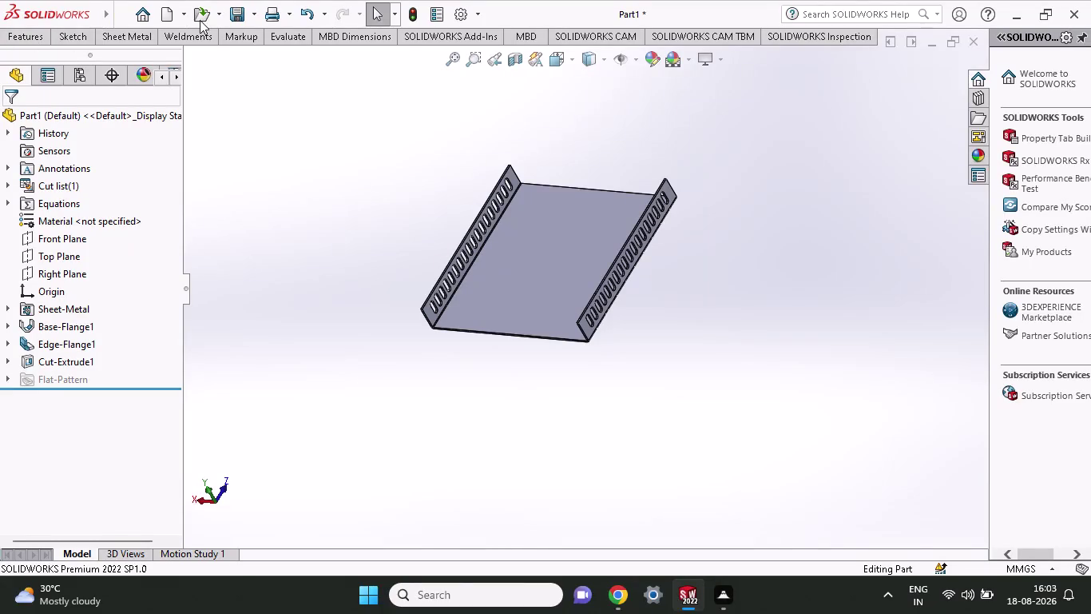
Cancel a new document and bring up the Sheet Metal tools for the tray.
click(116, 34)
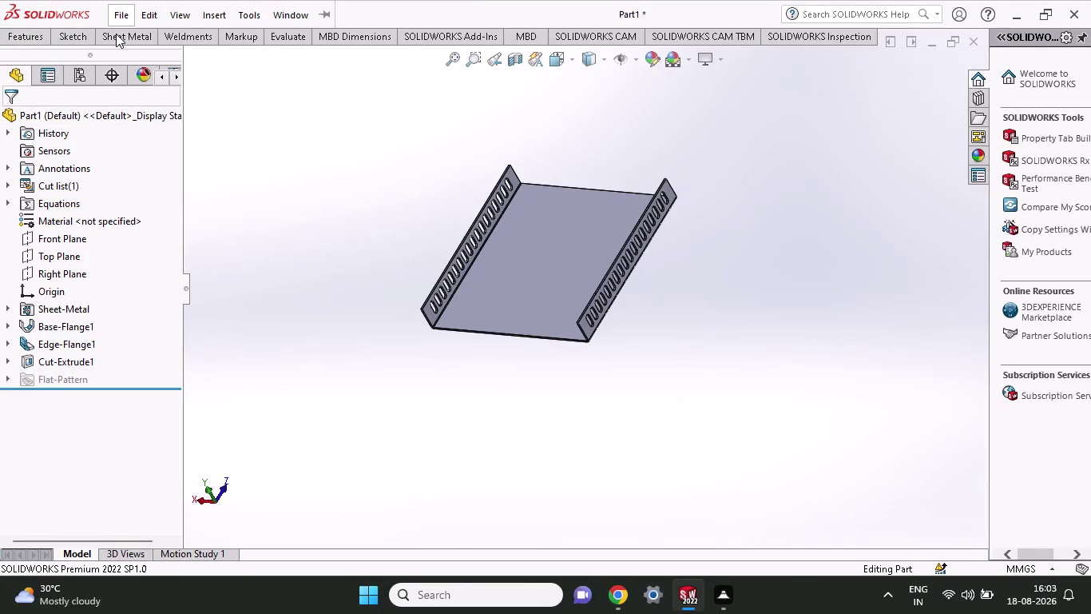
click(116, 33)
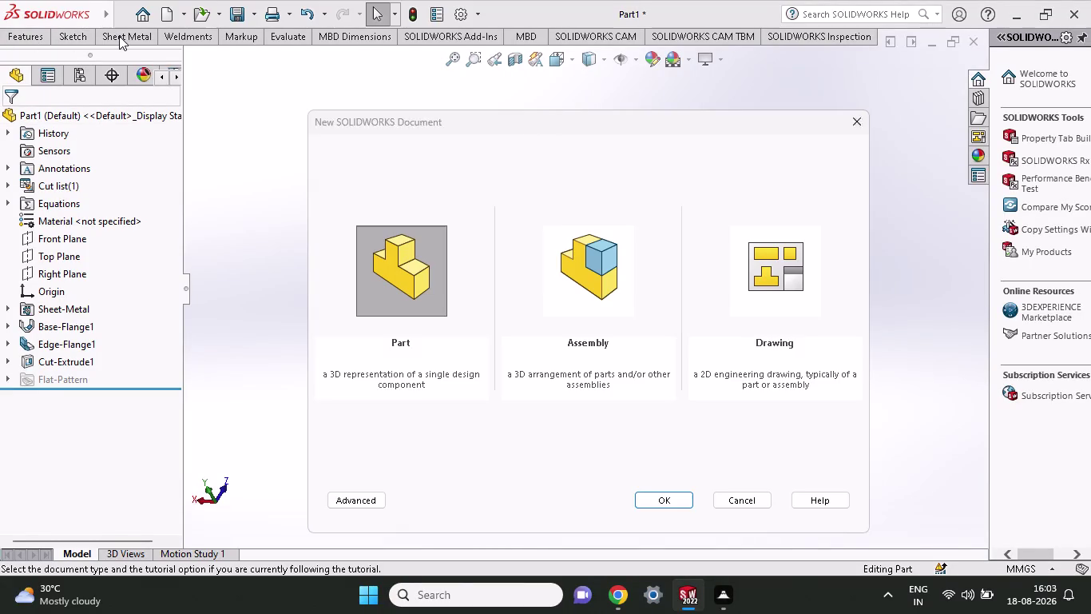
click(119, 36)
click(858, 125)
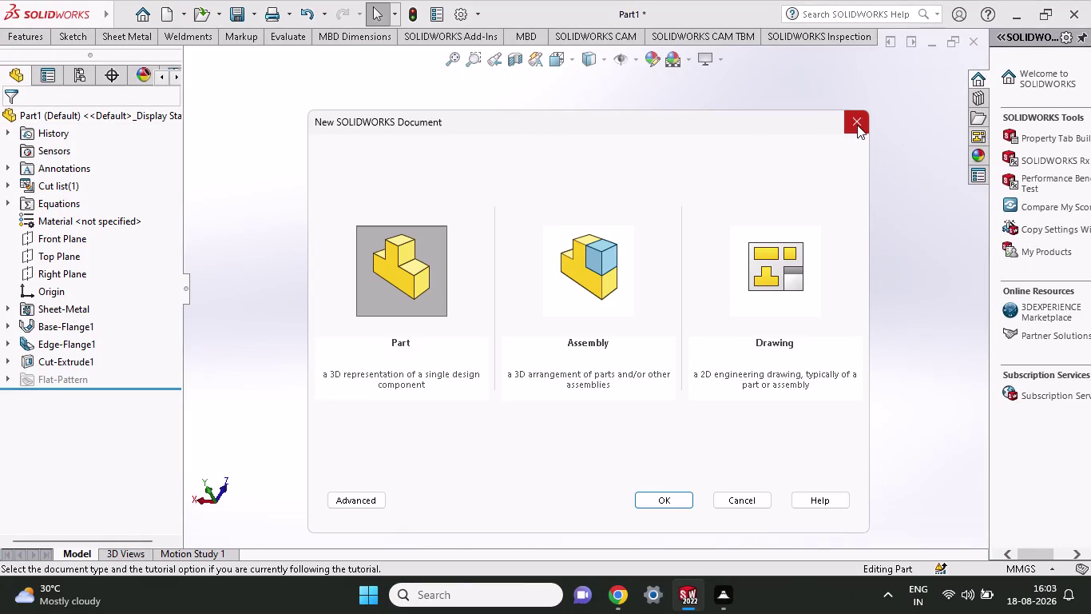
click(111, 44)
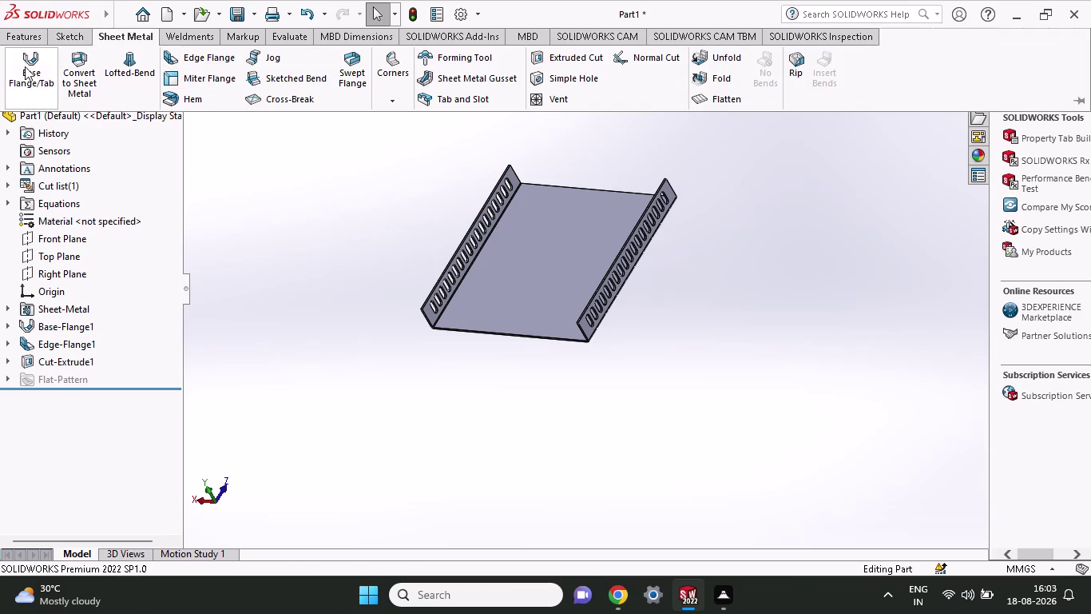
click(184, 55)
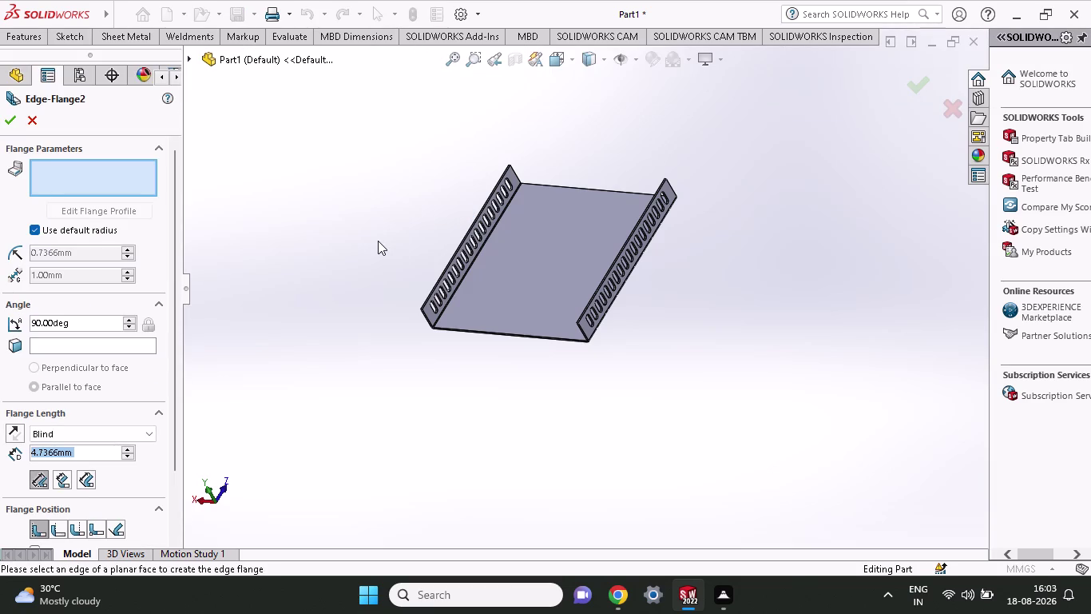
Select both slotted flanges' top edges for a 63 mm Blind edge flange.
click(465, 234)
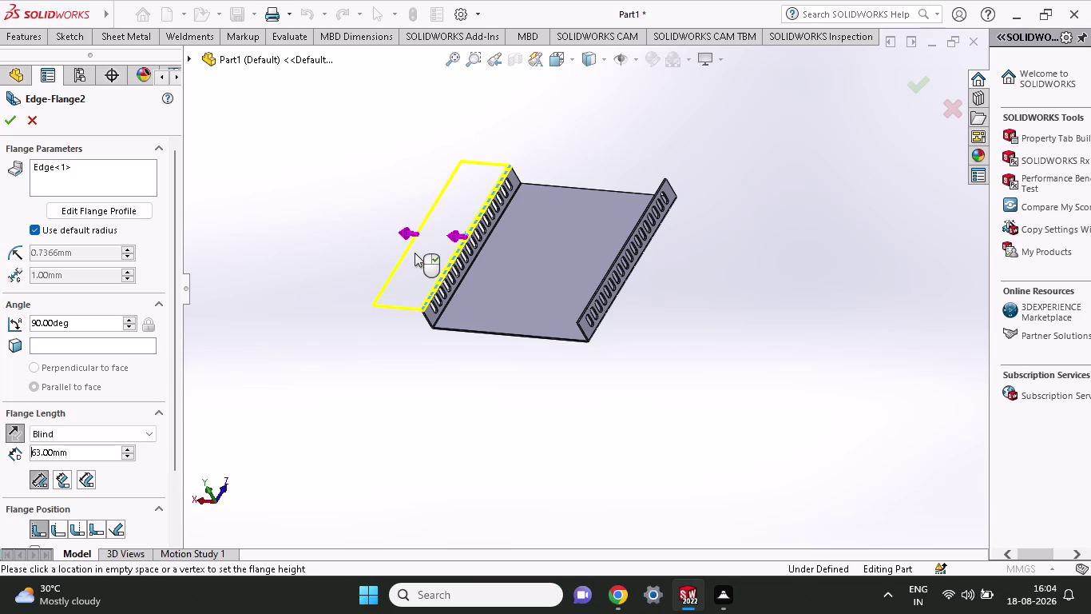
click(415, 253)
click(610, 266)
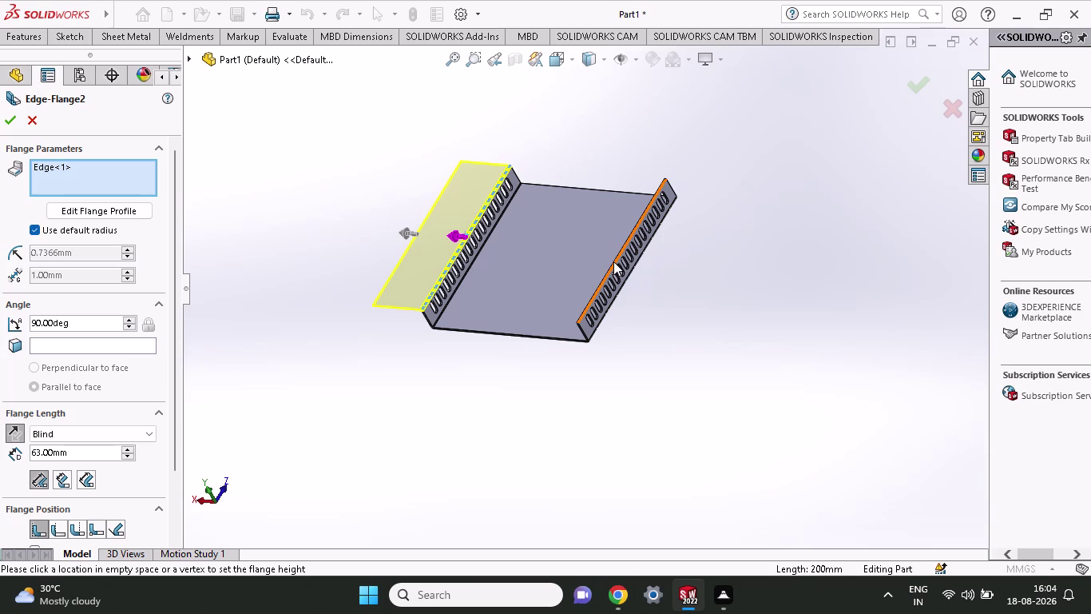
click(614, 262)
middle_drag(631, 256, 636, 259)
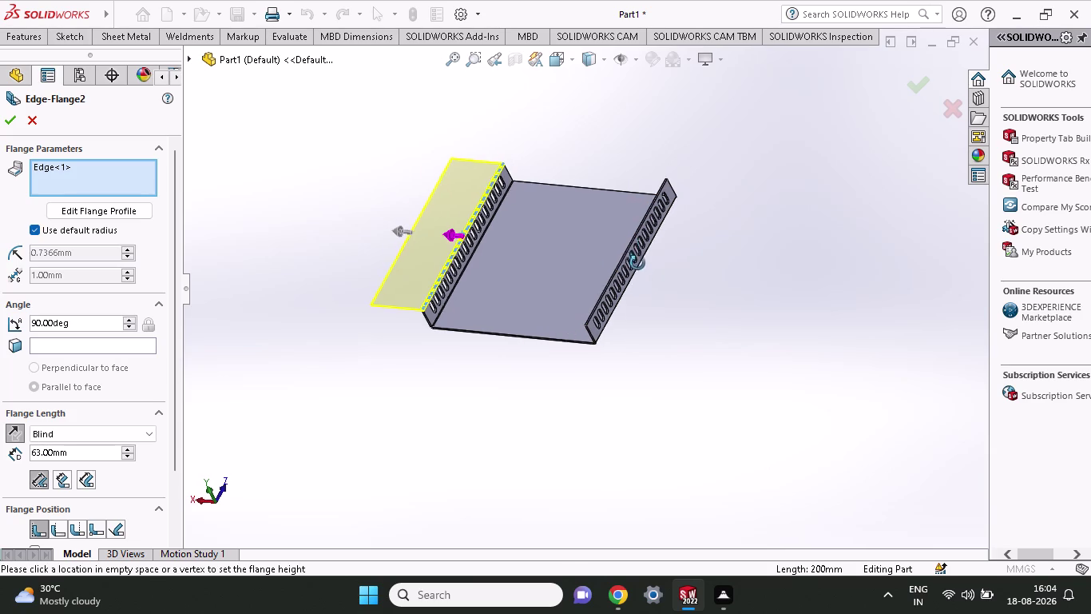
middle_drag(635, 260, 650, 321)
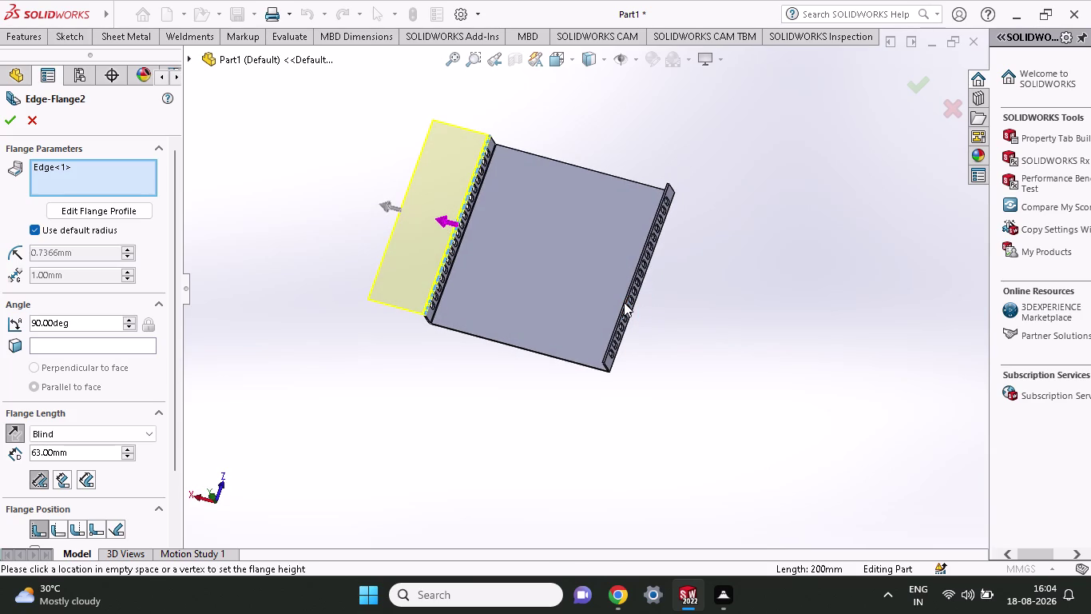
click(629, 303)
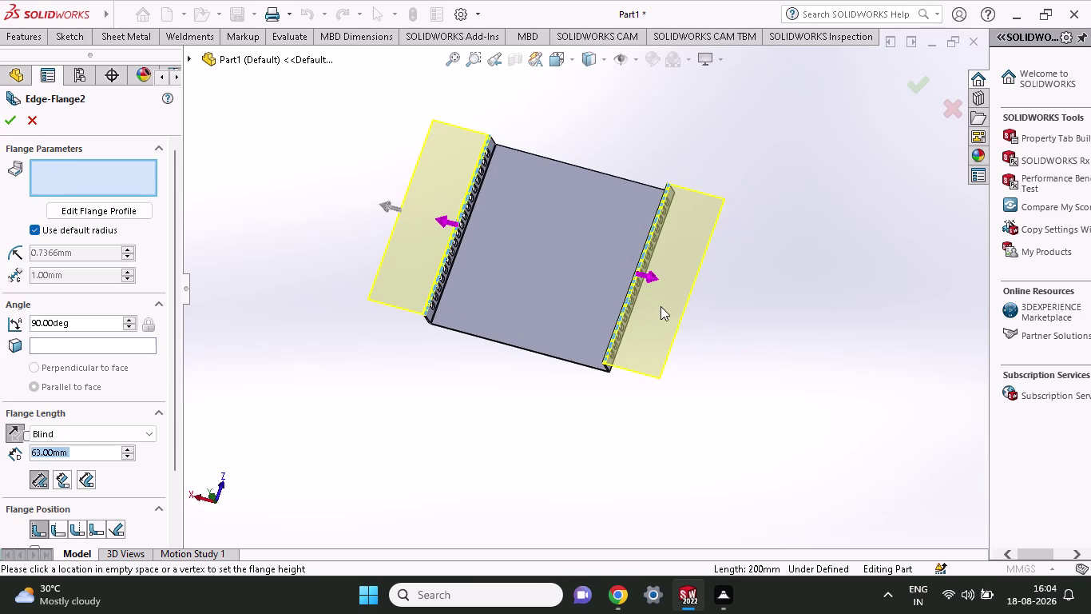
click(674, 309)
middle_drag(702, 377, 675, 193)
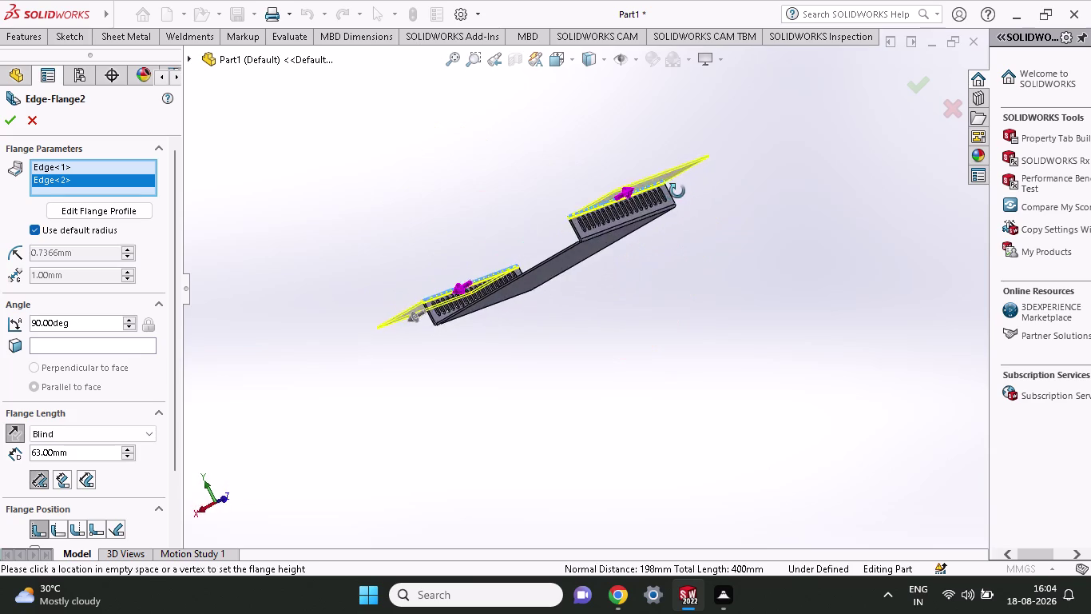
middle_drag(676, 194, 712, 325)
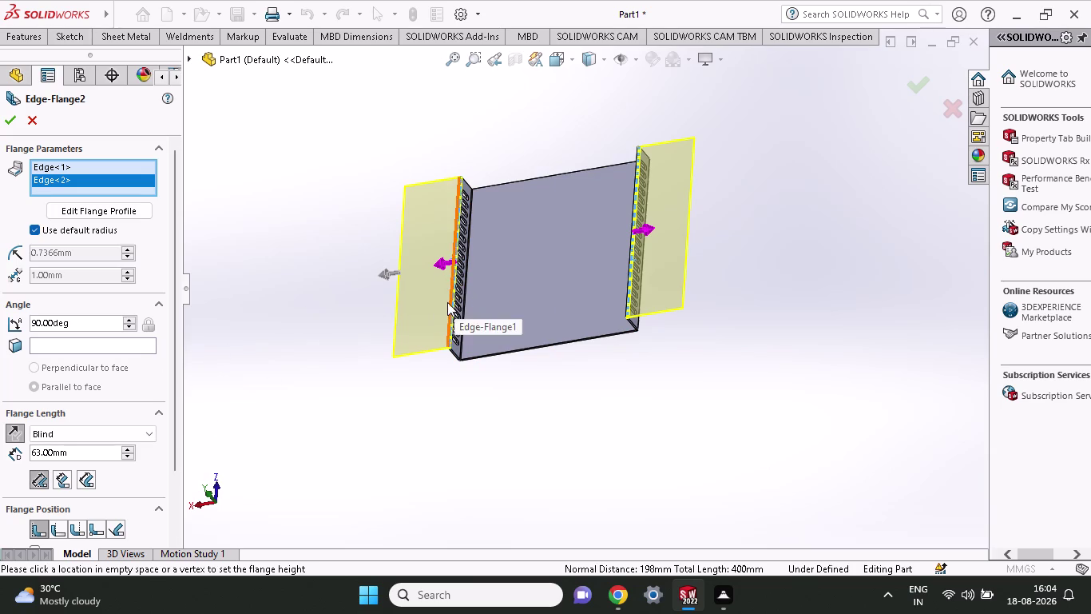
right_click(68, 176)
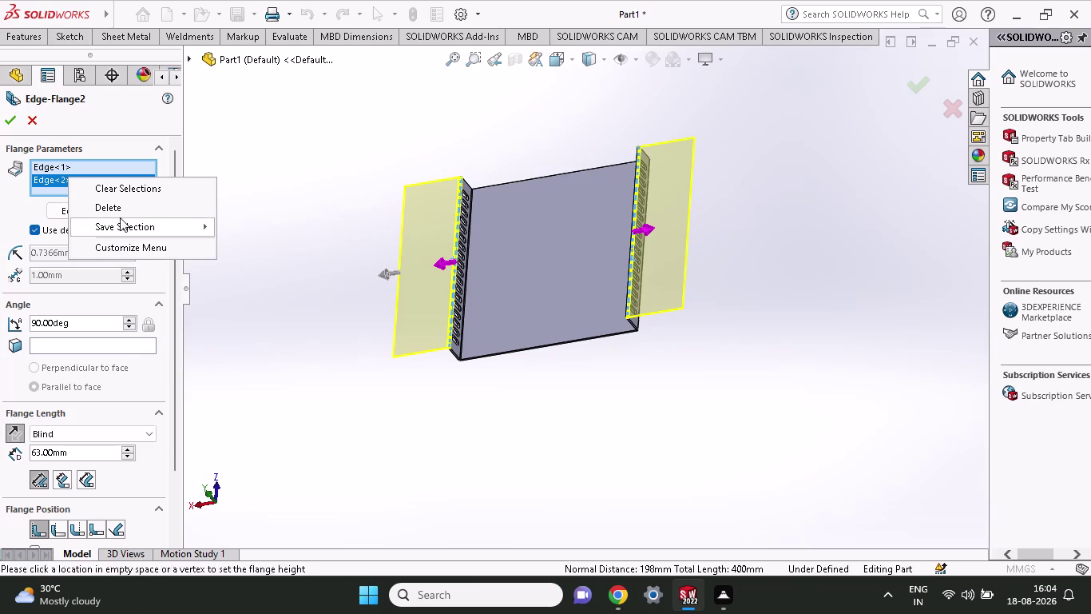
Remove Edge<2> so the edge flange applies only to the left slotted edge.
click(121, 209)
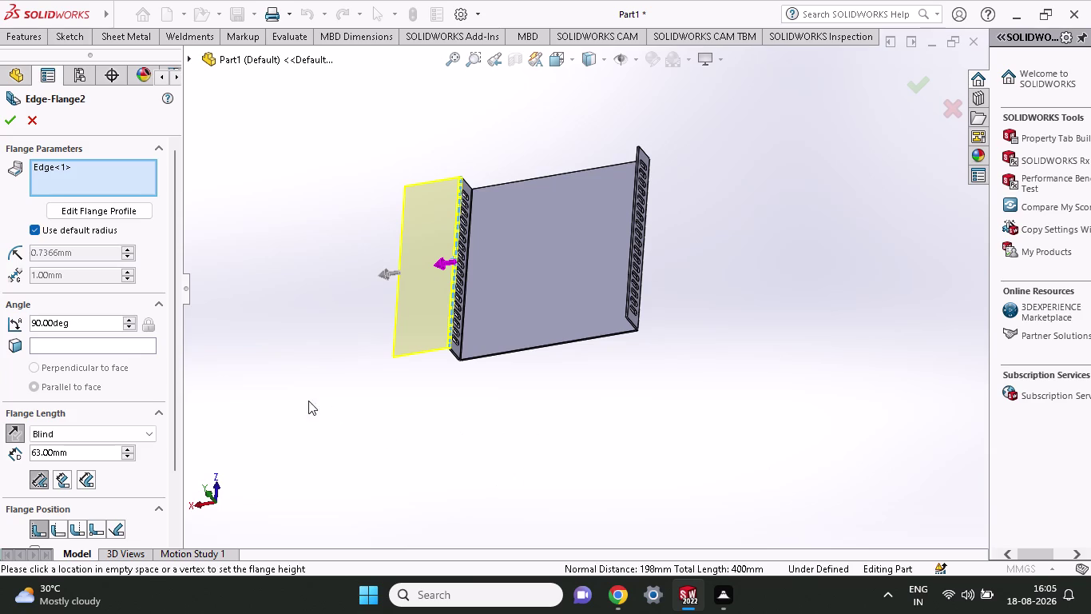
middle_drag(298, 400, 366, 333)
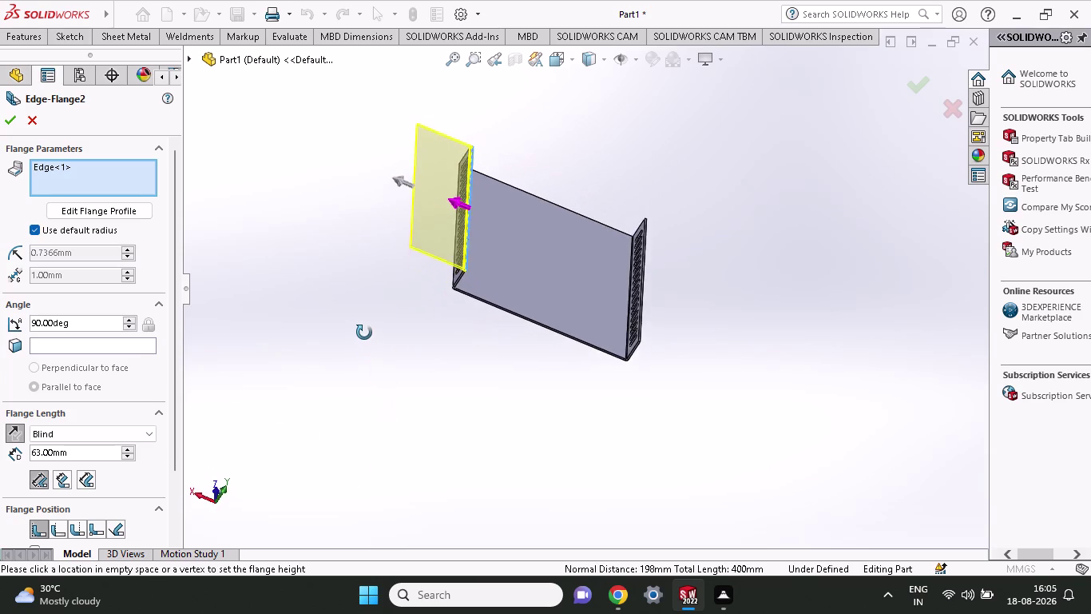
middle_drag(366, 333, 331, 330)
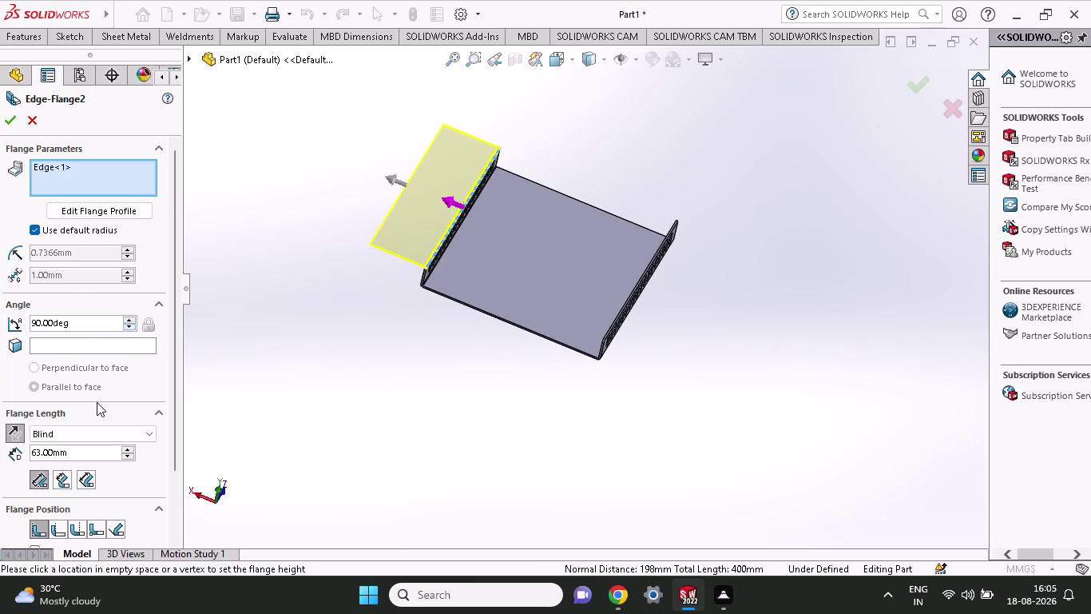
scroll(down, 3)
scroll(up, 3)
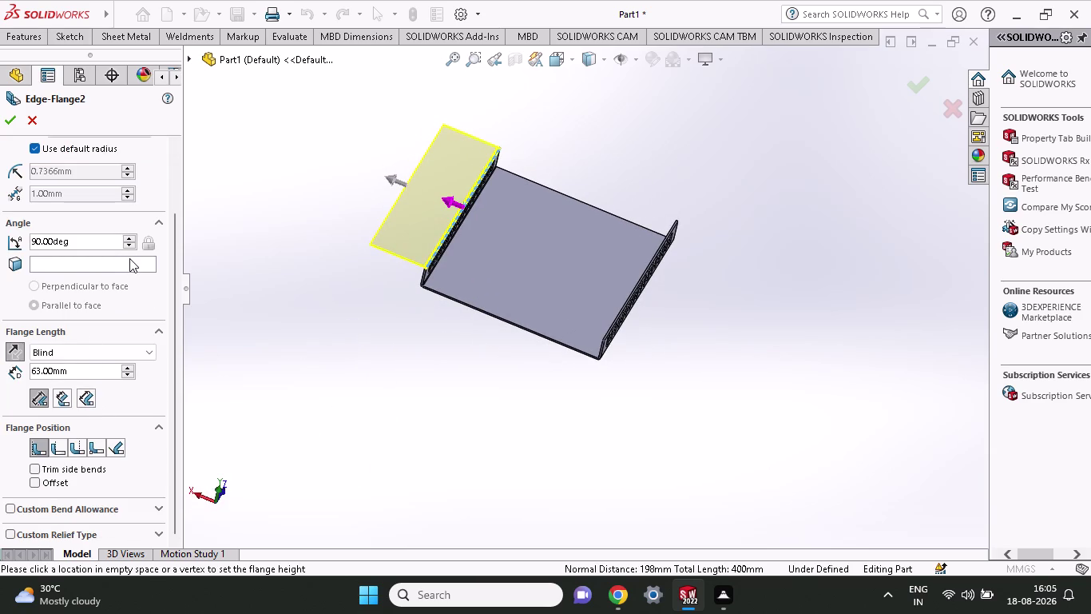
scroll(up, 3)
scroll(up, 3)
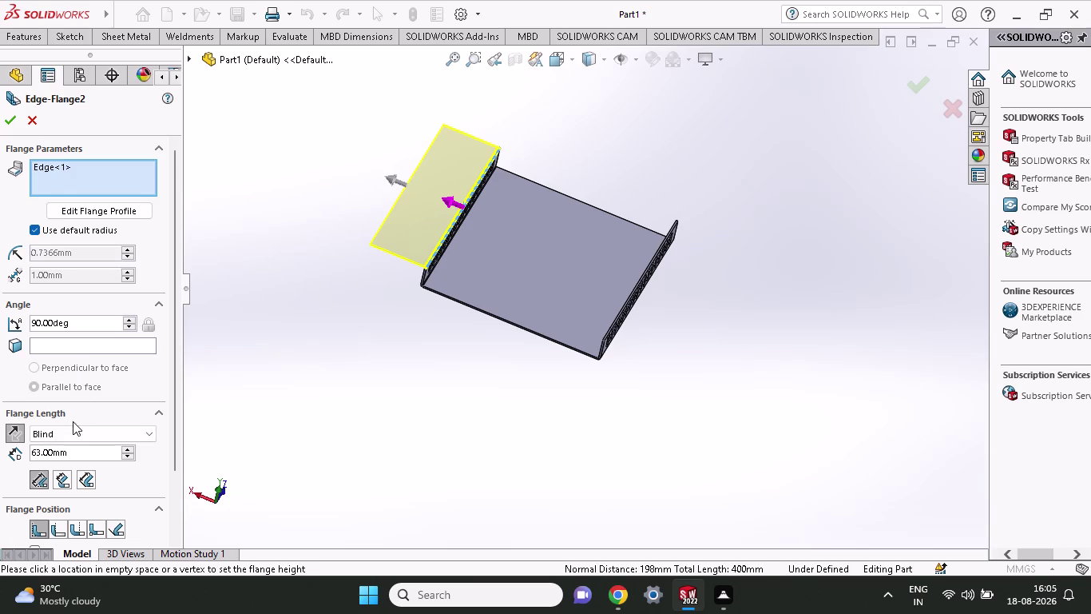
Set the flange length to 43.93+9.42, giving 53.35 mm.
drag(83, 457, 0, 467)
text(4)
text(3.)
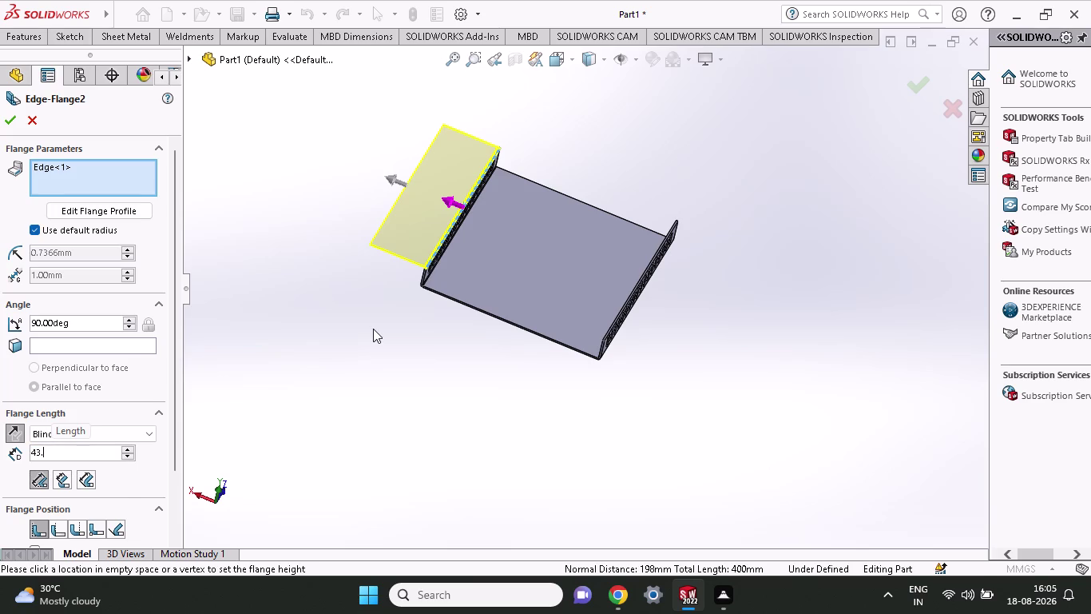
key(9)
key(3)
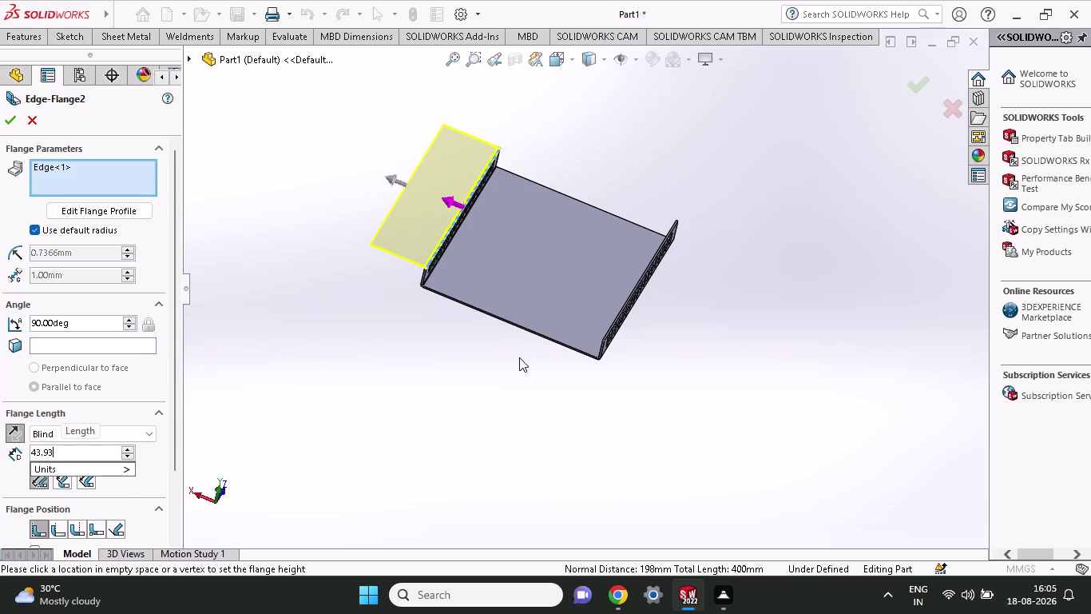
key(plus)
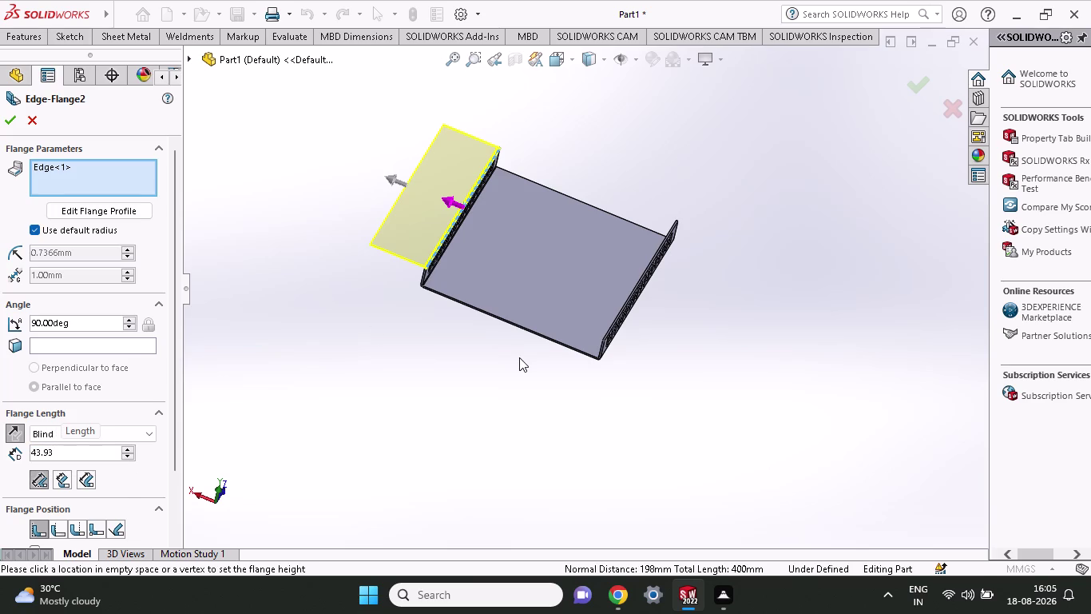
key(6)
key(BackSpace)
text(9.4)
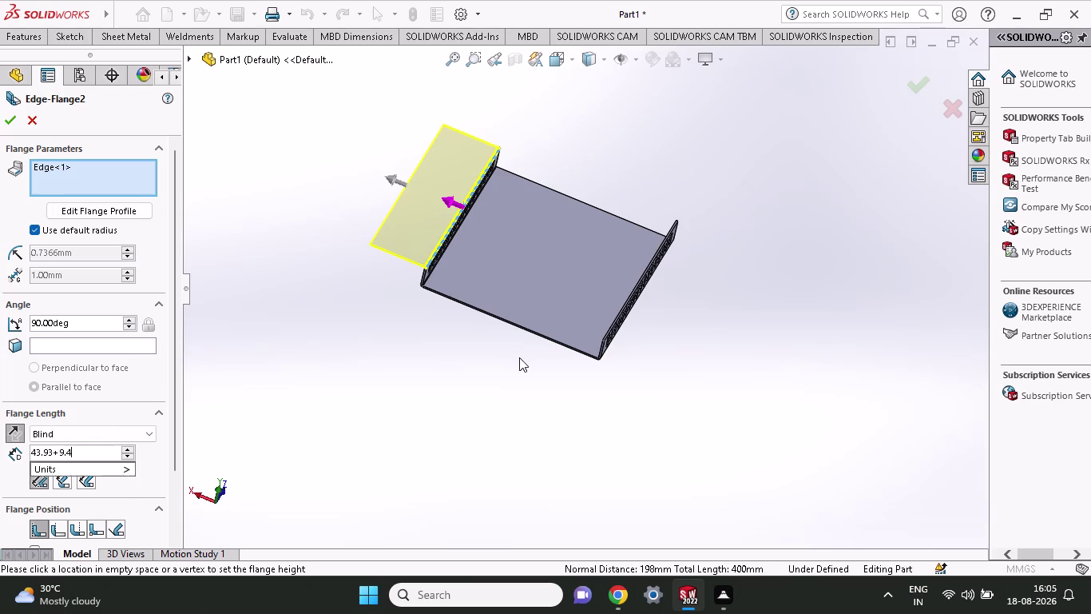
text(2)
key(Return)
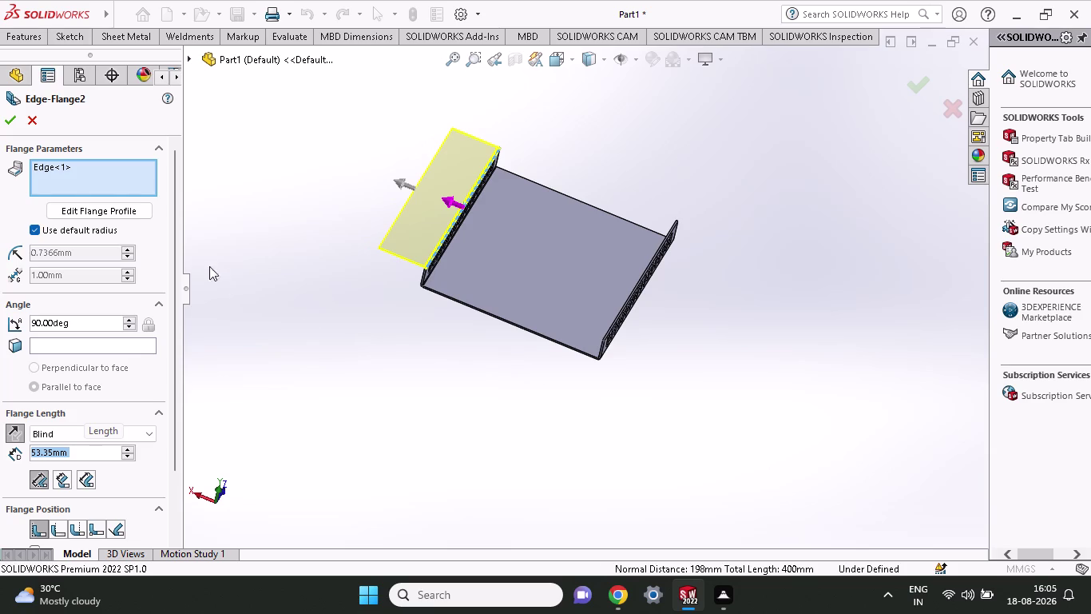
click(8, 121)
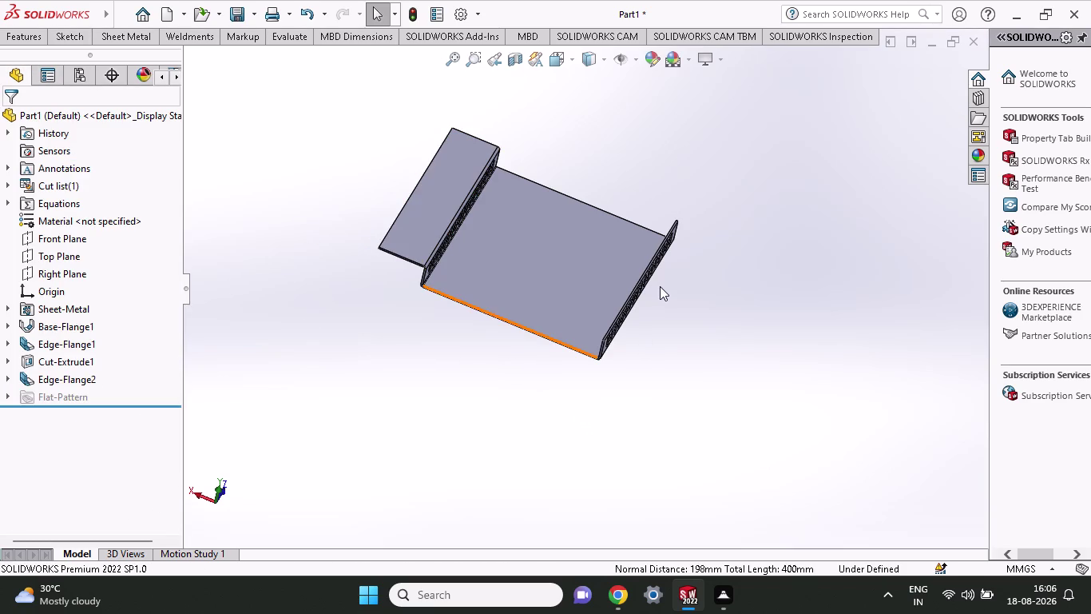
Finish Edge-Flange2 and start Sketch18 on its face, viewed Normal To.
click(426, 225)
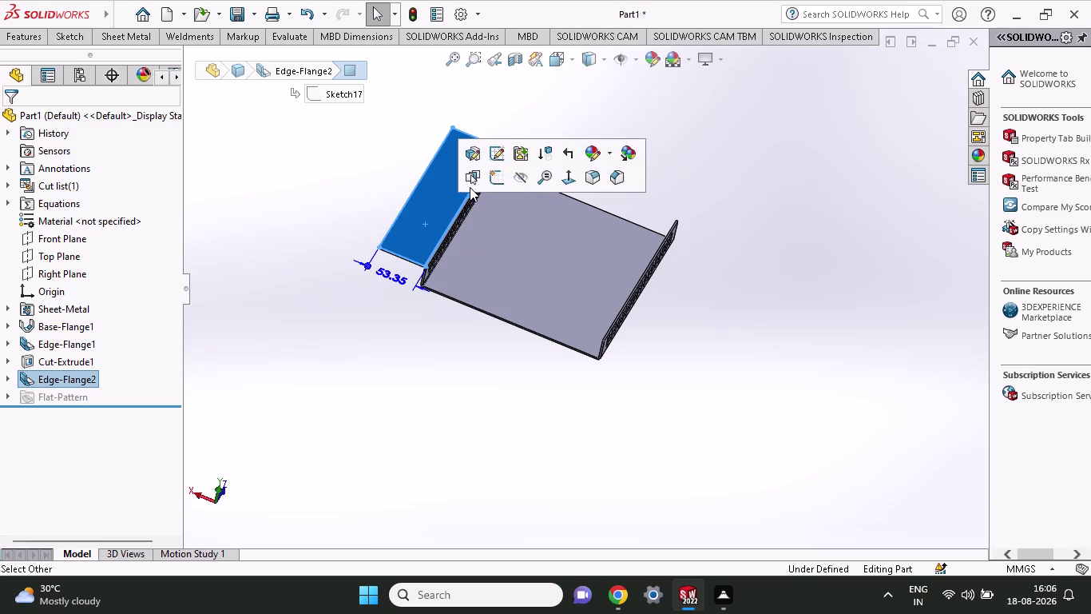
click(494, 183)
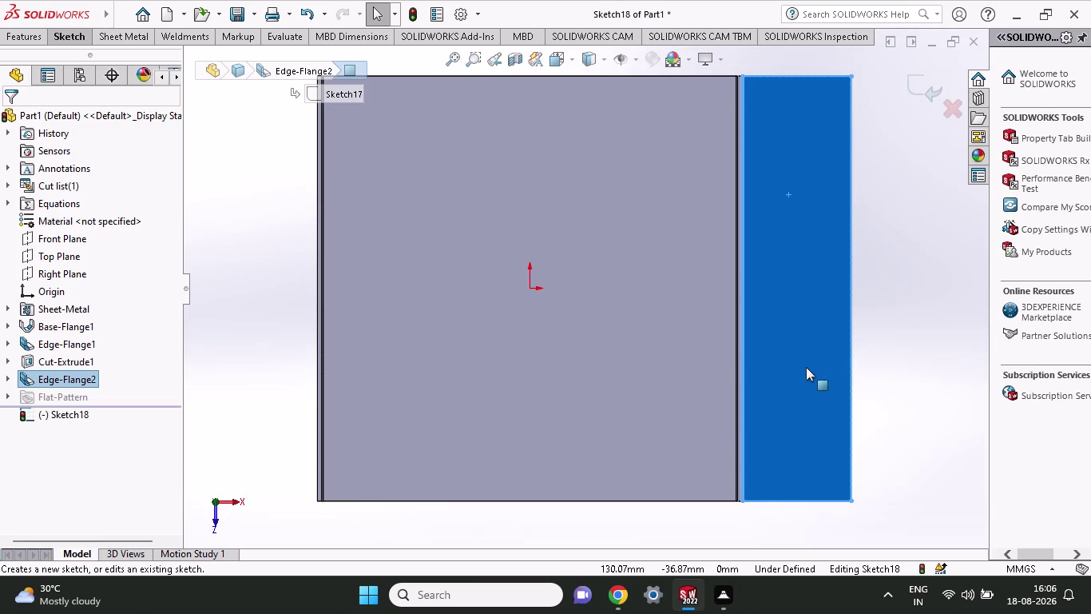
scroll(up, 3)
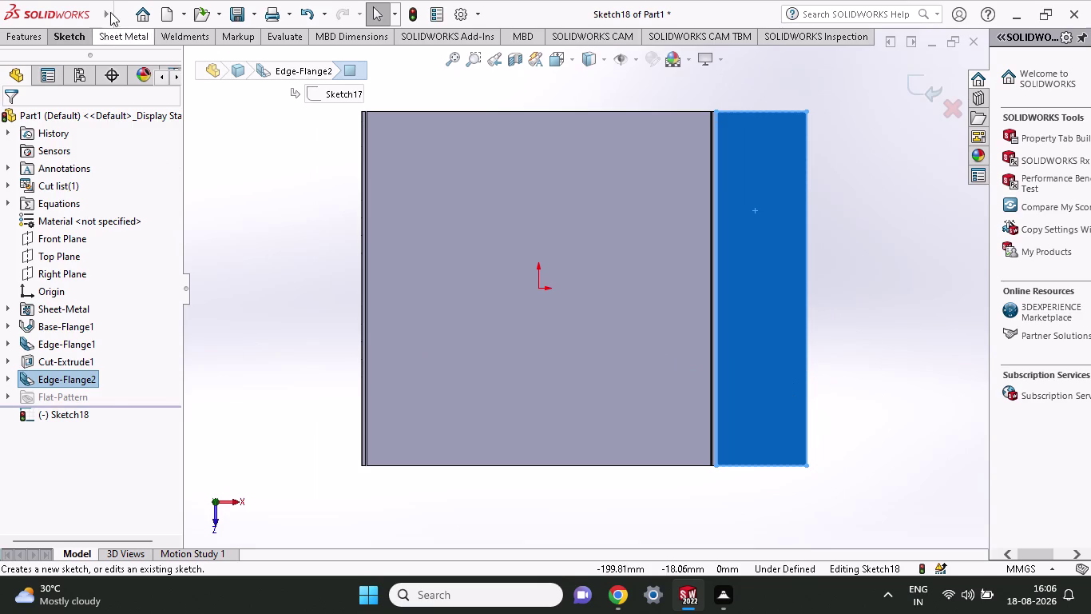
click(62, 38)
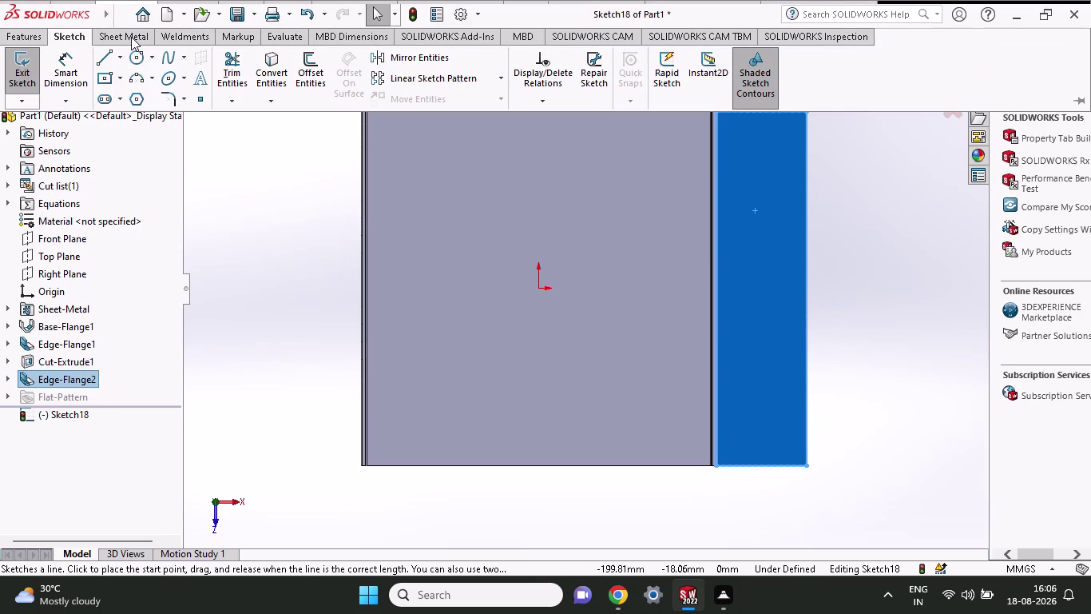
click(115, 76)
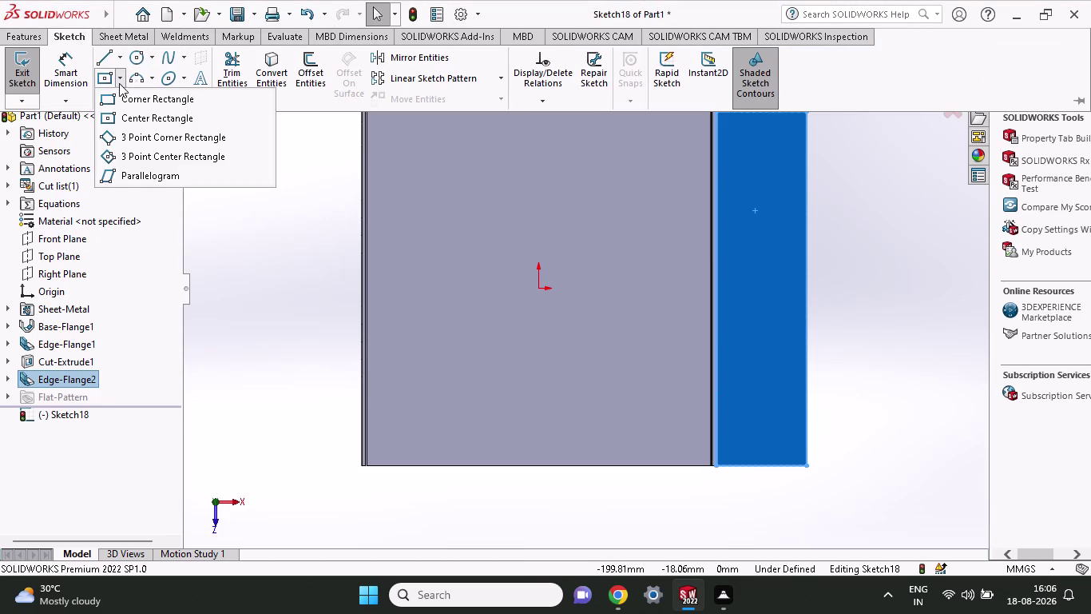
Draw a corner rectangle from the end flange's bottom-left corner to its opposite corner.
click(119, 94)
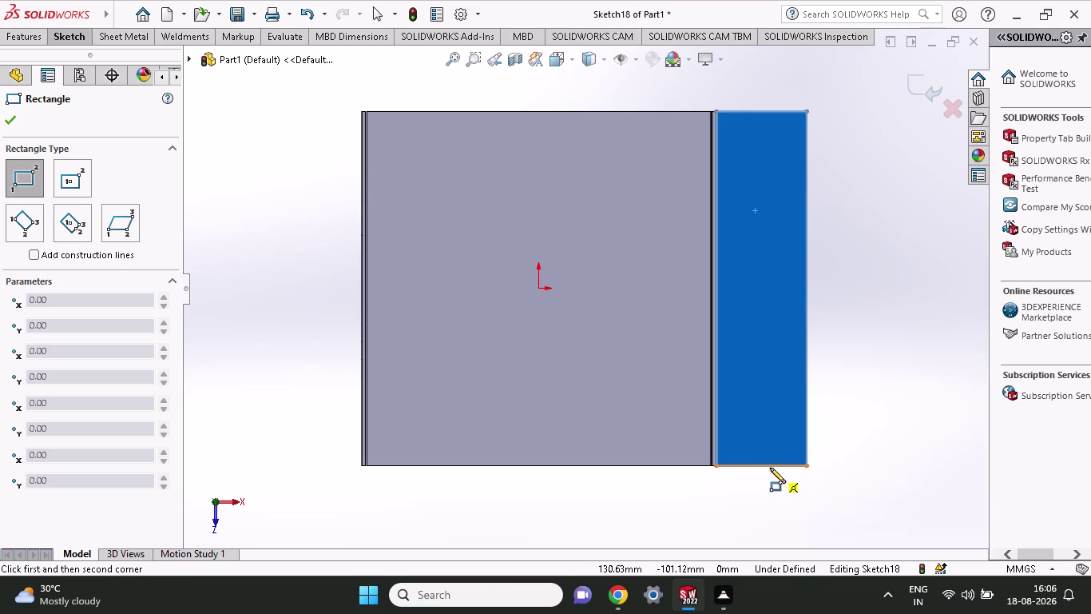
click(718, 373)
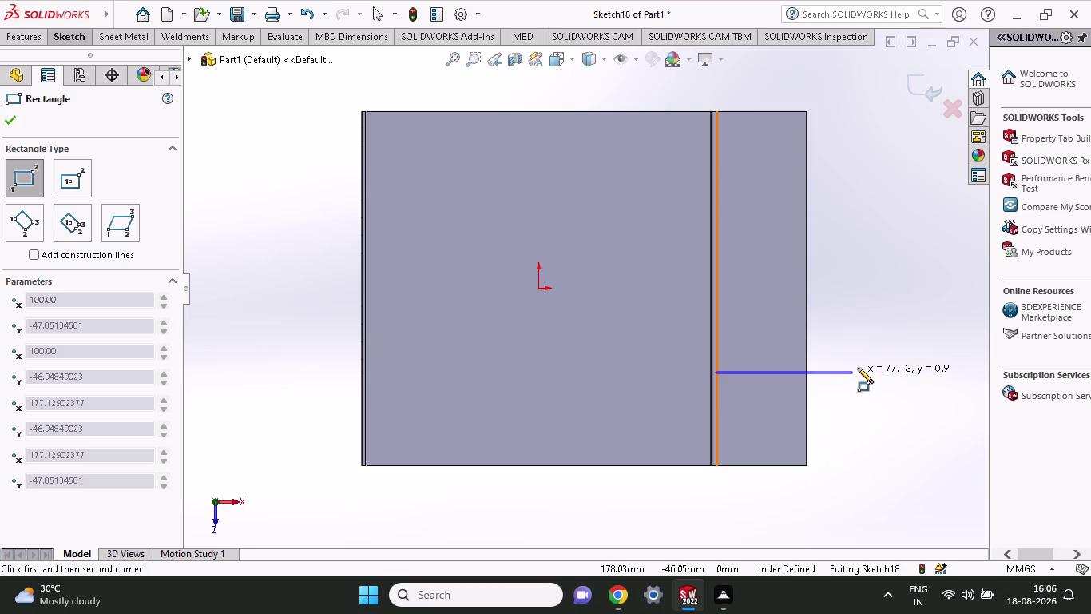
key(Escape)
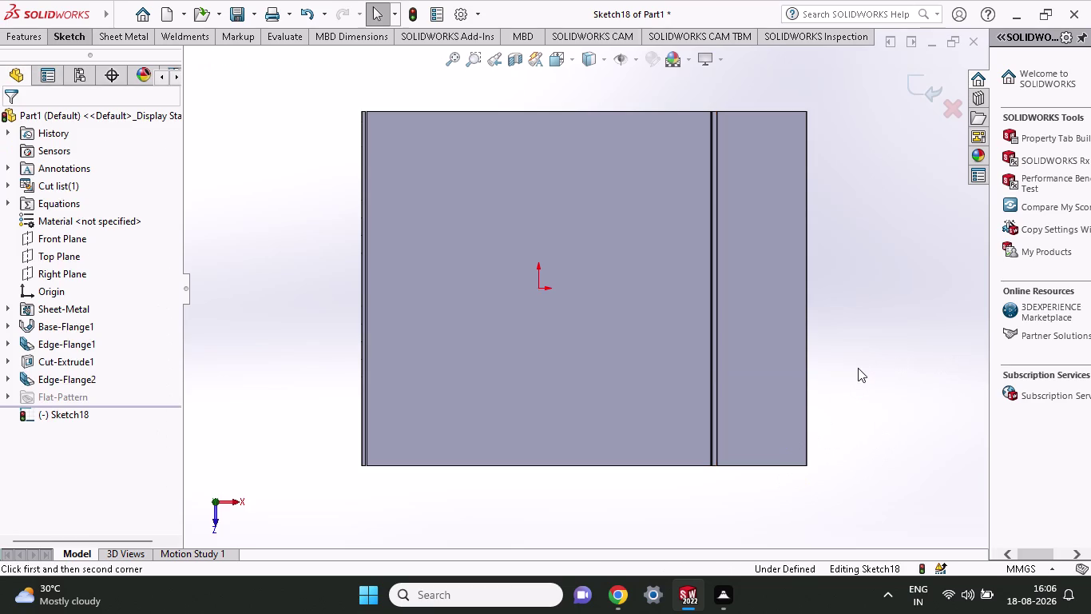
click(79, 38)
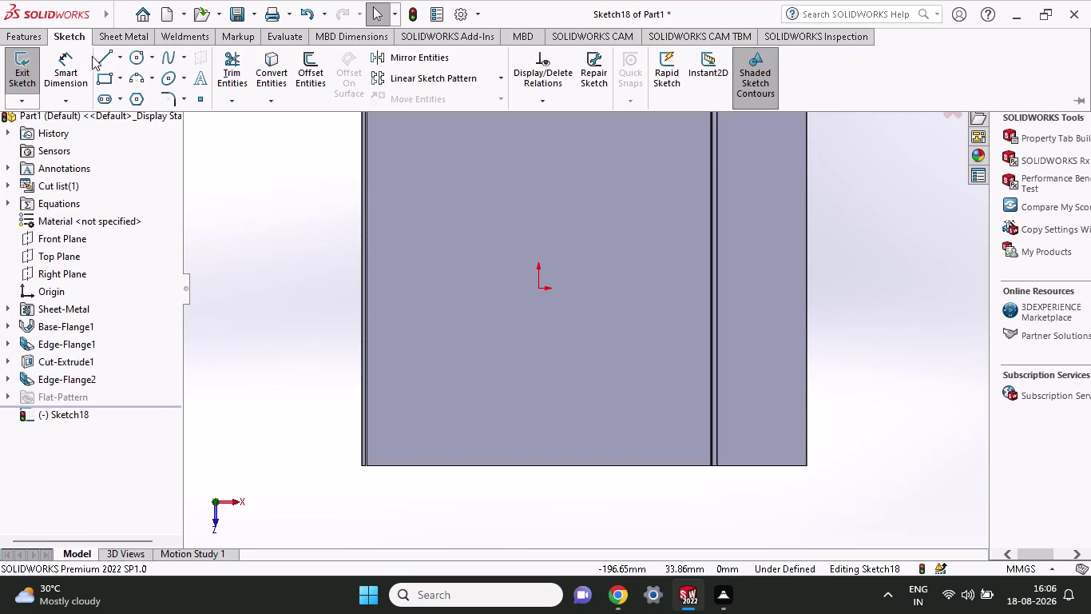
click(105, 80)
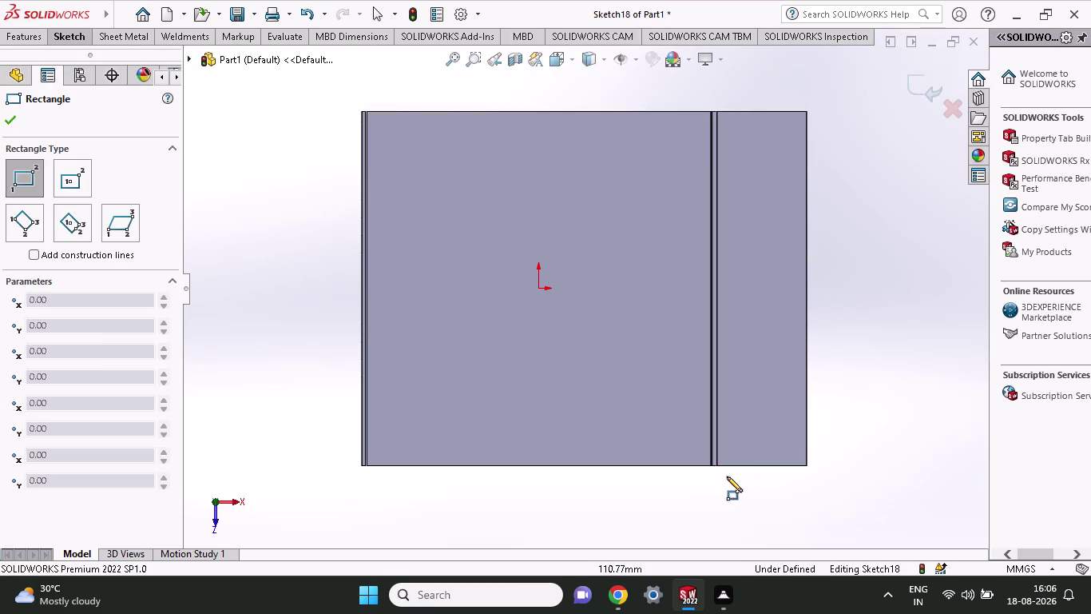
click(717, 467)
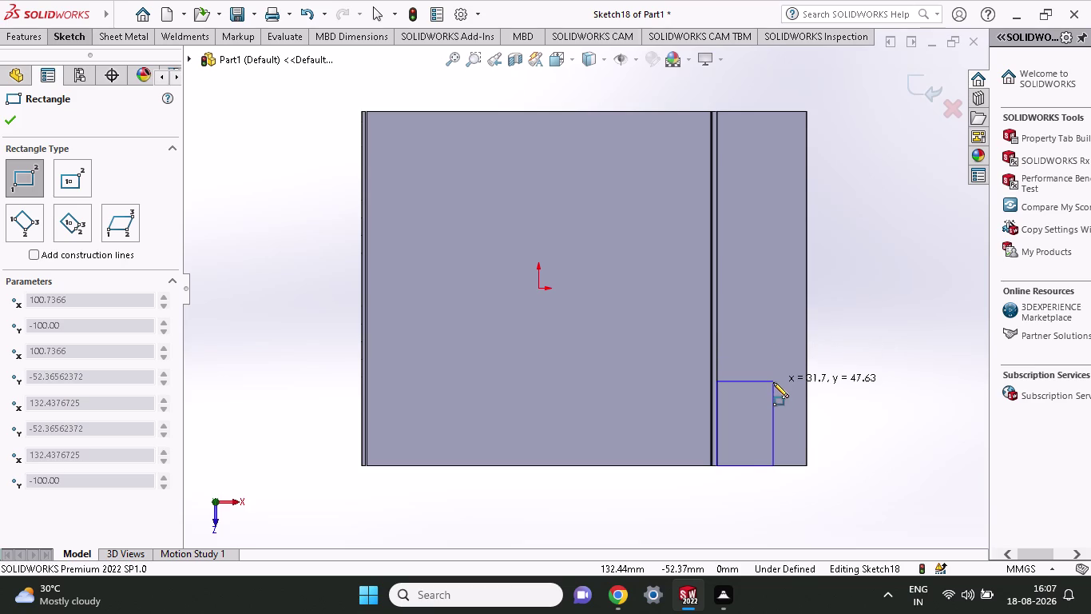
click(773, 382)
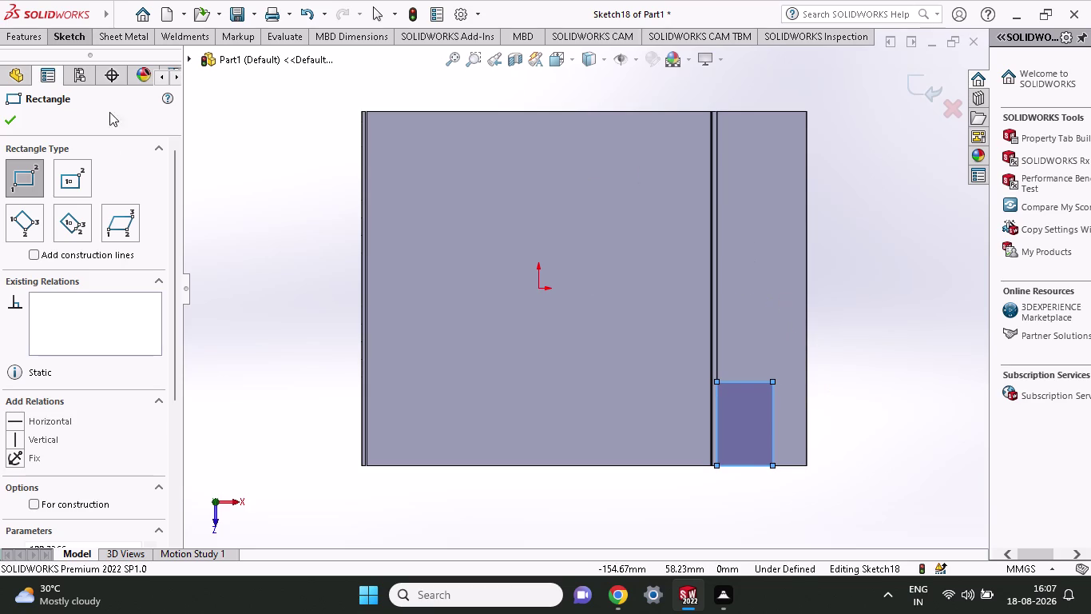
scroll(up, 3)
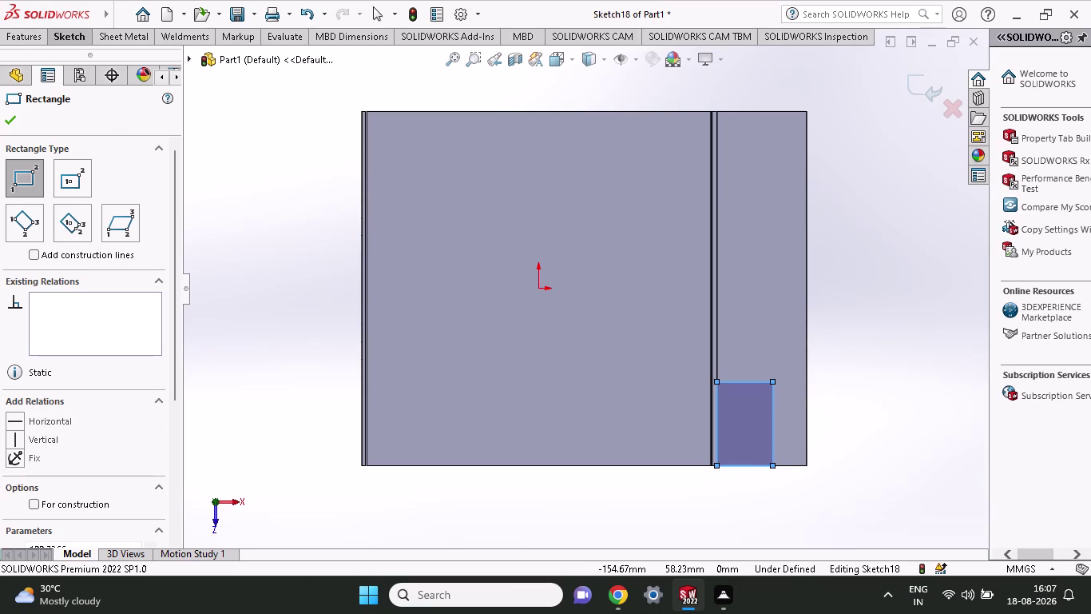
click(72, 40)
click(62, 78)
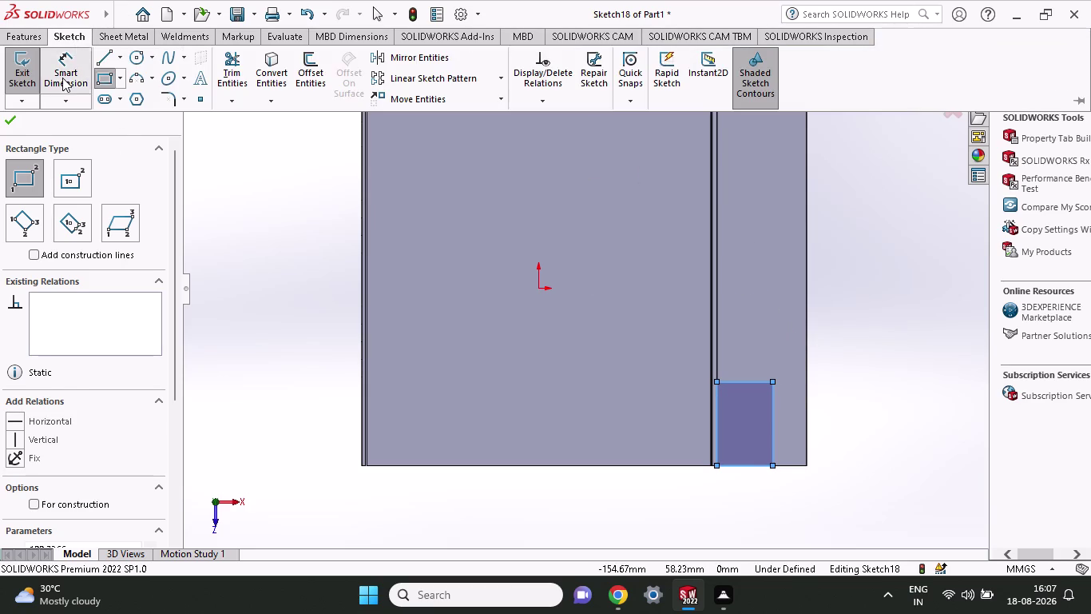
click(747, 465)
Dimension the rectangle's bottom edge at 43.93 mm.
click(744, 493)
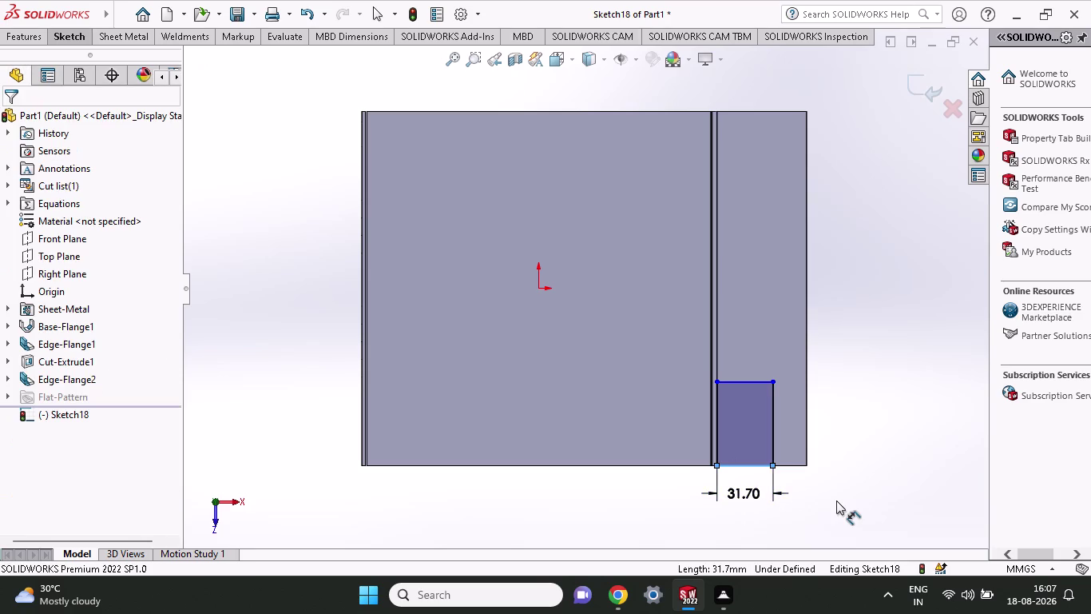
text(43.)
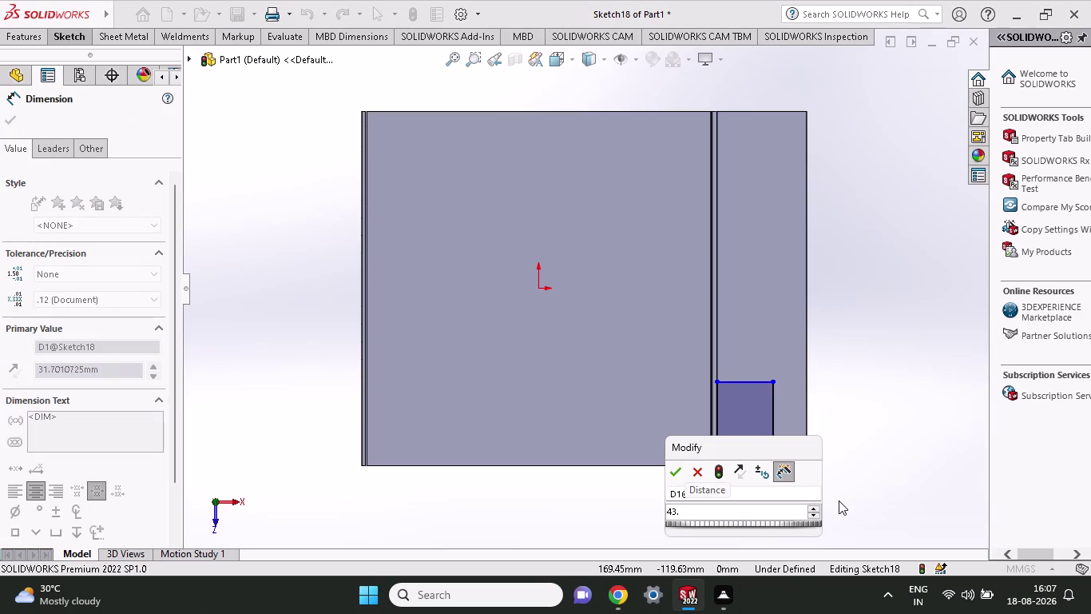
text(9)
text(3)
key(Return)
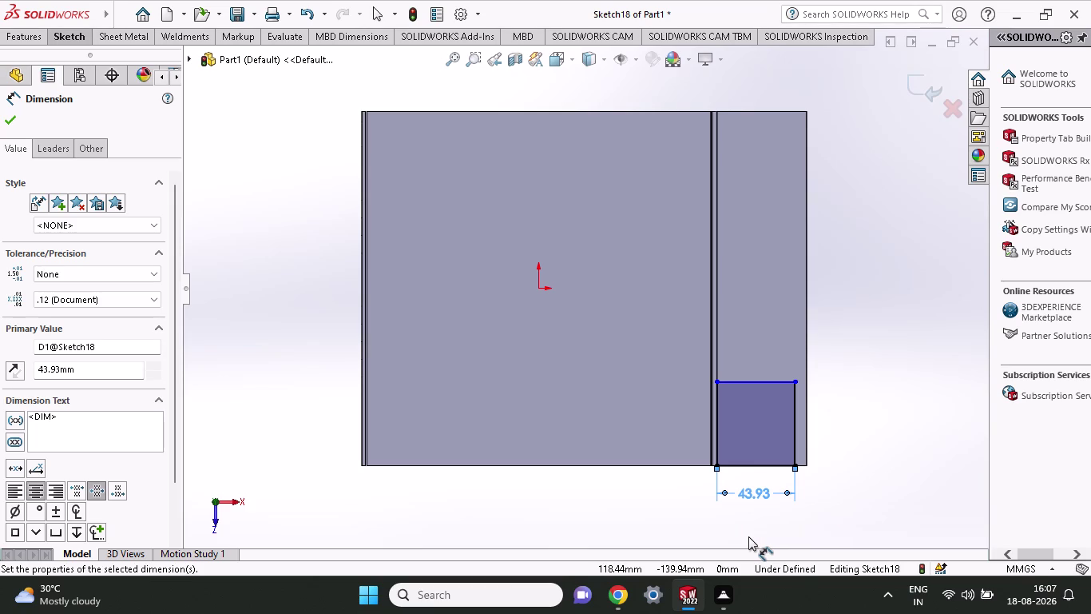
Dimension the rectangle's right edge at 39.23 mm.
click(797, 426)
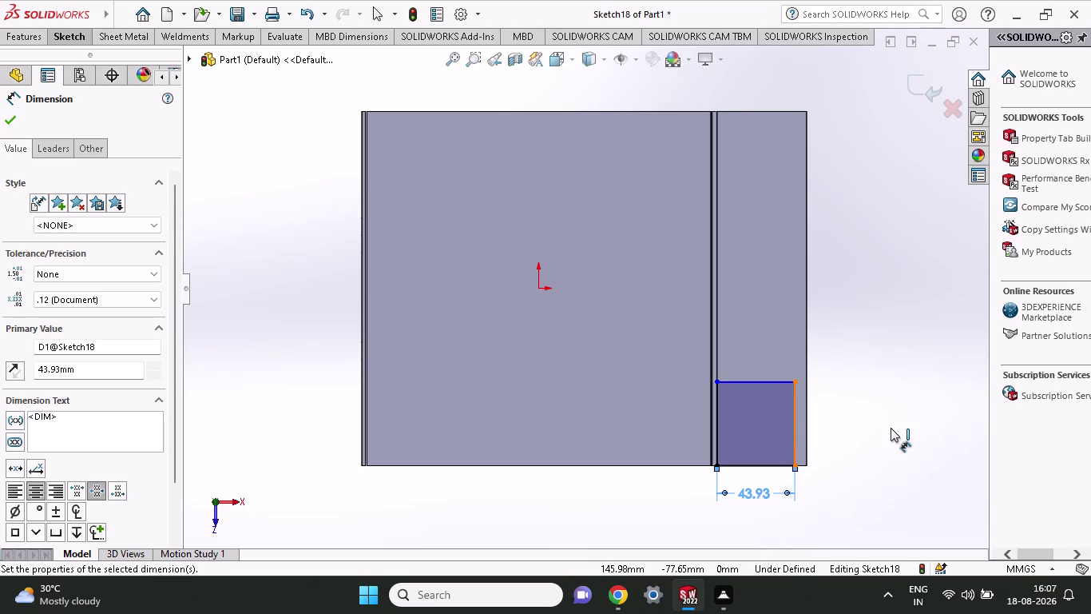
click(878, 420)
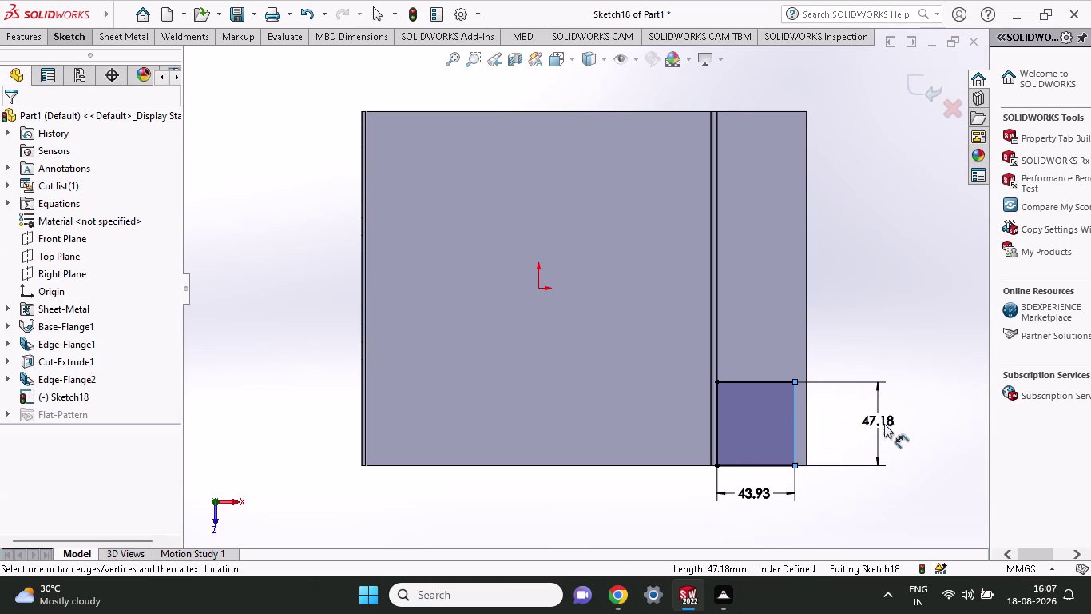
key(3)
key(9)
text(.)
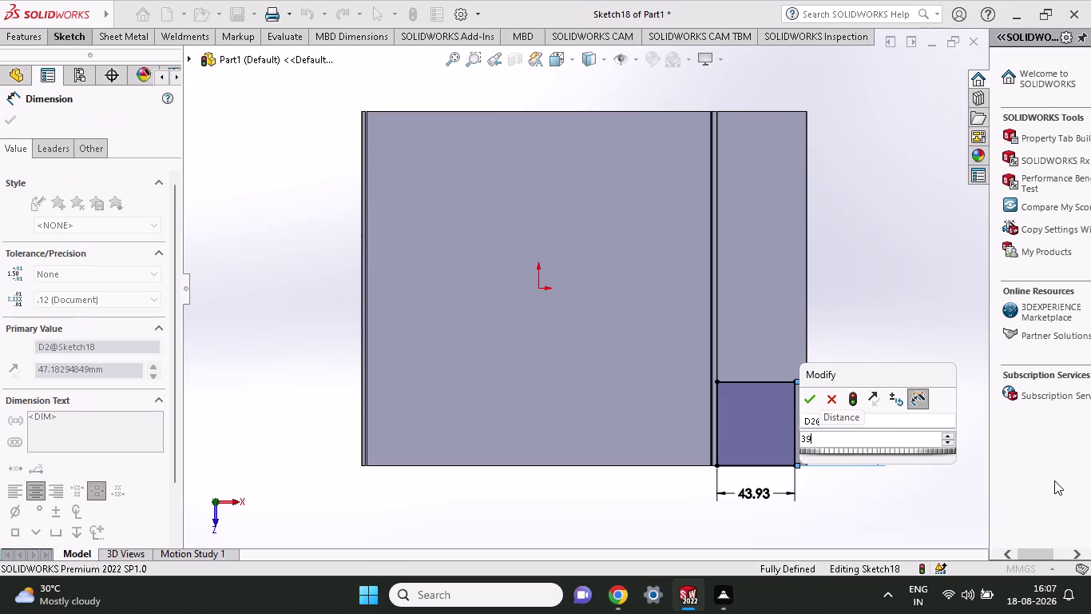
text(23)
key(Return)
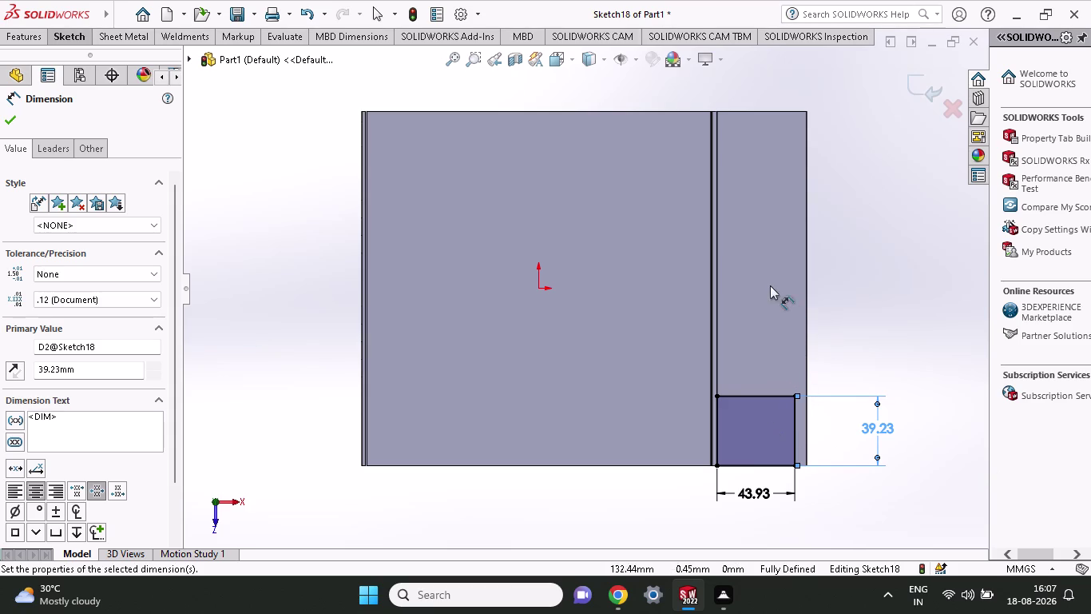
click(53, 45)
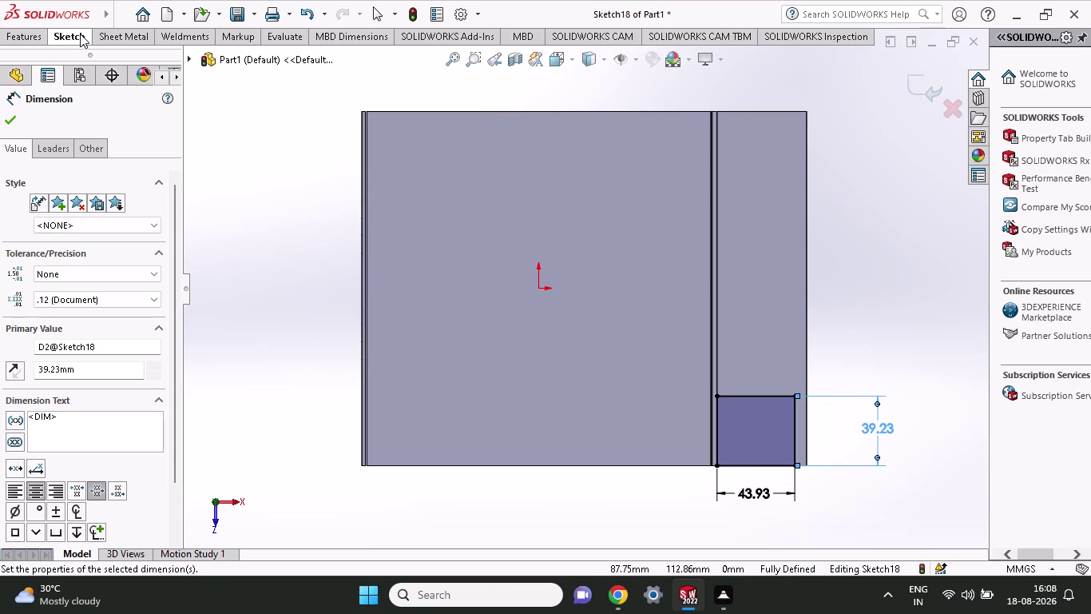
click(80, 34)
Draw a taller corner rectangle stacked above the first, along the flange's right edge.
click(114, 78)
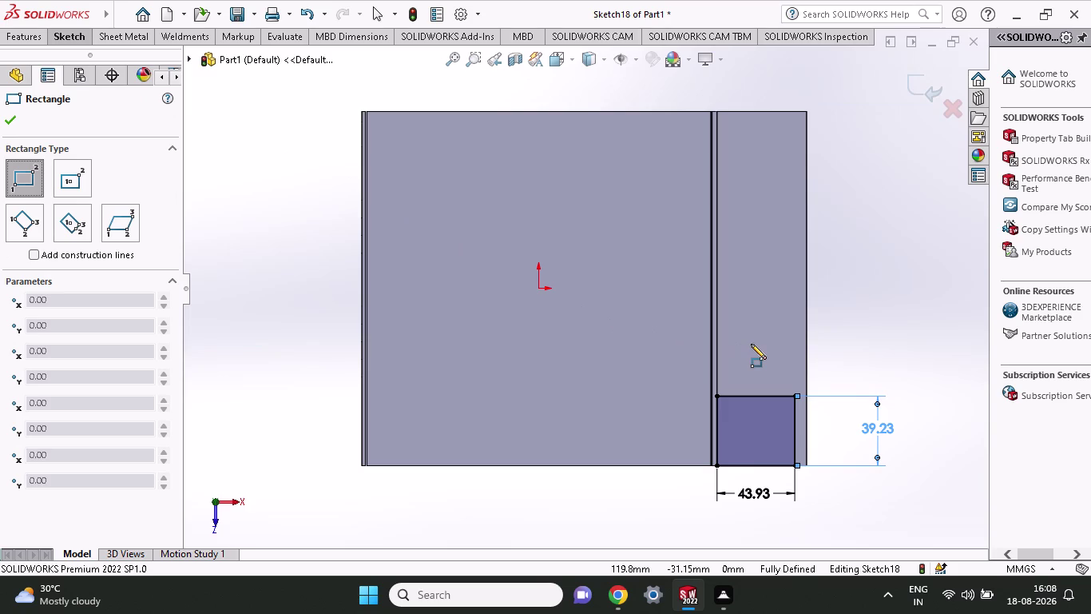
click(807, 393)
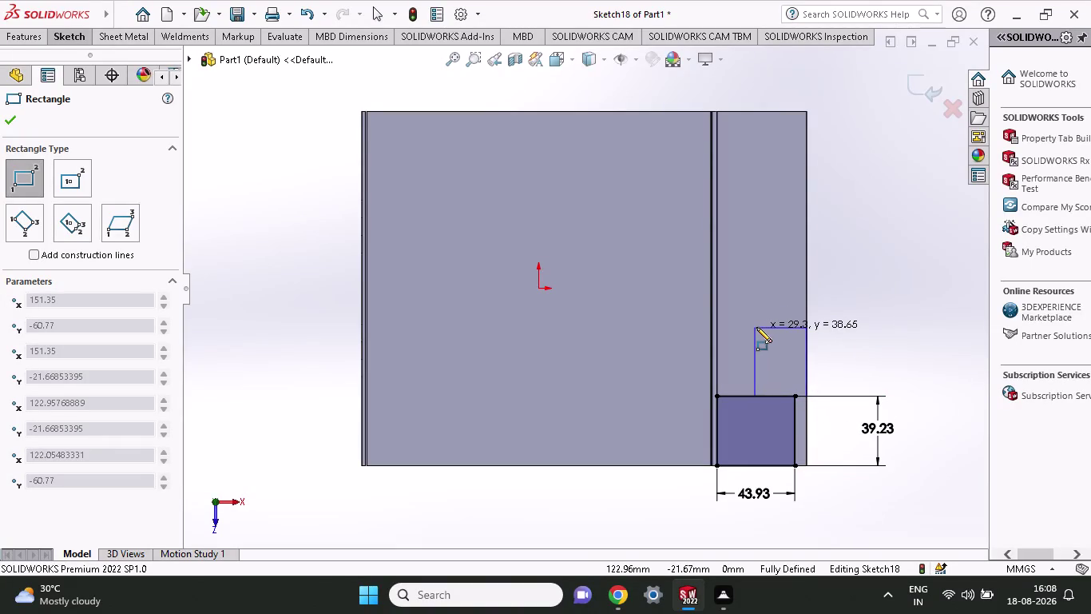
click(749, 283)
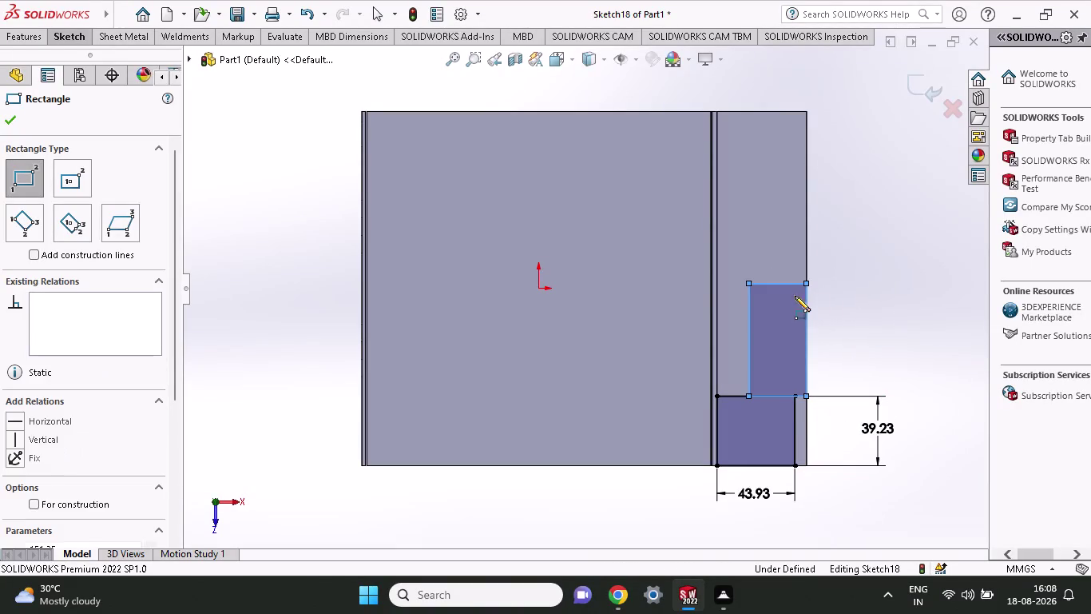
click(56, 38)
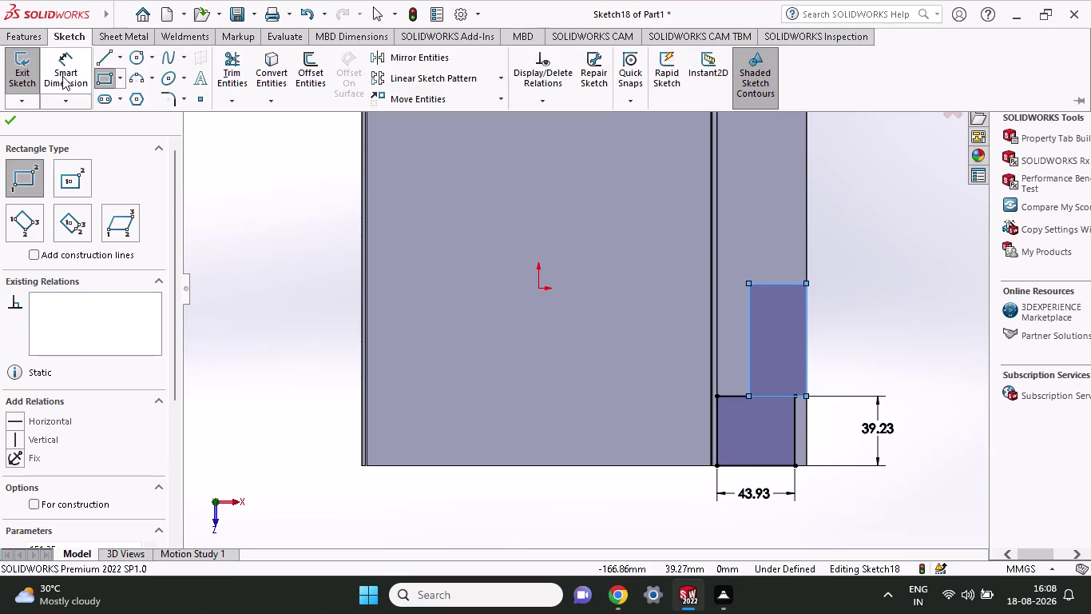
click(63, 76)
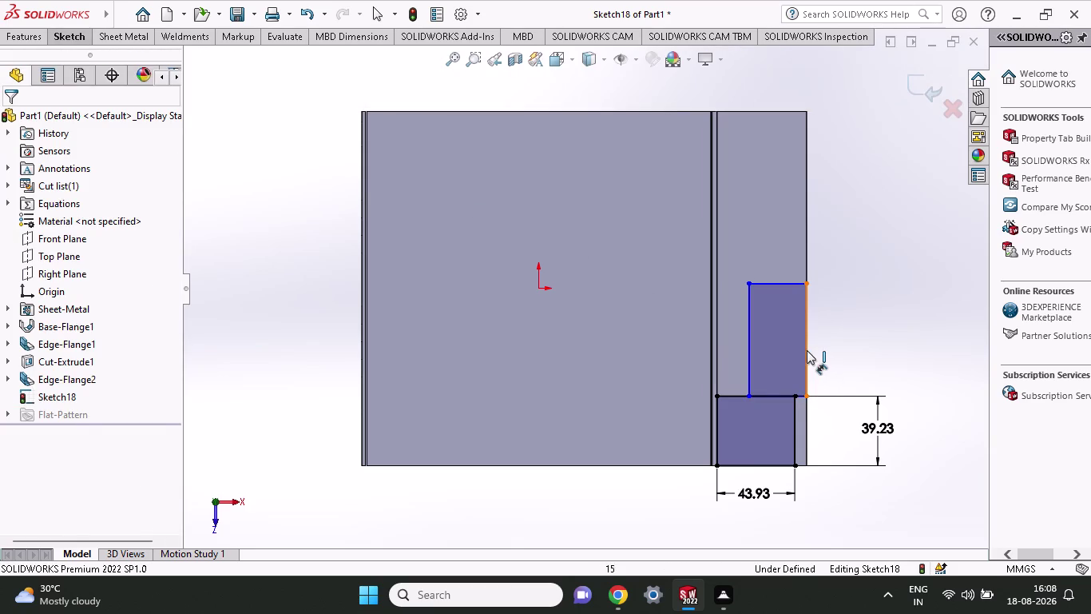
Dimension the upper rectangle's right edge at 45.37 mm.
click(807, 350)
click(851, 356)
text(45)
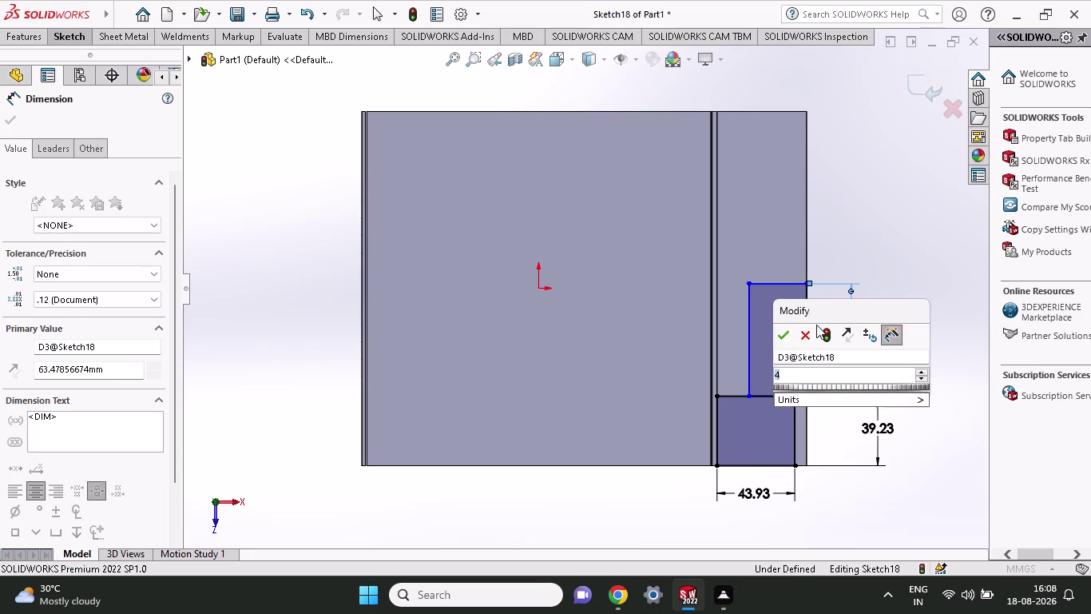
text(.37)
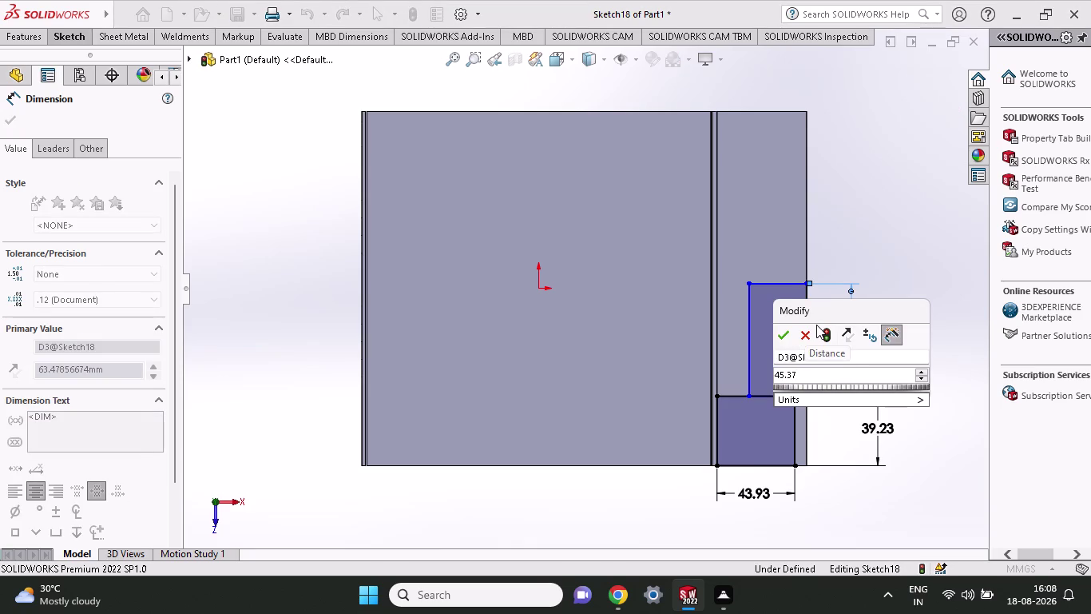
key(Return)
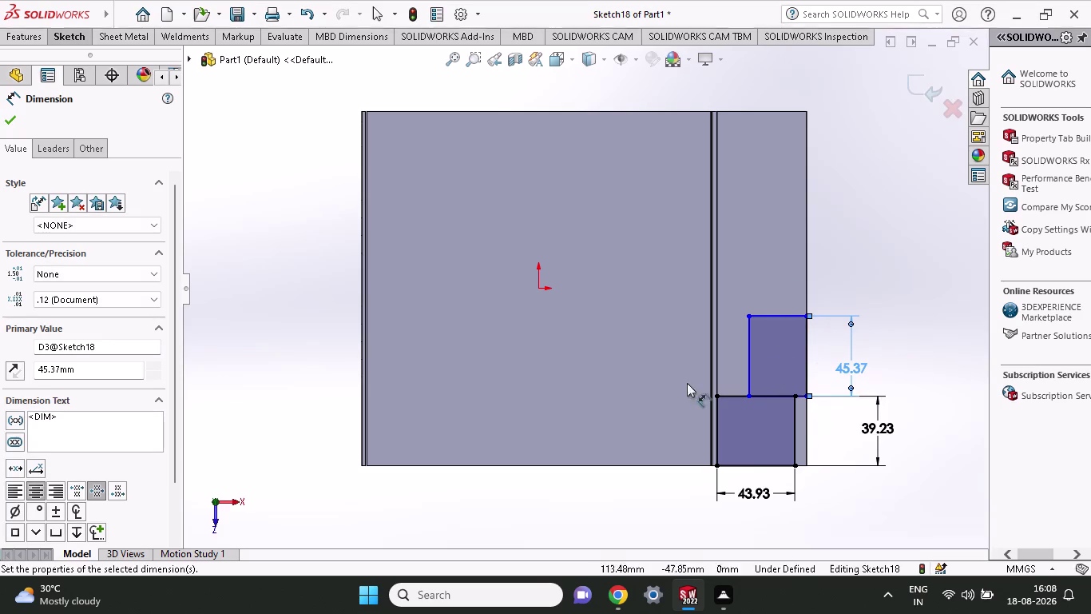
click(82, 41)
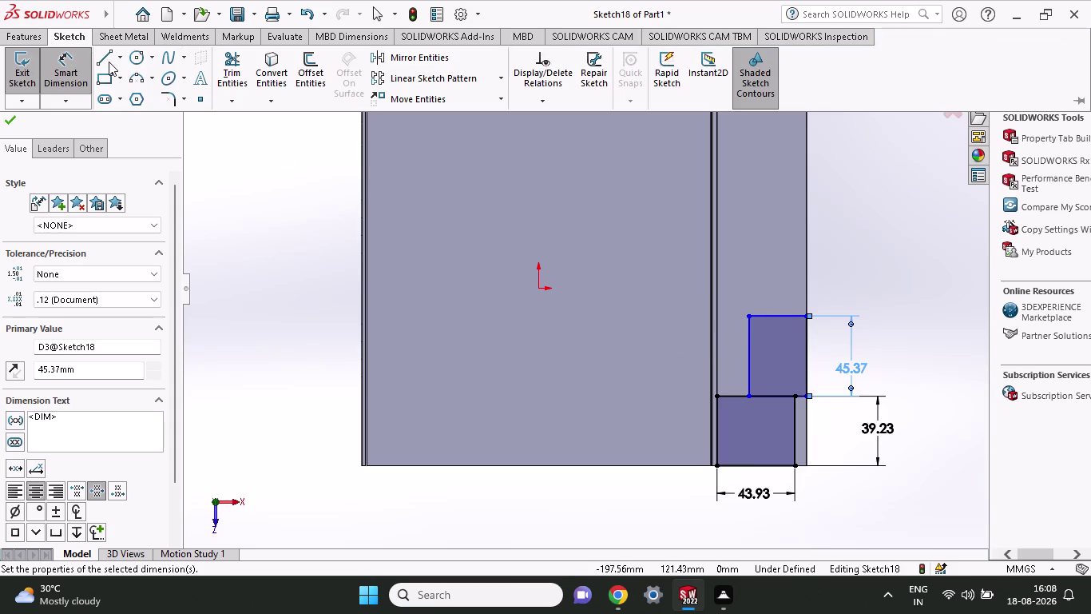
click(121, 57)
click(111, 92)
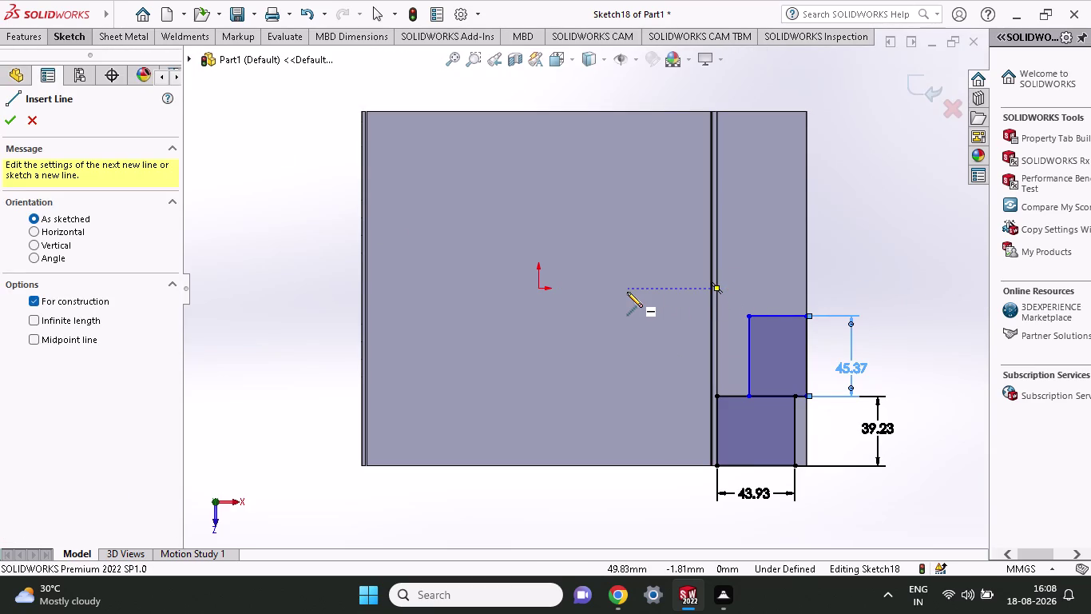
Draw a short horizontal centerline from the fold line at origin height.
click(717, 286)
click(765, 286)
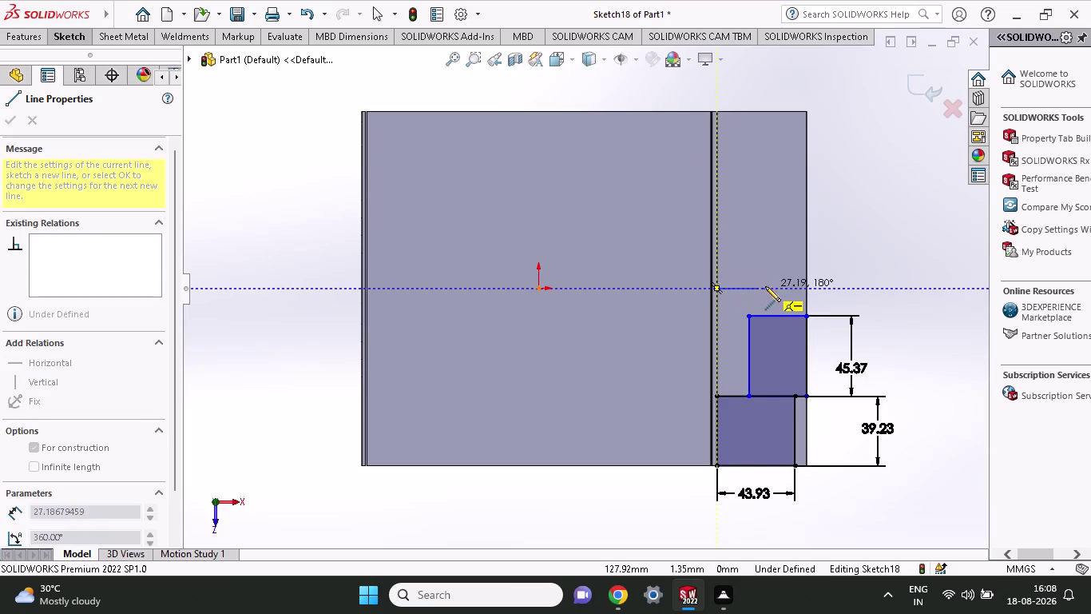
right_click(857, 256)
click(867, 267)
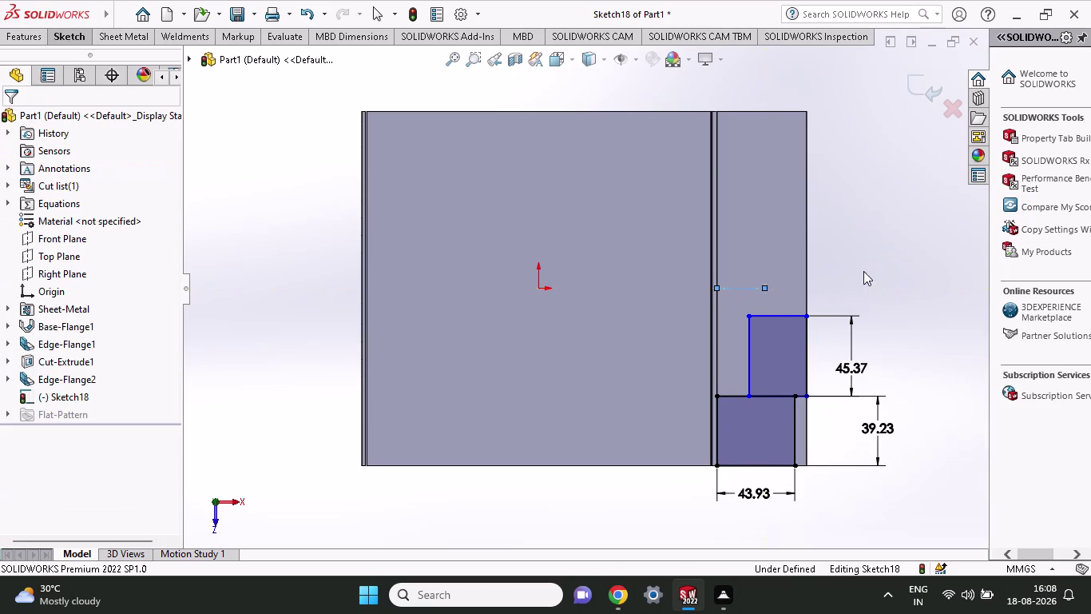
click(69, 40)
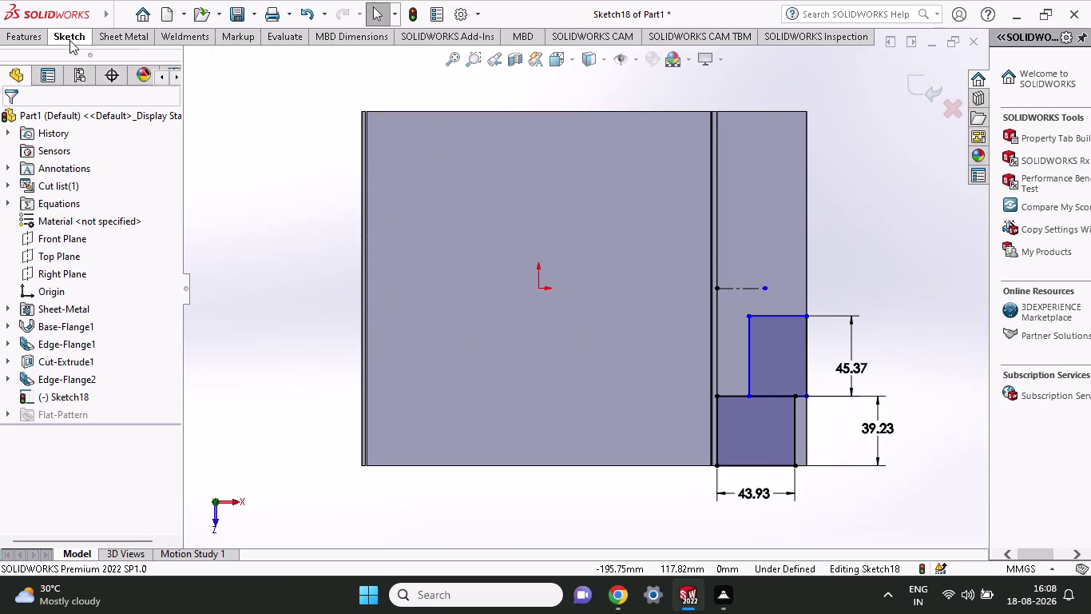
click(226, 60)
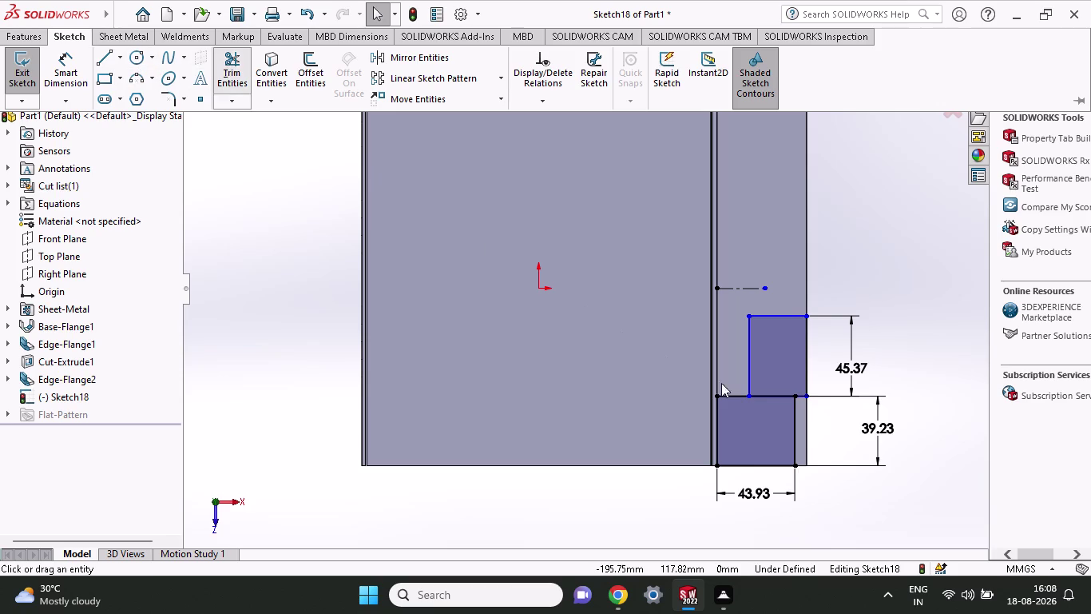
Trim the overlapping rectangle segments into one stepped slot outline with Trim to closest.
click(771, 398)
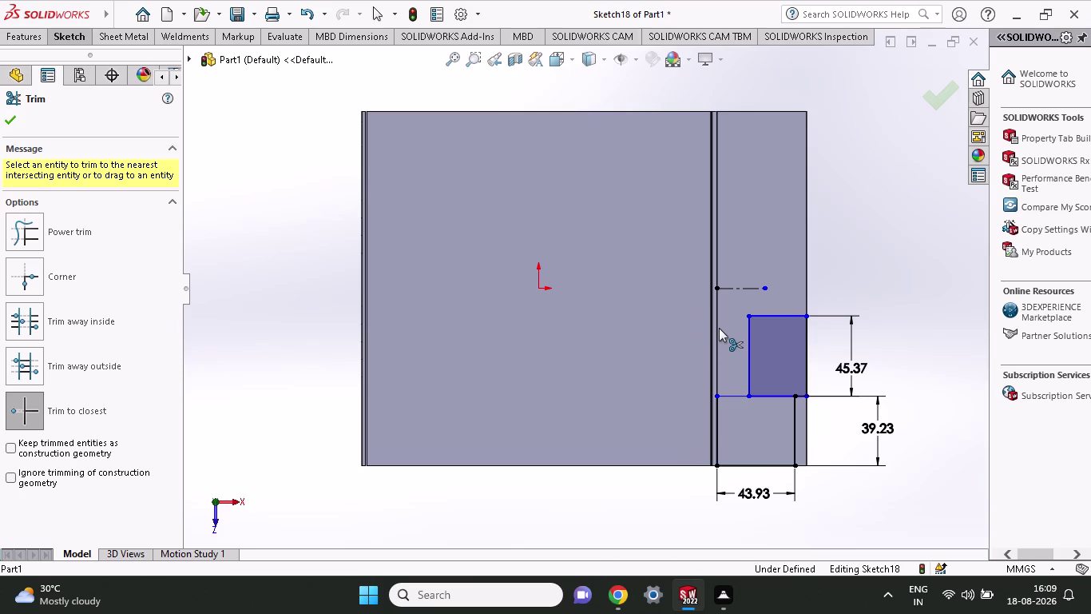
key(ctrl+z)
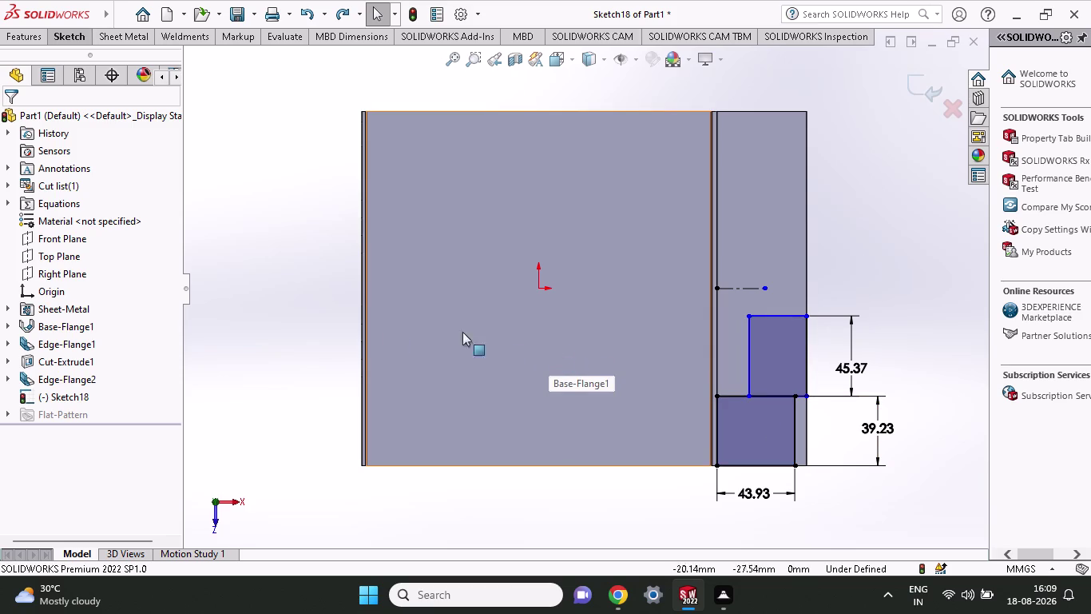
click(70, 42)
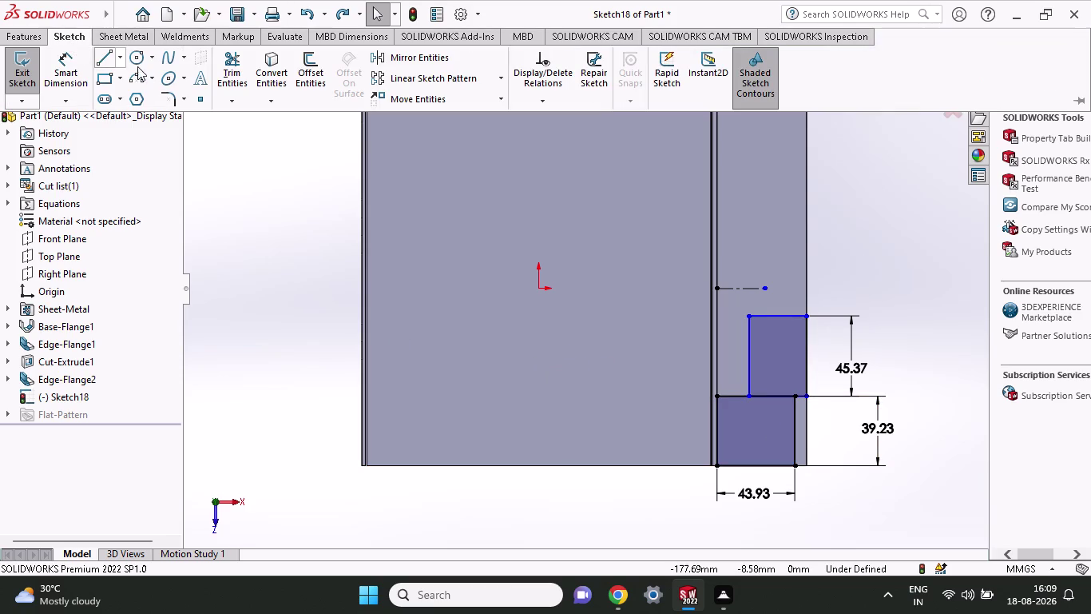
click(233, 65)
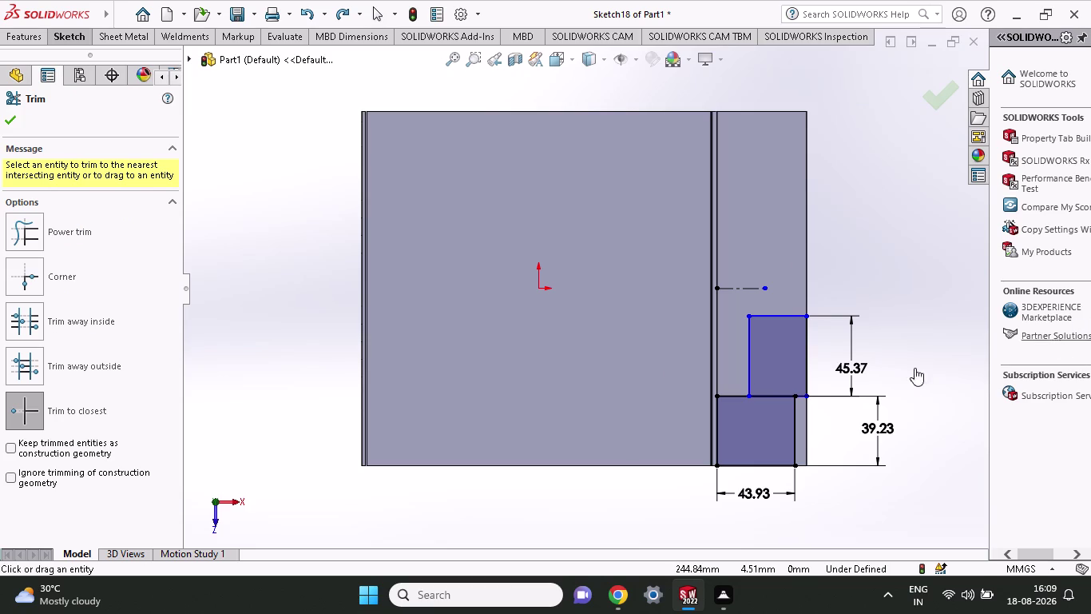
click(762, 392)
click(764, 396)
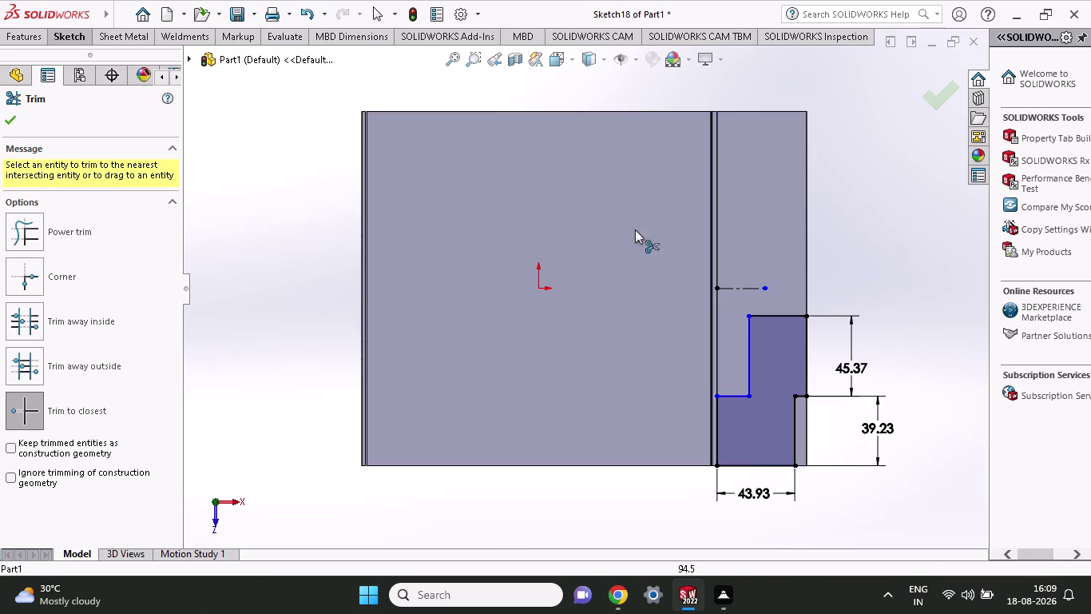
click(36, 35)
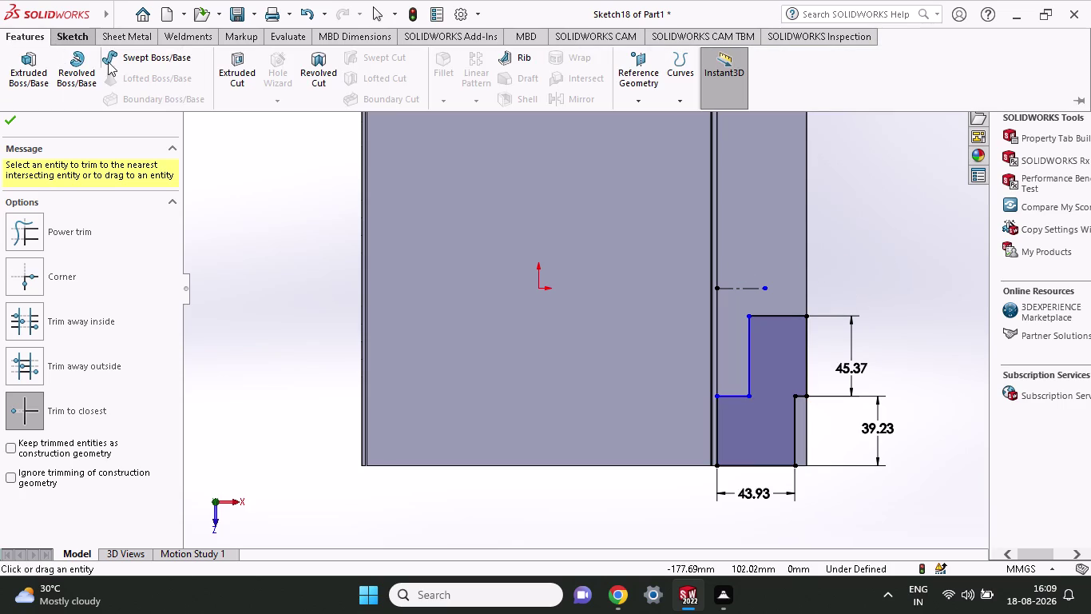
click(90, 27)
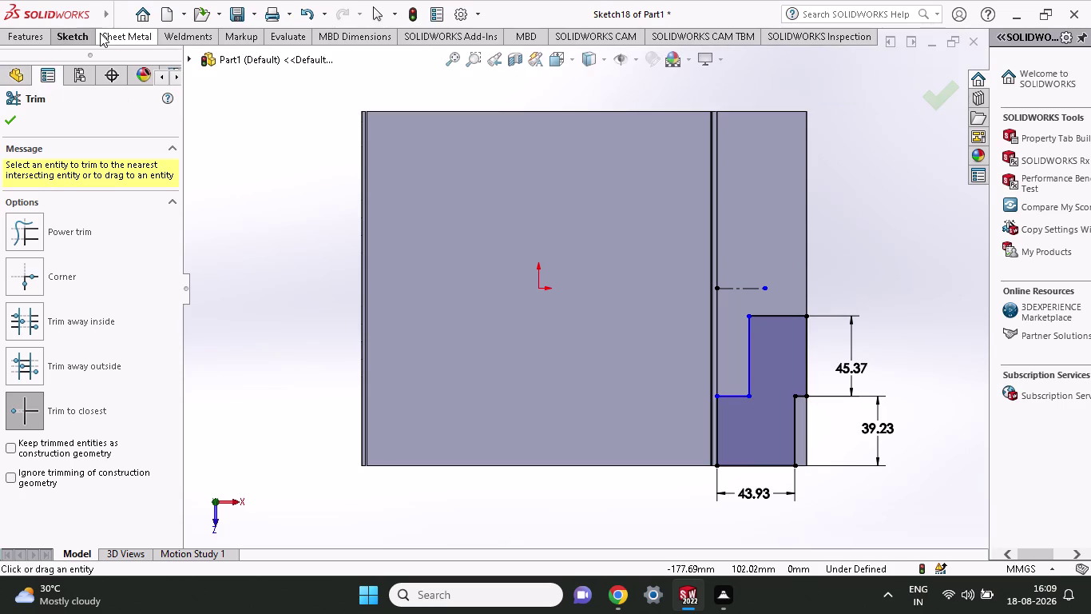
click(81, 33)
Mirror the stepped slot lines of Sketch18 about the construction centerline.
click(440, 54)
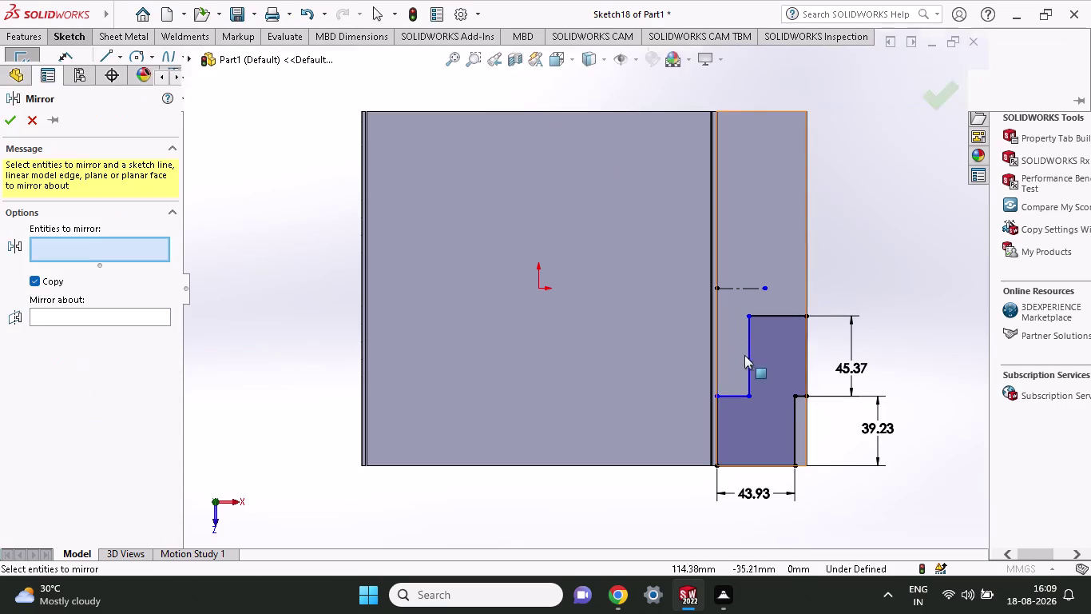
click(777, 352)
click(733, 289)
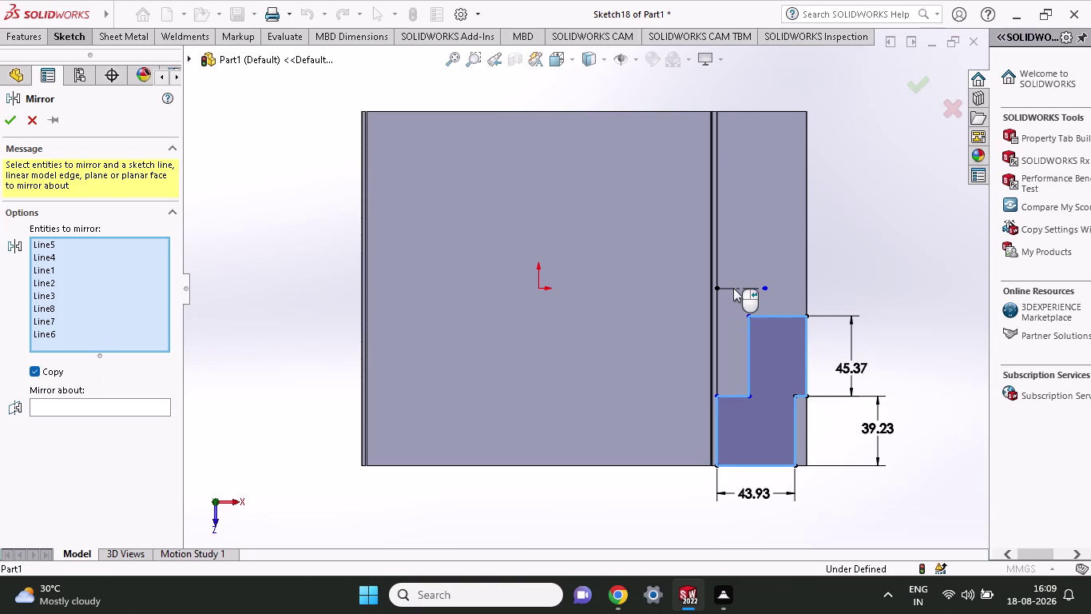
click(59, 420)
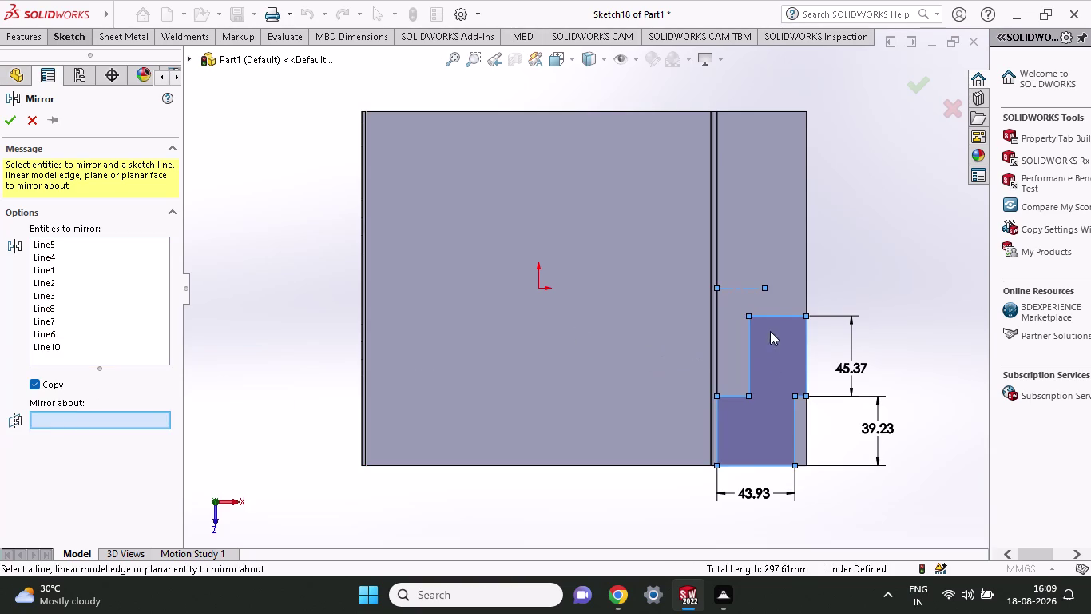
click(749, 284)
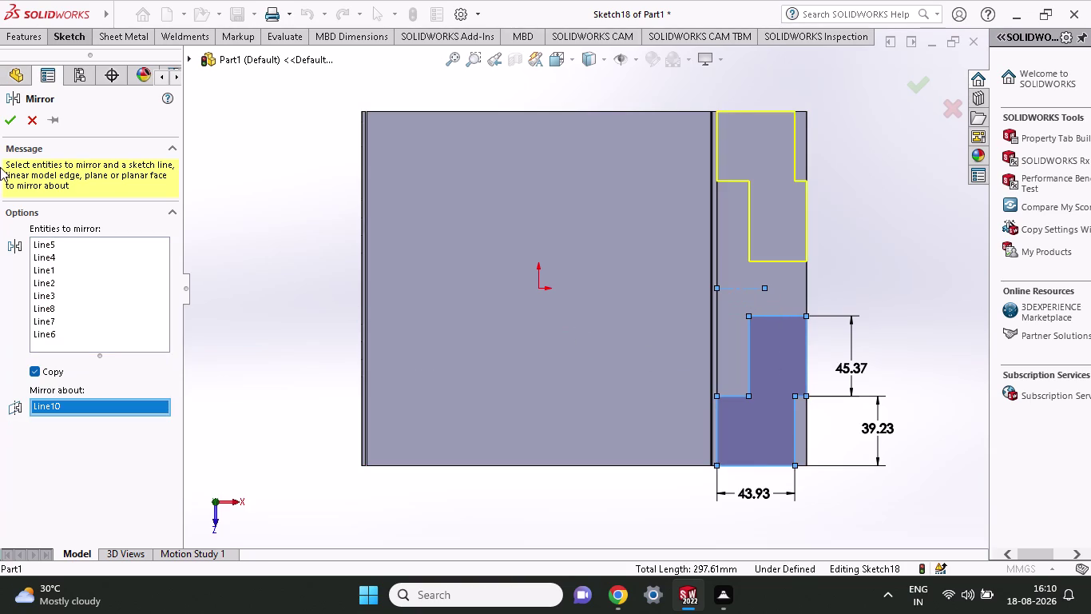
click(7, 126)
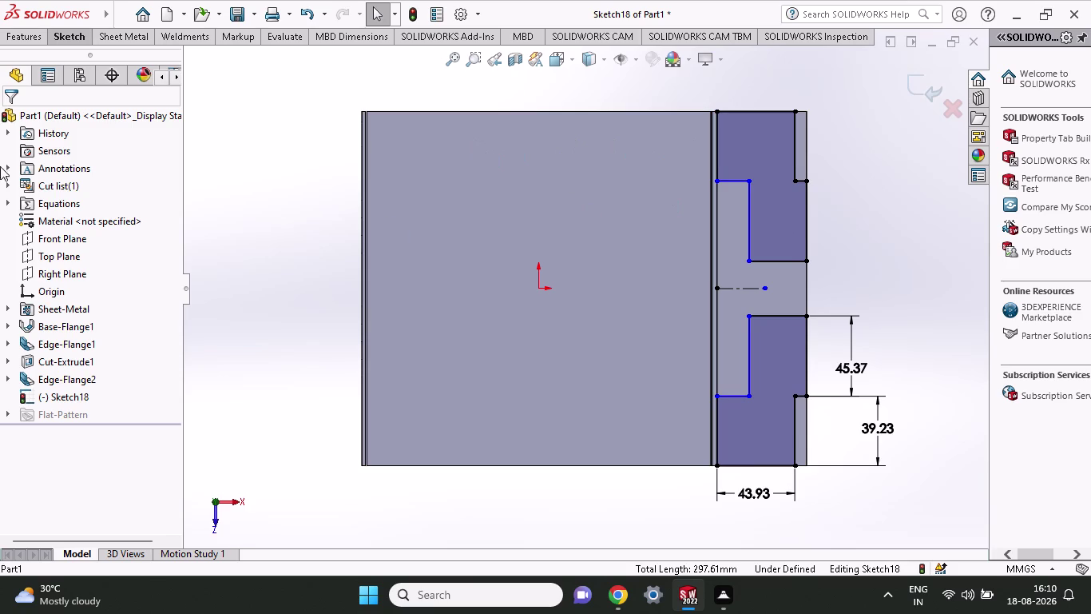
click(52, 42)
click(104, 82)
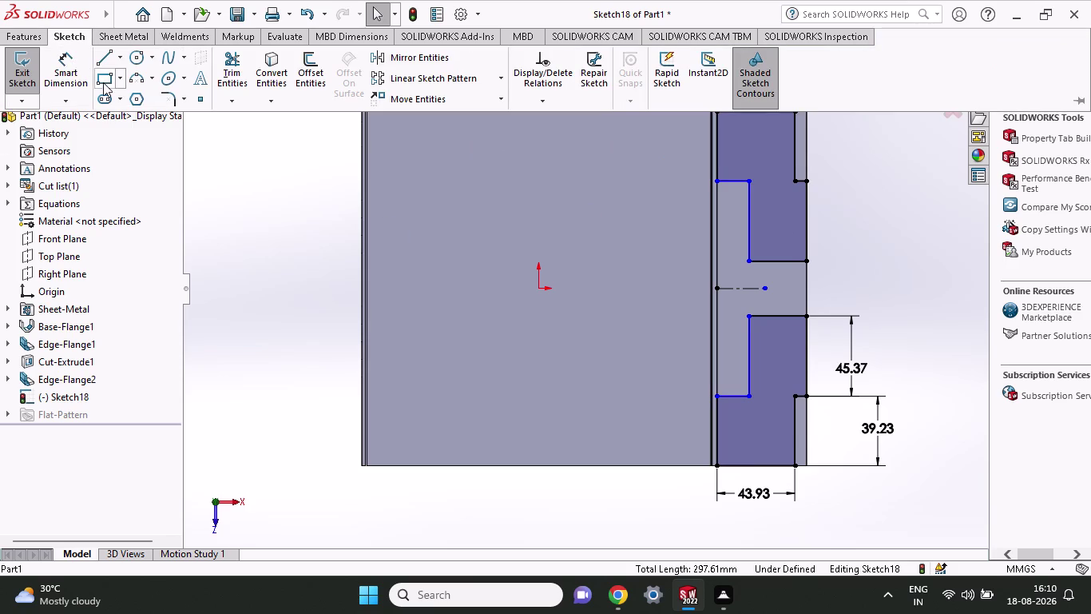
Draw a tall corner rectangle strip along the inner edge of the outline.
click(719, 182)
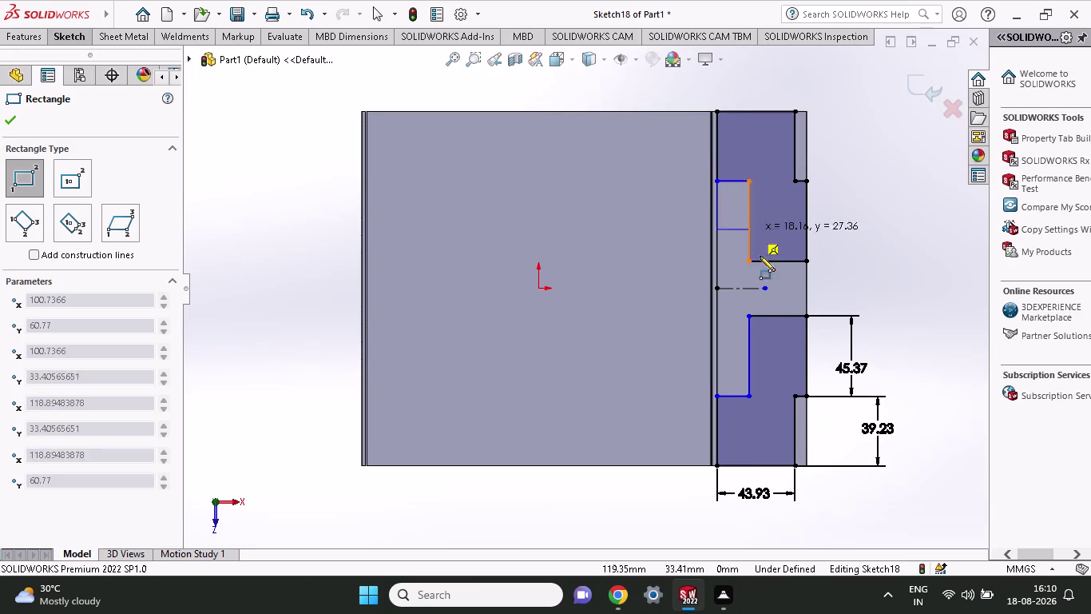
click(747, 398)
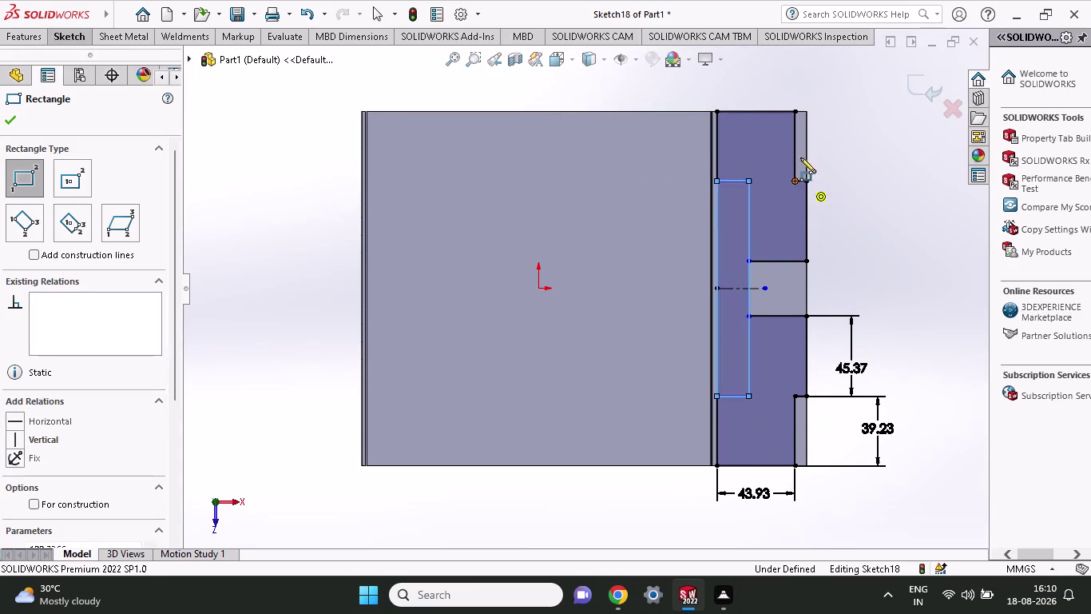
click(72, 37)
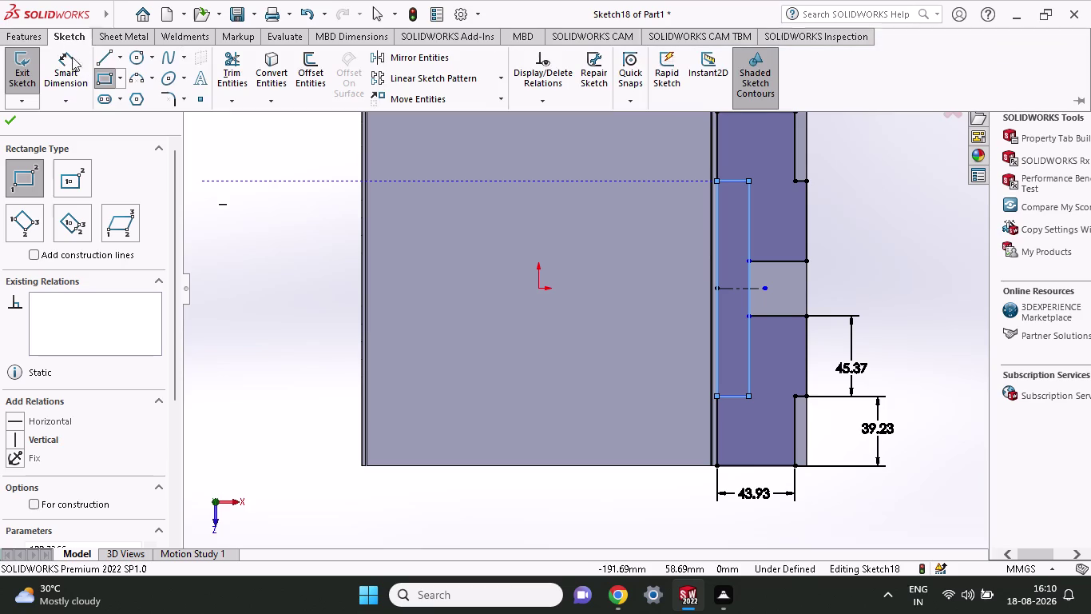
click(105, 84)
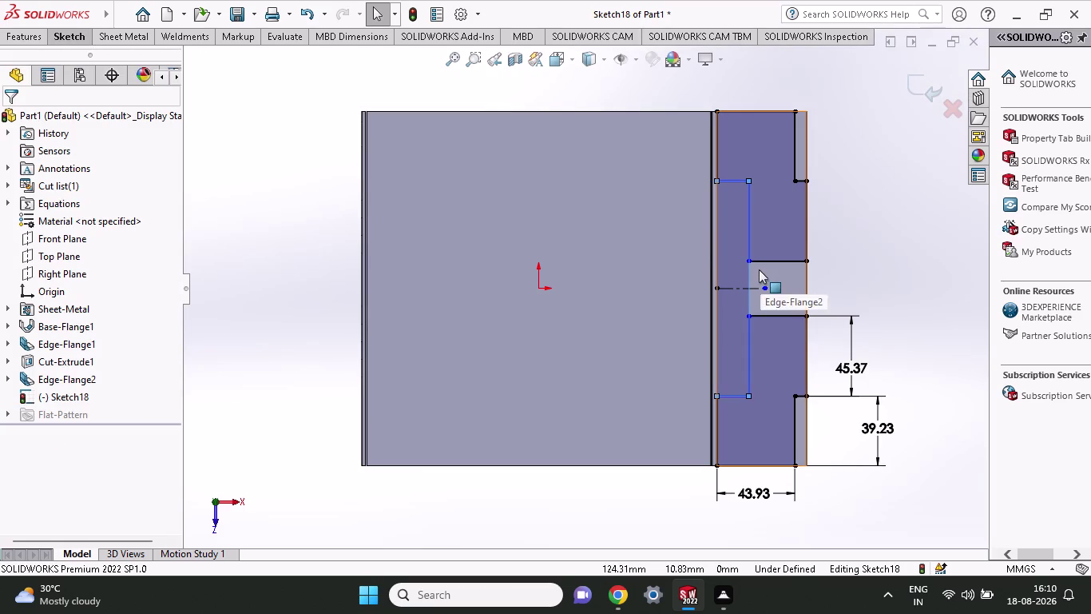
Add rectangles across the central gap and thin strips at the top and bottom right corners.
click(62, 44)
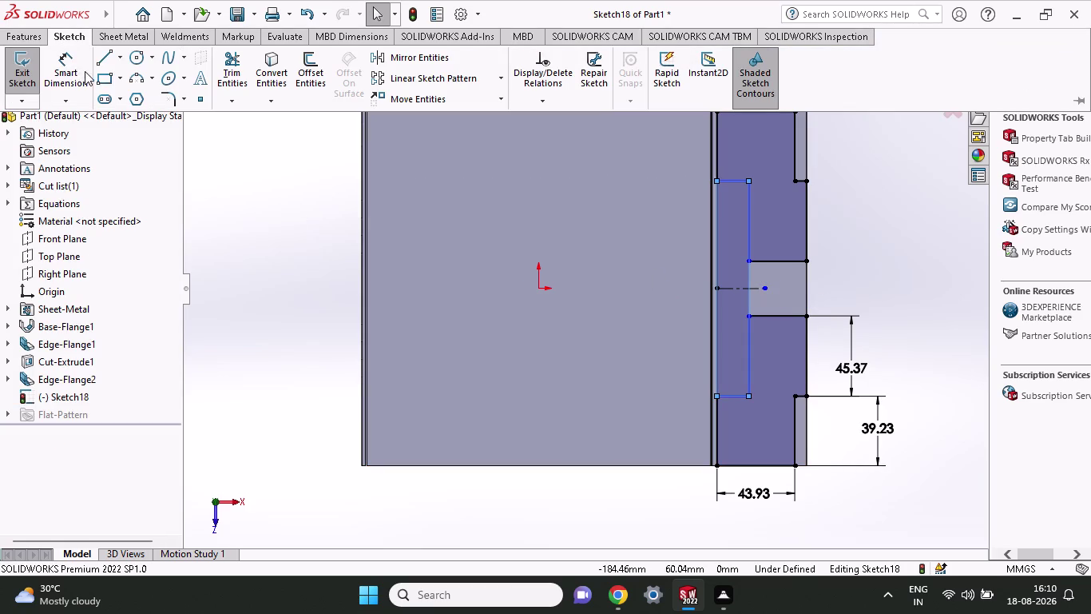
click(100, 75)
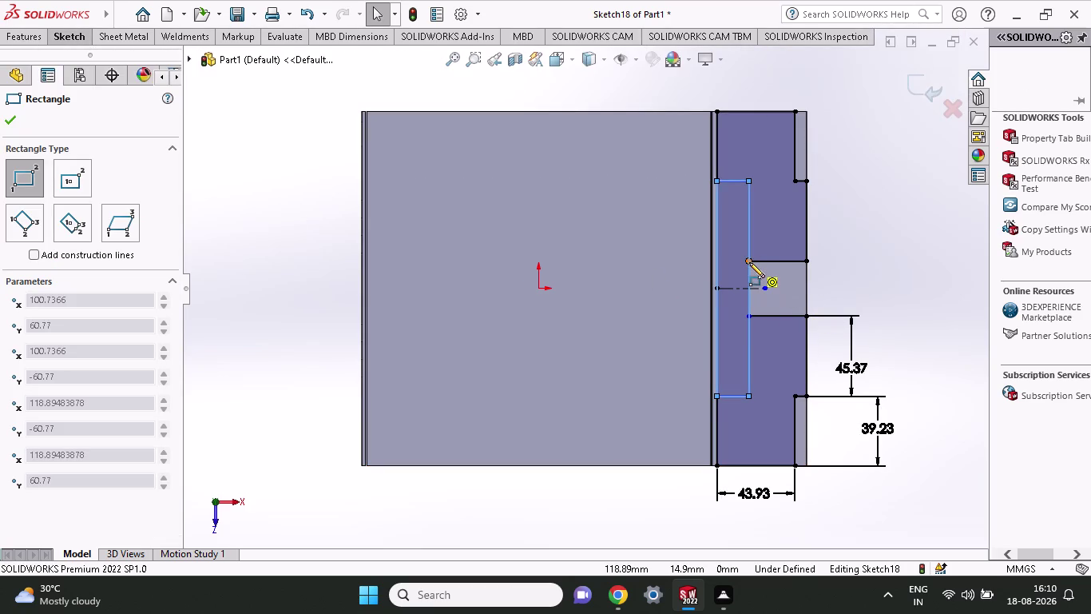
click(749, 262)
click(809, 317)
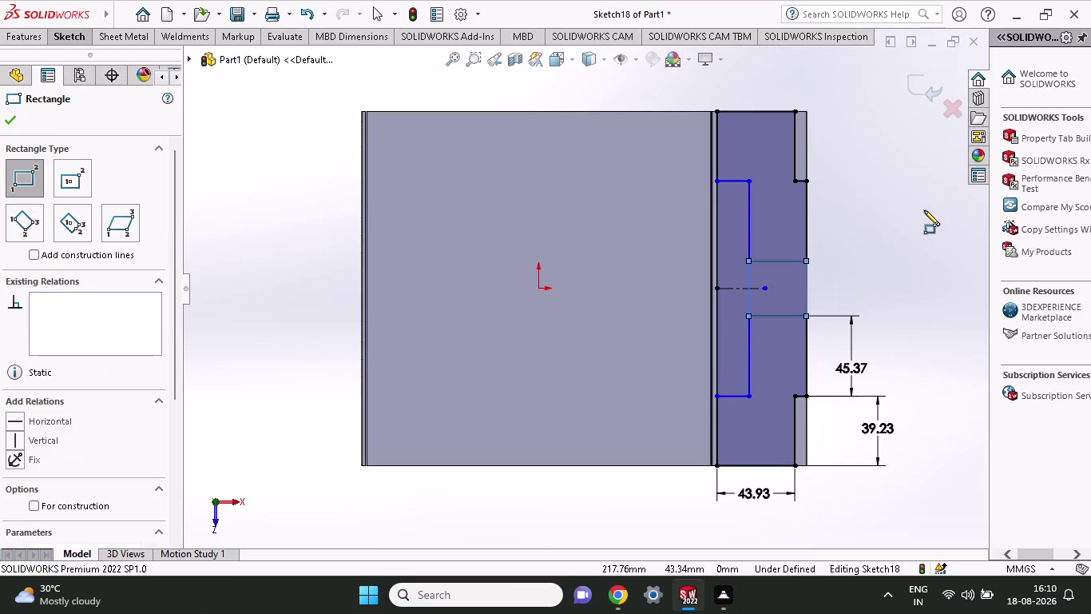
click(809, 180)
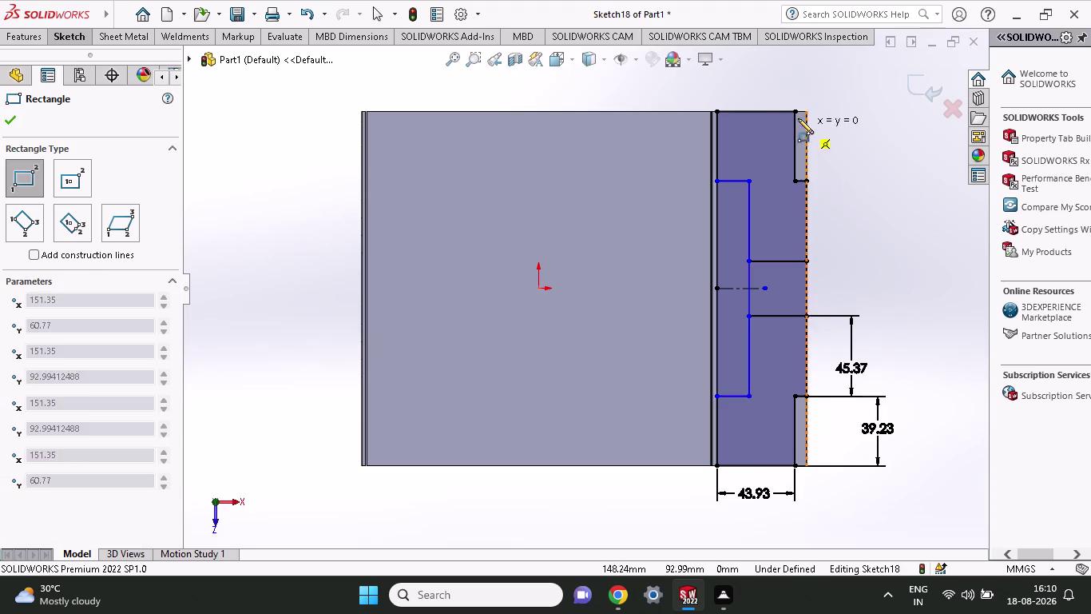
click(795, 113)
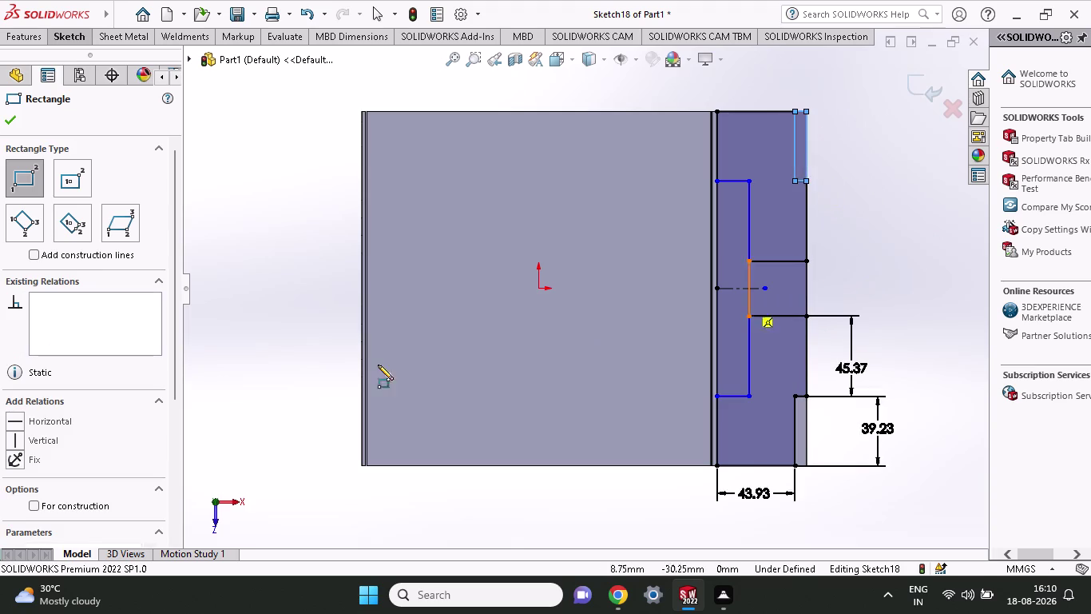
click(792, 395)
click(809, 468)
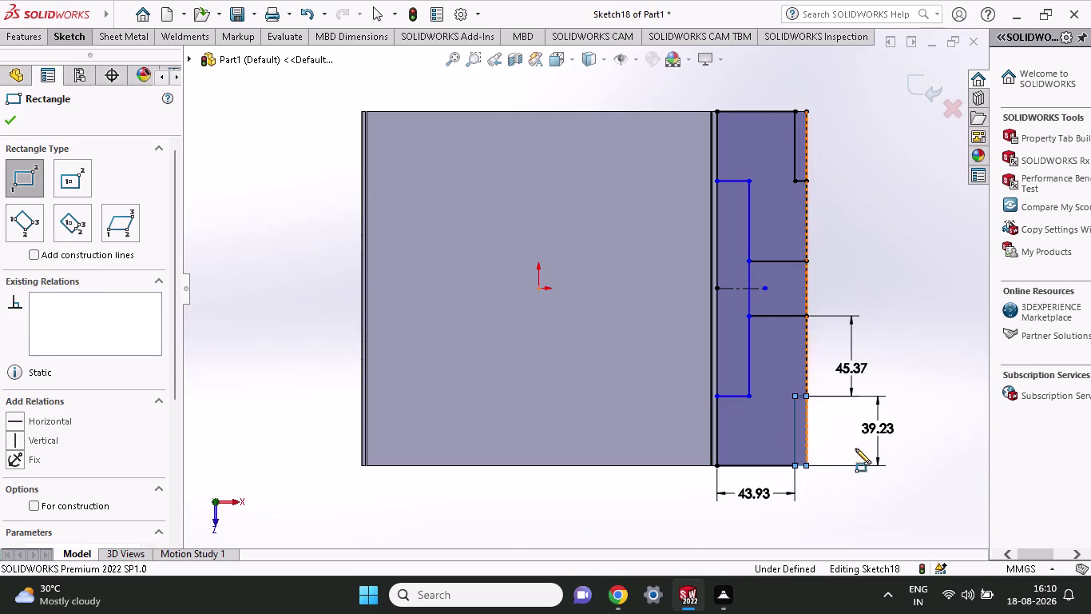
click(4, 114)
click(25, 39)
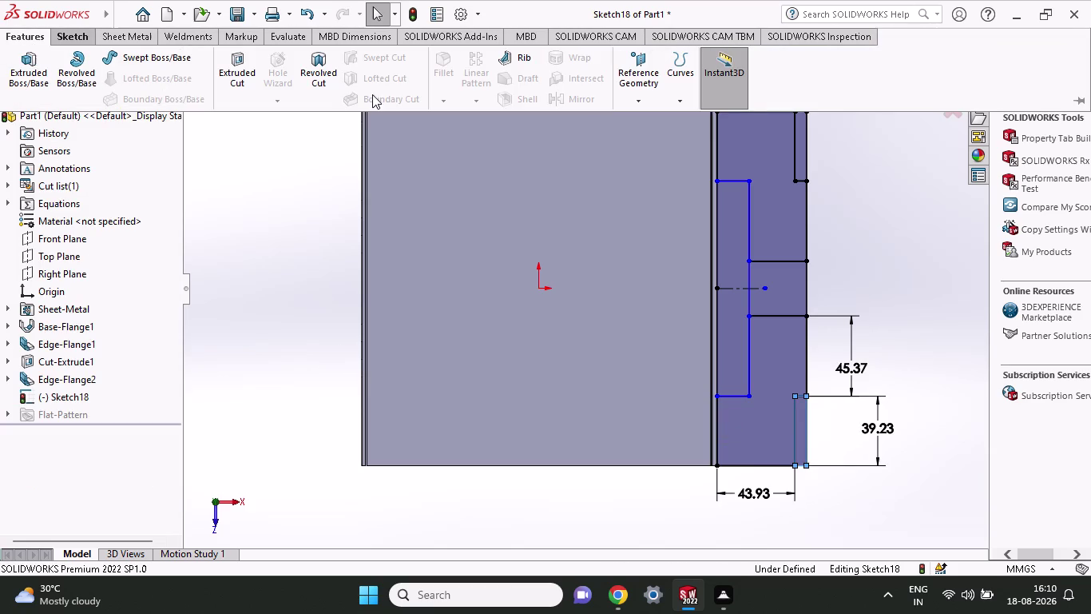
Start a Through All cut-extrude from Sketch18 with the first slot and corner regions.
click(229, 97)
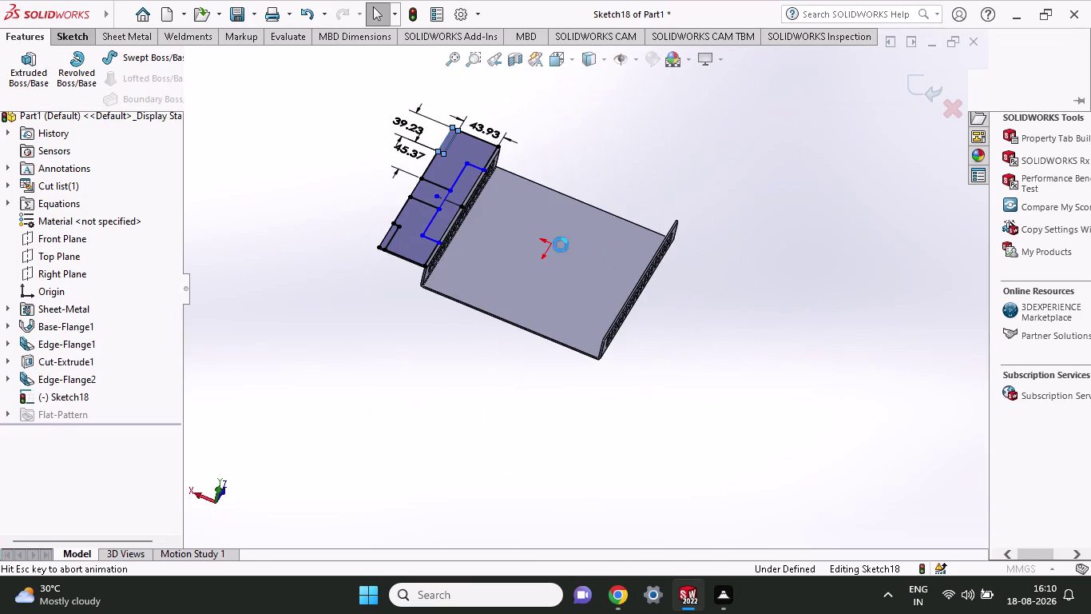
click(442, 214)
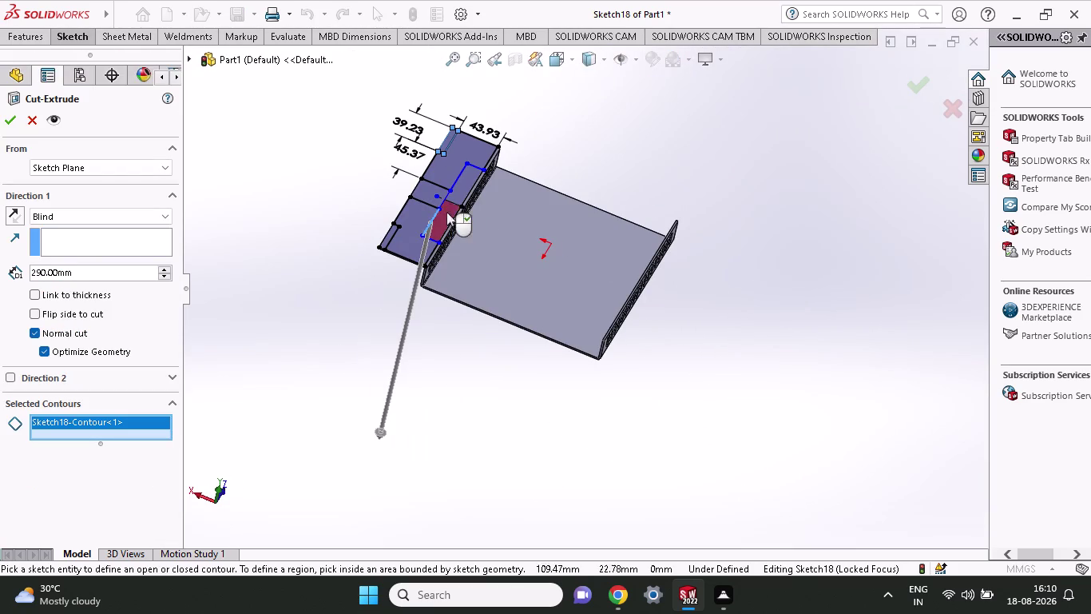
click(462, 190)
click(445, 221)
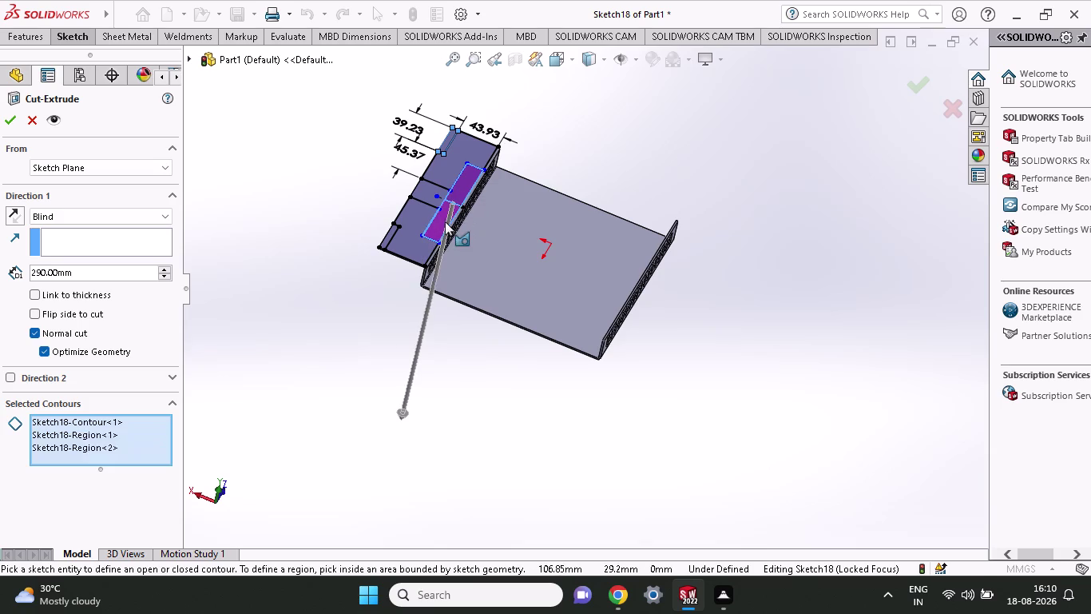
scroll(up, 3)
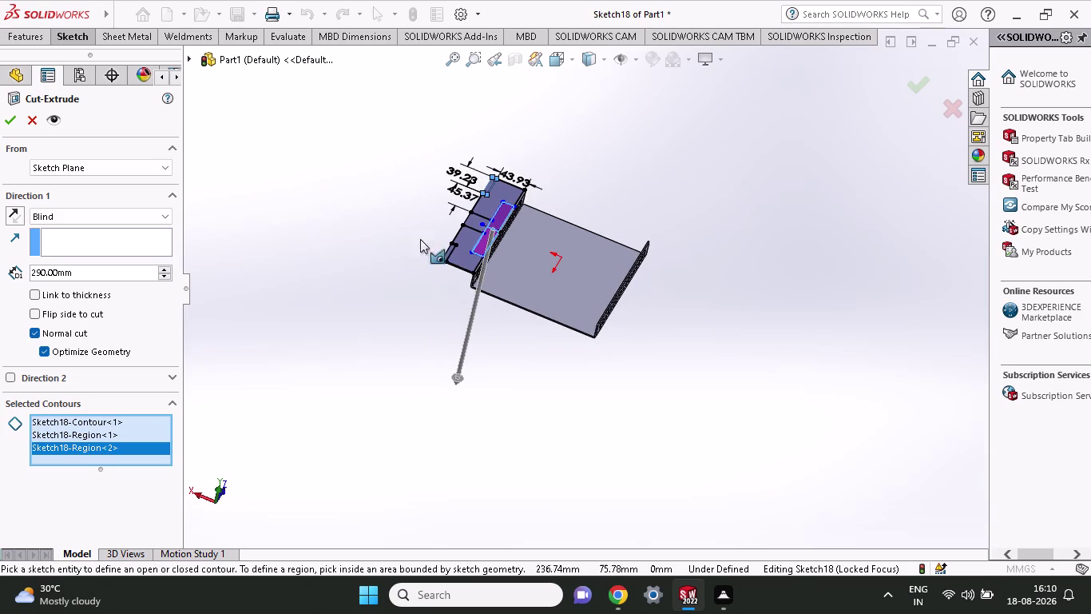
scroll(down, 3)
click(380, 355)
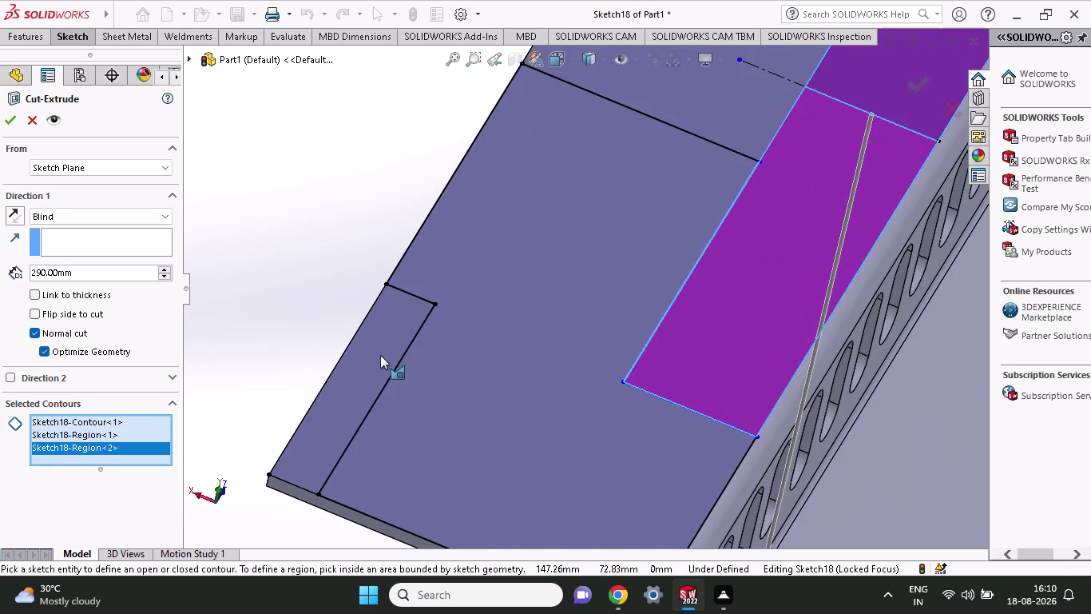
scroll(up, 3)
scroll(up, 3)
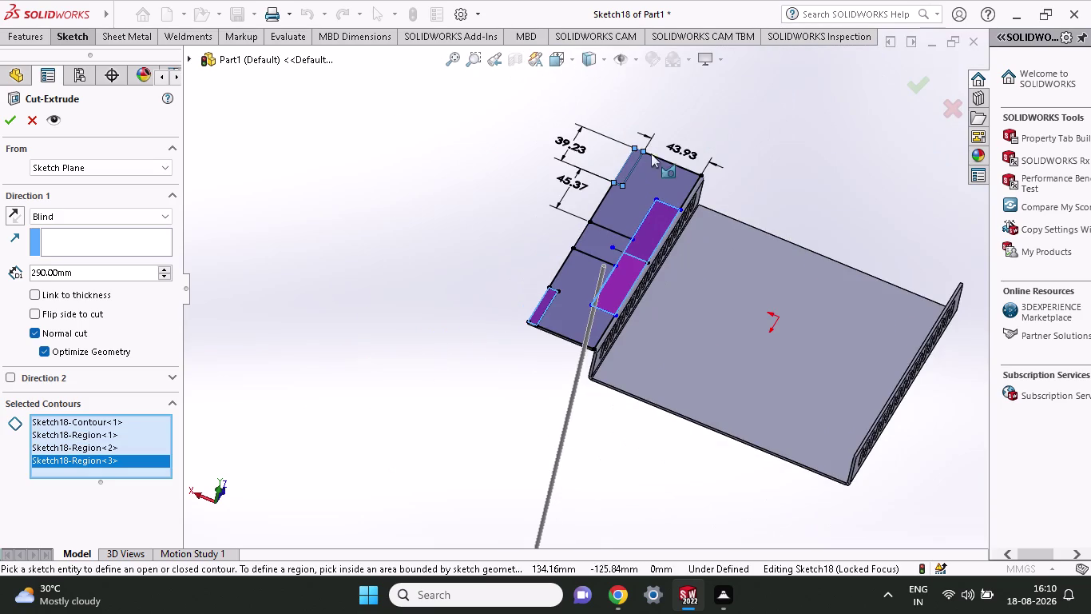
scroll(down, 3)
click(627, 184)
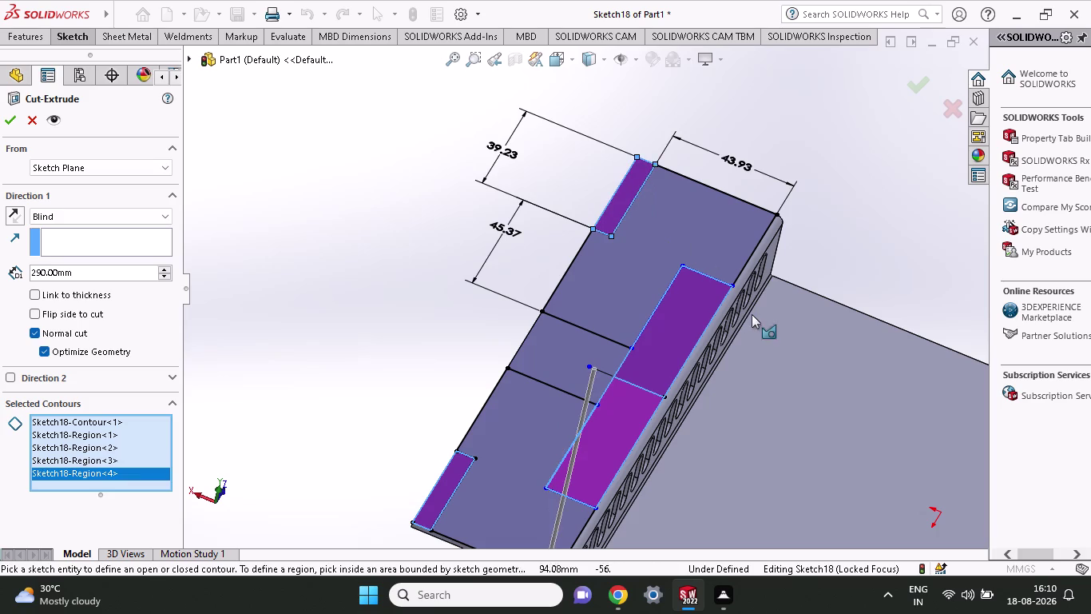
scroll(up, 3)
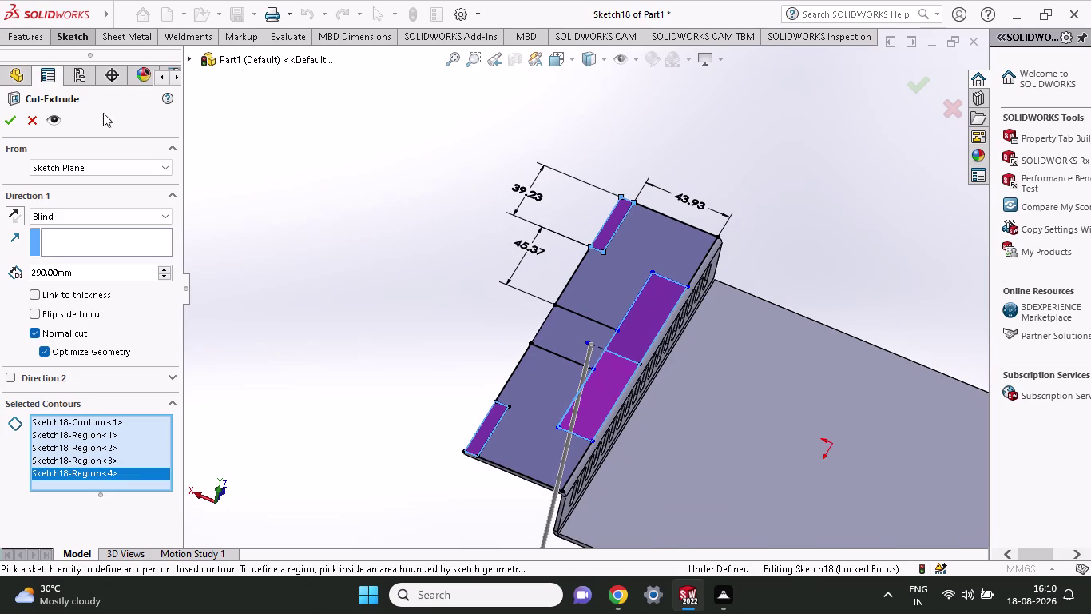
click(16, 117)
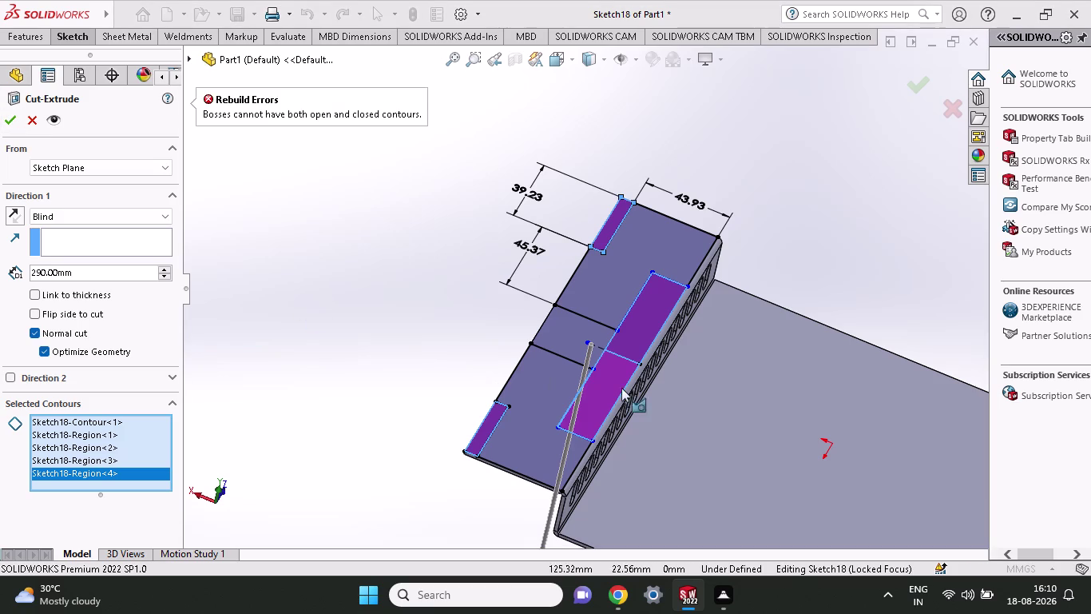
Add the left, central and top slot outlines and further regions to Selected Contours.
scroll(up, 3)
middle_drag(415, 382, 543, 316)
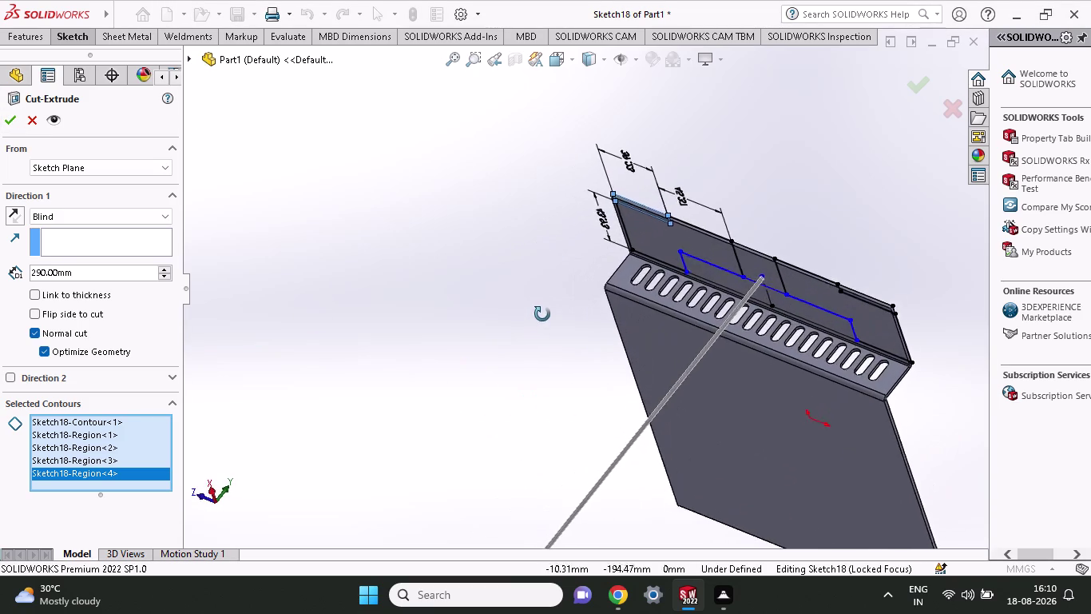
middle_drag(542, 316, 399, 391)
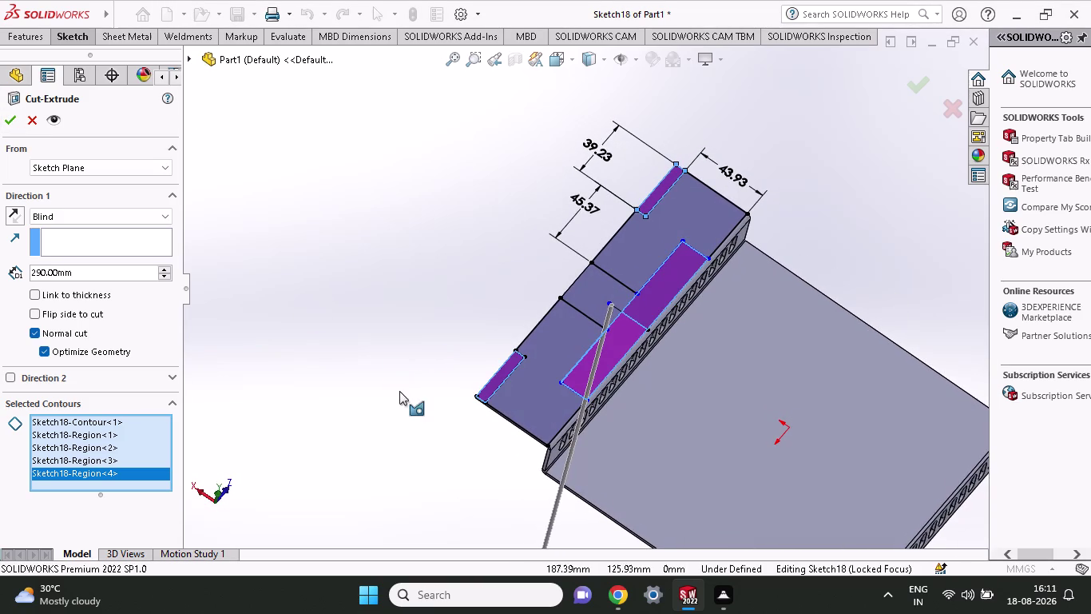
click(71, 216)
click(69, 237)
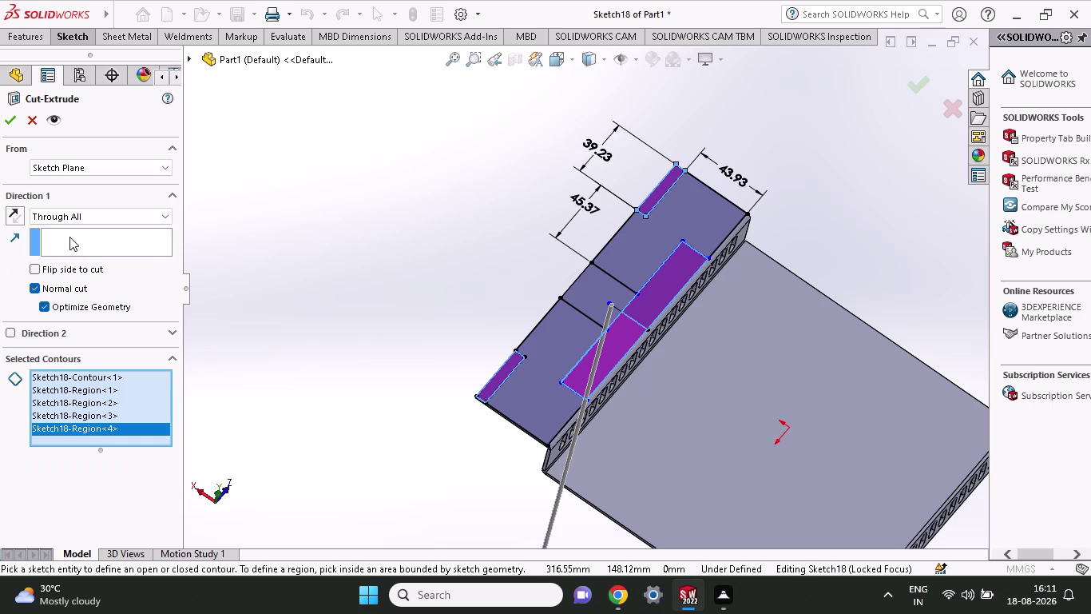
click(506, 363)
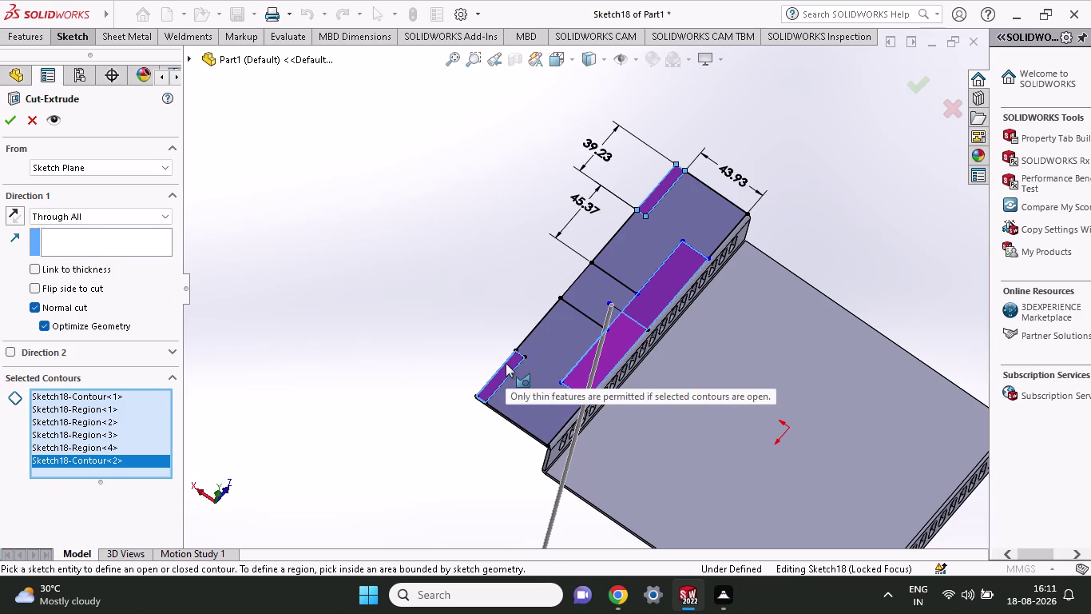
click(606, 368)
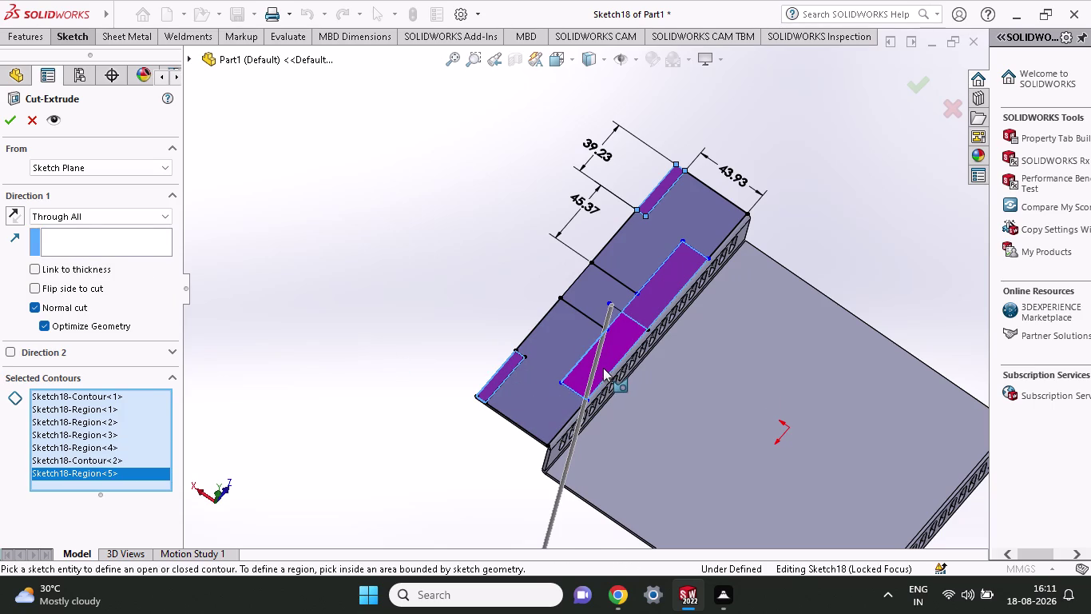
click(604, 368)
click(679, 294)
click(657, 277)
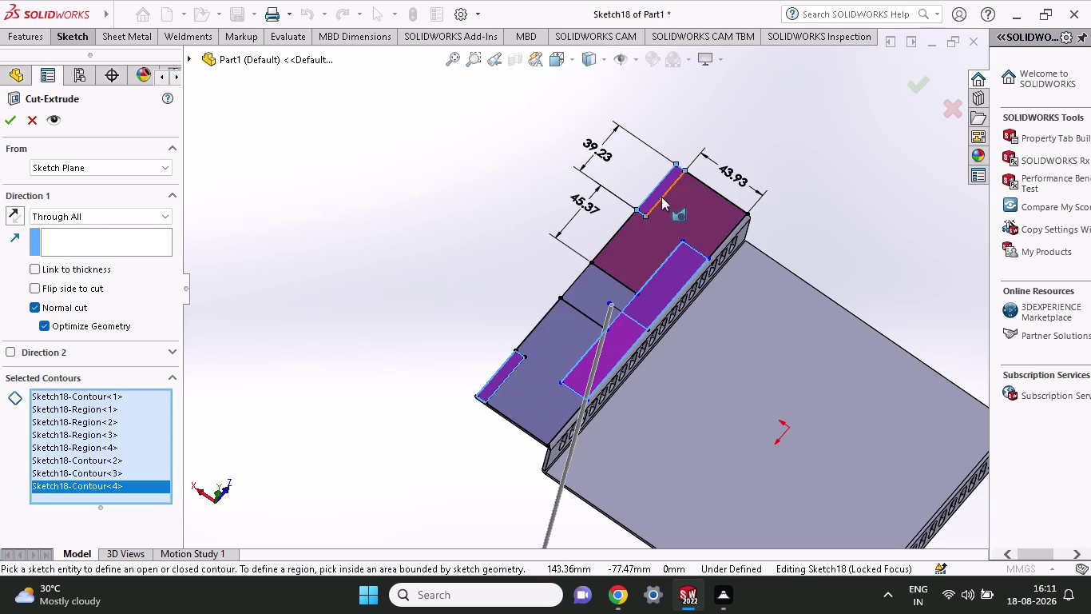
click(657, 193)
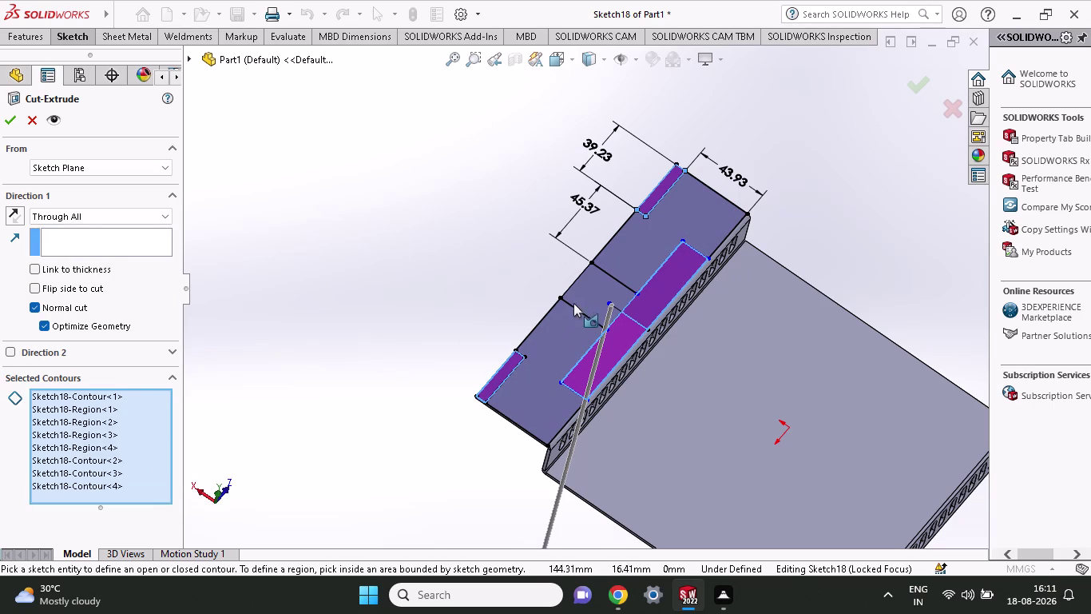
click(583, 297)
Inspect the cut preview and confirm it, producing the open-and-closed contour rebuild error.
middle_drag(427, 271, 508, 207)
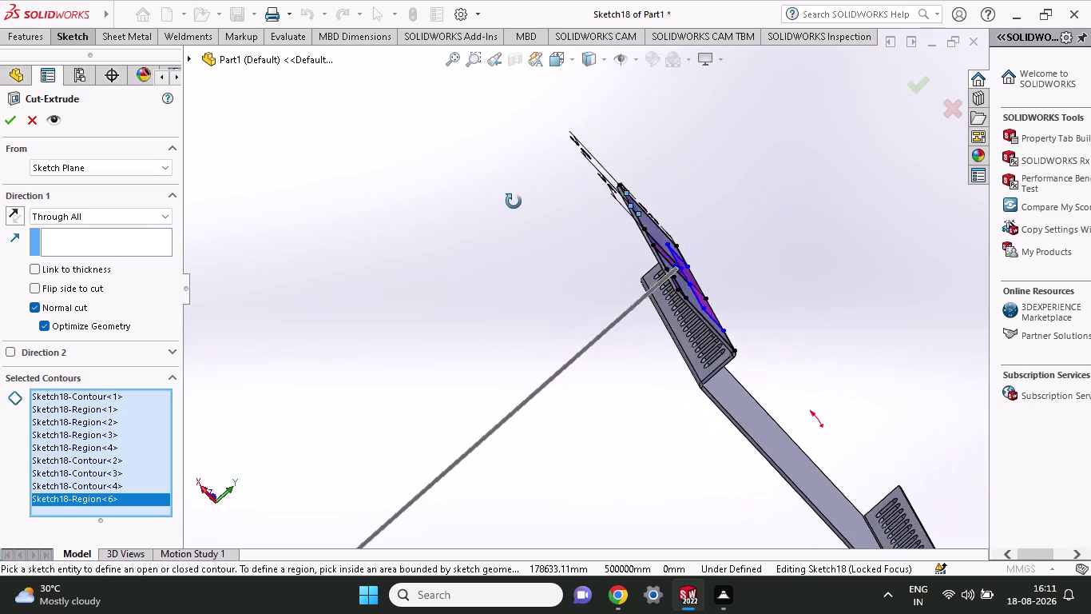
middle_drag(509, 207, 530, 188)
scroll(down, 3)
scroll(down, 3)
scroll(up, 3)
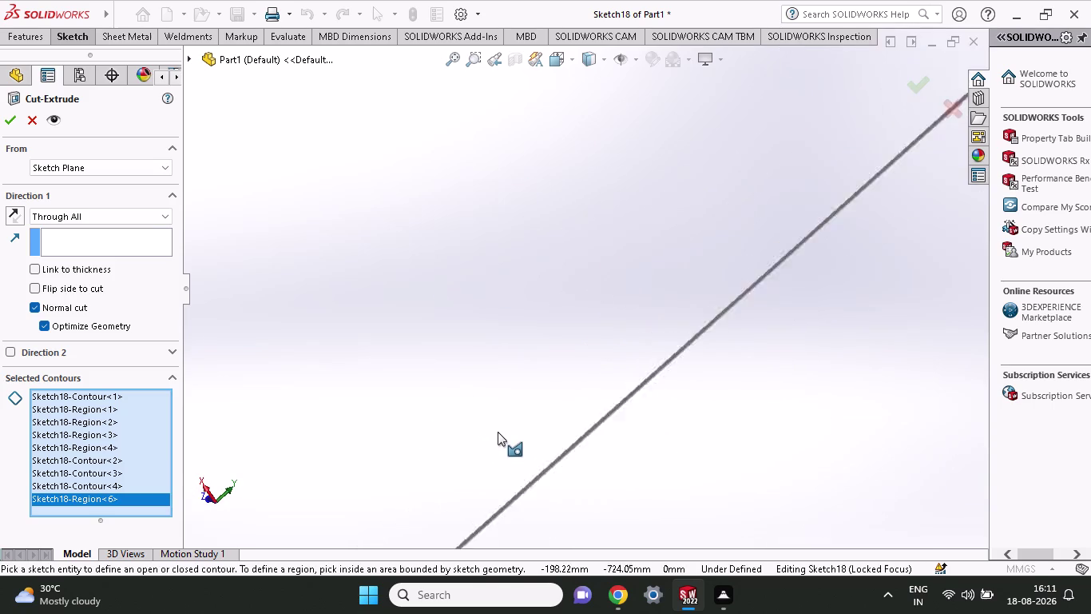
scroll(up, 3)
drag(486, 404, 615, 311)
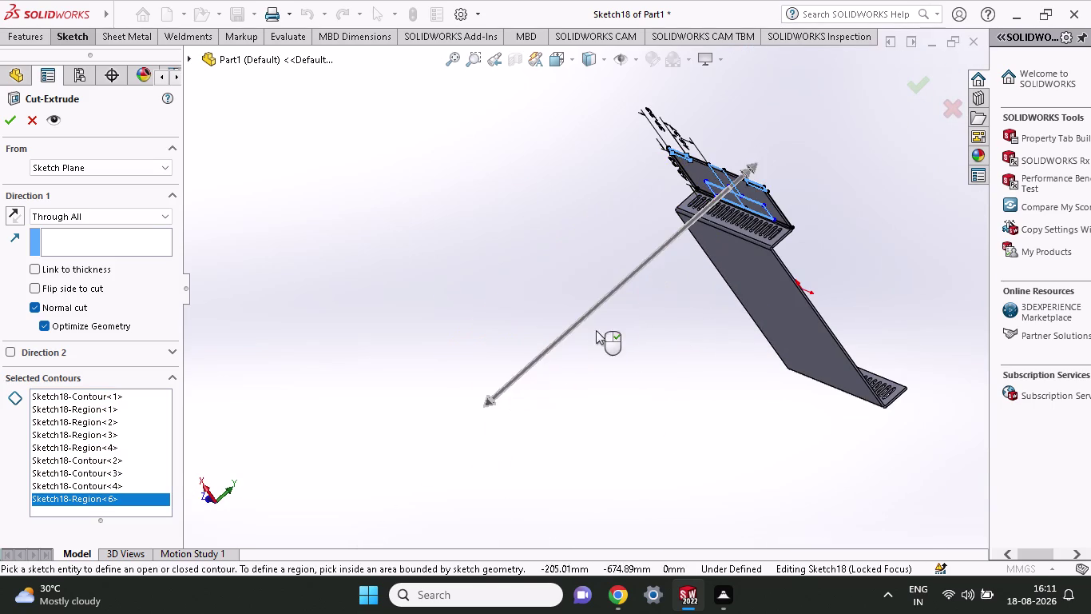
drag(494, 400, 656, 286)
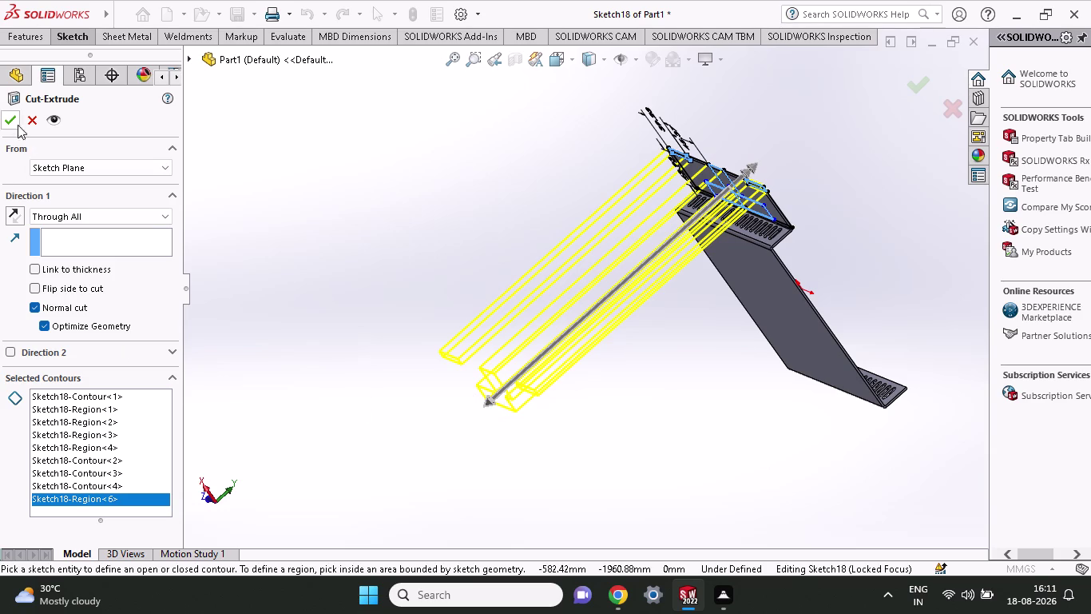
click(11, 120)
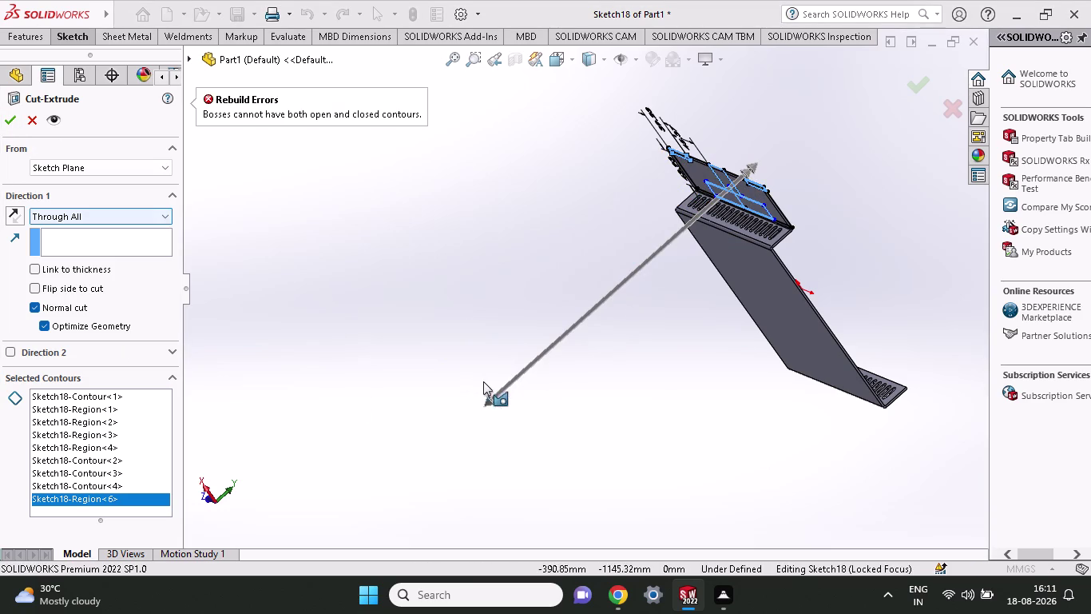
Enable Direction 2 on the cut as Blind with a 353 mm depth.
drag(494, 397, 543, 352)
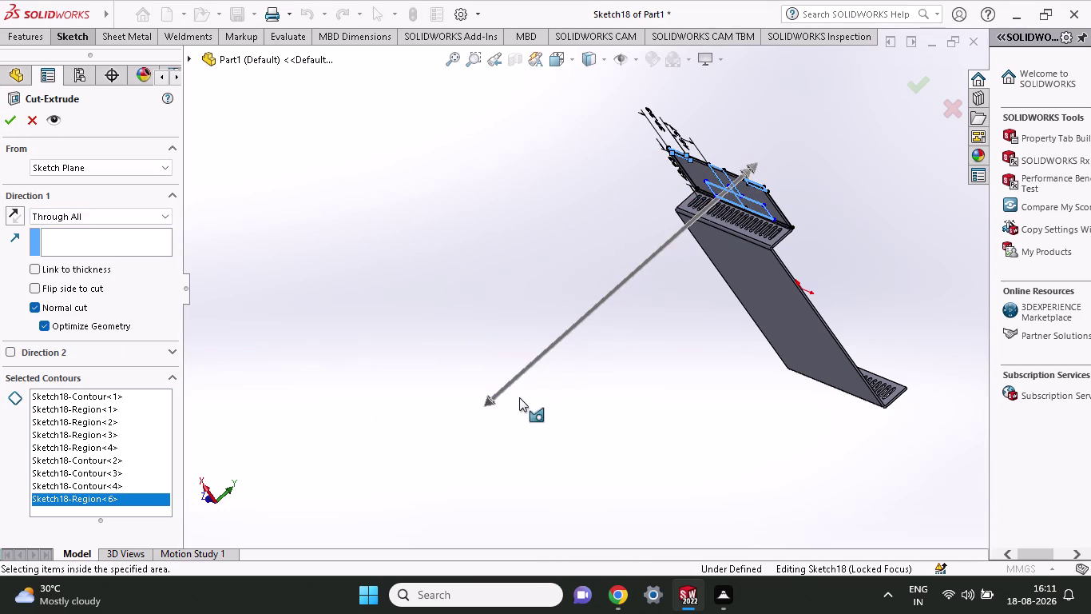
drag(486, 403, 578, 321)
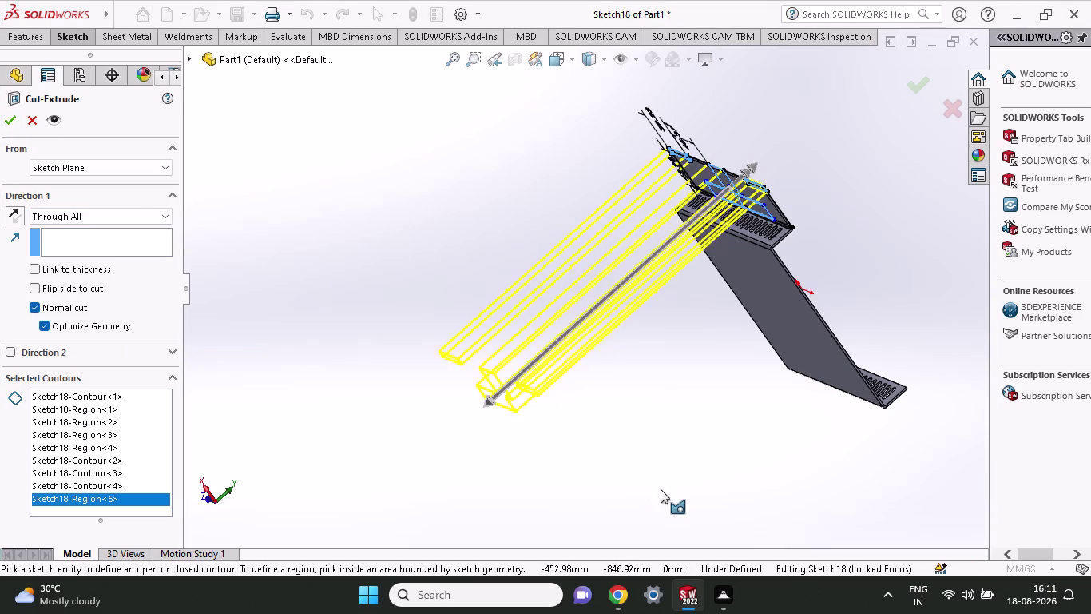
middle_drag(661, 489, 696, 382)
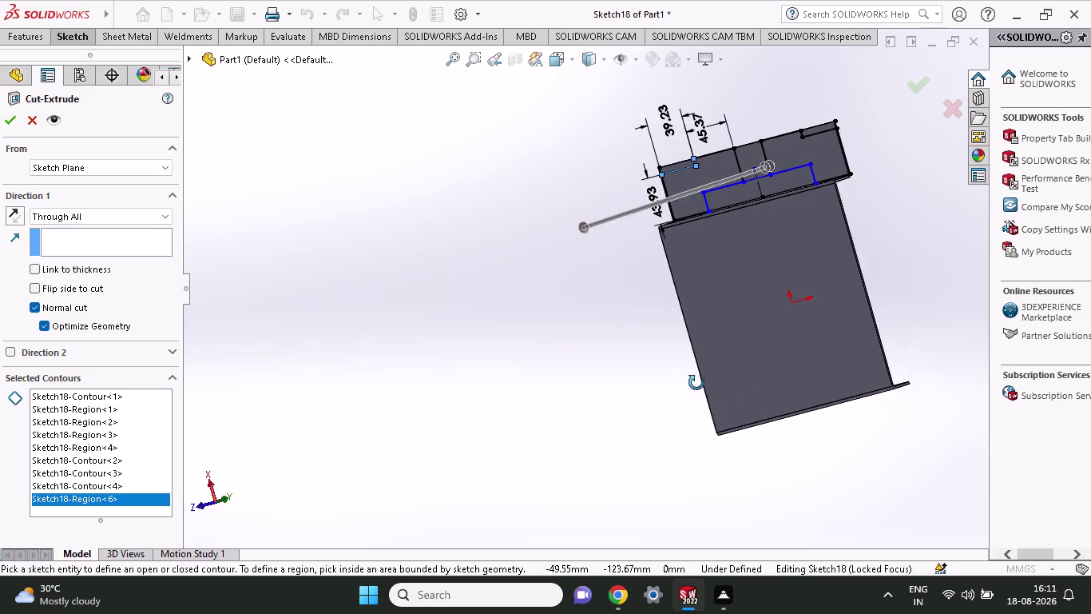
middle_drag(697, 382, 714, 379)
click(747, 193)
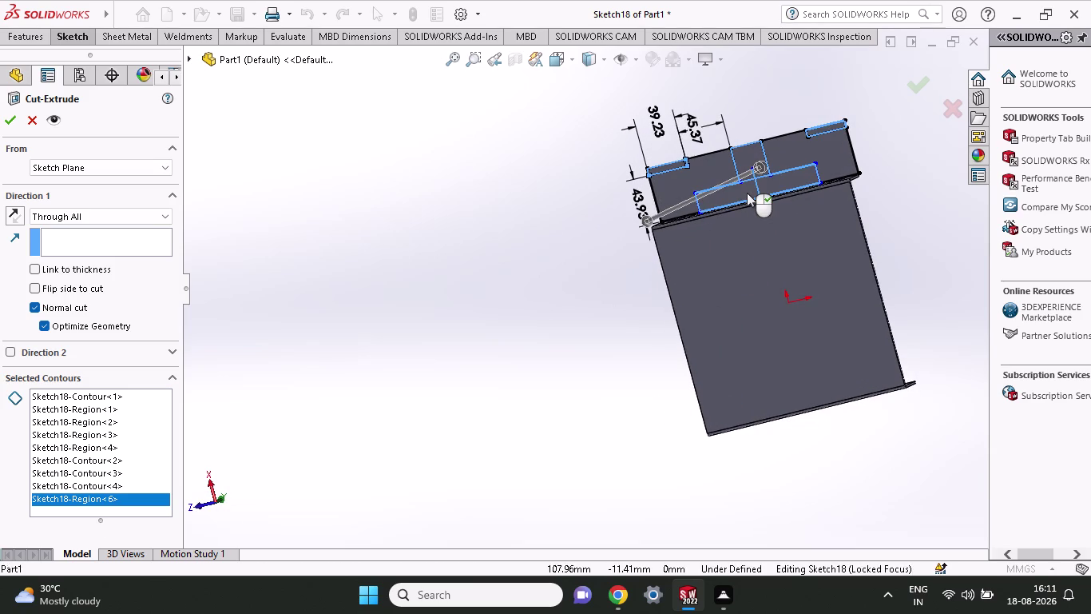
click(771, 189)
click(755, 171)
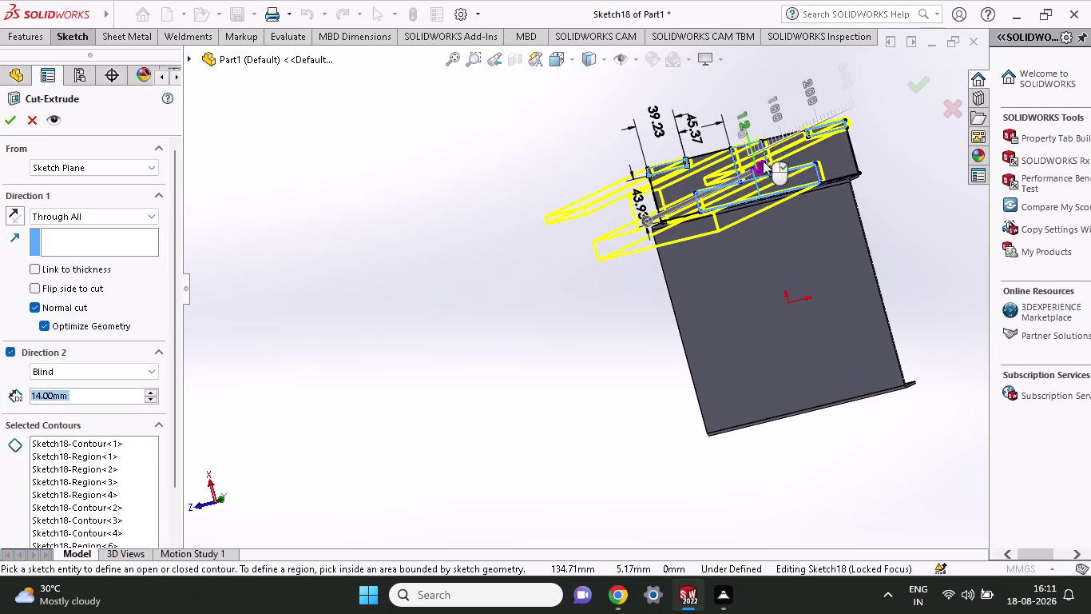
click(886, 147)
Orbit the tray to check the two-direction cut preview on the end flange.
middle_drag(916, 199, 807, 265)
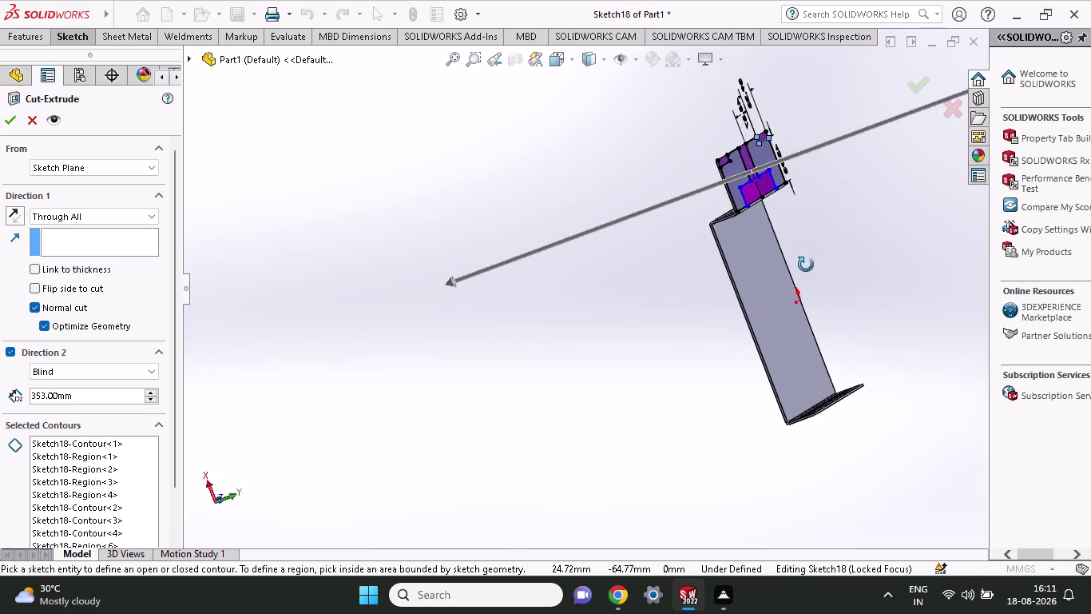
middle_drag(806, 265, 695, 290)
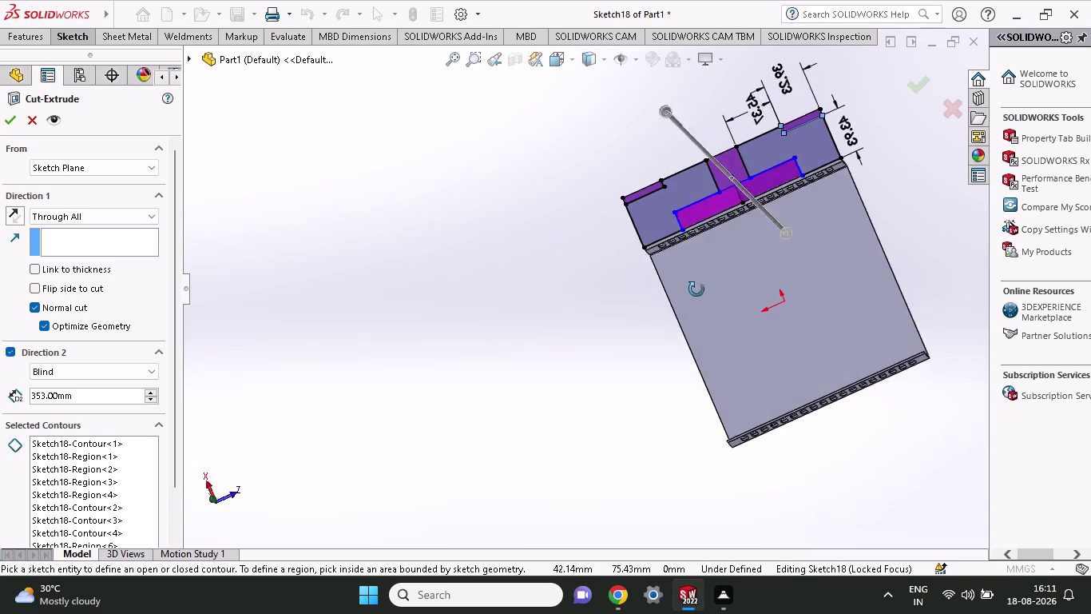
middle_drag(696, 290, 664, 280)
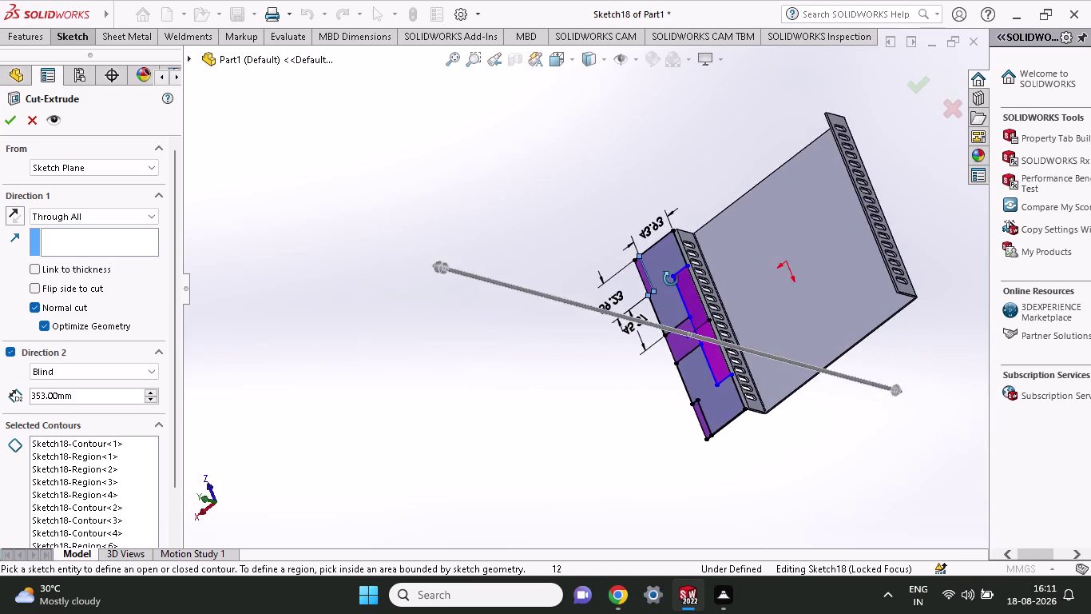
middle_drag(664, 280, 709, 315)
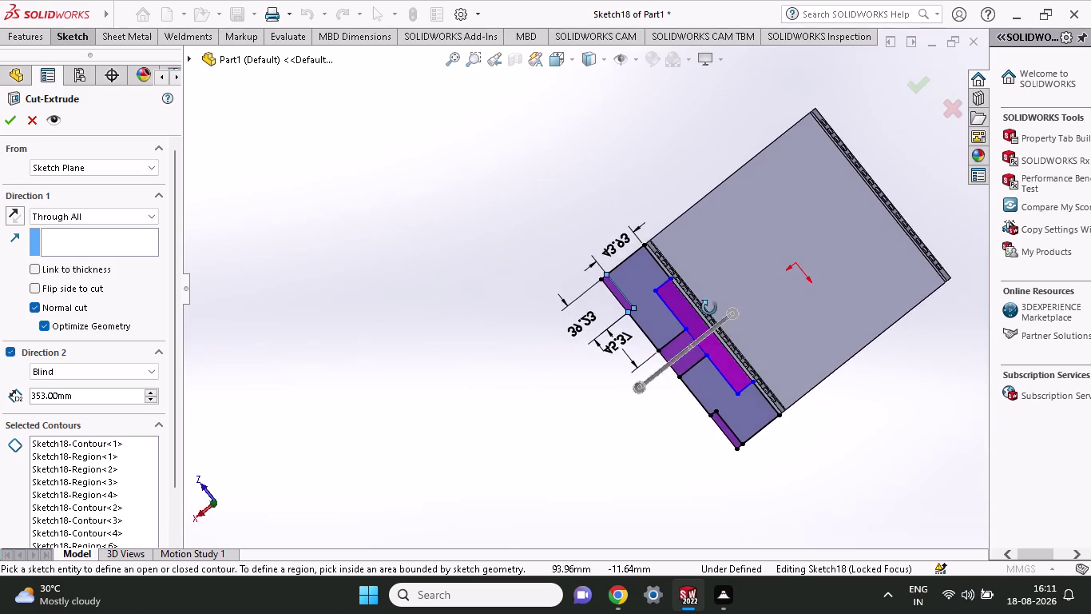
middle_drag(710, 316, 715, 255)
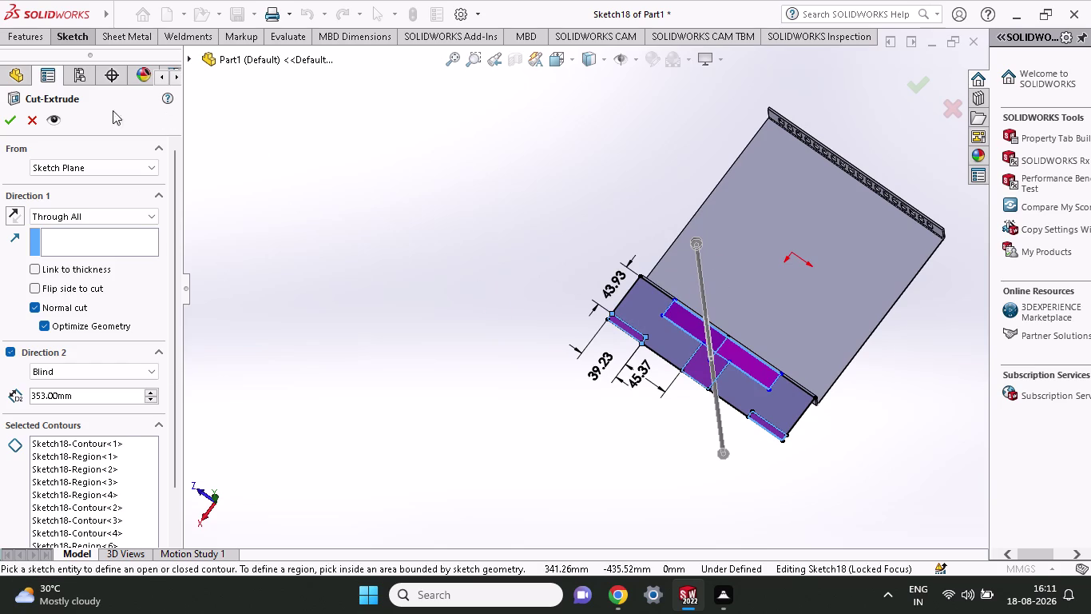
click(86, 33)
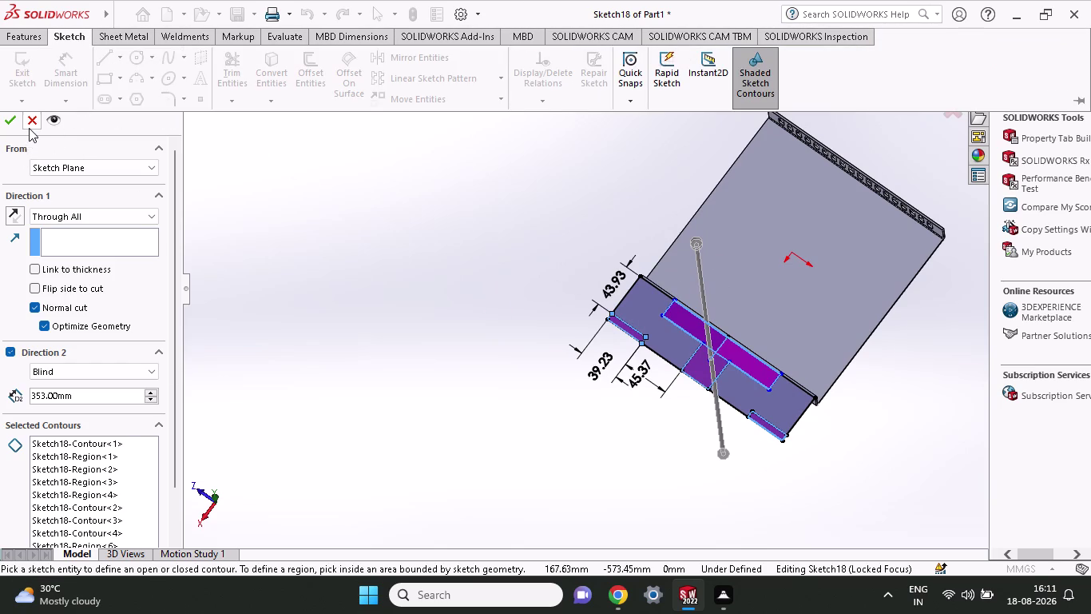
Cancel the failing cut and trim the stray rectangle lines from Sketch18's slot outline.
click(30, 128)
click(77, 34)
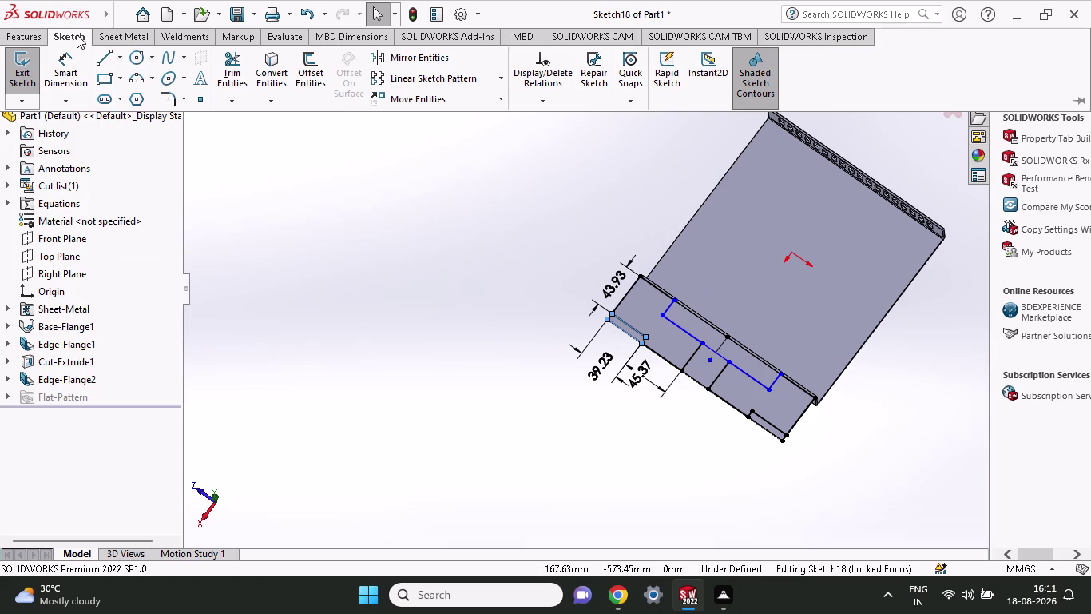
click(236, 68)
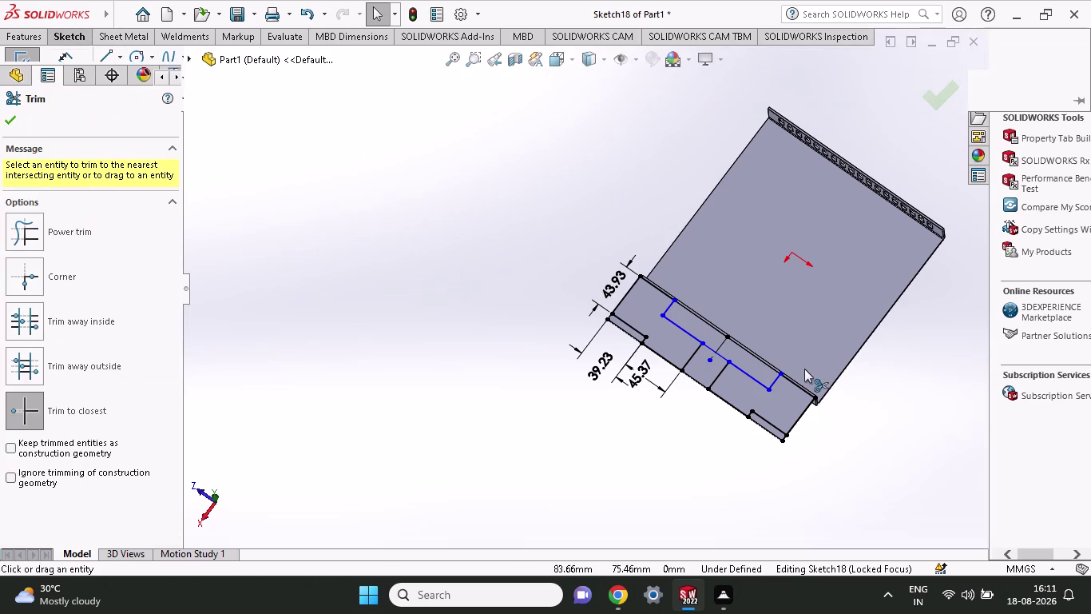
scroll(down, 3)
scroll(down, 3)
click(440, 266)
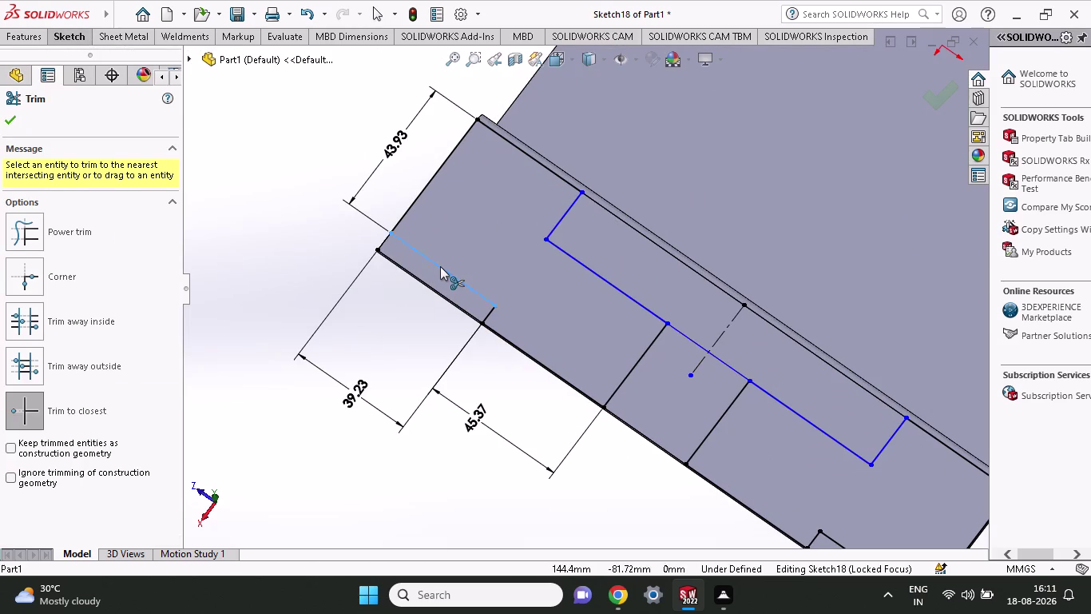
scroll(up, 3)
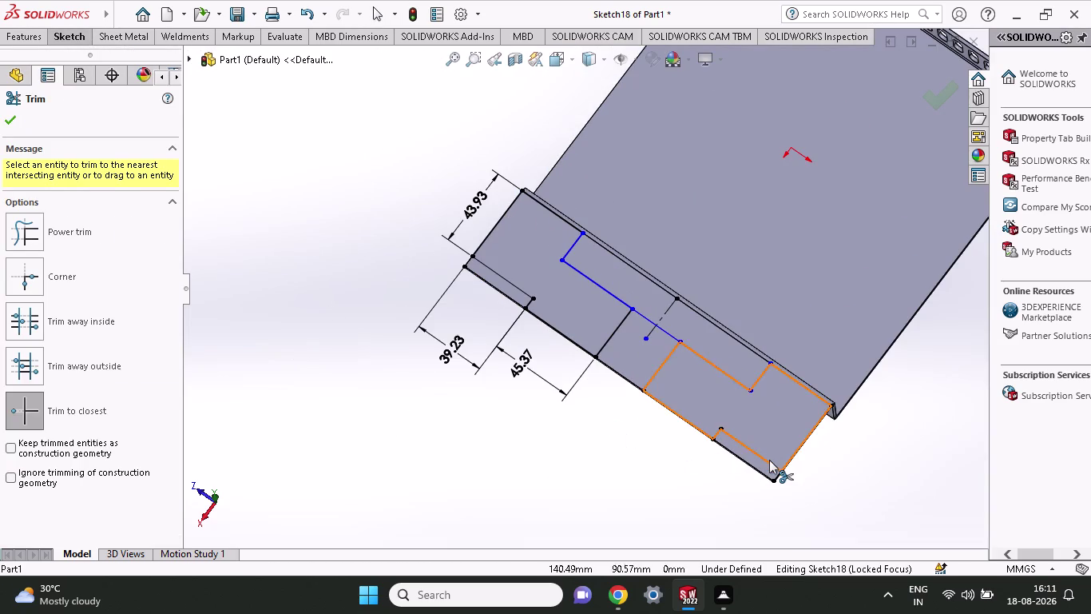
click(767, 461)
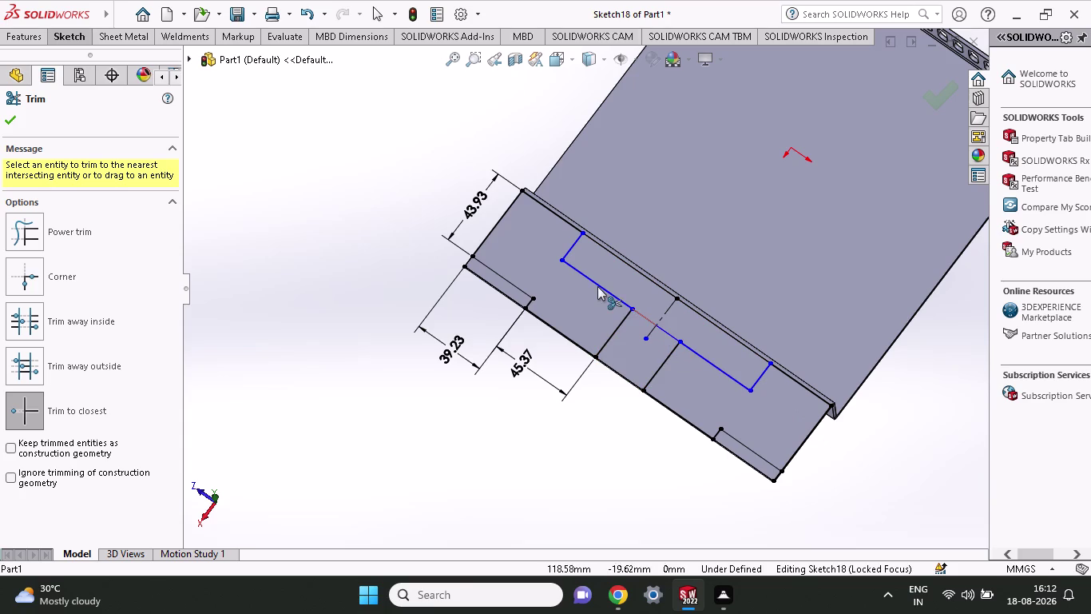
click(597, 282)
click(702, 356)
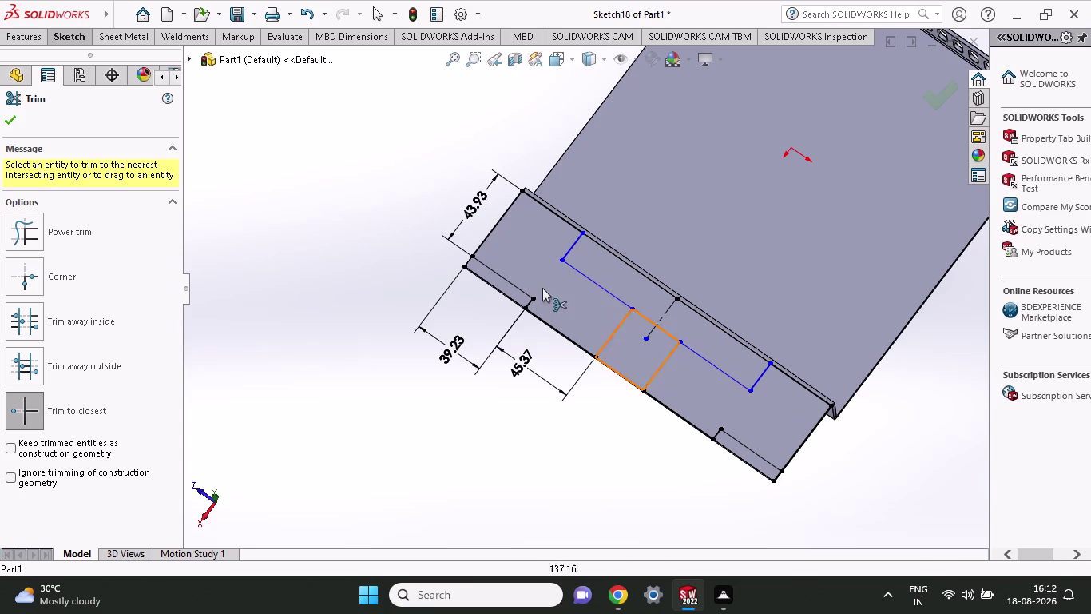
click(16, 112)
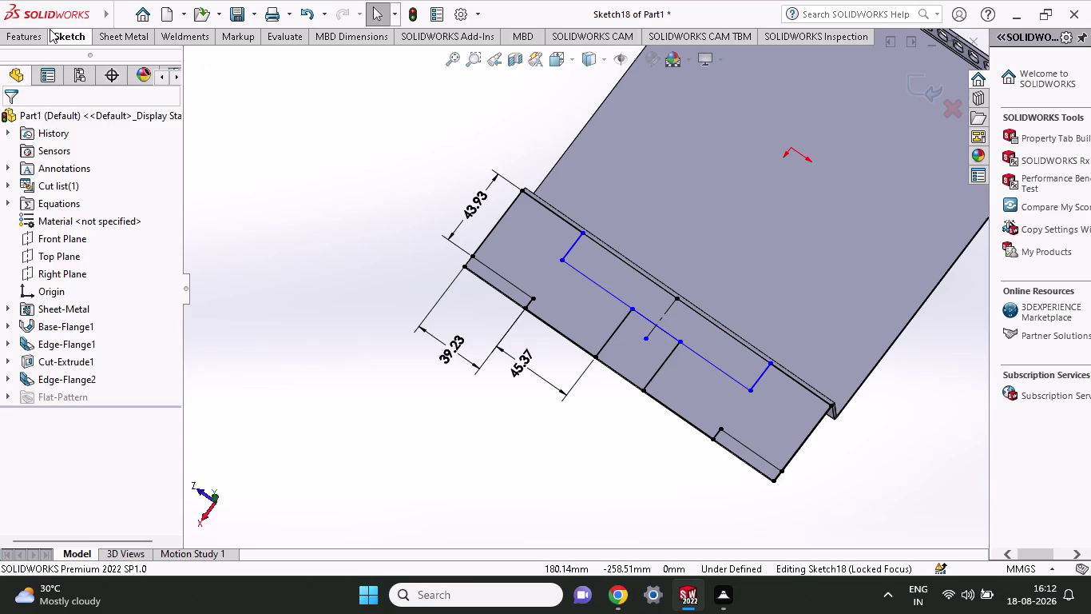
click(41, 32)
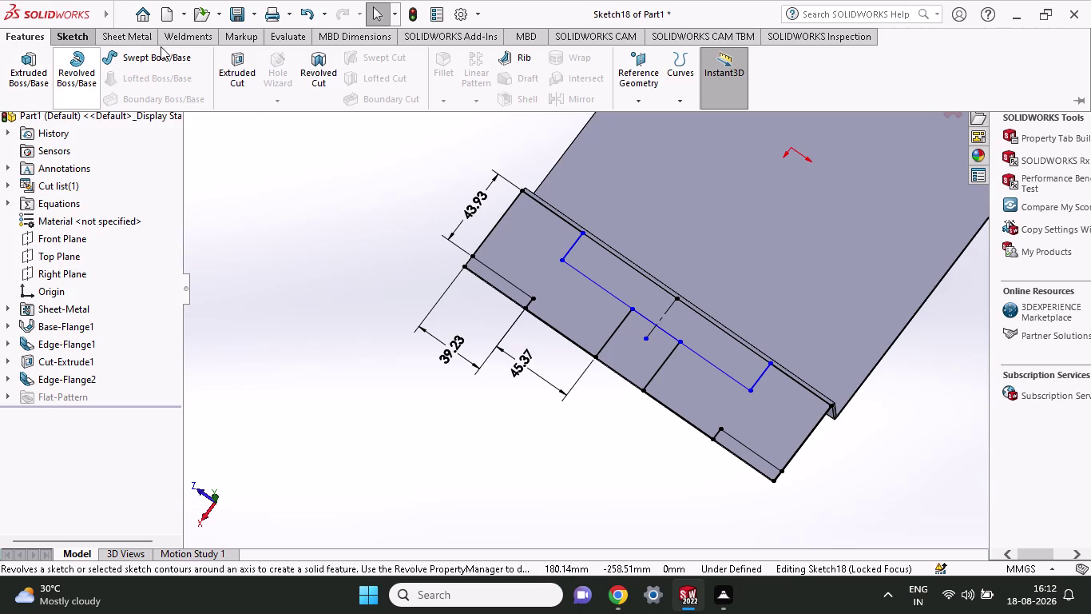
Cut the left and right slot regions and left end strip of Sketch18 as Cut-Extrude4.
click(247, 83)
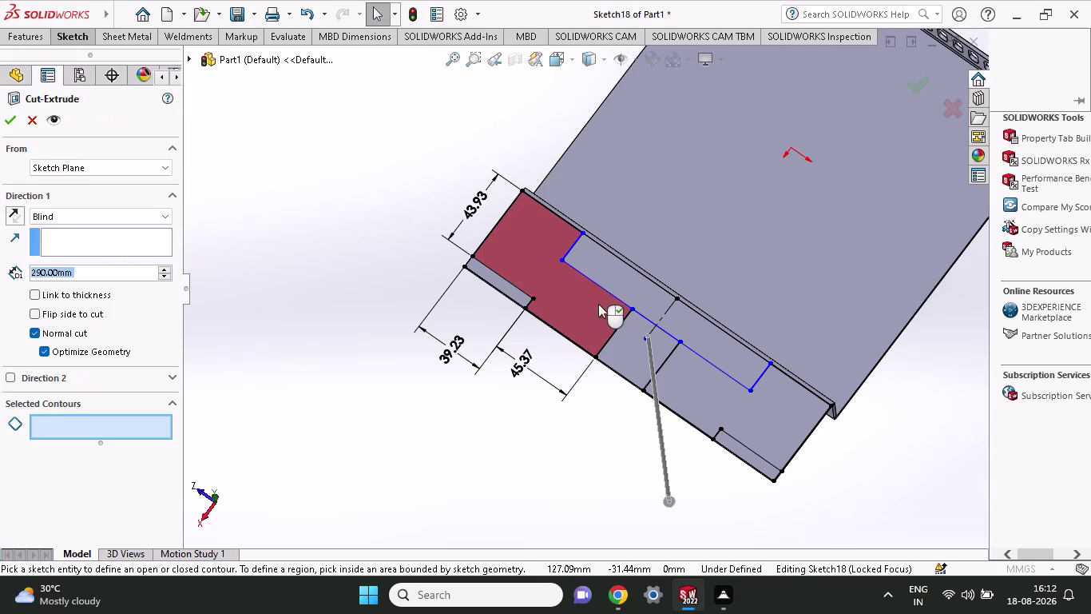
click(620, 282)
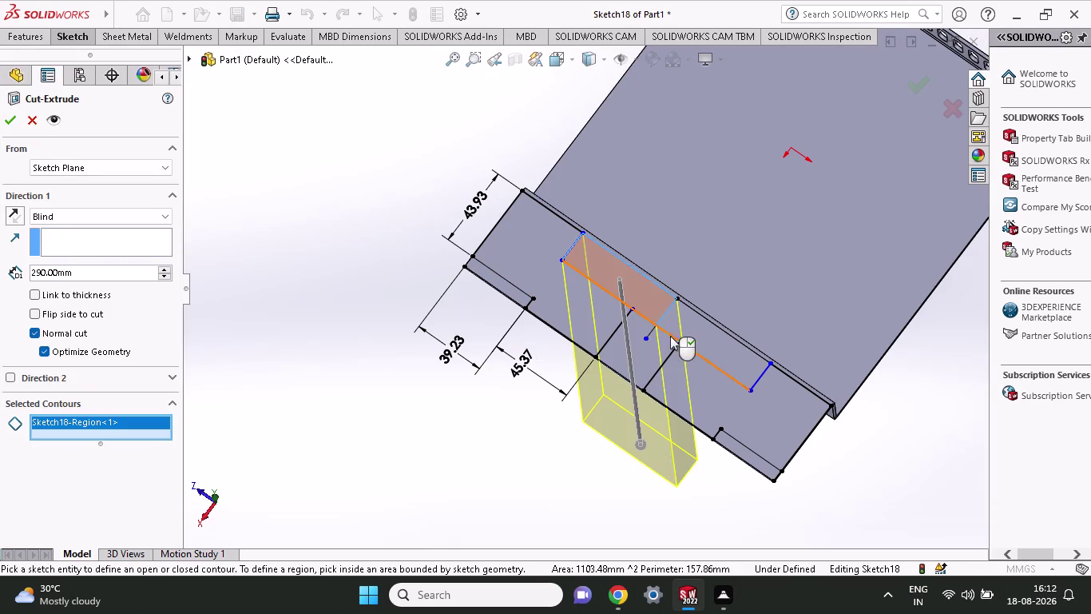
click(698, 324)
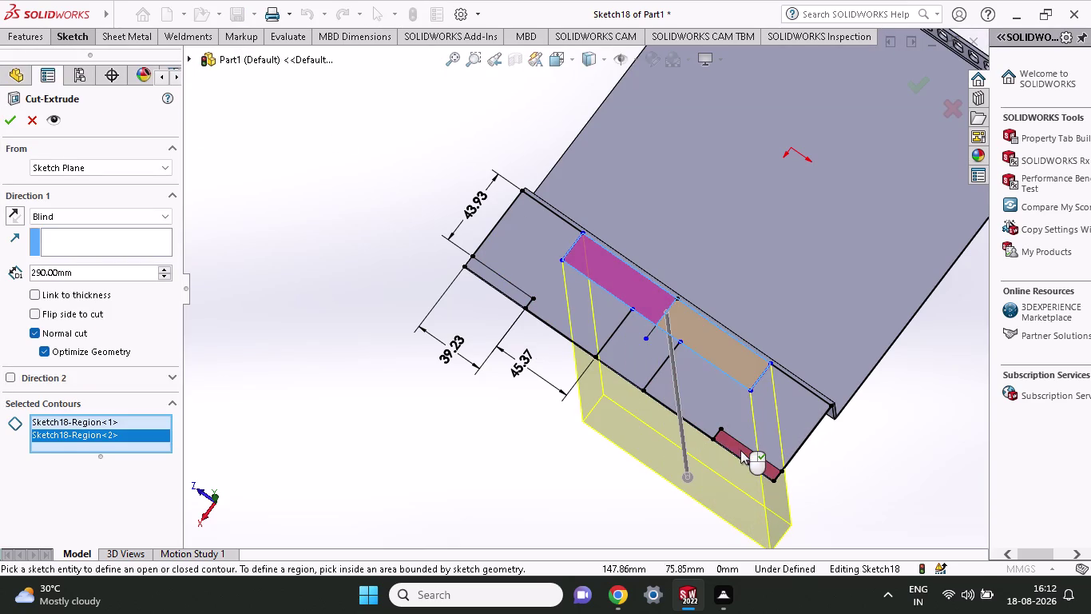
click(740, 450)
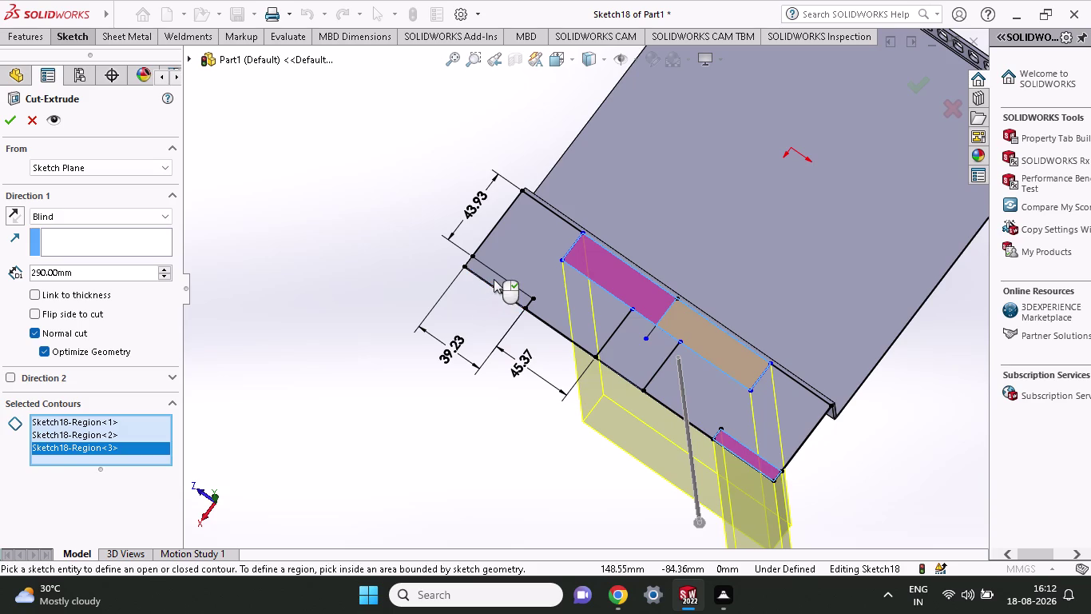
click(494, 278)
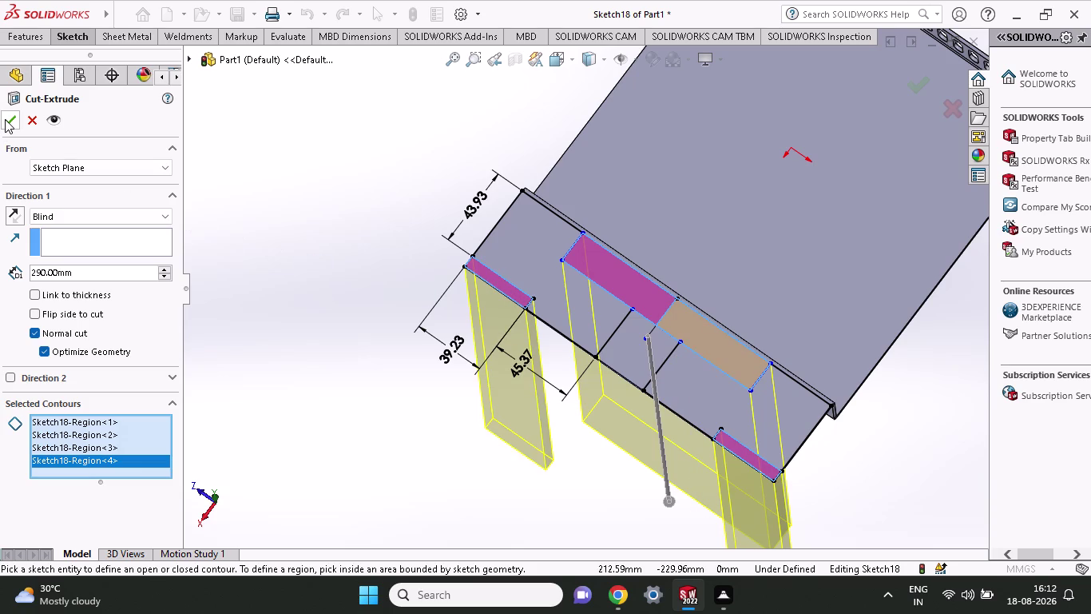
click(5, 119)
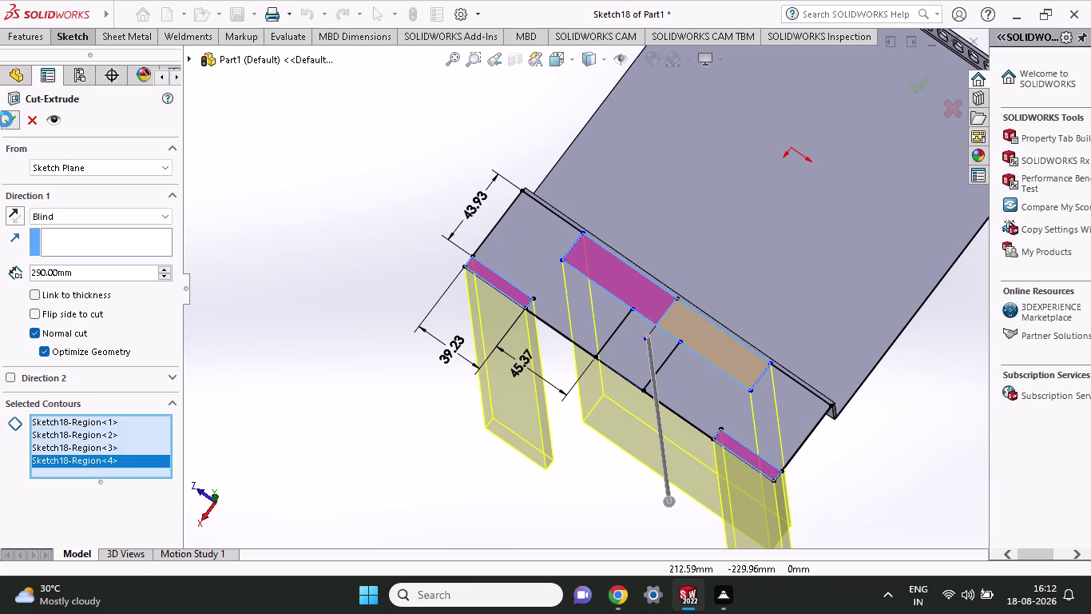
middle_drag(455, 354, 450, 351)
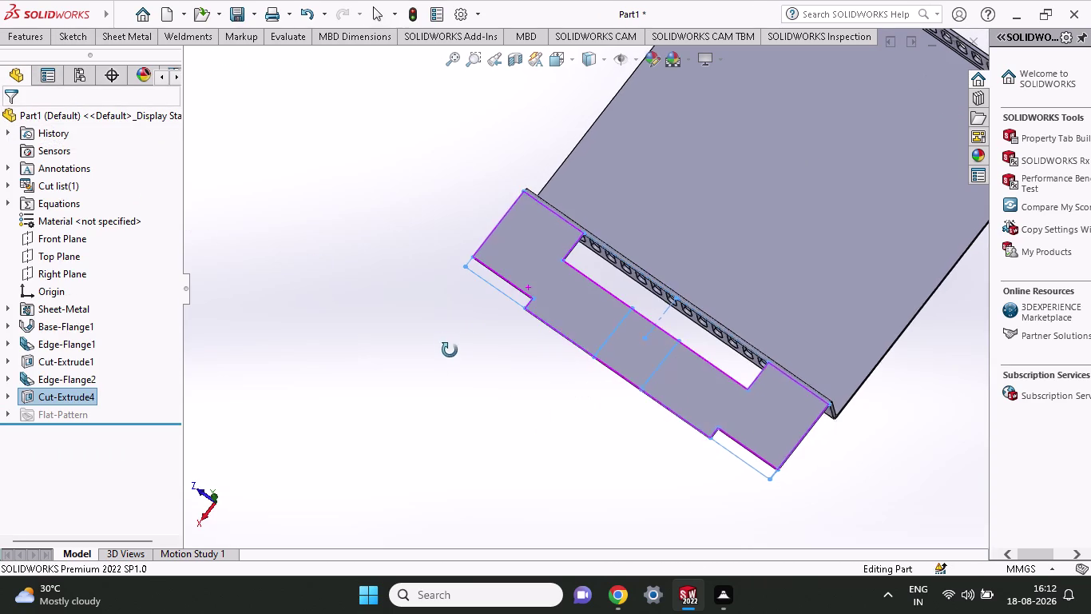
Undo Cut-Extrude4 with Ctrl+Z to restore the solid flange and reopen Sketch18.
middle_drag(451, 351, 435, 312)
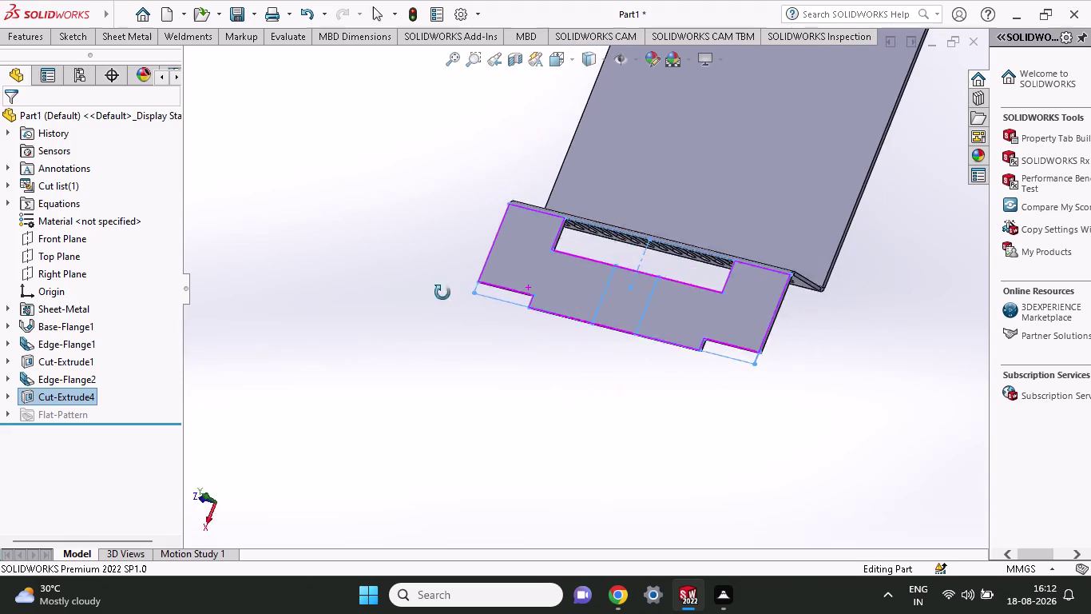
middle_drag(435, 312, 472, 229)
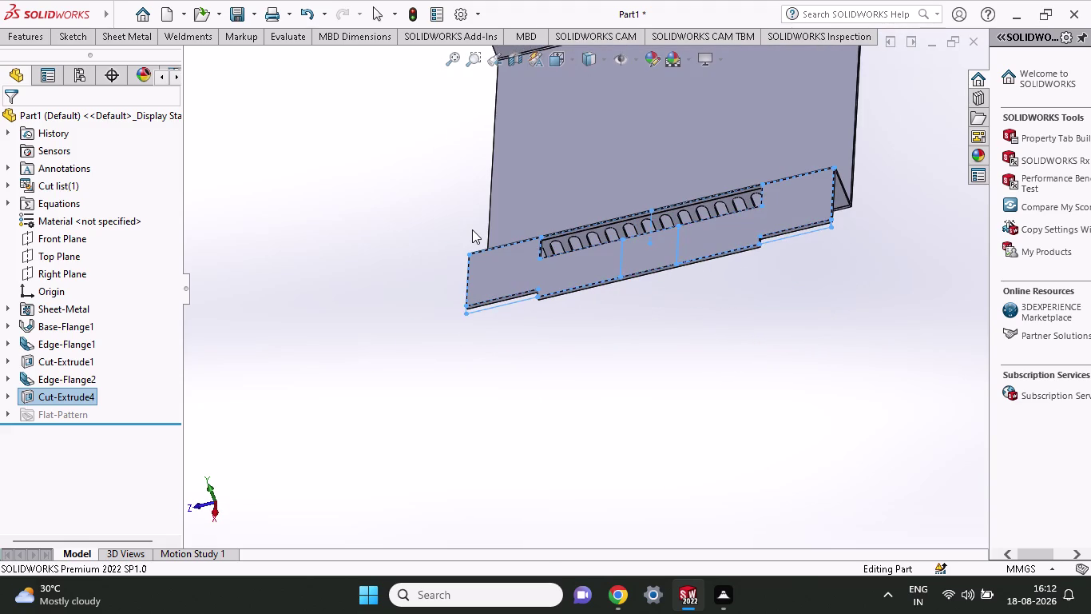
key(ctrl+z)
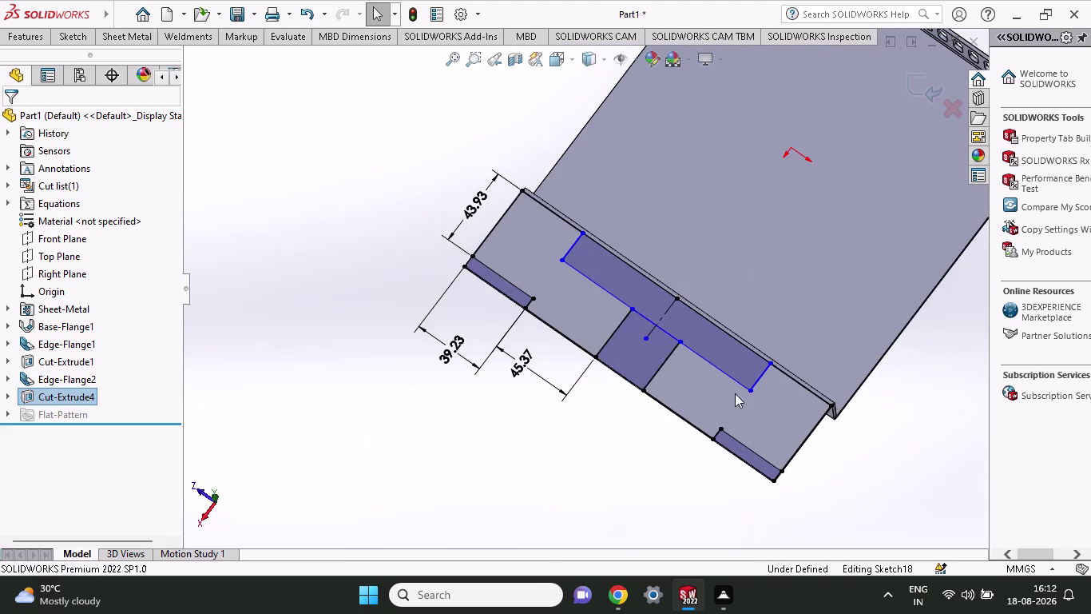
click(19, 42)
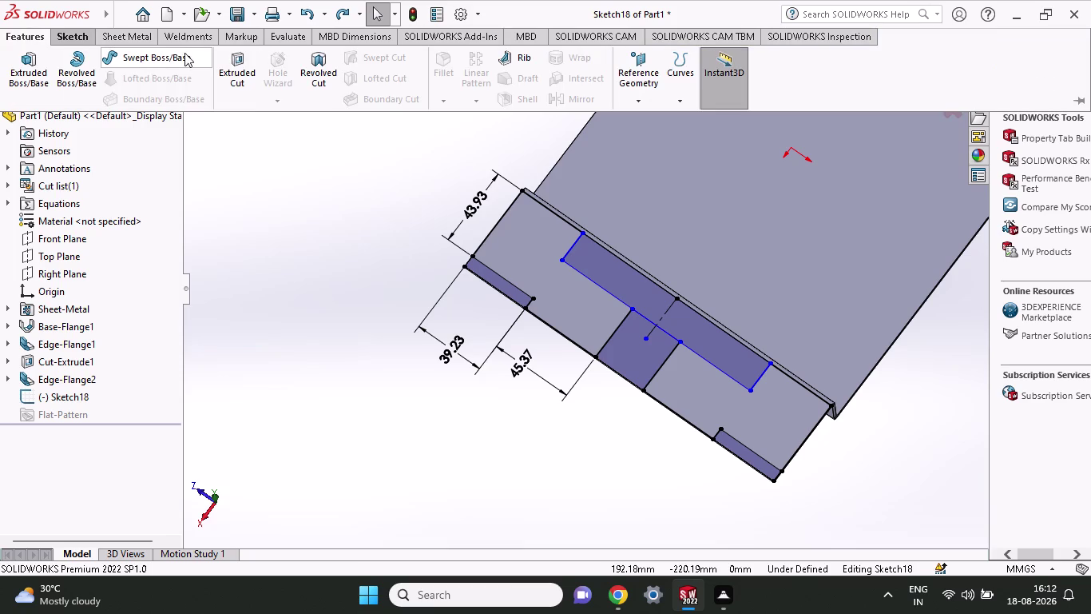
Start an extruded cut from Sketch18, selecting the middle square and several flange regions.
click(231, 65)
middle_drag(514, 430, 500, 391)
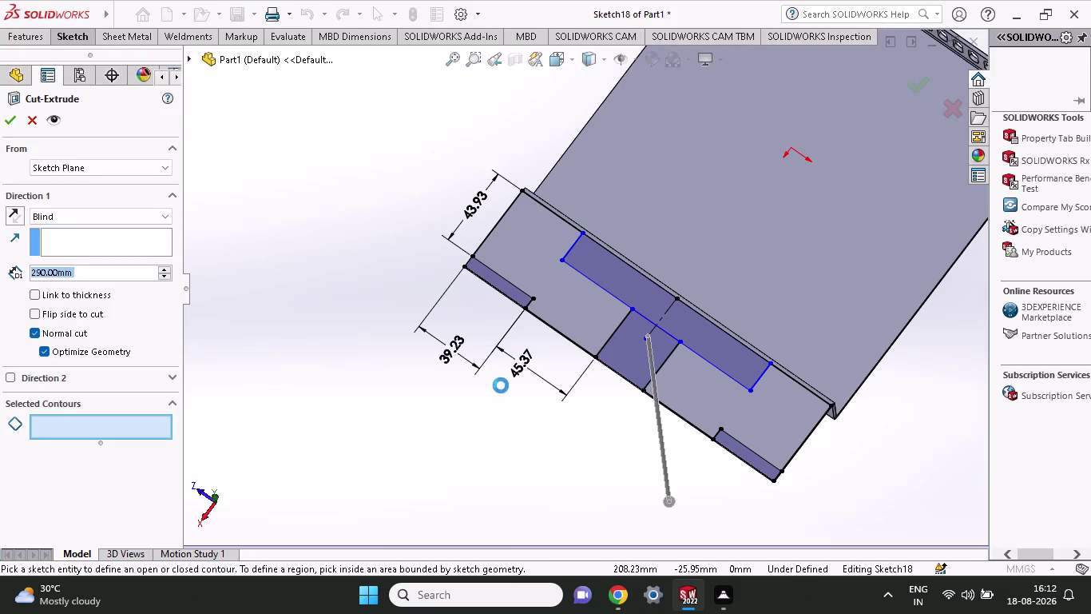
middle_drag(501, 391, 503, 358)
click(616, 304)
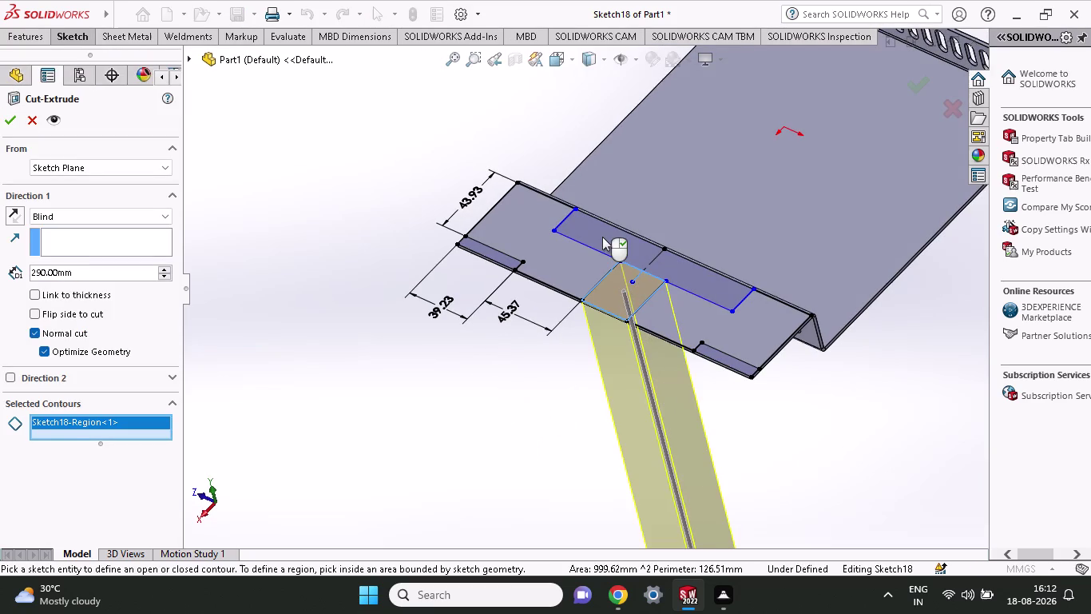
click(602, 237)
click(693, 274)
click(479, 245)
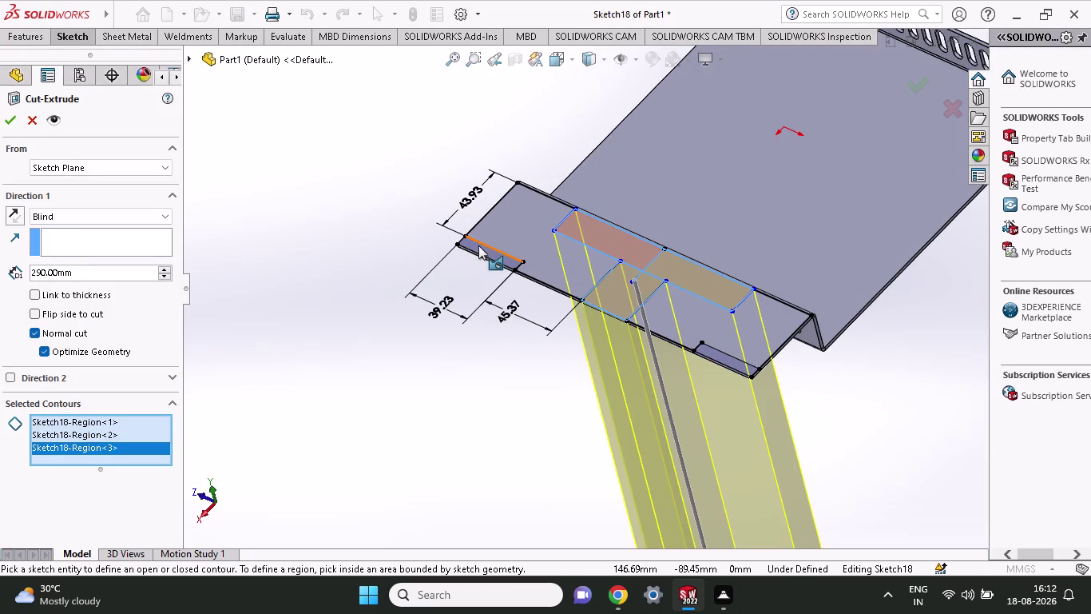
scroll(down, 3)
click(519, 260)
scroll(up, 3)
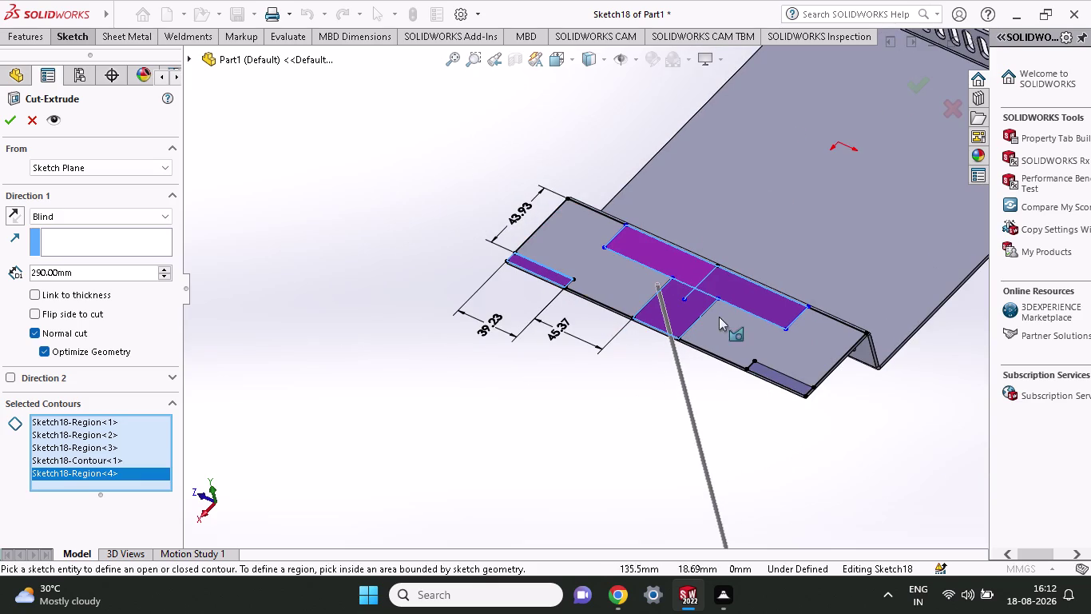
Add the right end strip, deselect the long slot and middle square, then abandon this attempt.
click(776, 374)
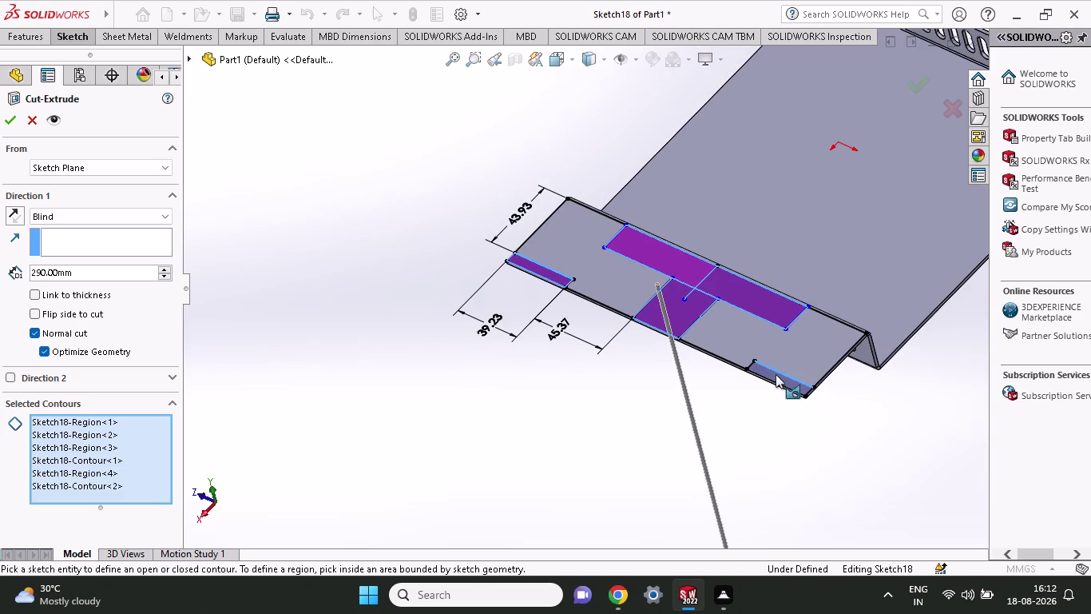
click(770, 376)
click(763, 374)
click(765, 371)
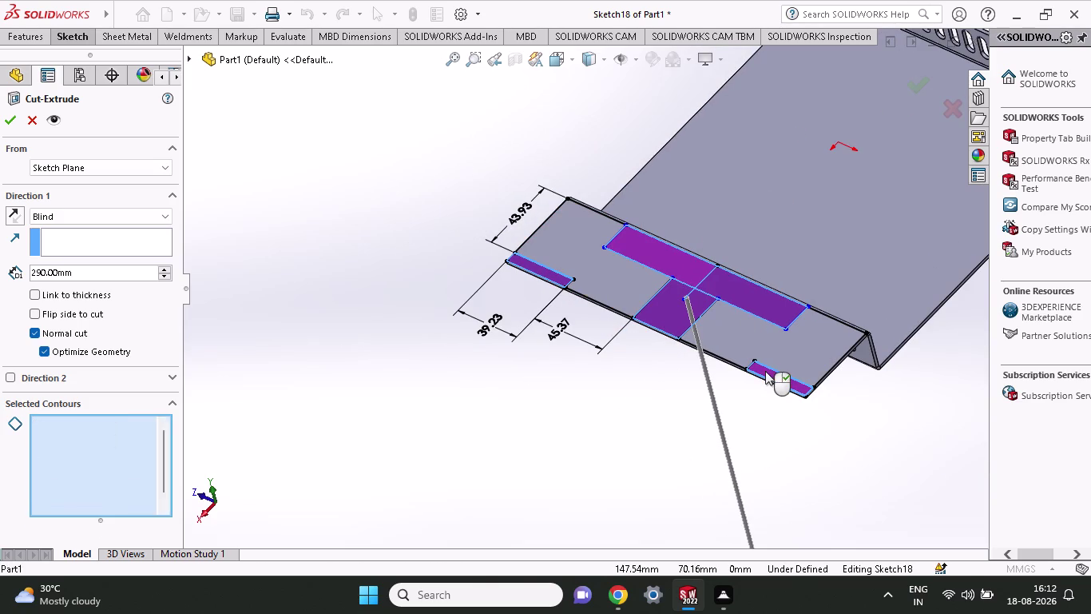
click(743, 286)
click(693, 271)
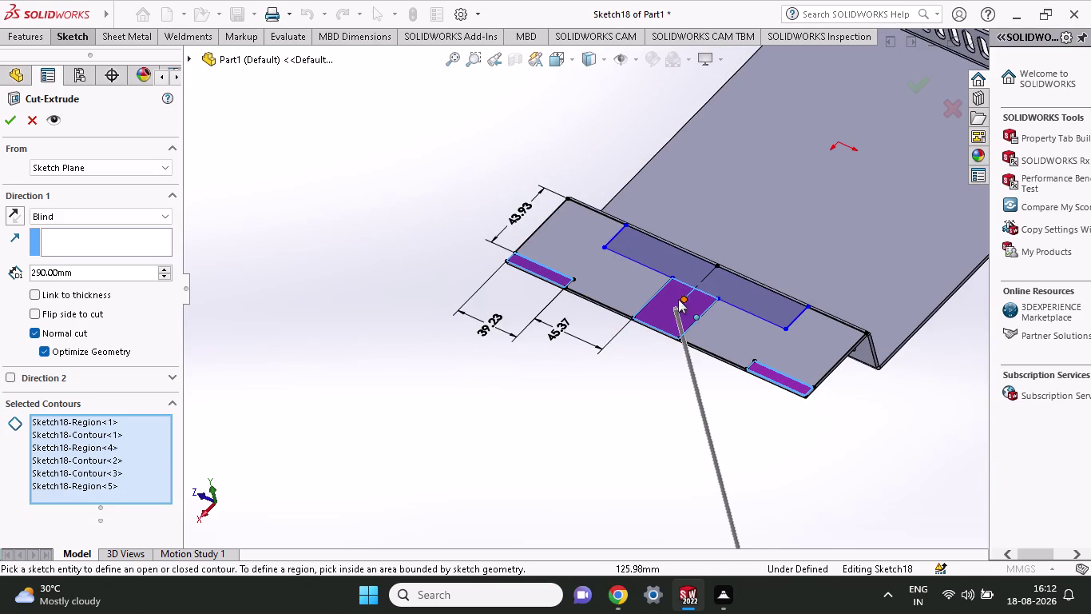
click(674, 312)
click(9, 128)
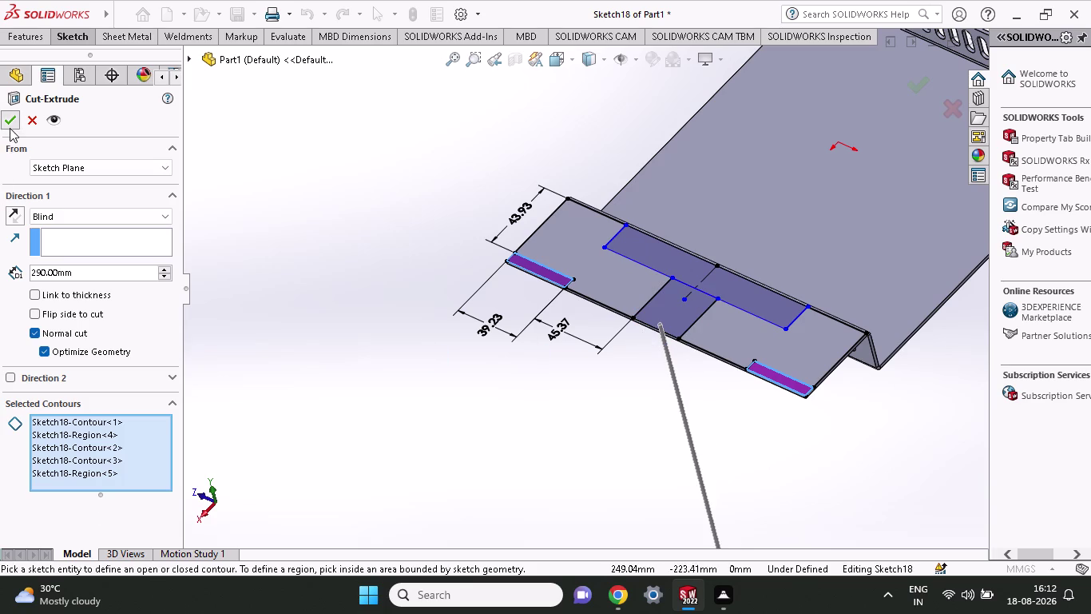
click(31, 119)
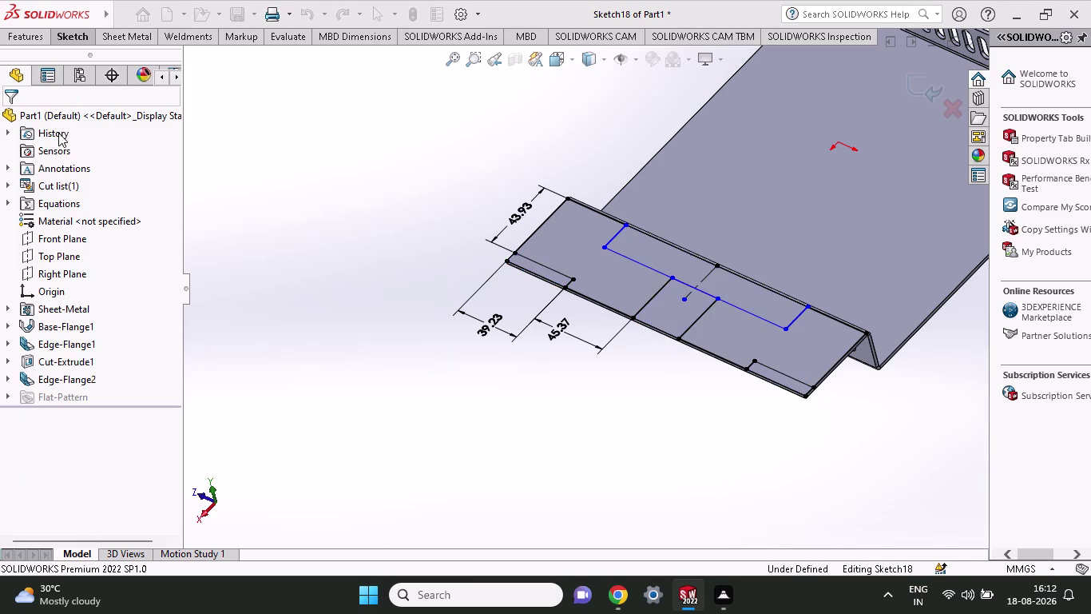
Create Cut-Extrude6 from both end strips and the middle regions, removing the stray contour.
click(78, 50)
click(80, 43)
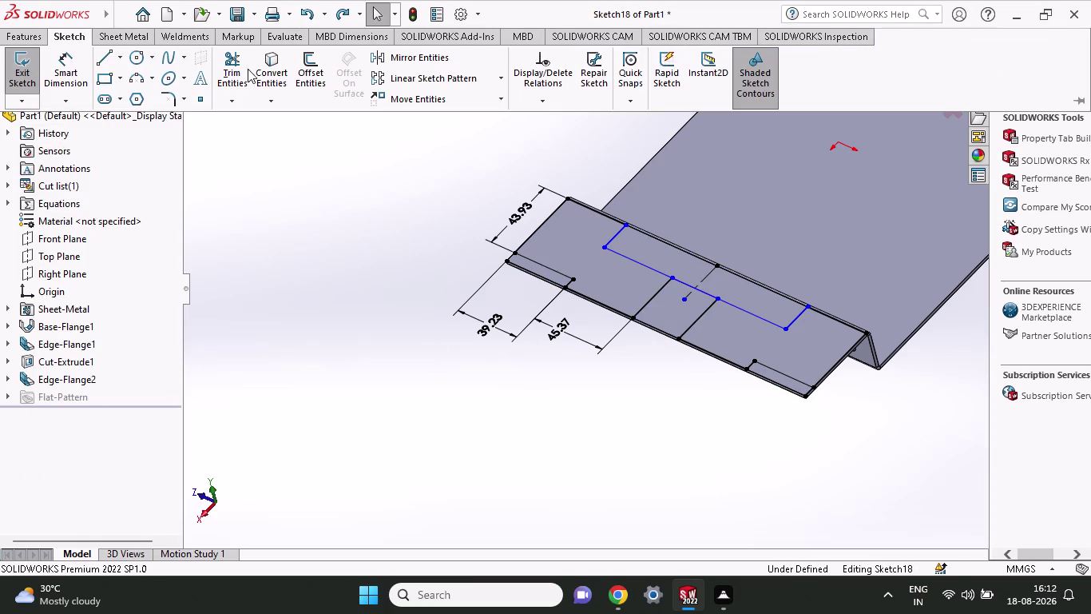
click(17, 35)
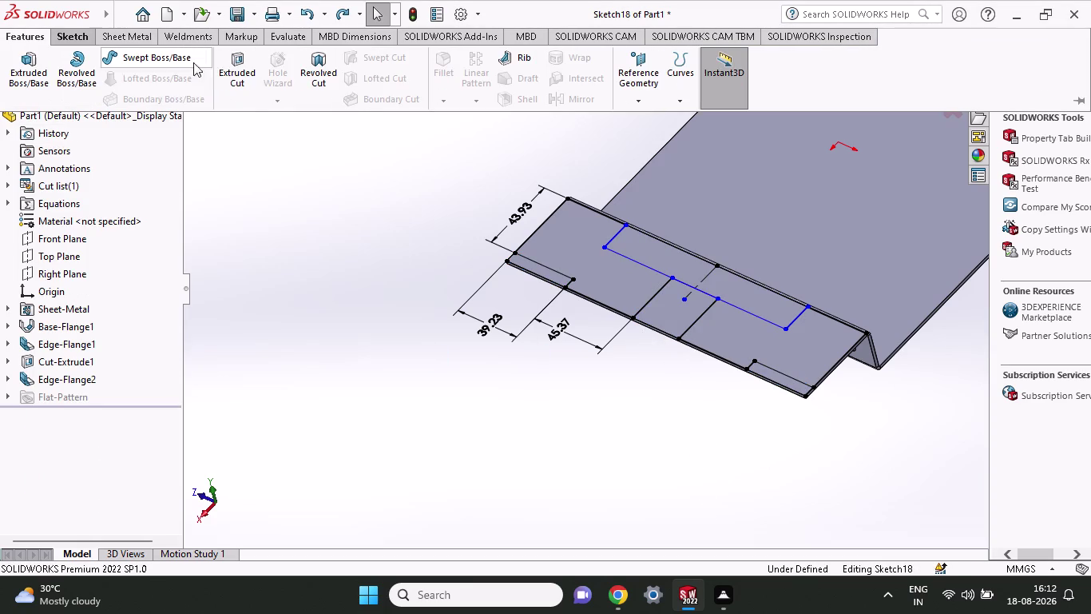
click(234, 65)
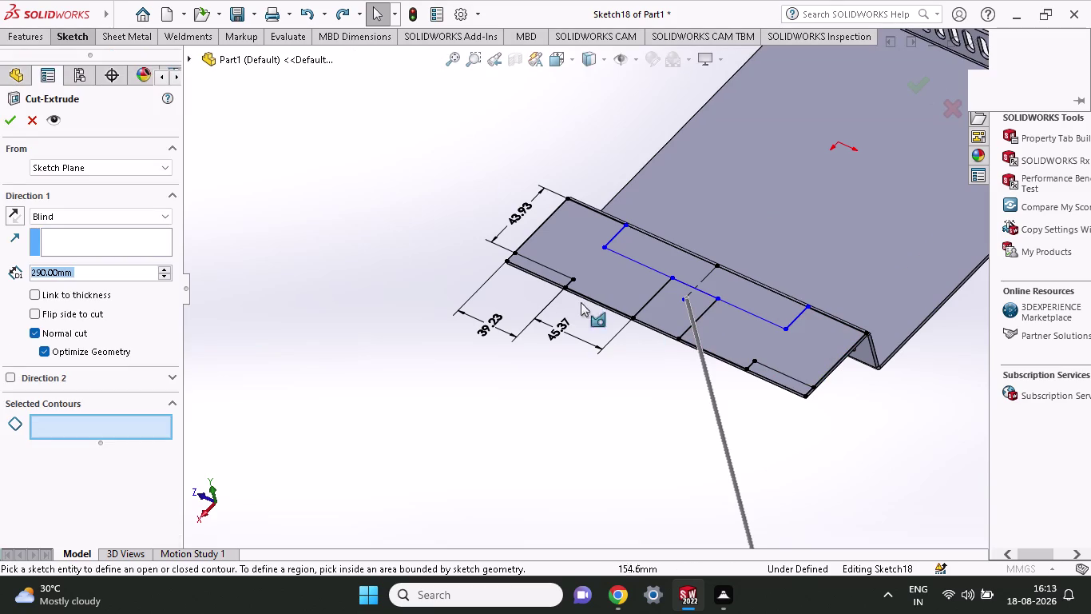
click(541, 271)
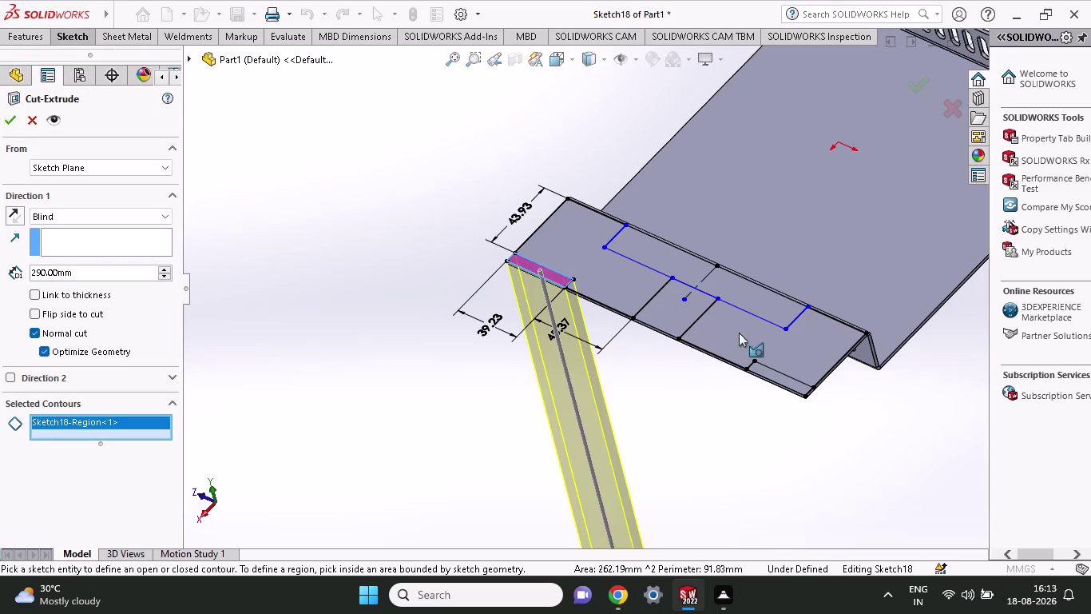
click(788, 379)
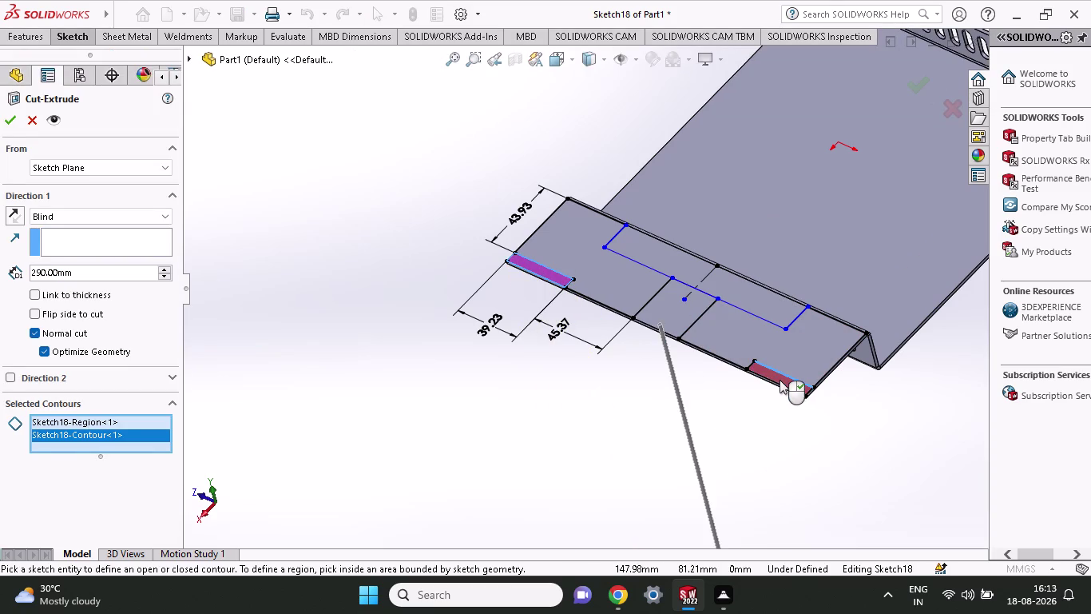
click(780, 379)
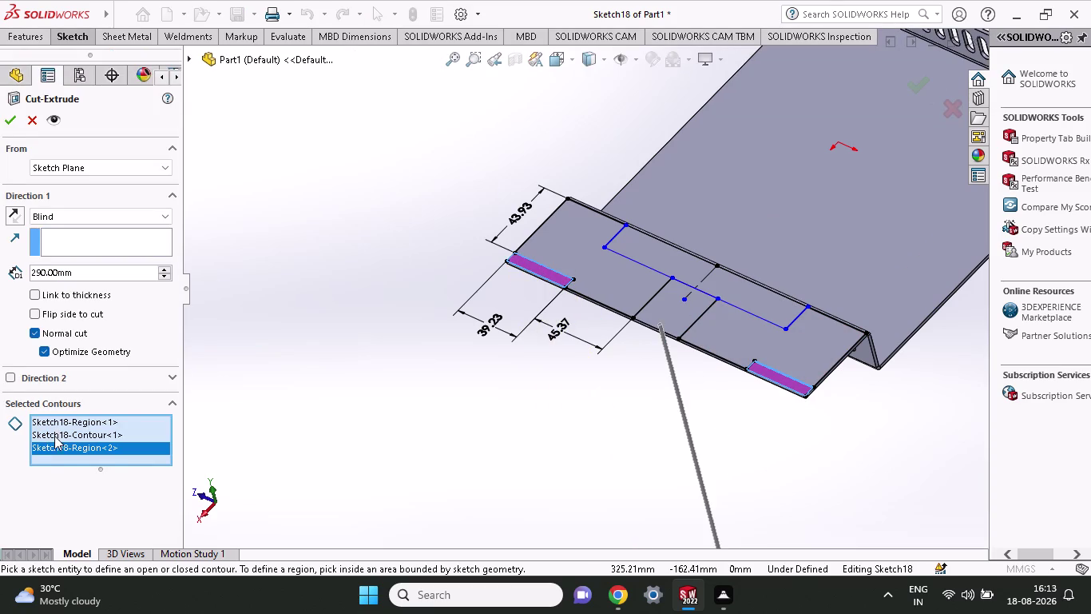
right_click(56, 433)
click(70, 465)
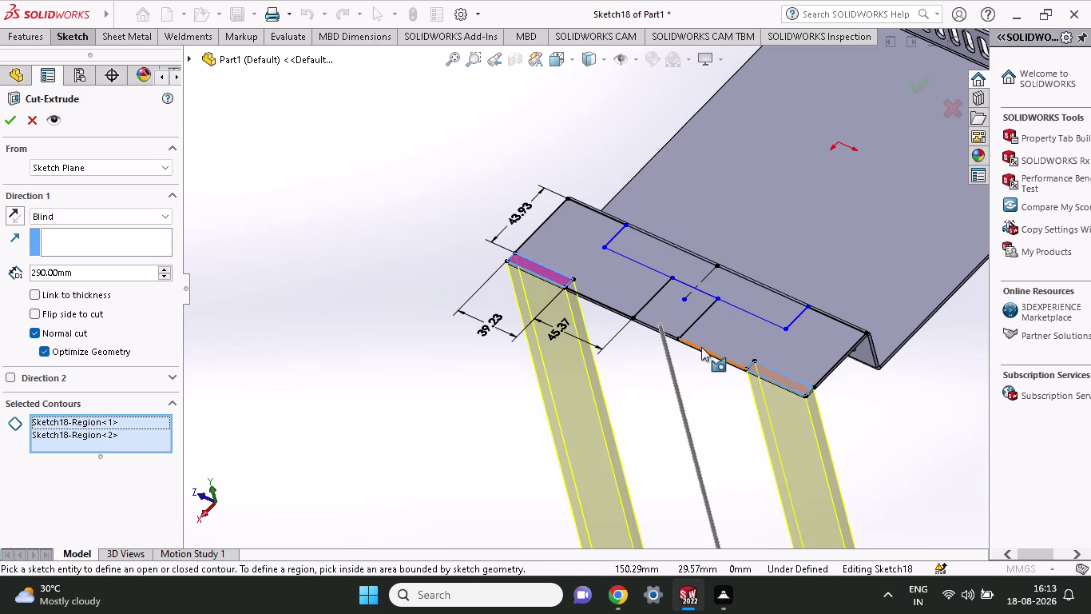
click(671, 309)
click(674, 259)
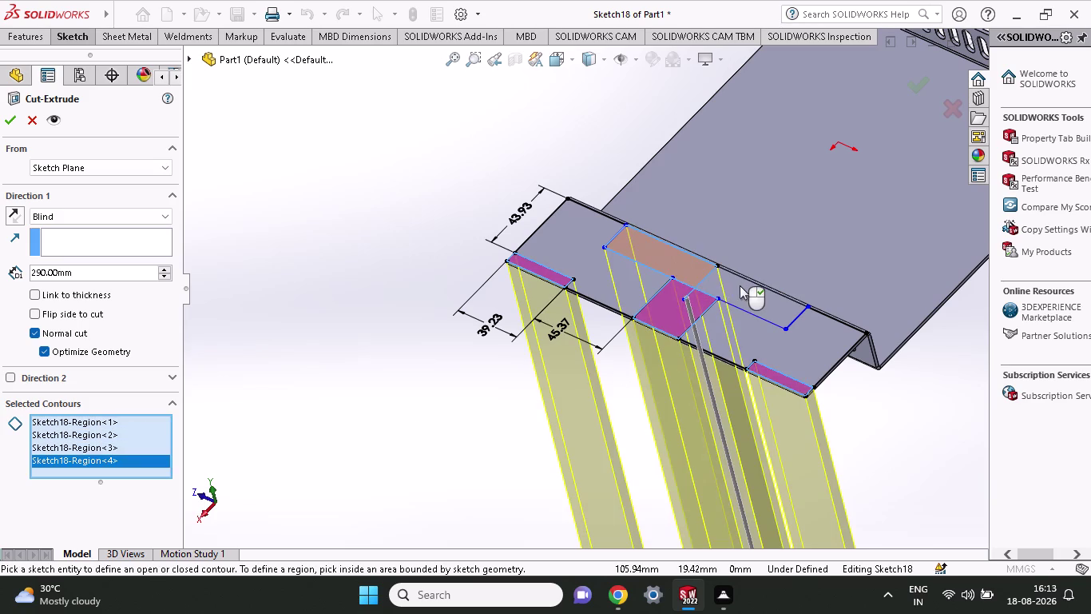
click(740, 285)
click(11, 115)
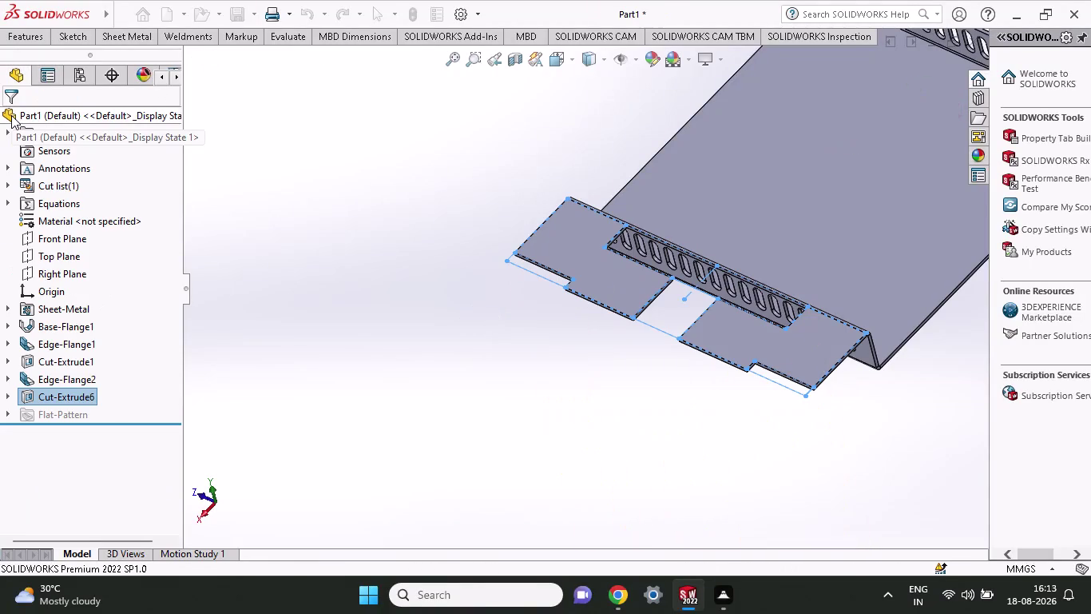
Fit and orbit the notched tray, then bring up the New Document dialog.
click(542, 457)
middle_click(542, 457)
scroll(up, 3)
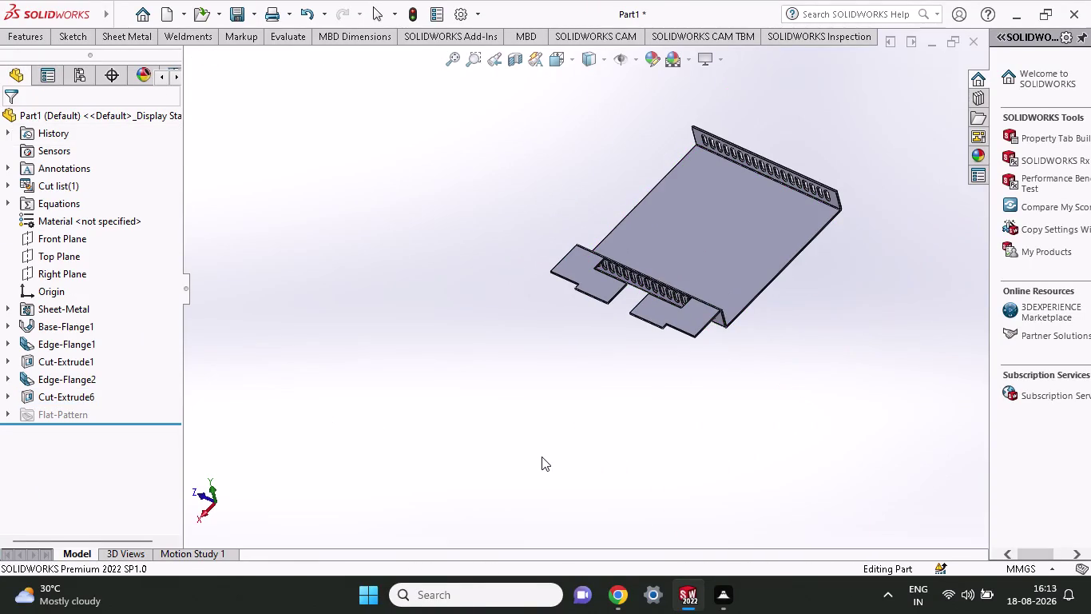
middle_drag(829, 336, 772, 383)
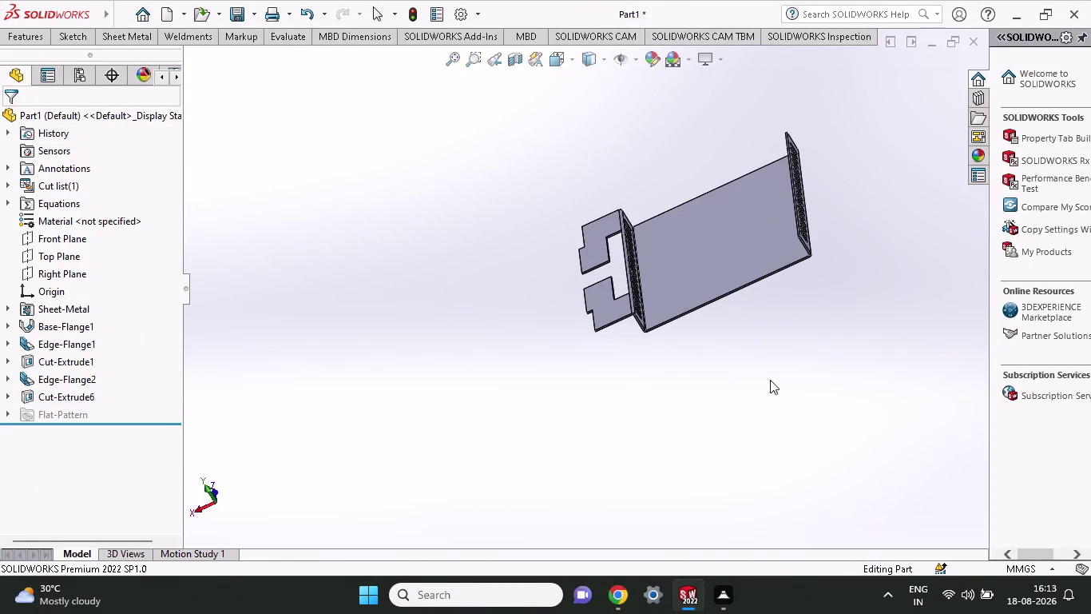
click(173, 20)
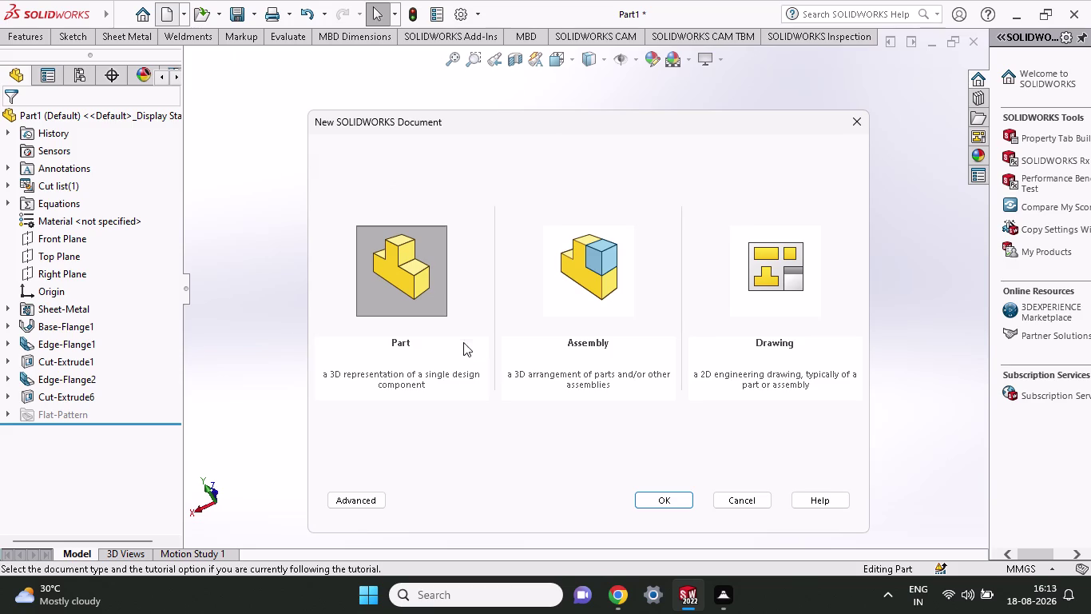
Choose the Part template and confirm to create the empty Part2 document.
click(427, 287)
click(677, 500)
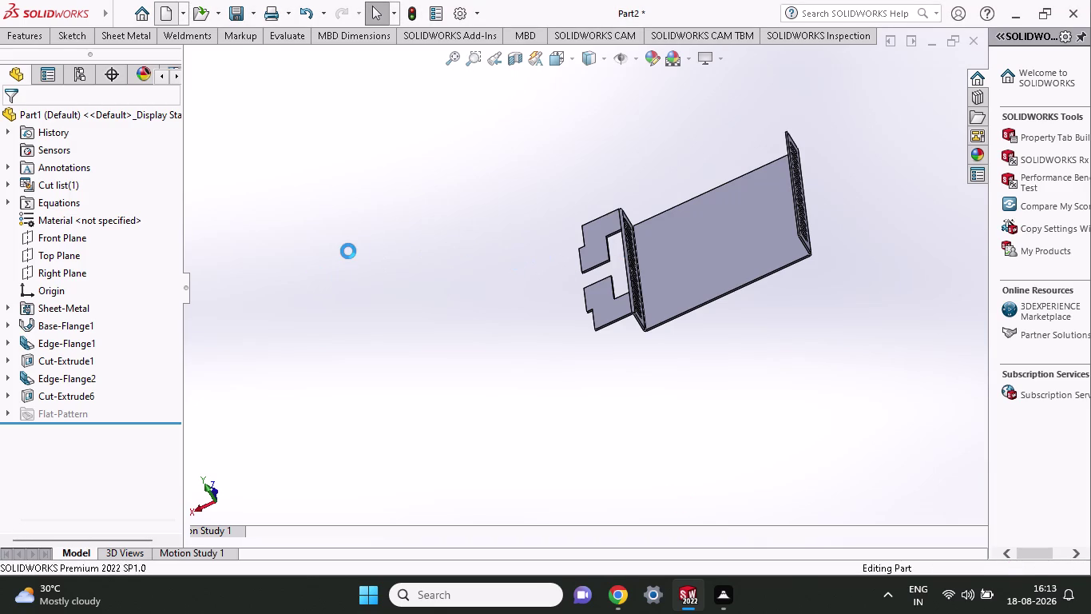
scroll(up, 3)
middle_drag(461, 259, 481, 346)
scroll(up, 3)
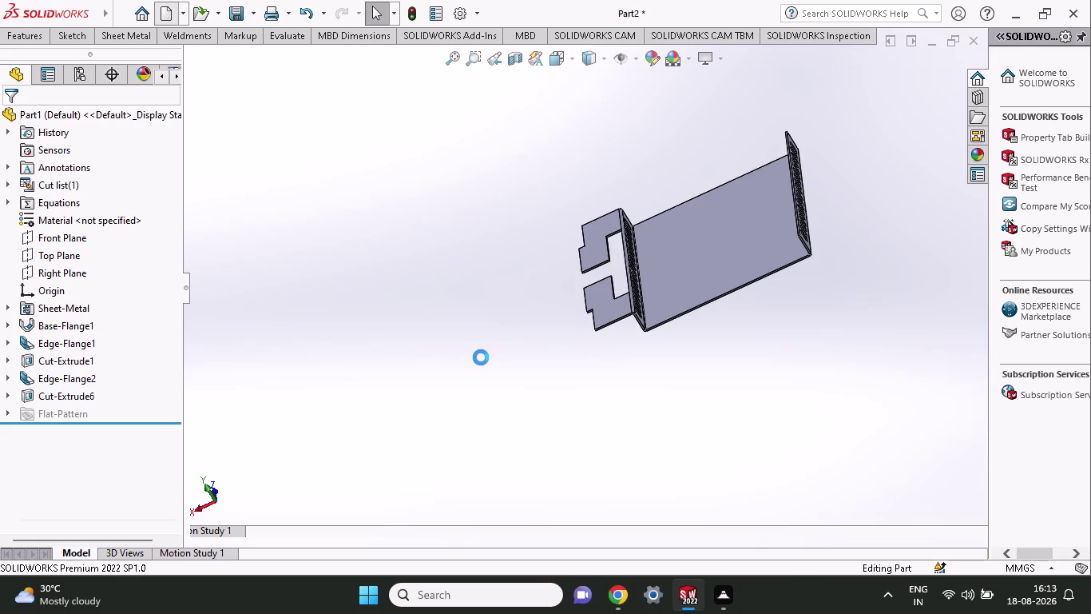
scroll(up, 3)
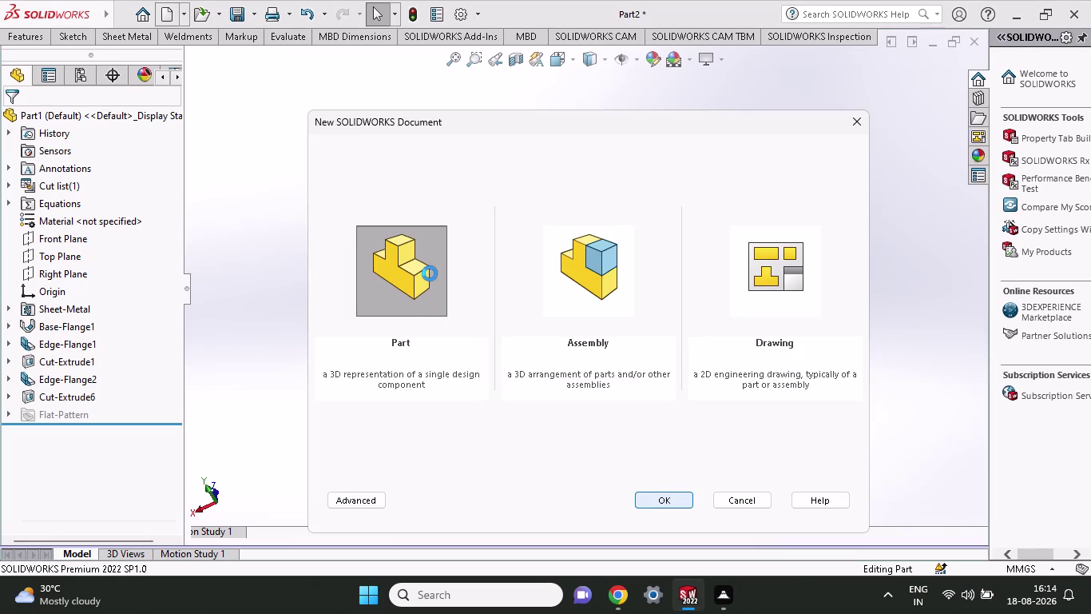
click(429, 273)
click(654, 507)
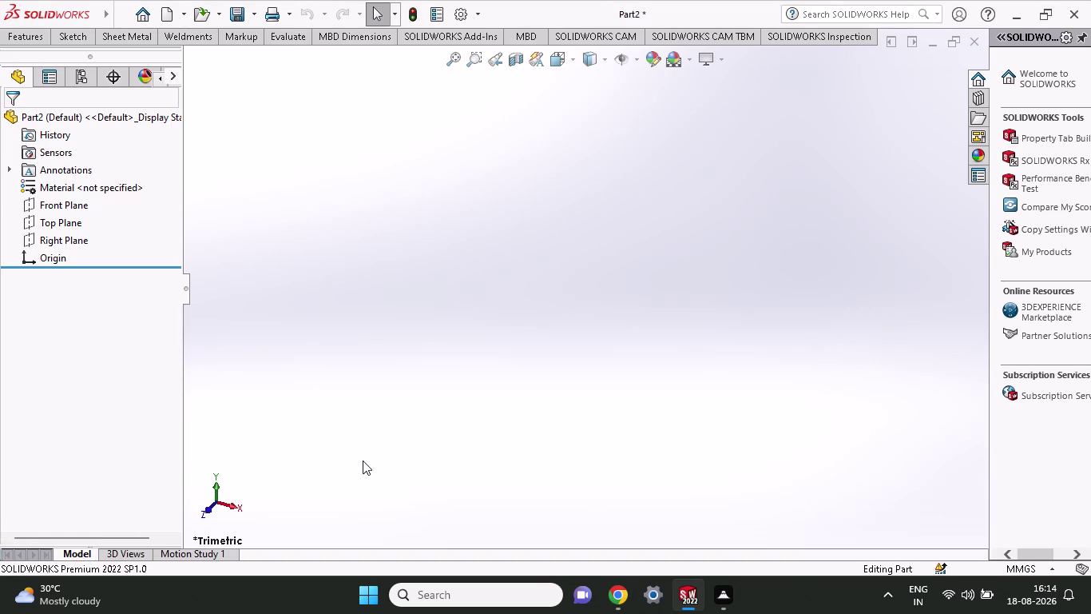
Start a sketch on the Top Plane and draw a center rectangle on the origin.
click(59, 225)
click(74, 198)
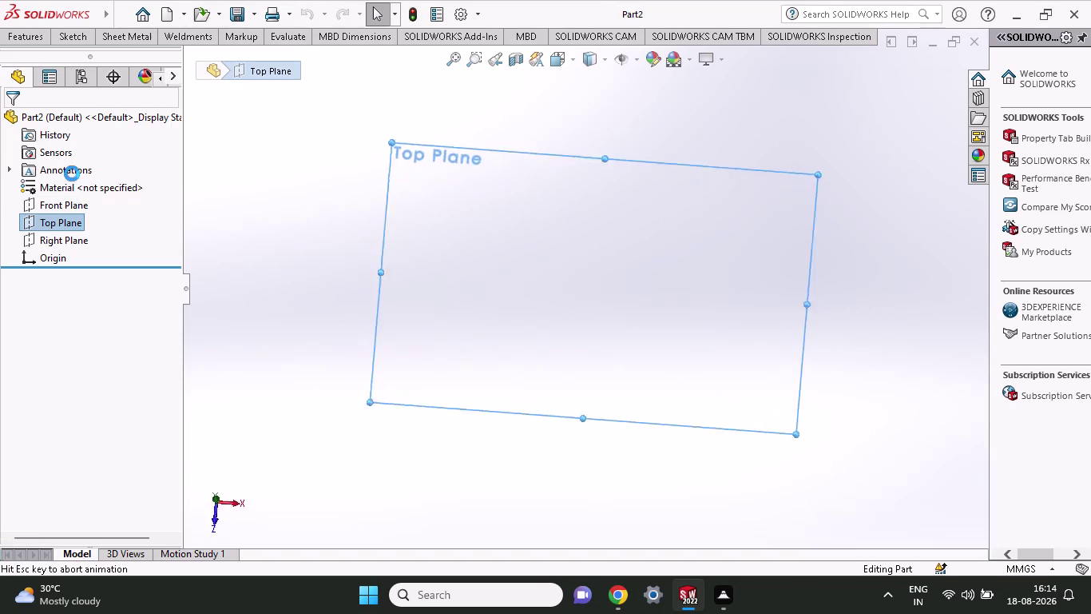
click(54, 36)
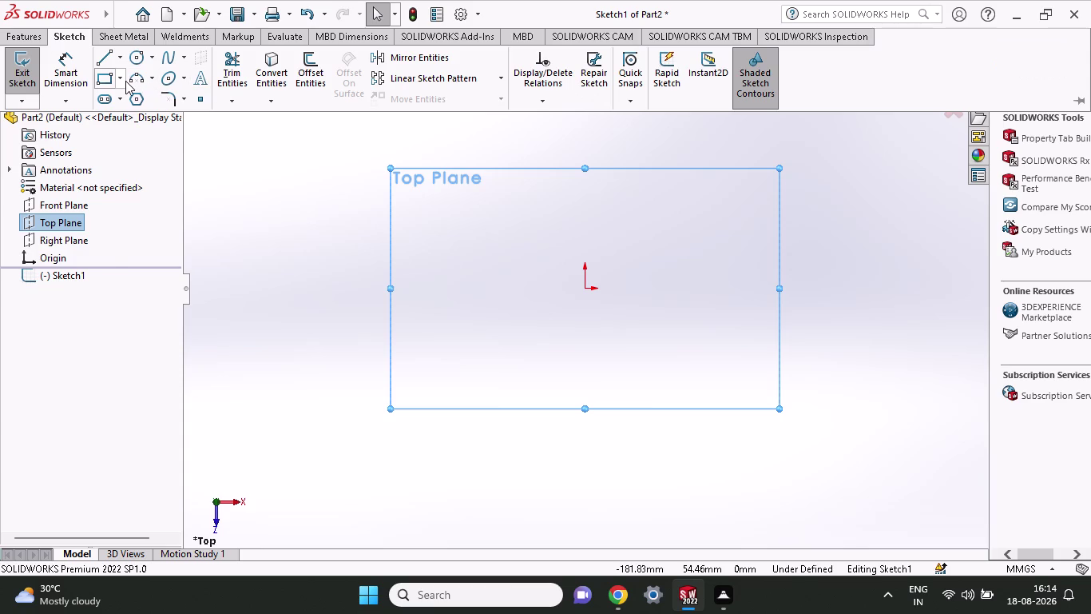
click(125, 81)
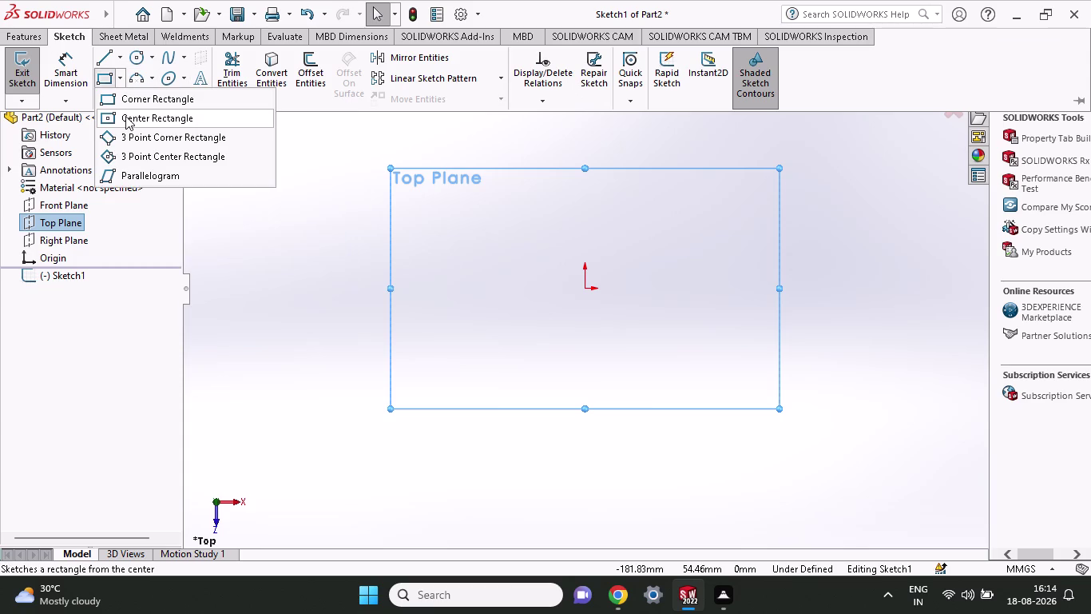
click(126, 116)
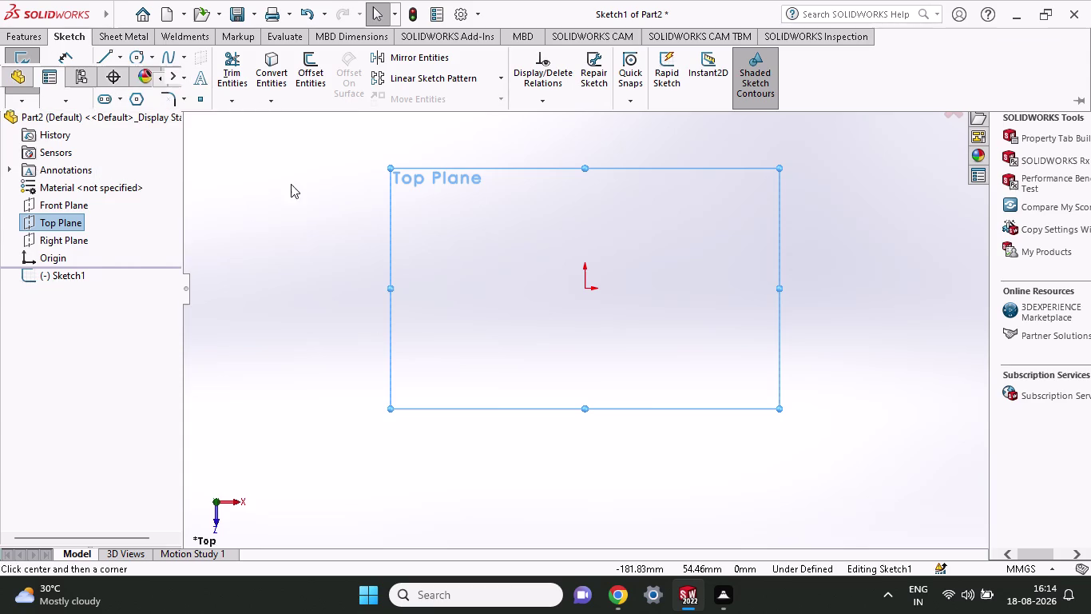
click(583, 292)
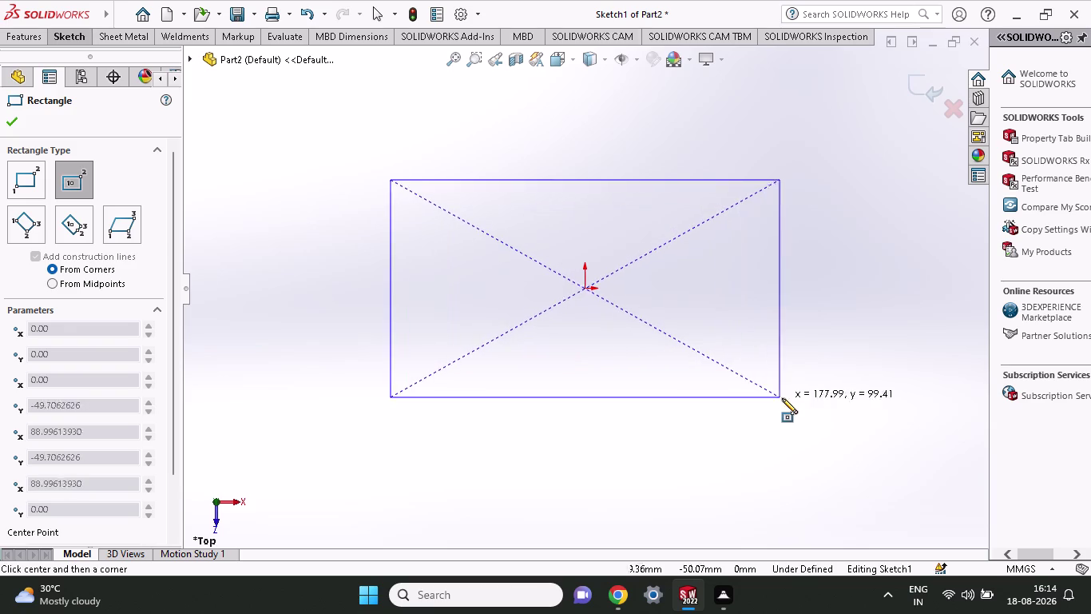
click(799, 396)
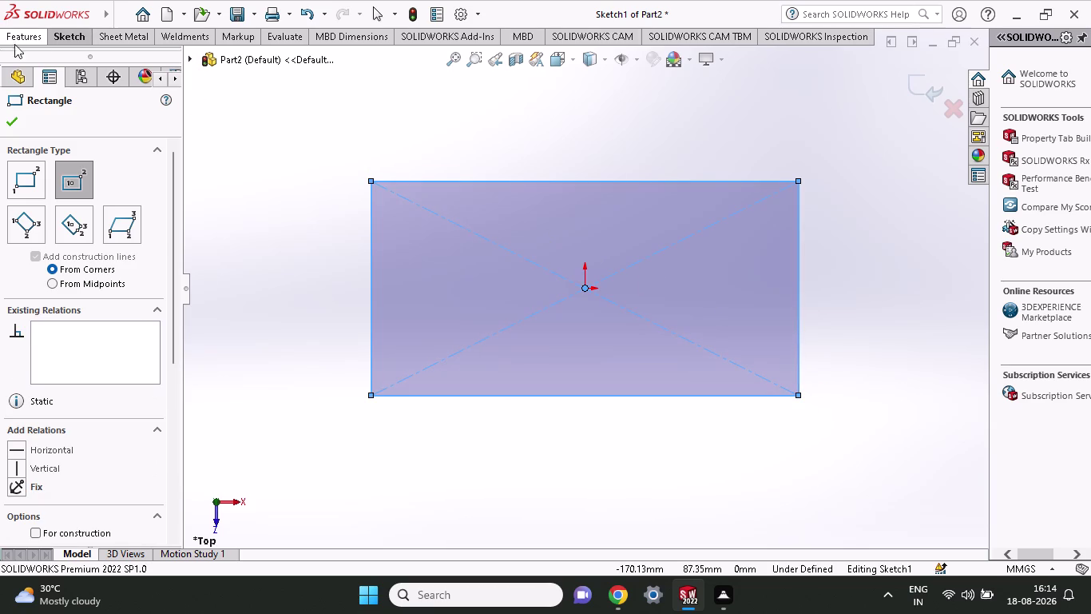
Begin a Smart Dimension on the rectangle's right edge.
click(38, 36)
click(71, 36)
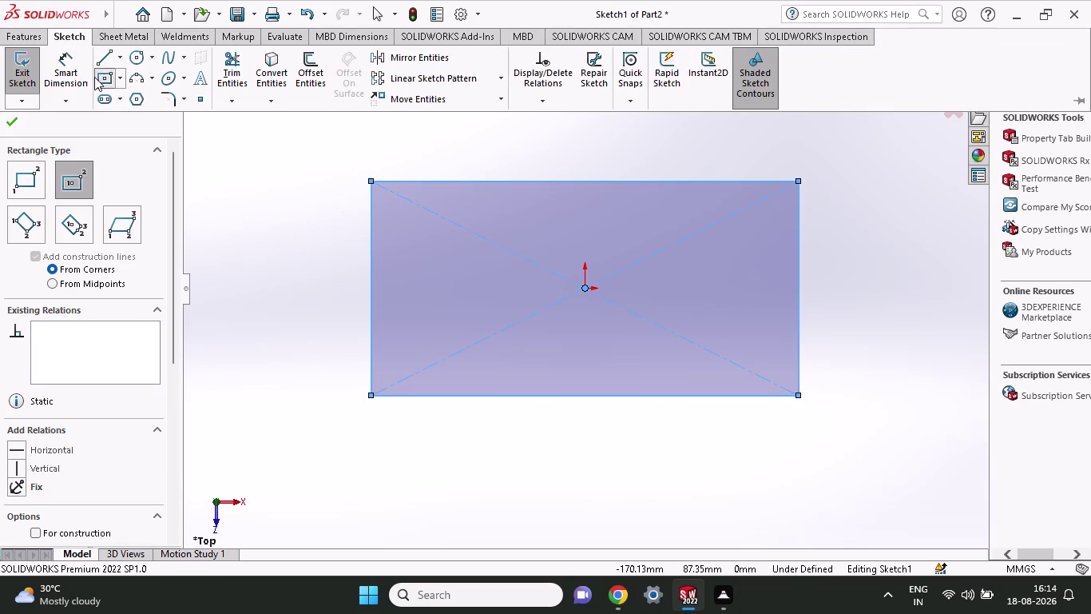
click(79, 71)
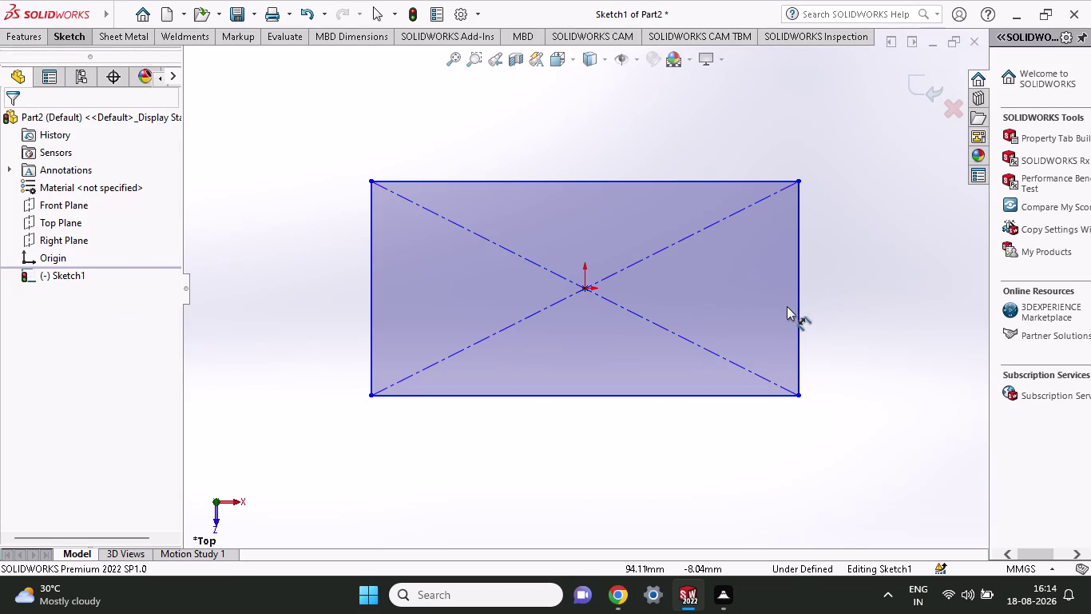
click(797, 305)
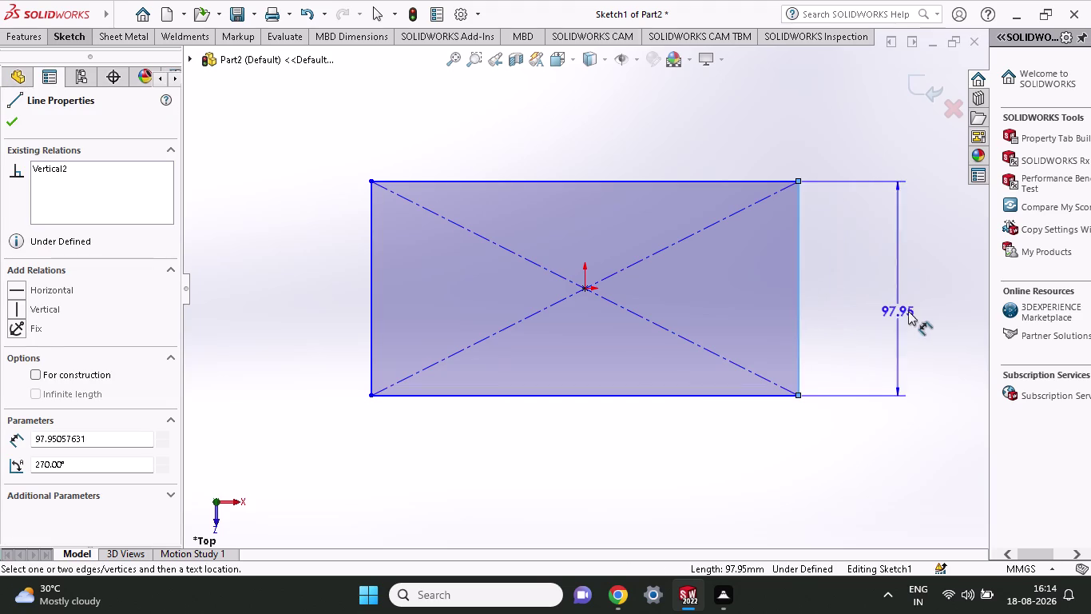
Dimension the center rectangle to 100 mm tall and 290 mm wide.
click(916, 311)
text(10)
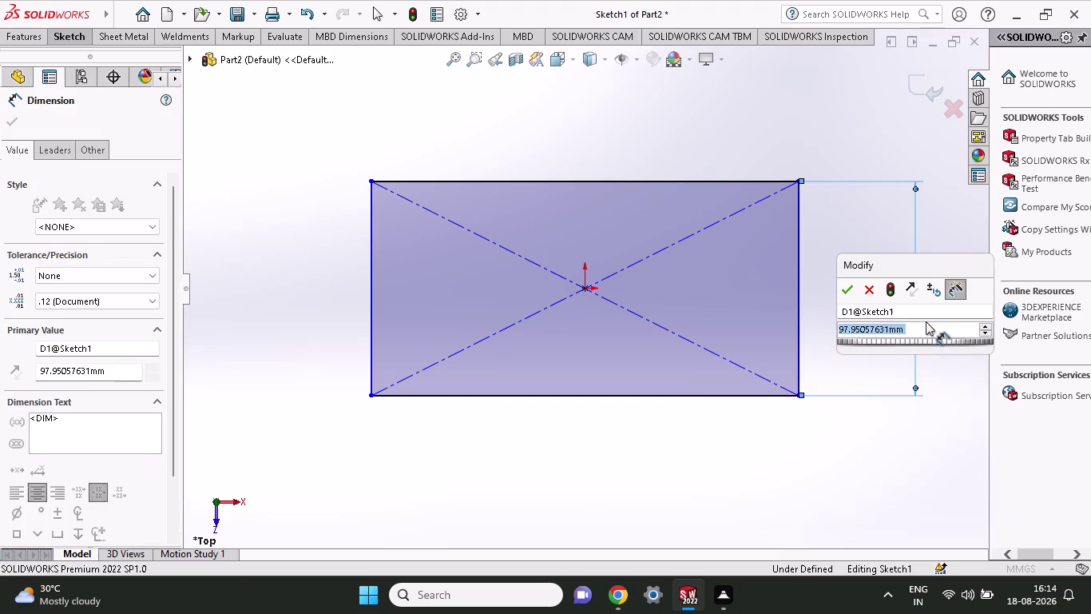
text(0)
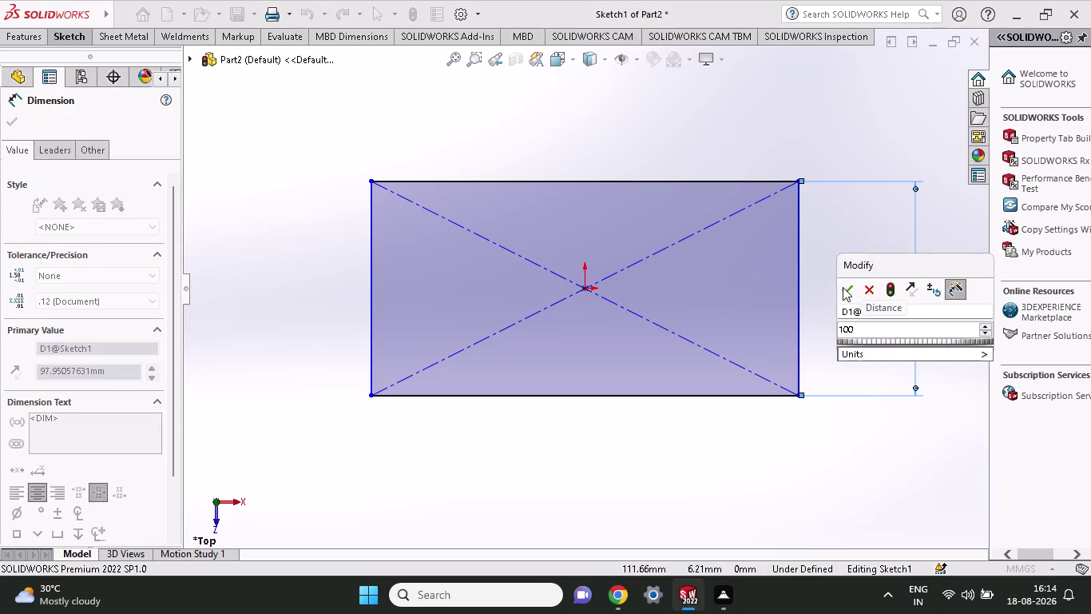
click(843, 287)
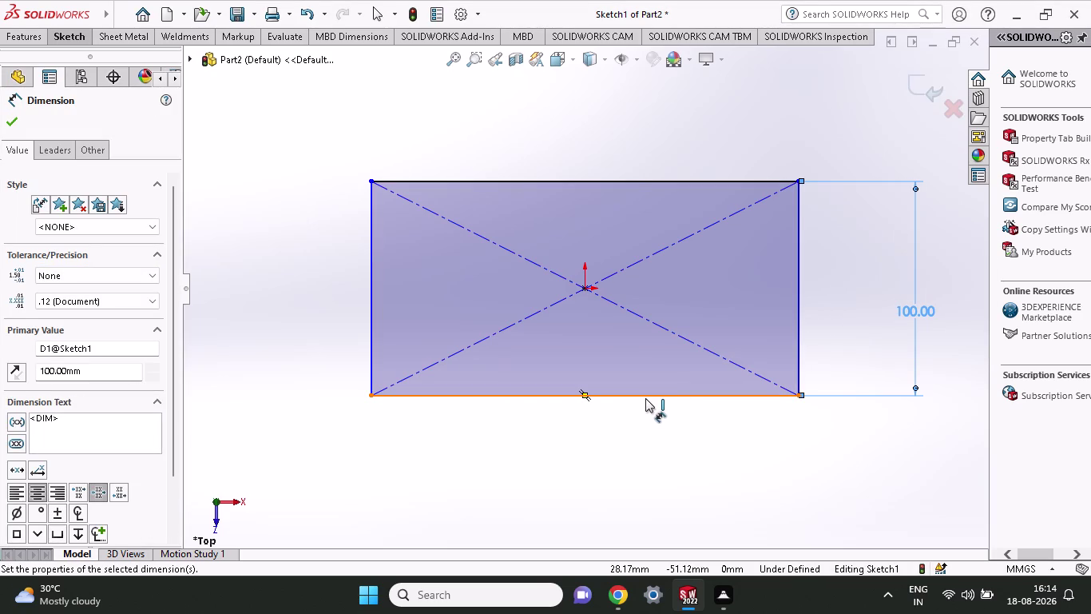
click(646, 397)
click(642, 455)
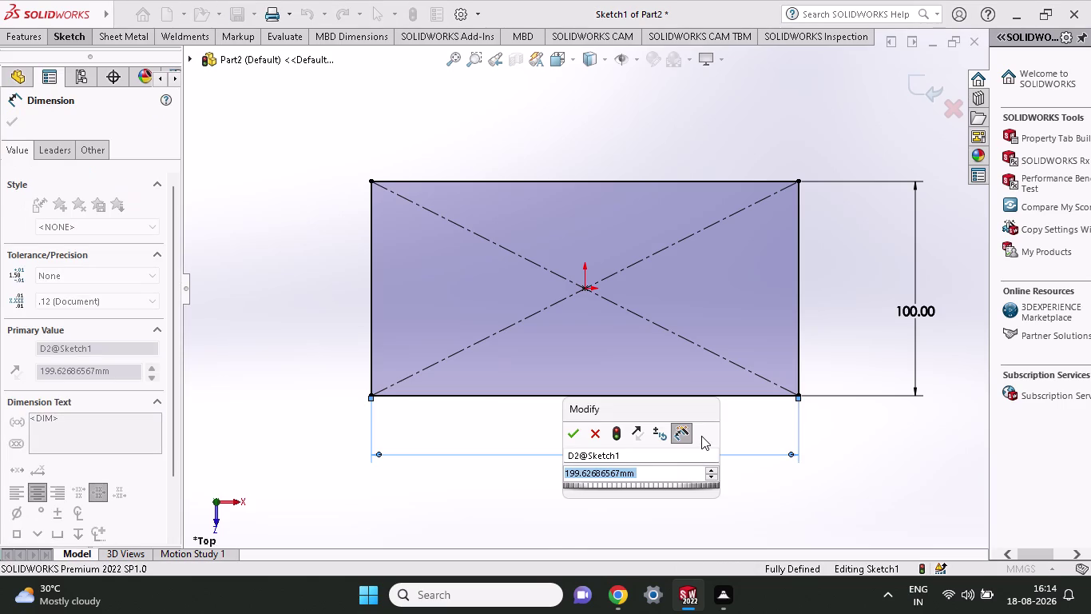
key(2)
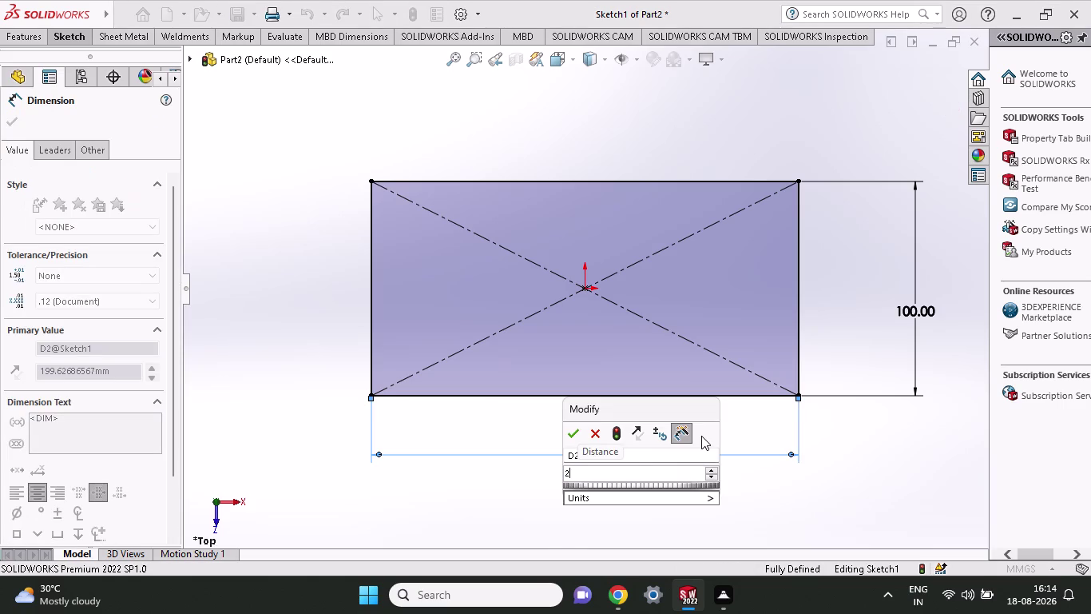
text(90)
key(Return)
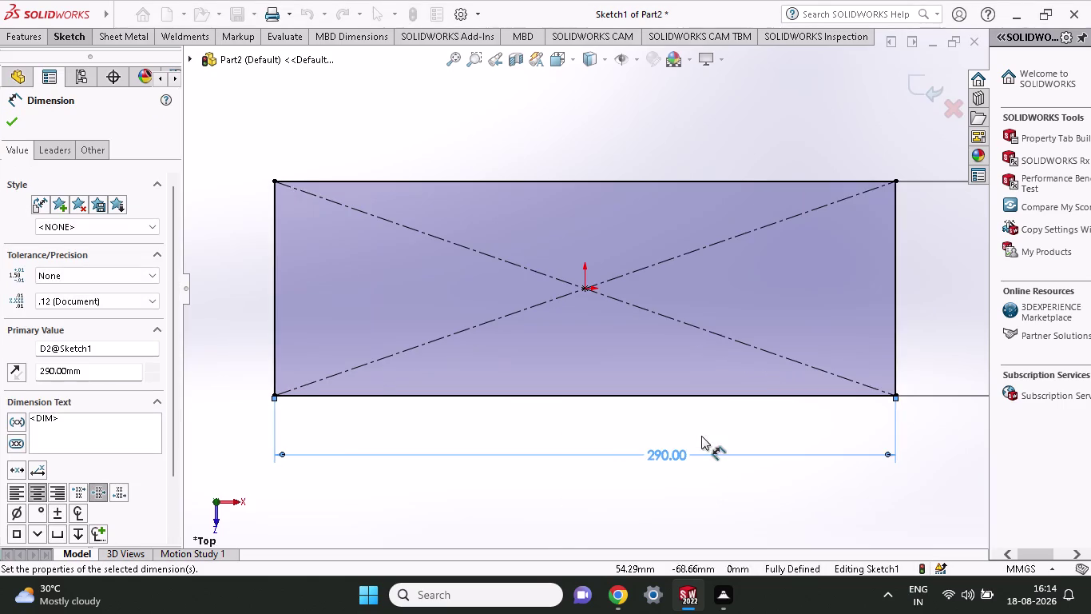
Recentre the view and start an Extruded Boss/Base from the rectangle.
scroll(up, 3)
middle_drag(638, 415, 637, 331)
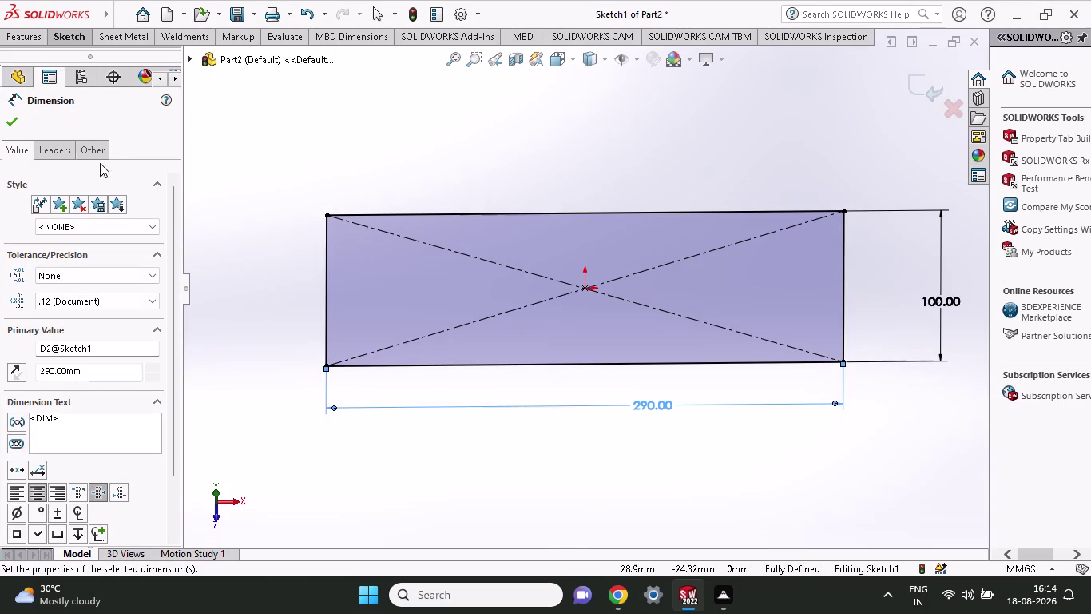
click(17, 34)
click(24, 77)
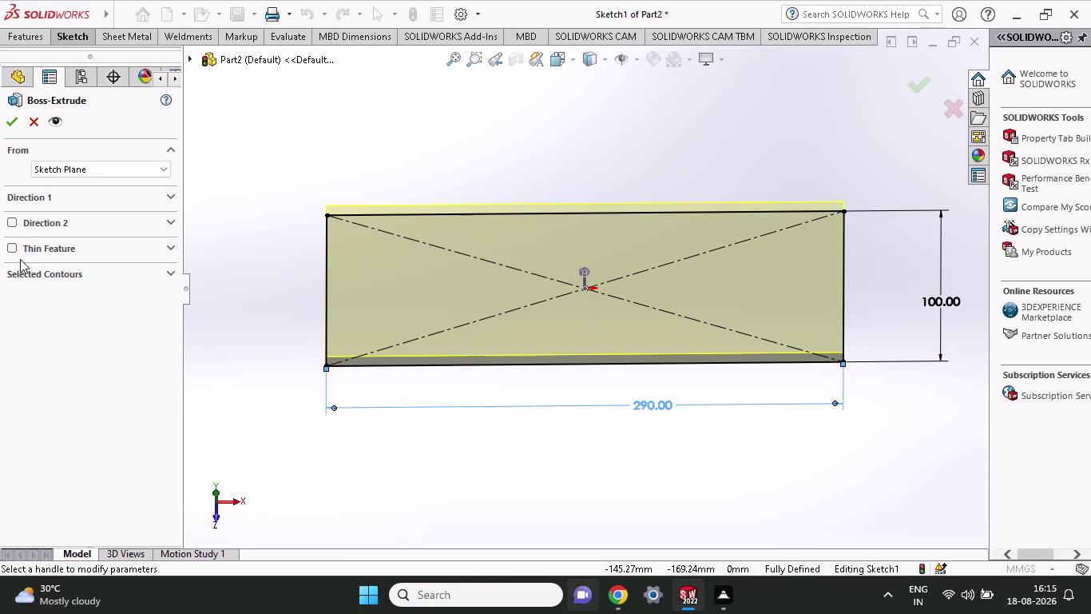
Extrude the rectangle 130 mm blind in Direction 1 and accept Boss-Extrude1.
click(65, 201)
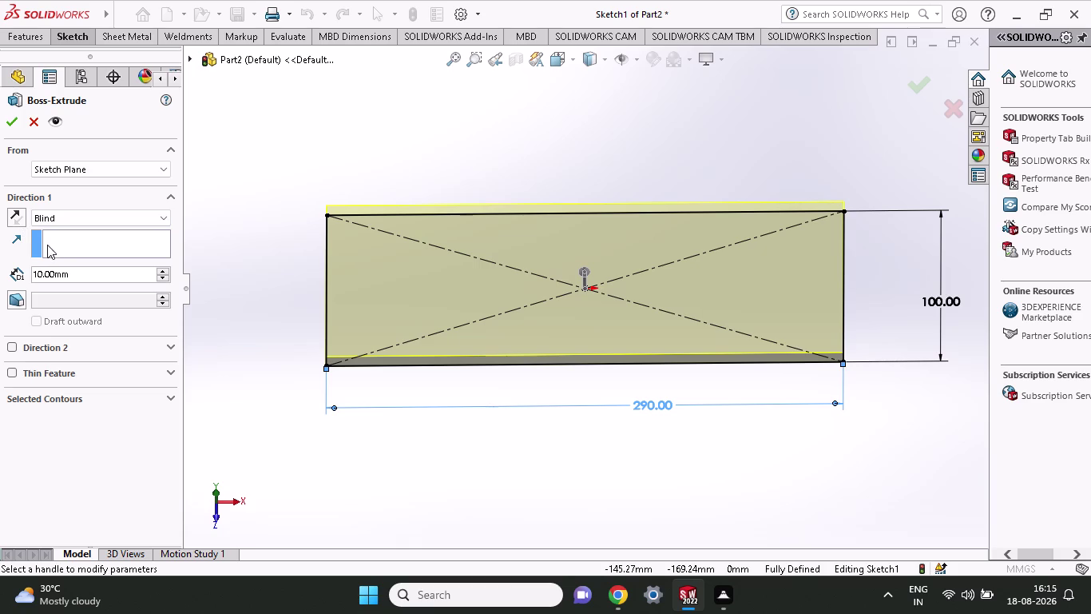
drag(74, 273, 0, 274)
text(13)
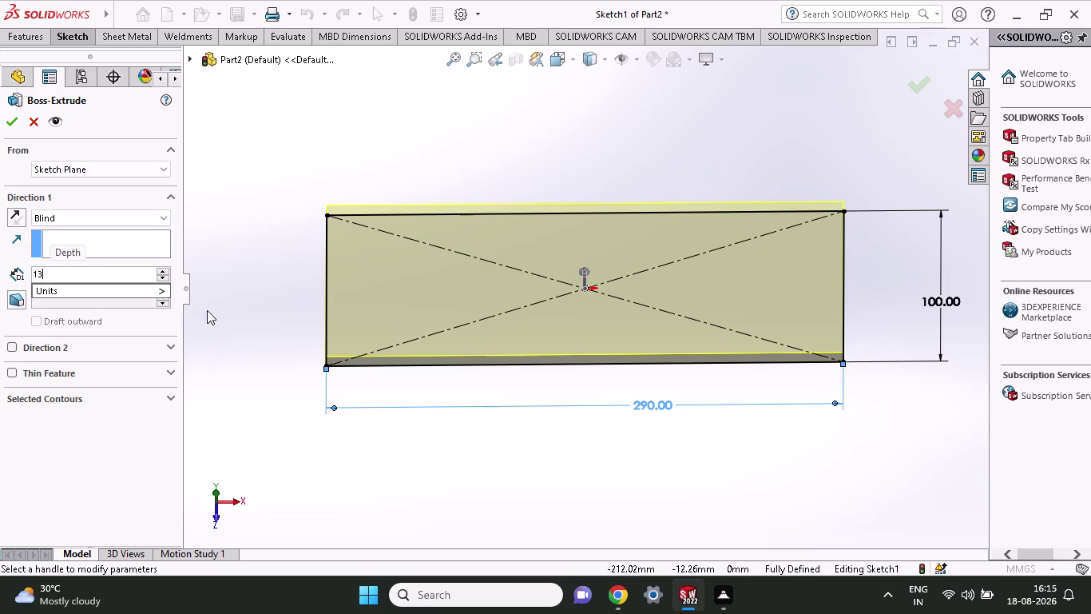
key(0)
click(8, 122)
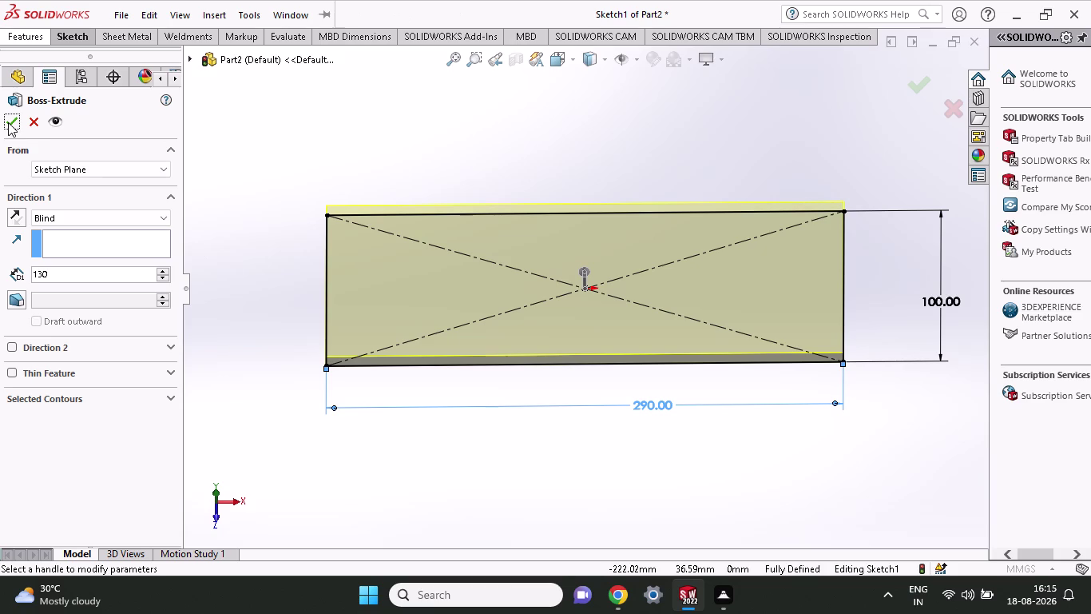
click(8, 122)
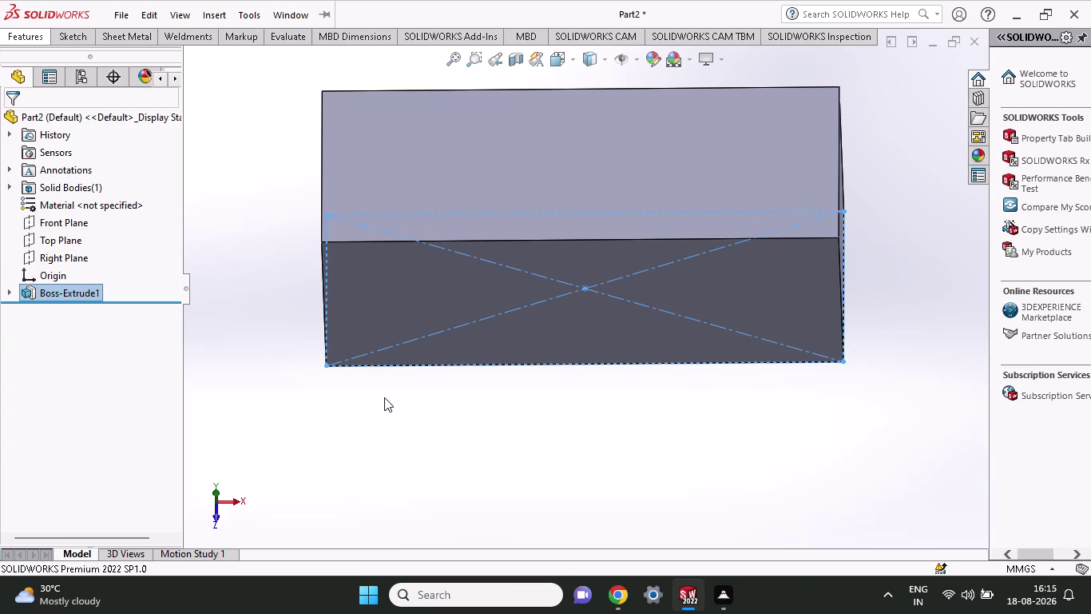
Orbit the block into view and open Sketch2 on its large front face.
click(477, 456)
middle_drag(475, 456, 541, 376)
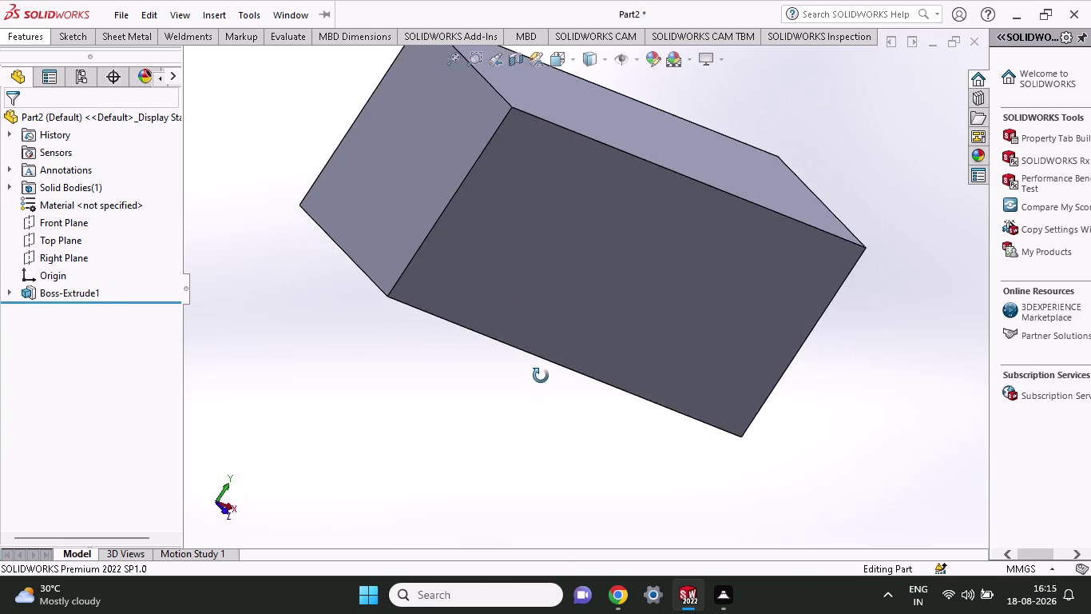
middle_drag(540, 376, 490, 340)
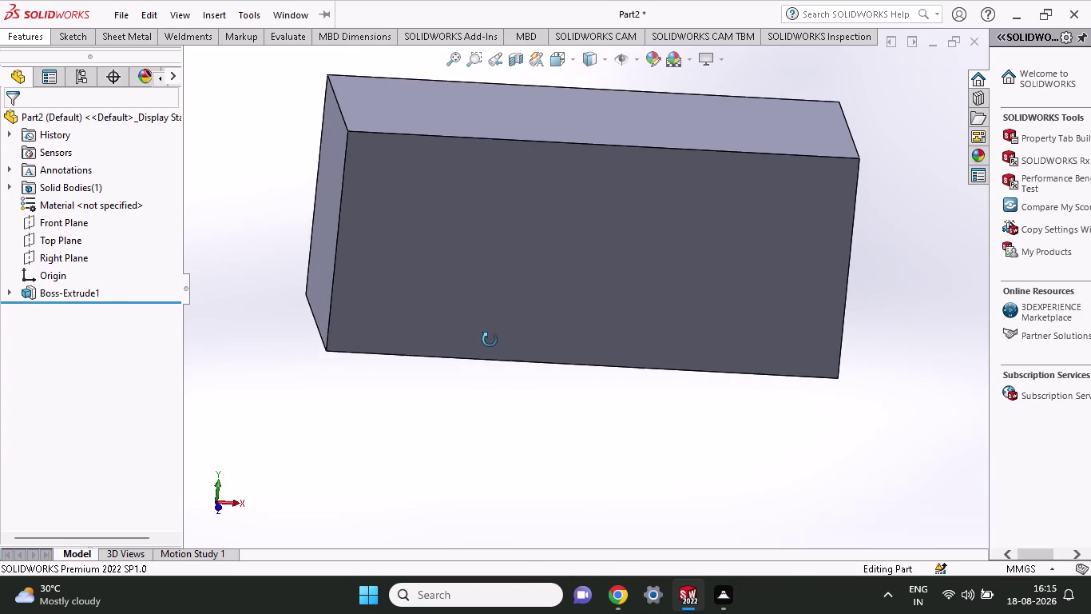
middle_drag(489, 340, 469, 369)
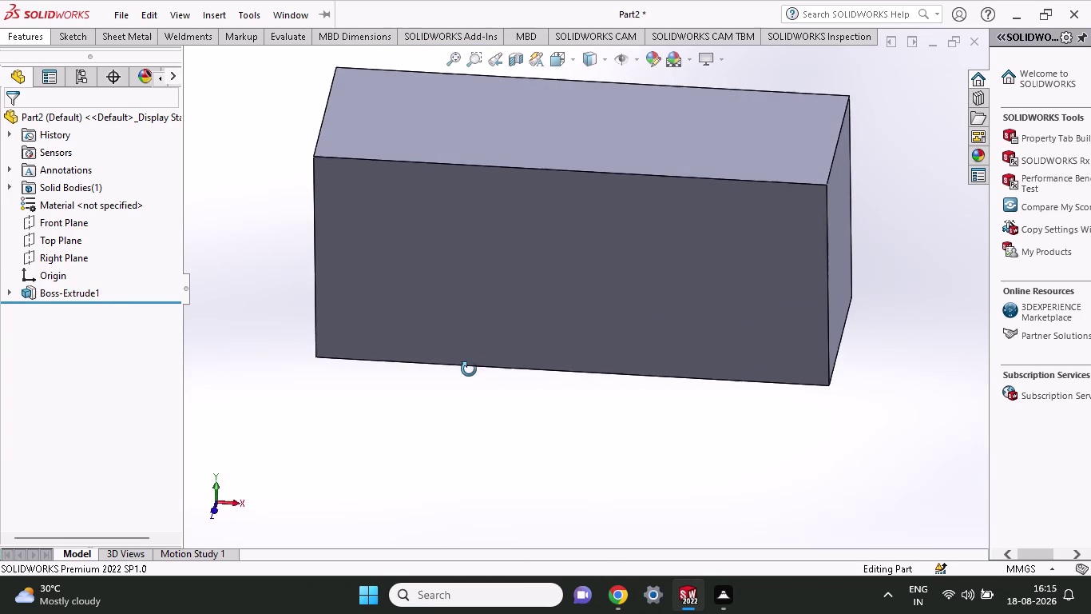
middle_drag(469, 369, 493, 351)
middle_drag(492, 323, 492, 316)
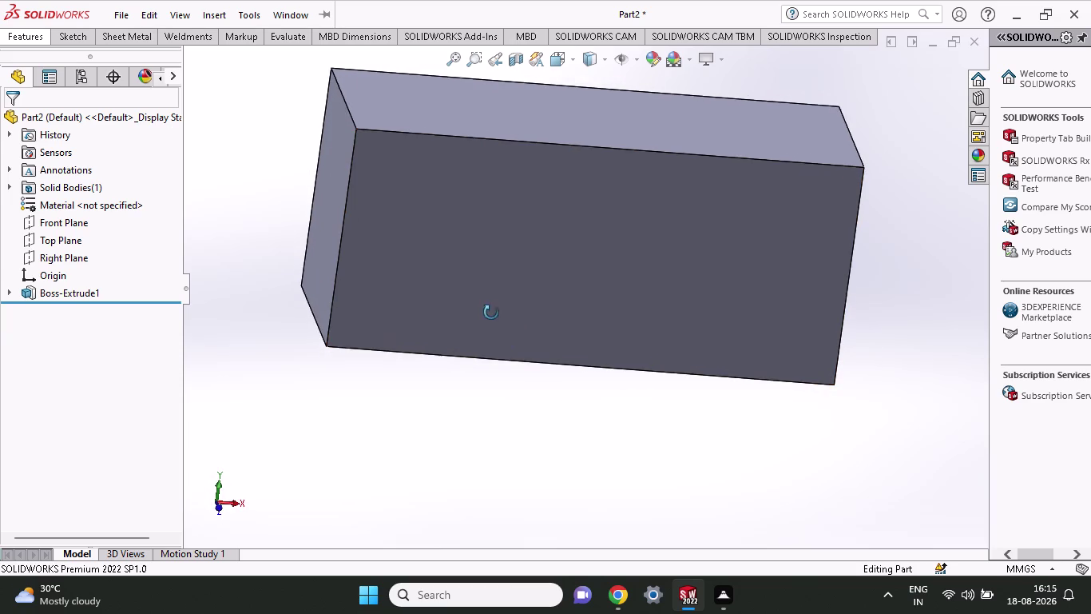
middle_drag(492, 316, 463, 322)
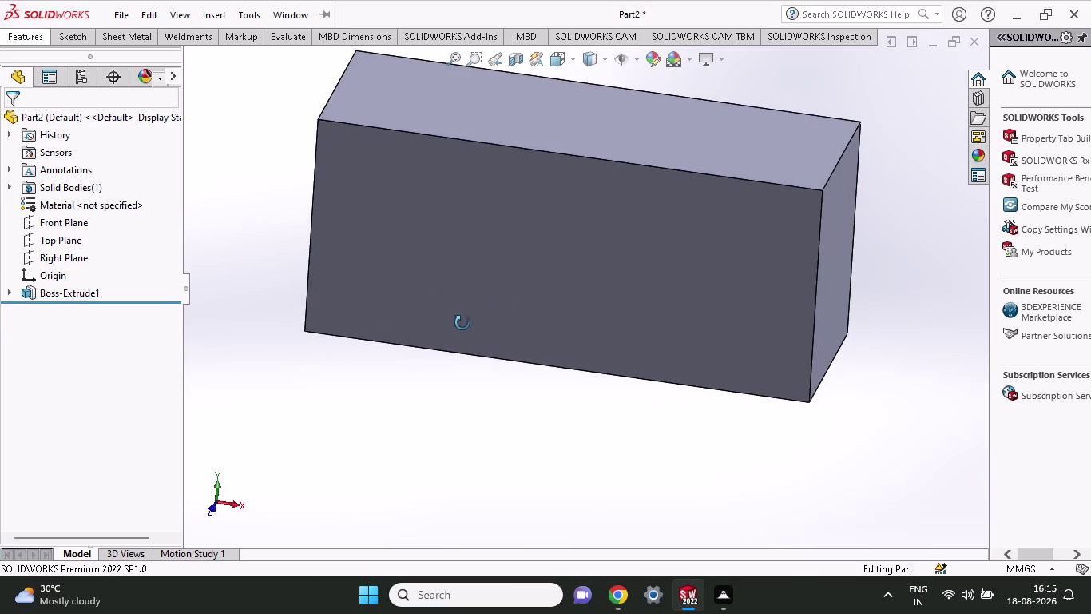
middle_drag(463, 323, 461, 287)
click(563, 262)
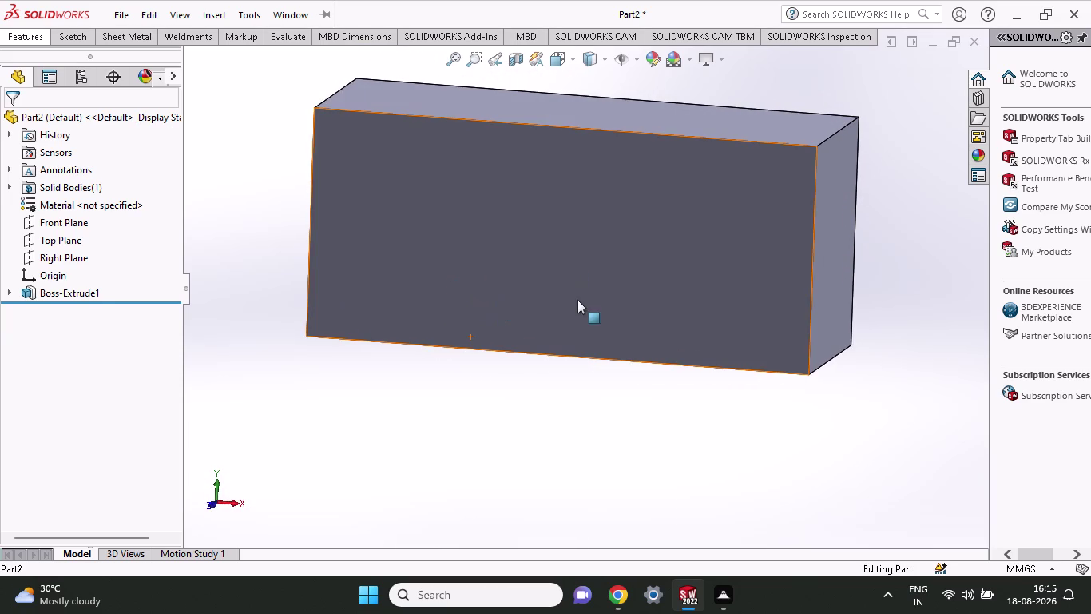
click(636, 214)
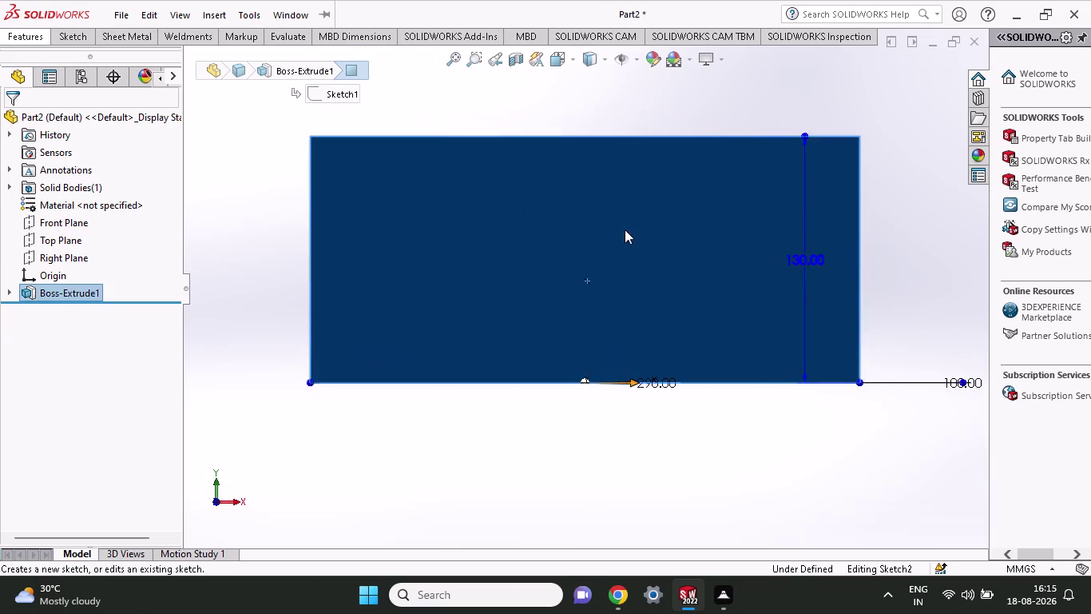
Draw a corner rectangle across the block's front face.
click(73, 41)
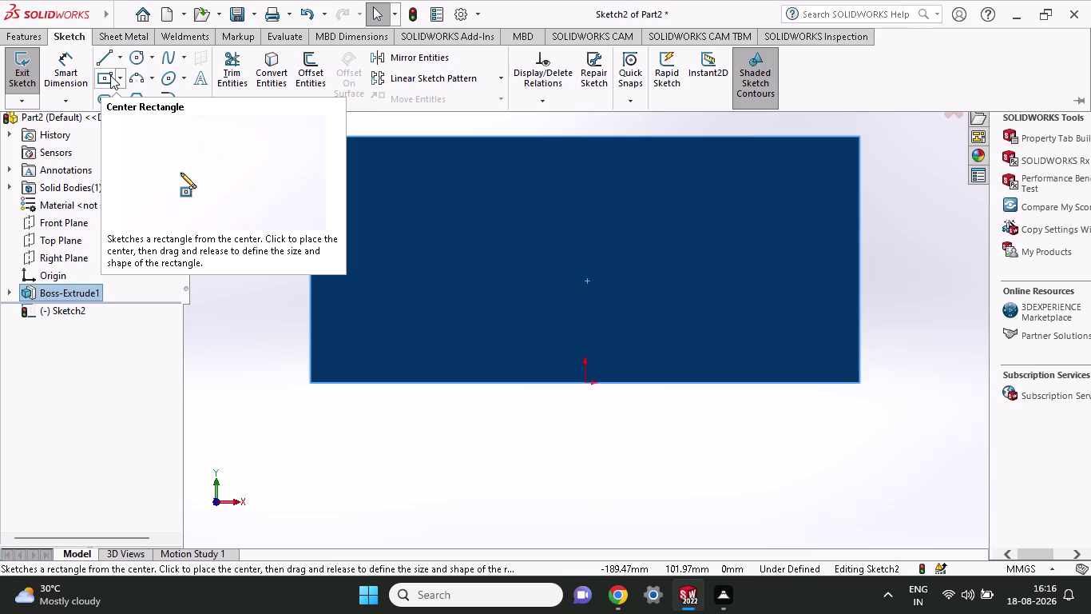
click(118, 76)
click(126, 110)
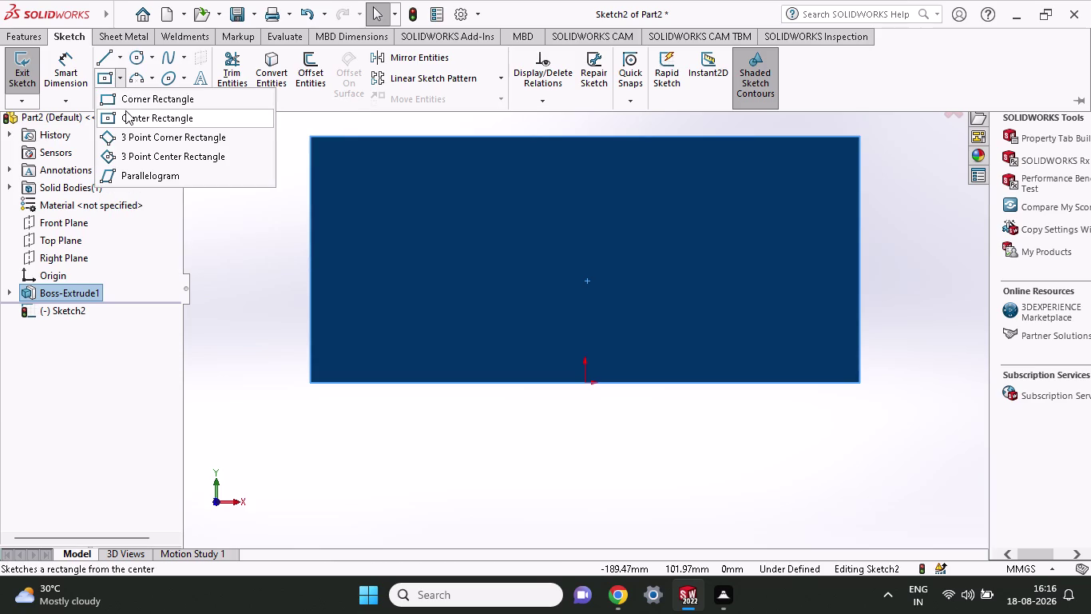
click(67, 31)
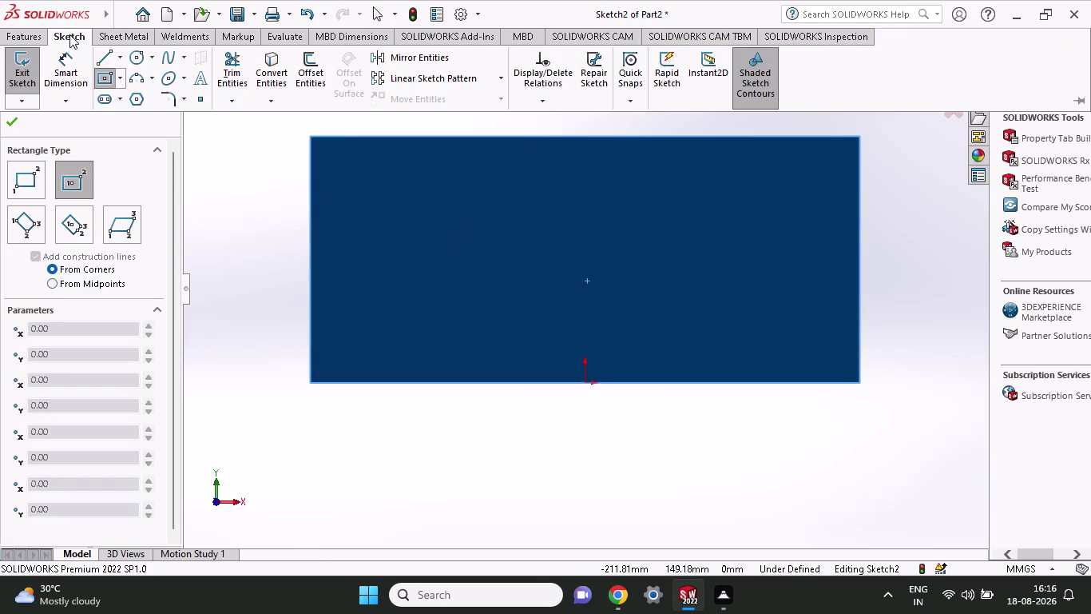
click(120, 75)
click(120, 106)
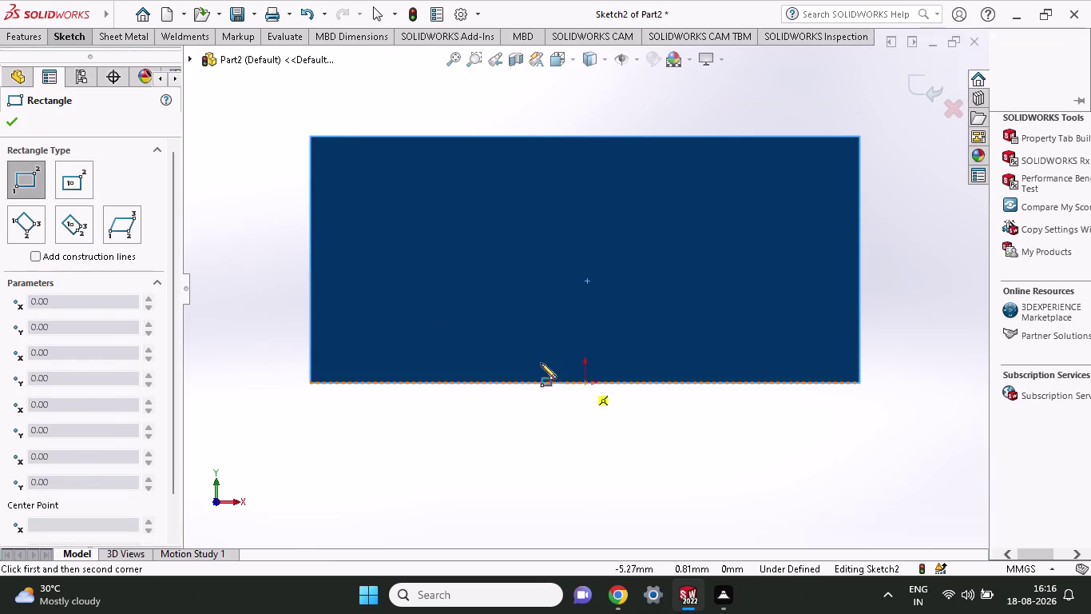
click(452, 309)
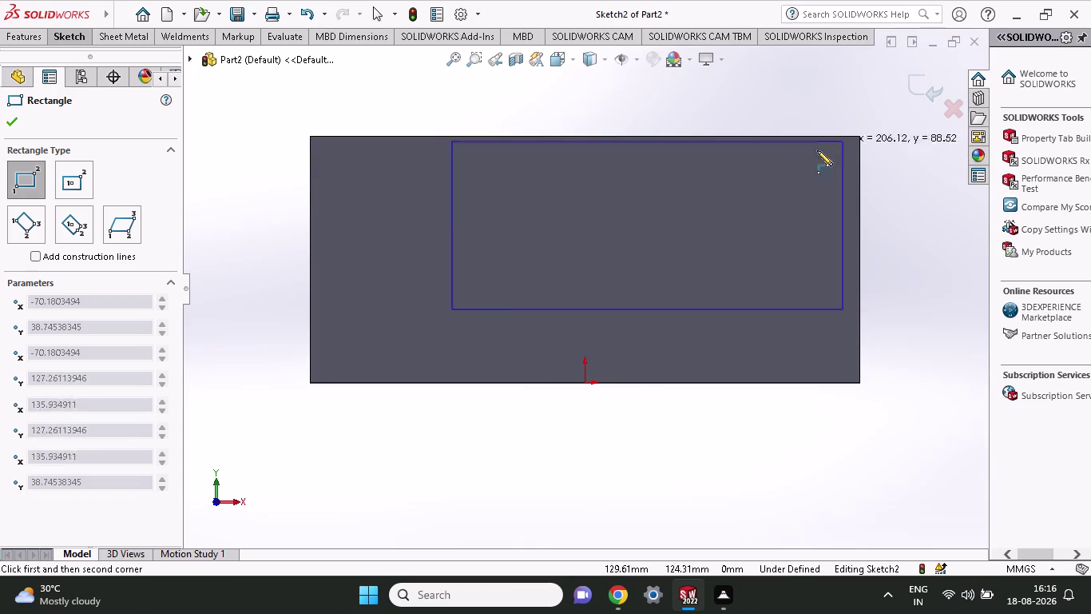
click(802, 135)
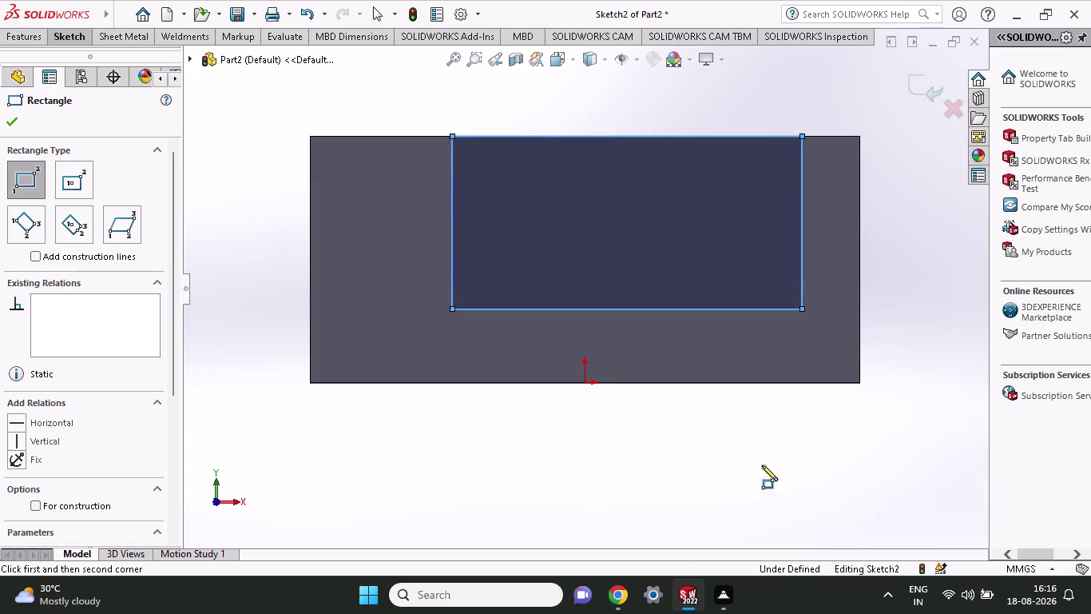
click(65, 41)
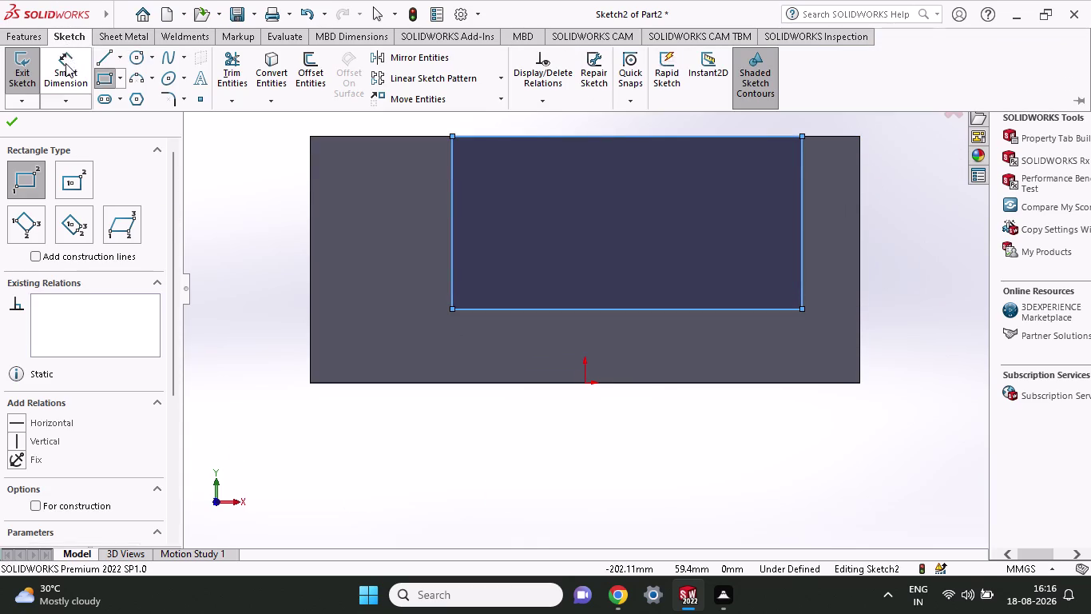
Set the rectangle's bottom corner 30 mm above the plate's bottom-left corner.
click(71, 69)
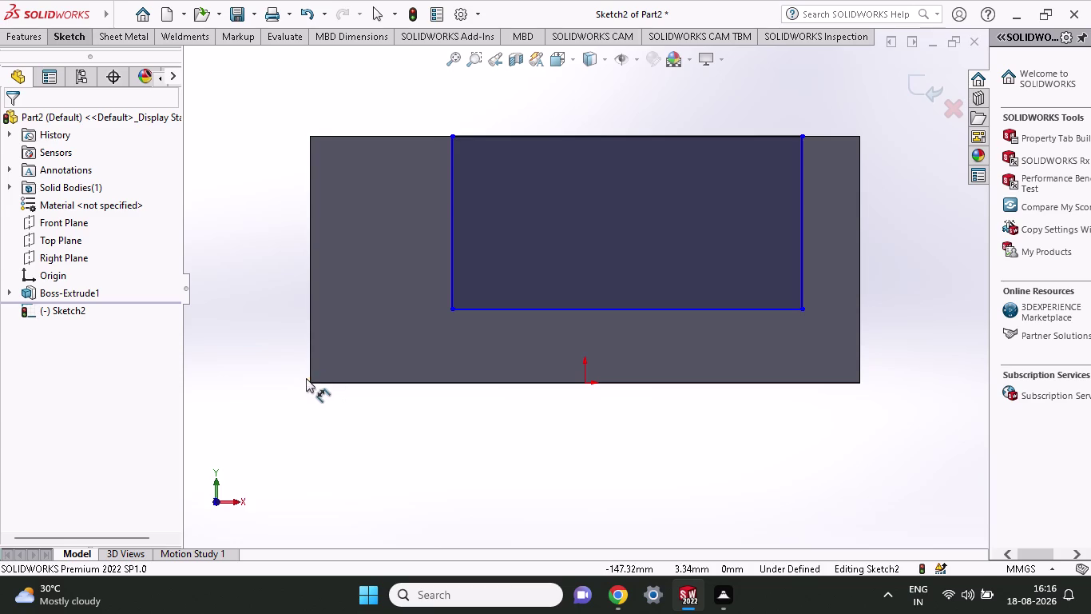
click(311, 383)
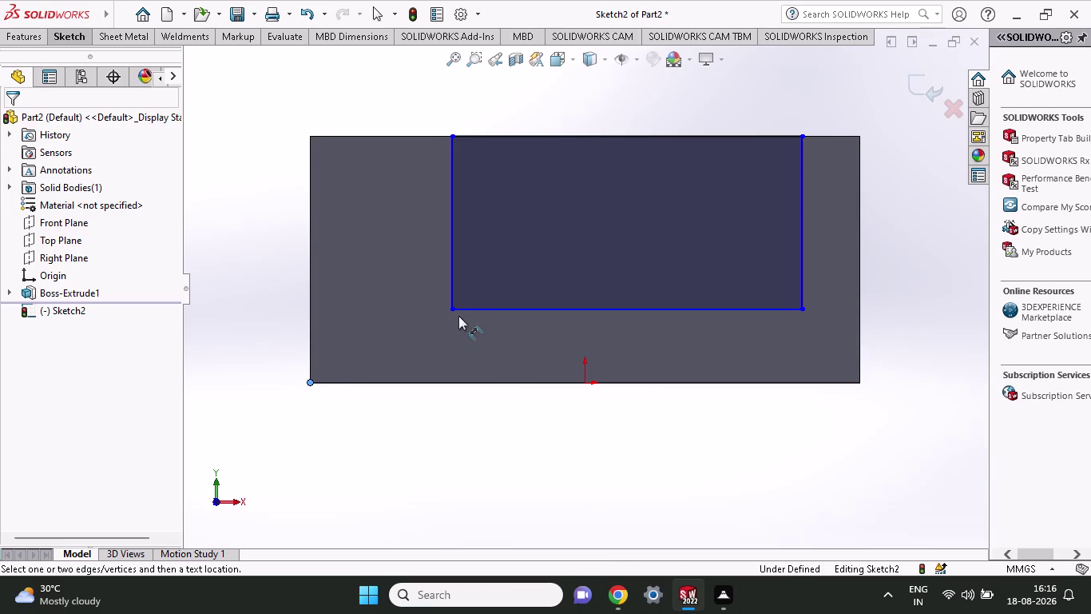
click(452, 308)
click(243, 333)
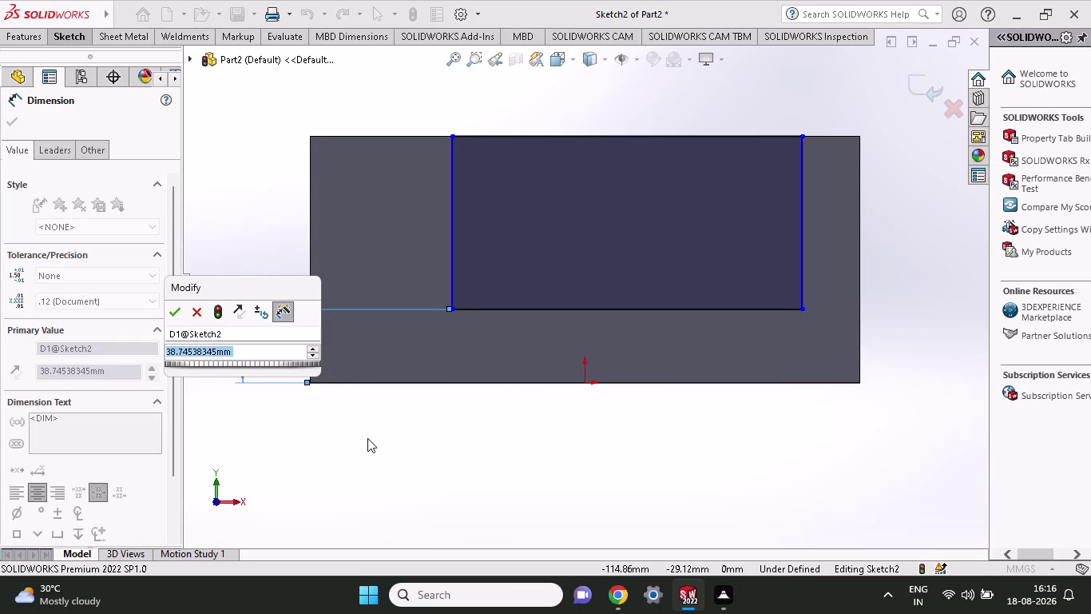
text(30)
key(Return)
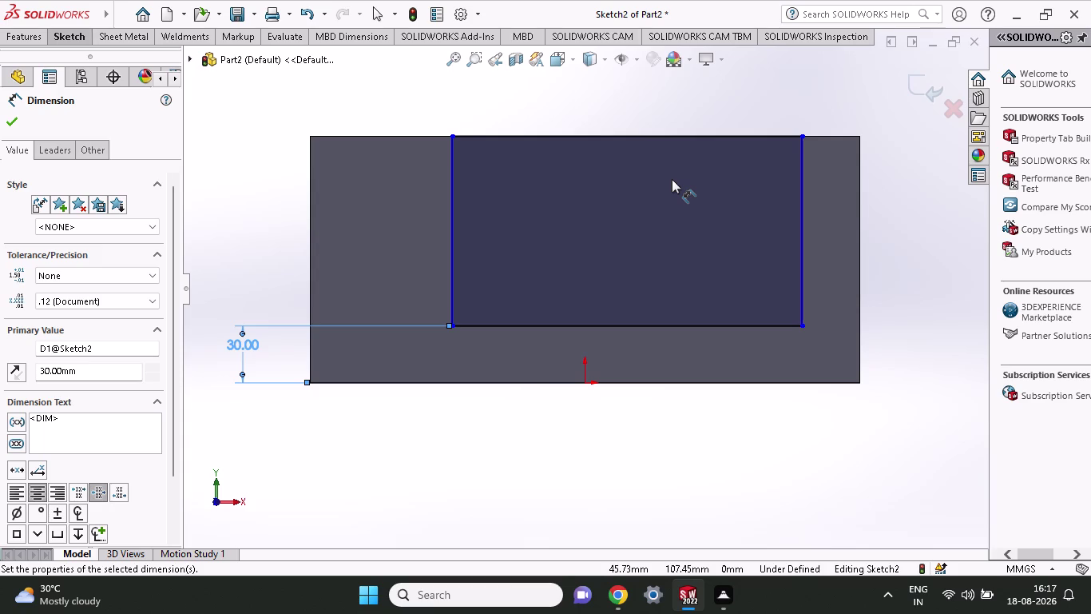
click(92, 36)
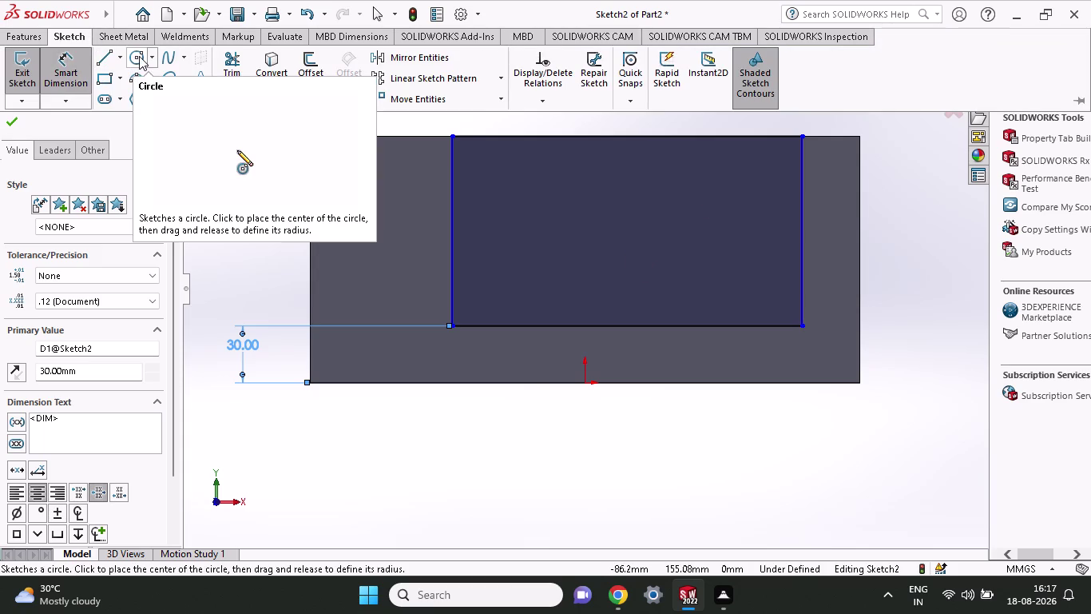
Draw a circle near the top-left inside the rectangle.
click(139, 56)
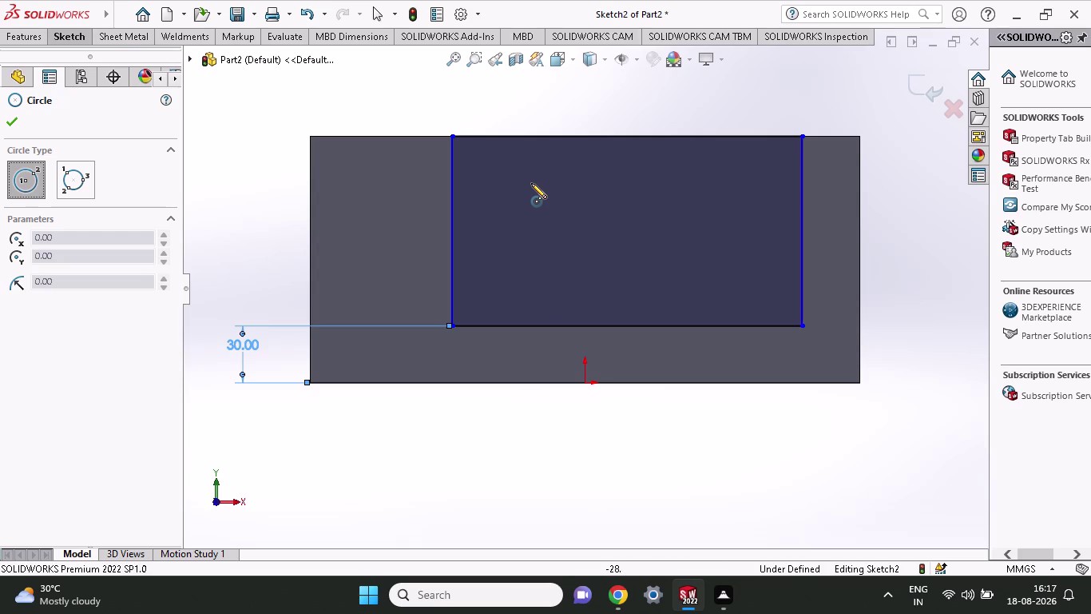
click(525, 188)
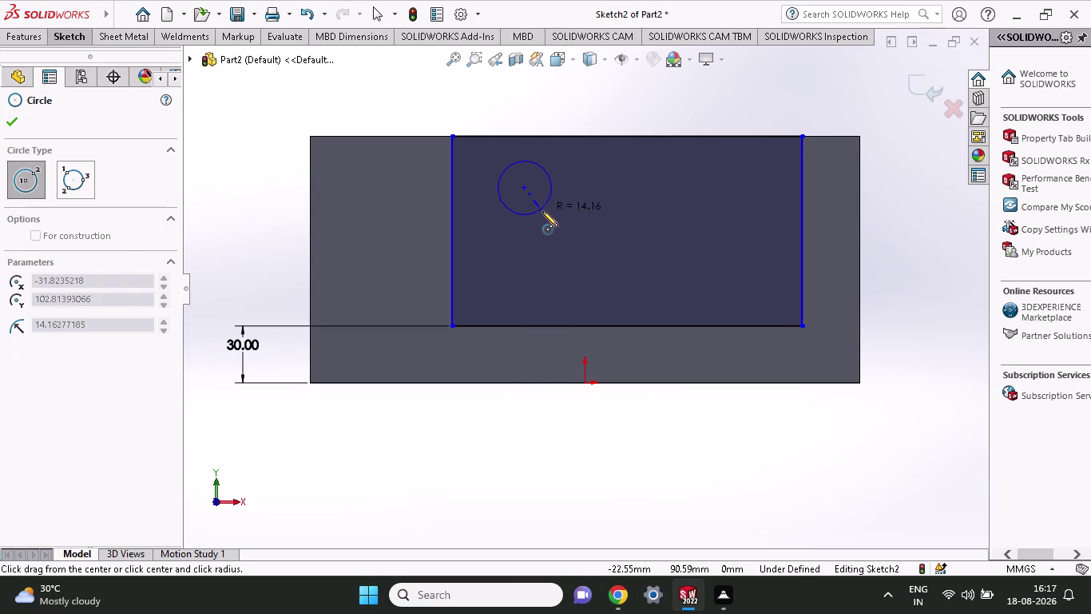
click(542, 211)
click(62, 30)
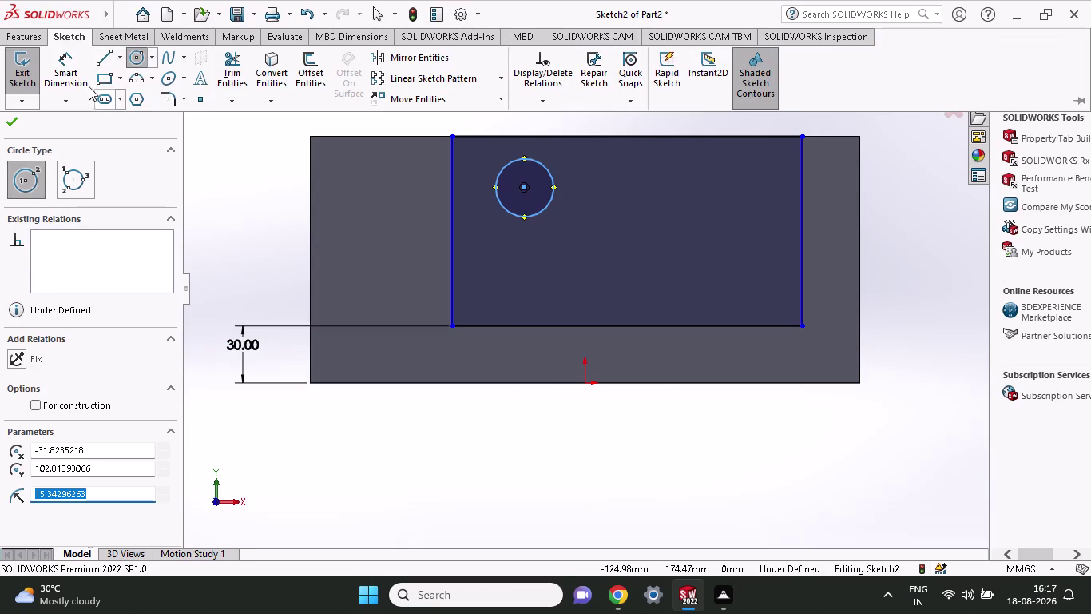
Place the circle centre 30 mm horizontally from the rectangle's bottom-left corner.
click(74, 79)
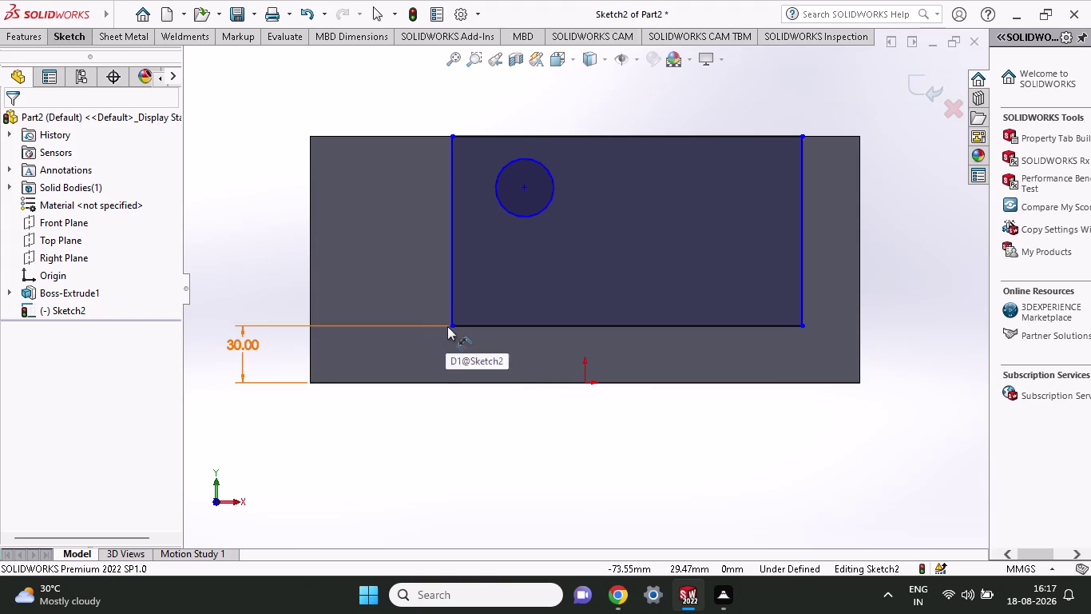
click(449, 325)
click(526, 185)
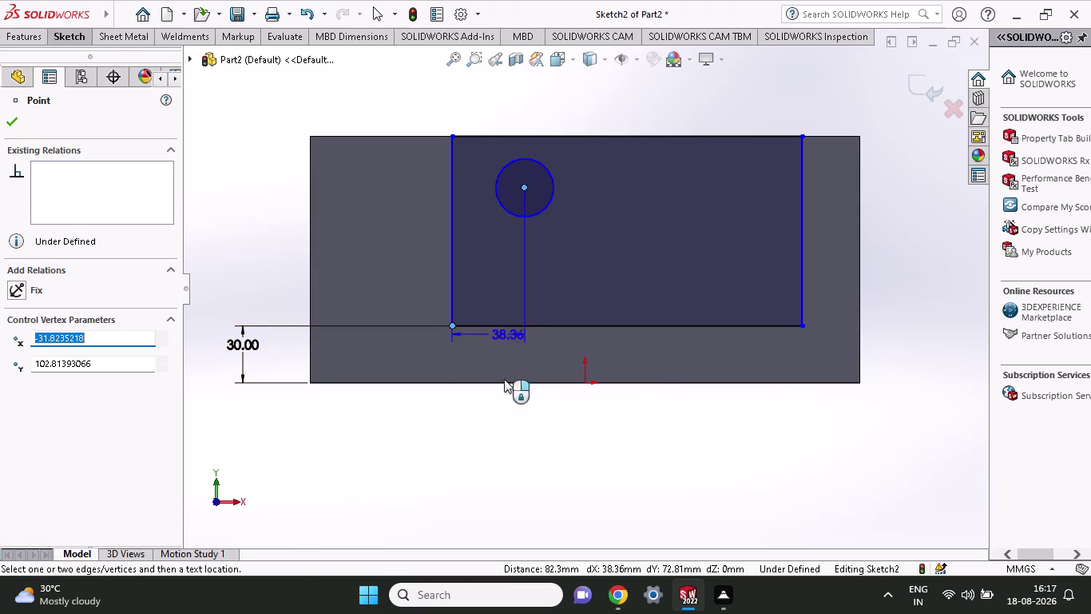
click(475, 451)
text(30)
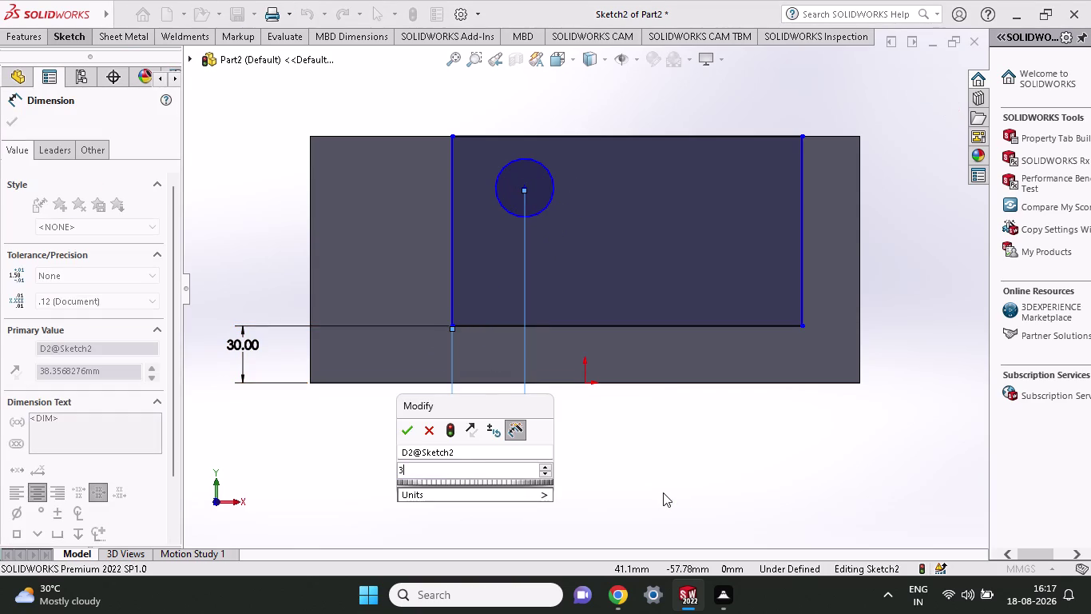
key(Return)
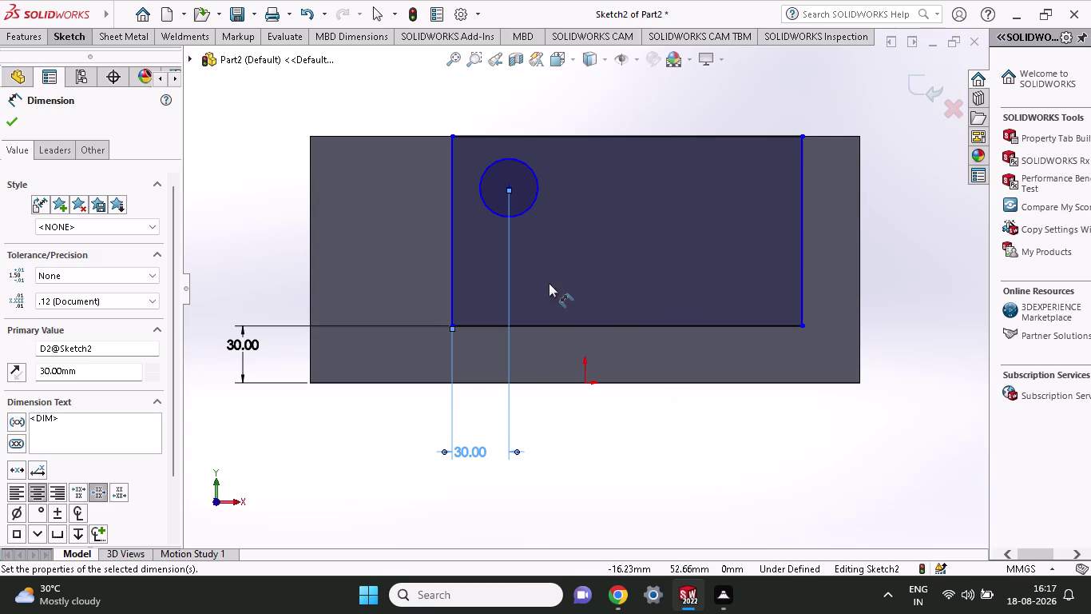
drag(991, 281, 1090, 278)
drag(1090, 279, 1090, 277)
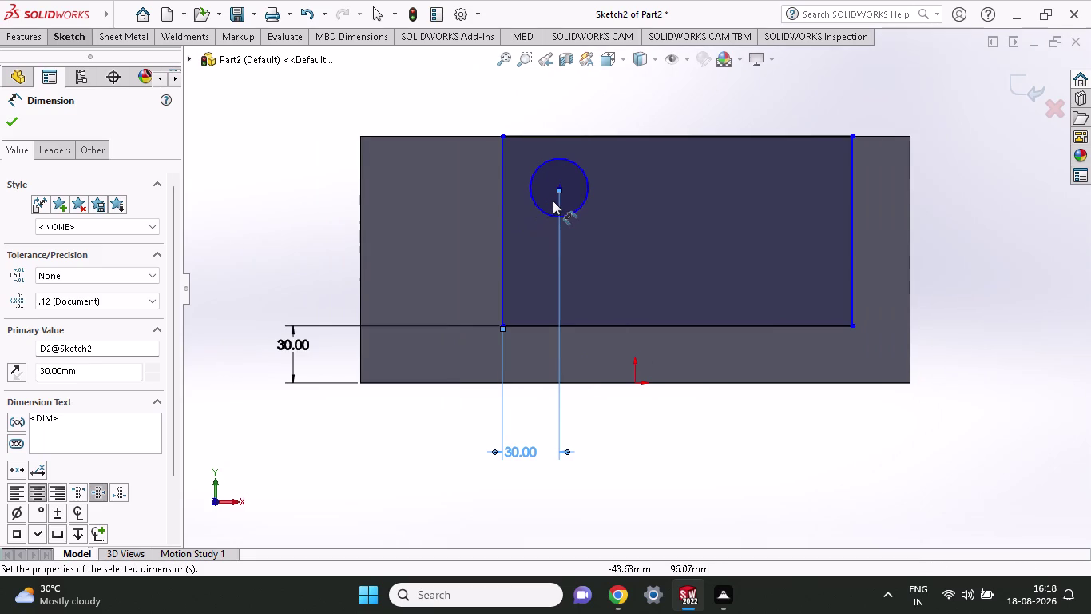
click(67, 34)
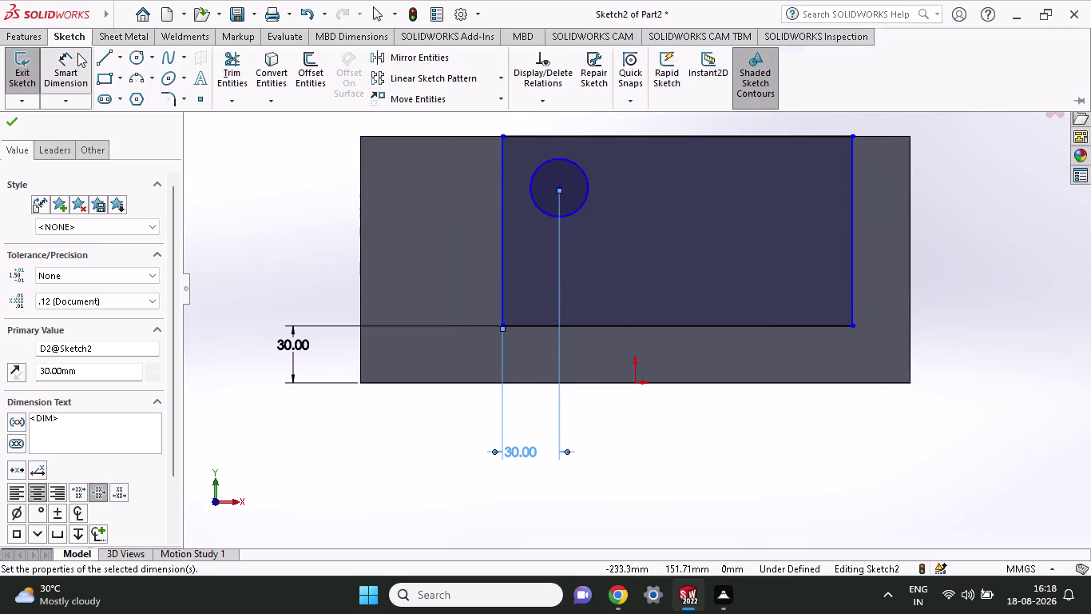
click(136, 61)
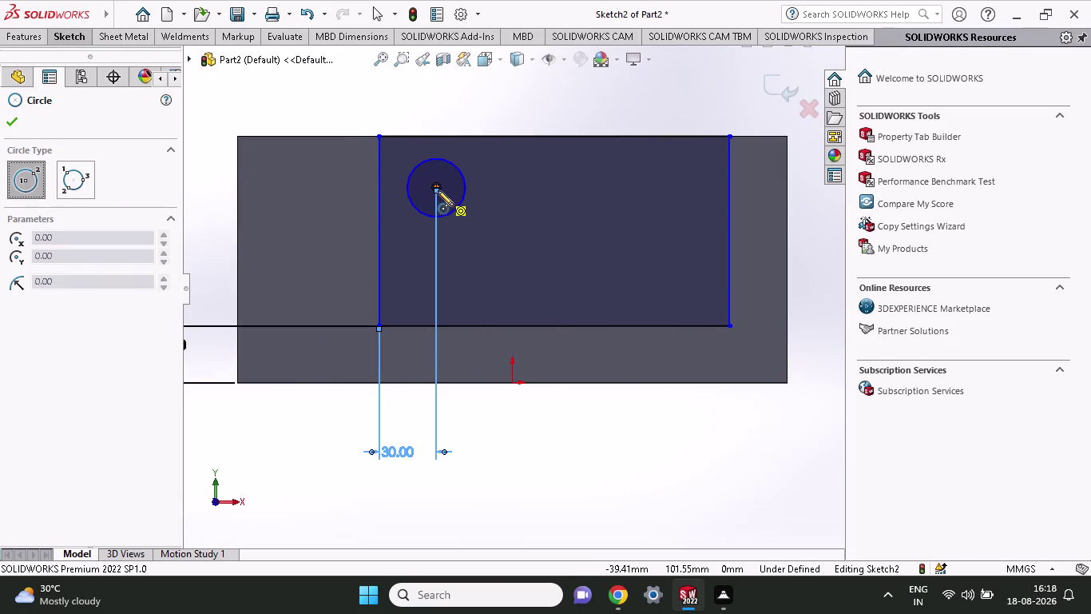
Draw a larger concentric circle and dimension it to 60 mm diameter.
click(438, 190)
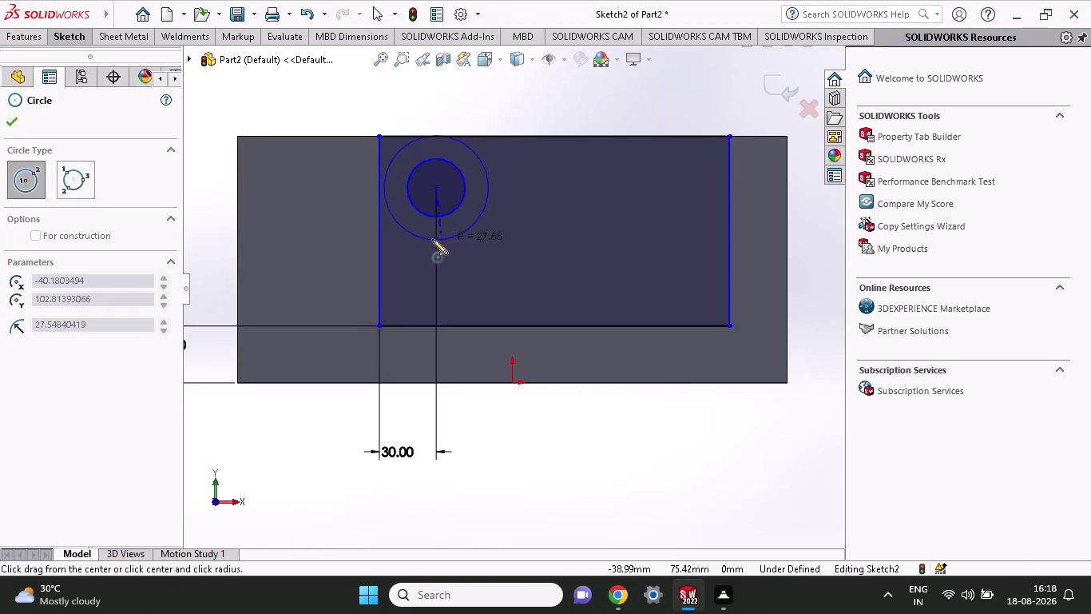
click(395, 212)
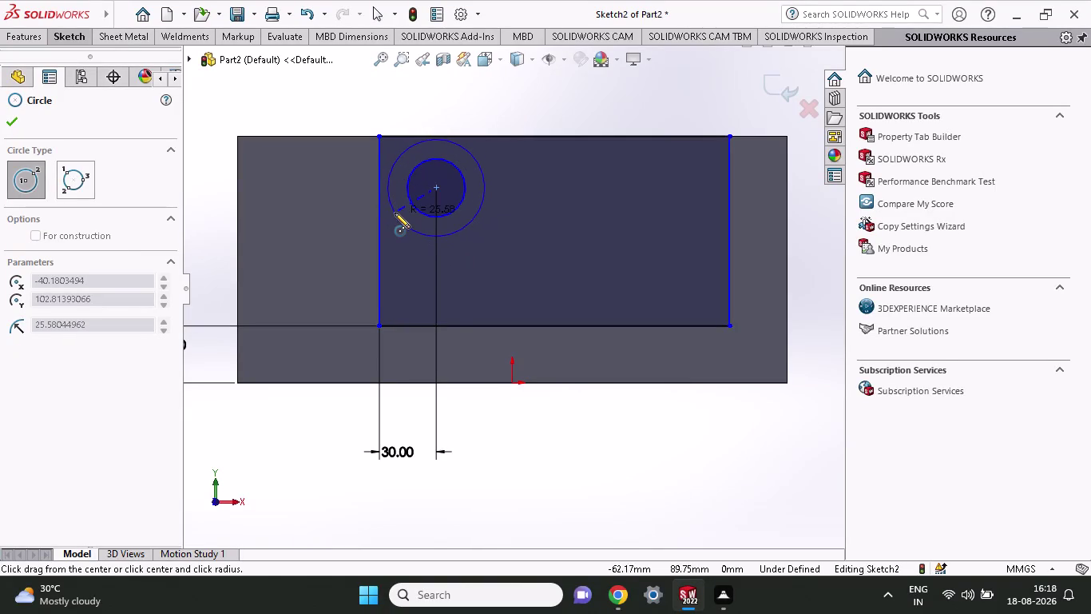
click(70, 37)
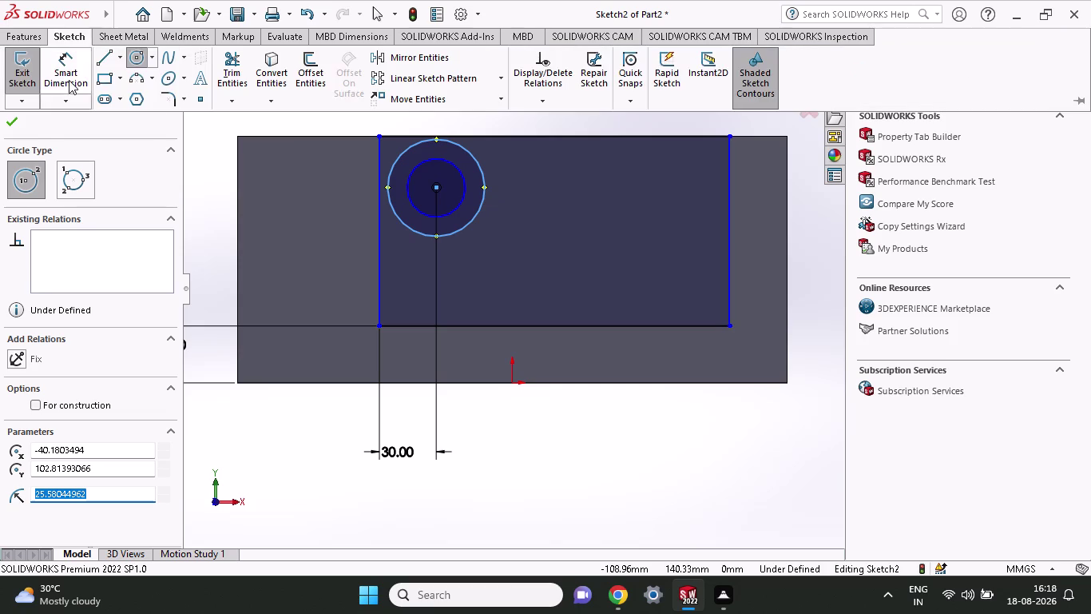
click(68, 80)
click(471, 223)
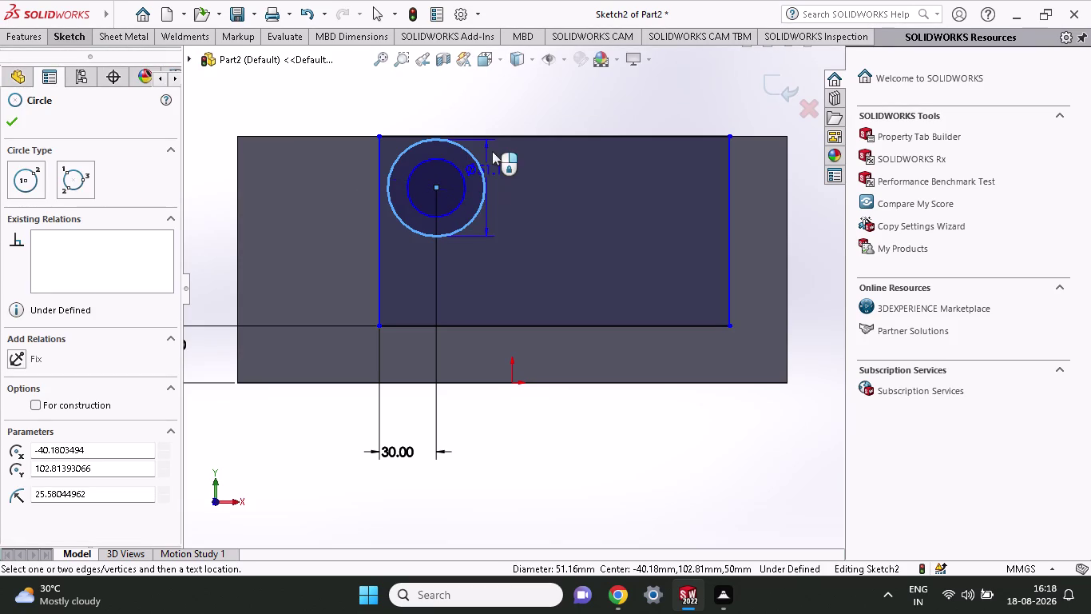
click(498, 106)
text(30)
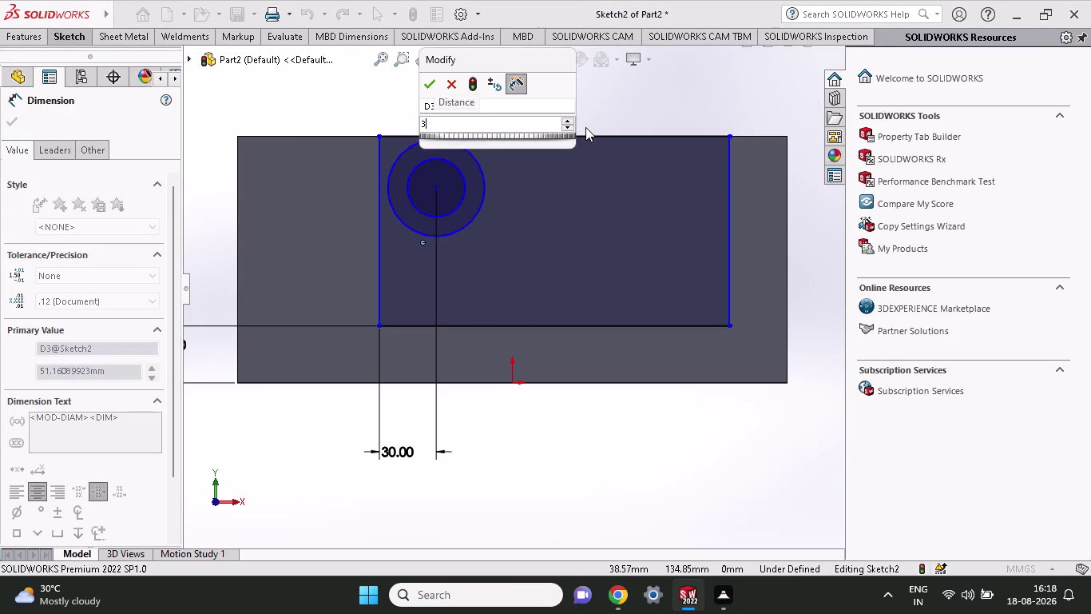
key(Return)
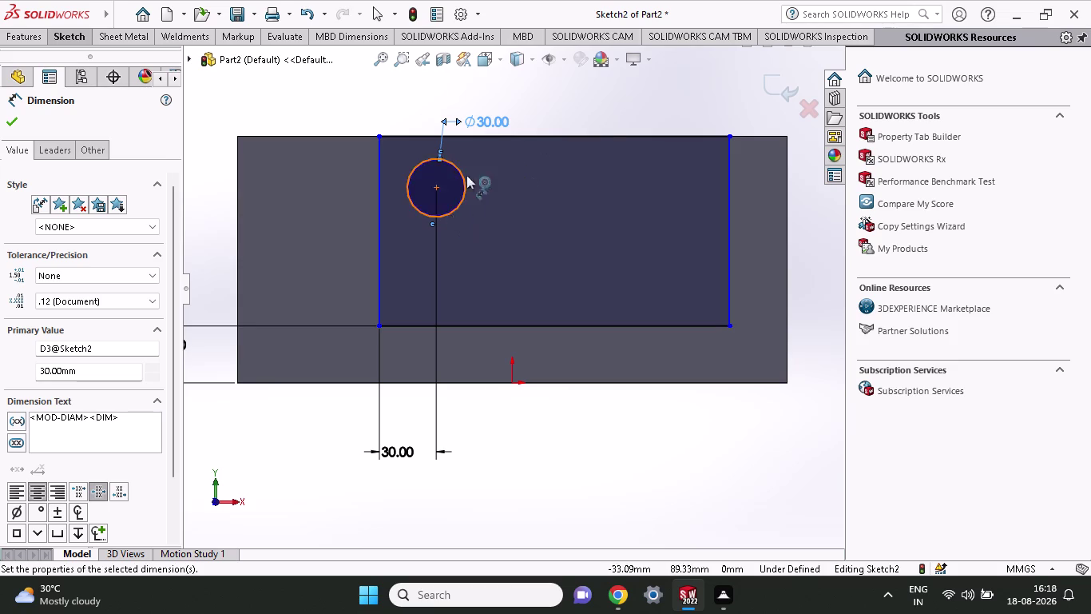
double_click(498, 115)
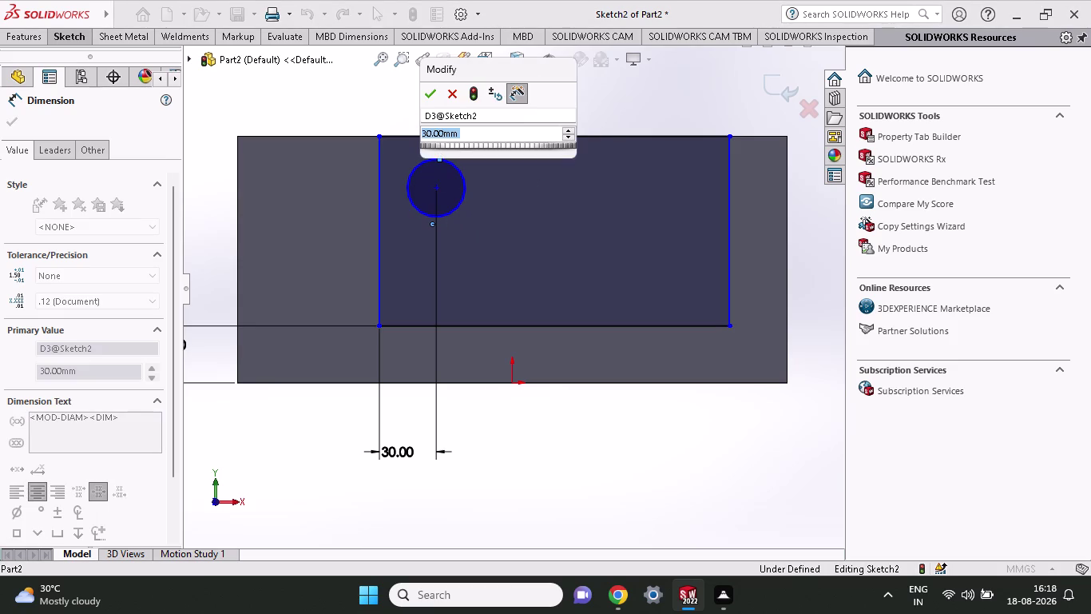
text(60)
key(Return)
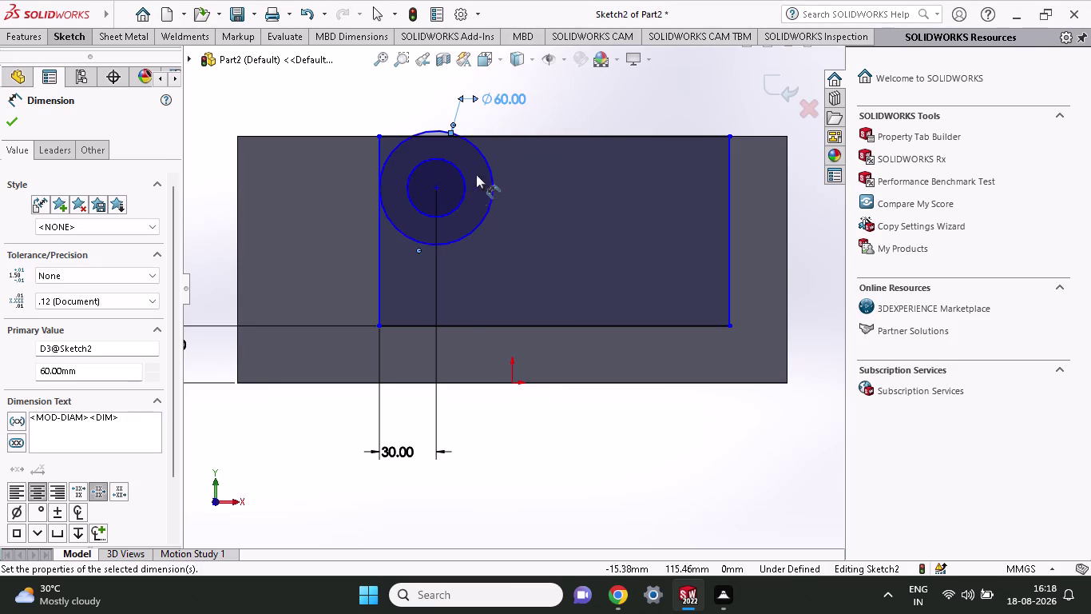
Dimension the inner circle to 25 mm diameter.
click(464, 198)
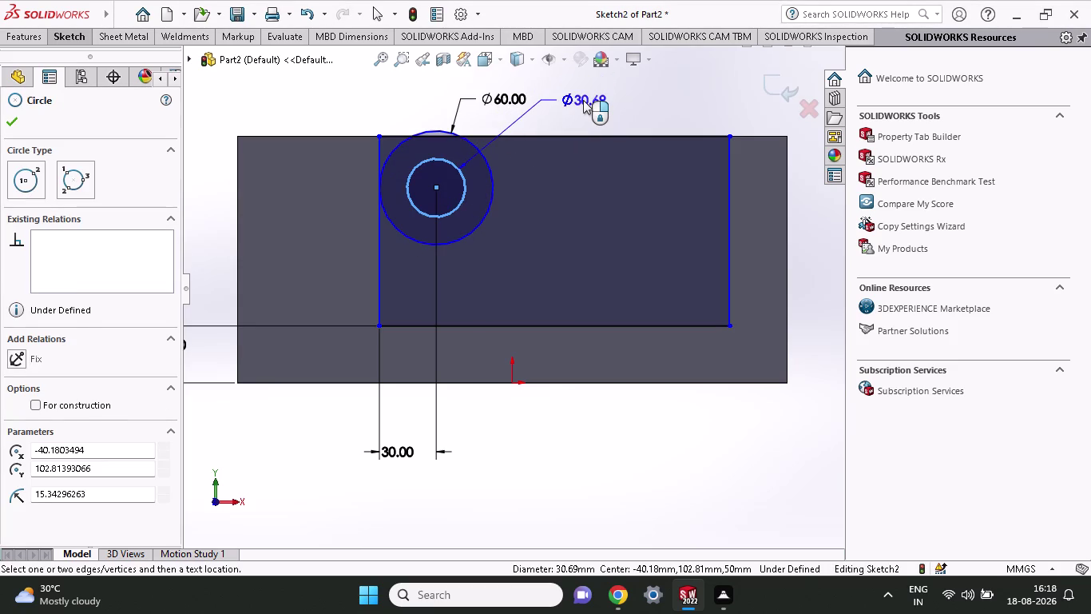
click(583, 100)
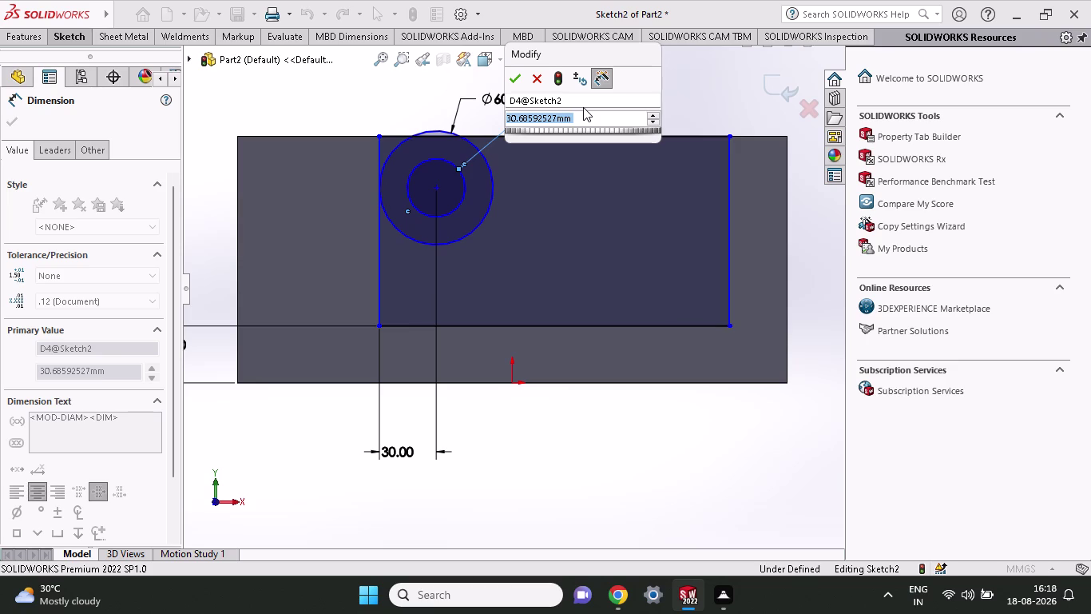
text(25)
key(Return)
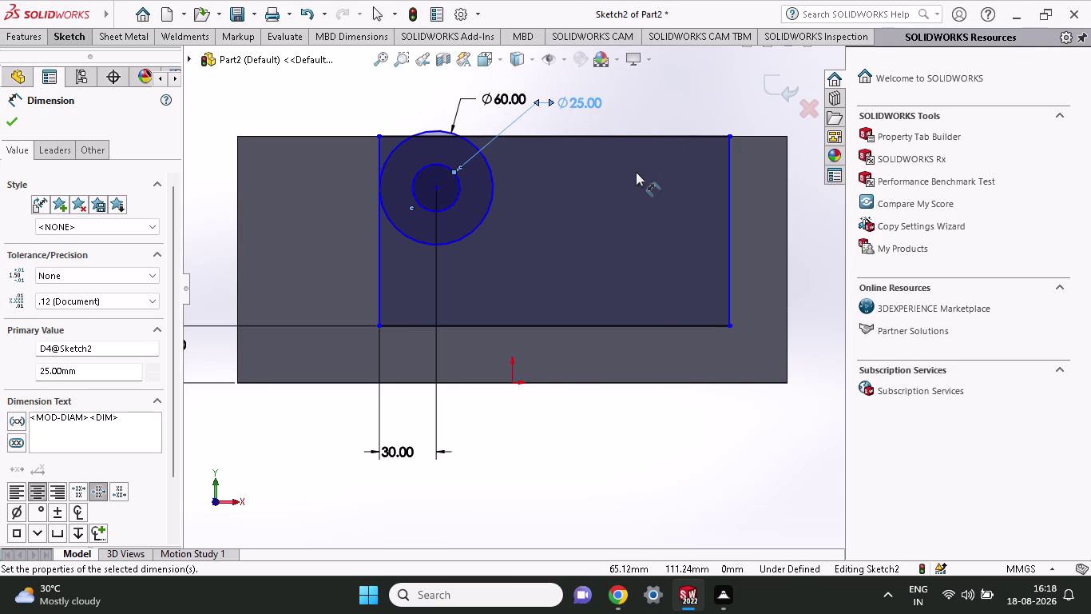
Set the circles' centre 70 mm above the rectangle's bottom corner, replacing 72.81.
scroll(up, 3)
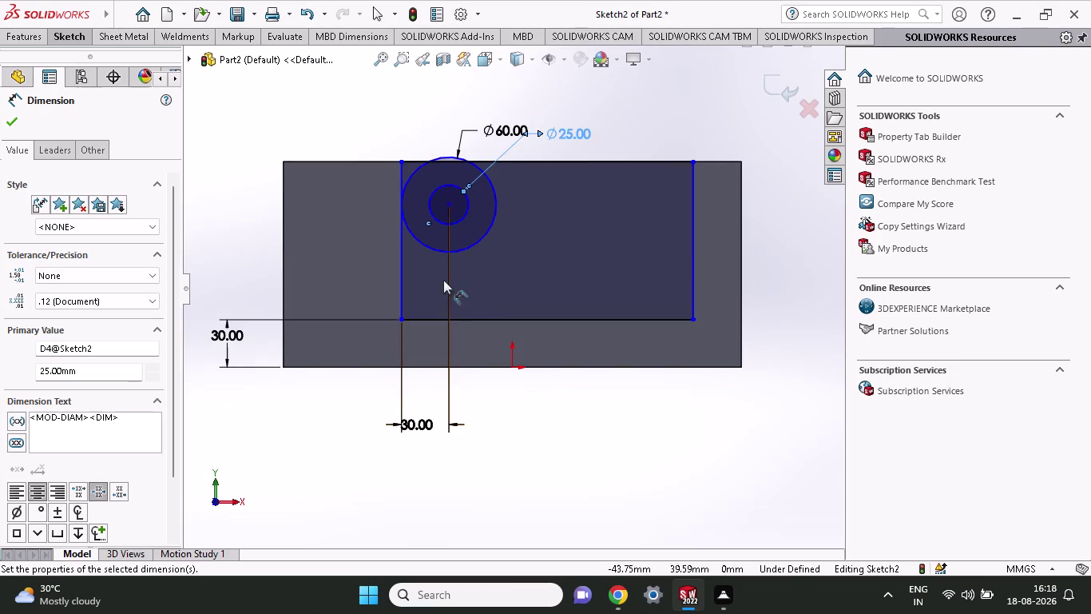
click(402, 318)
click(449, 202)
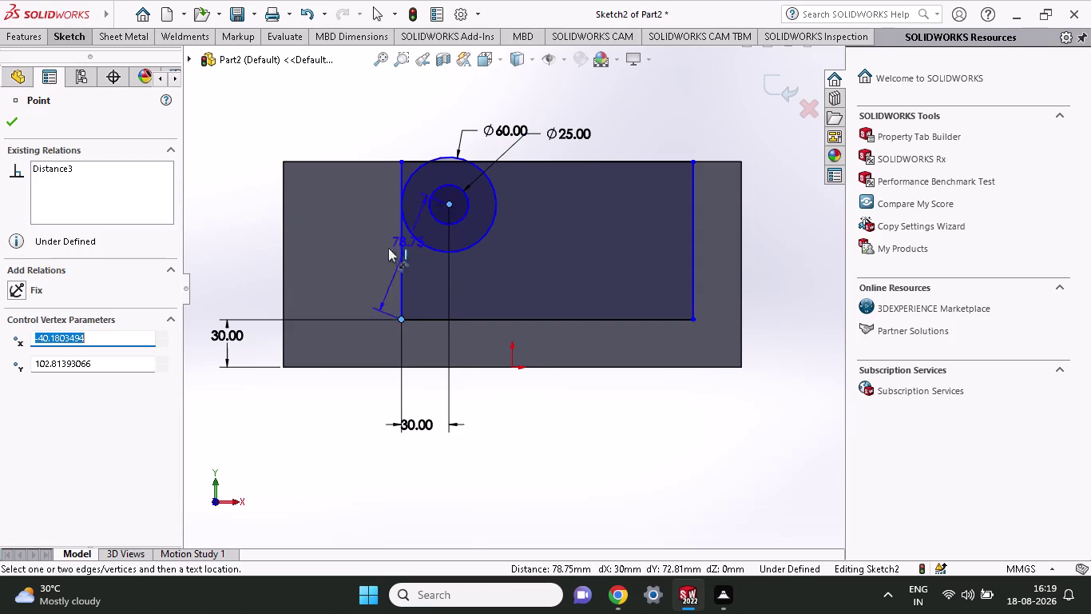
click(227, 264)
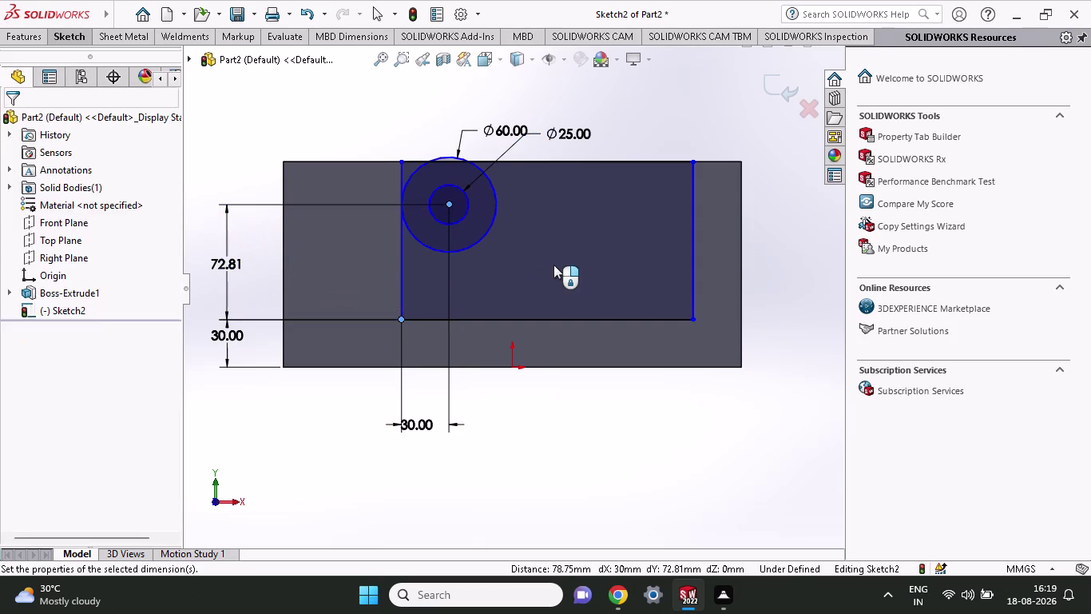
text(70)
key(Return)
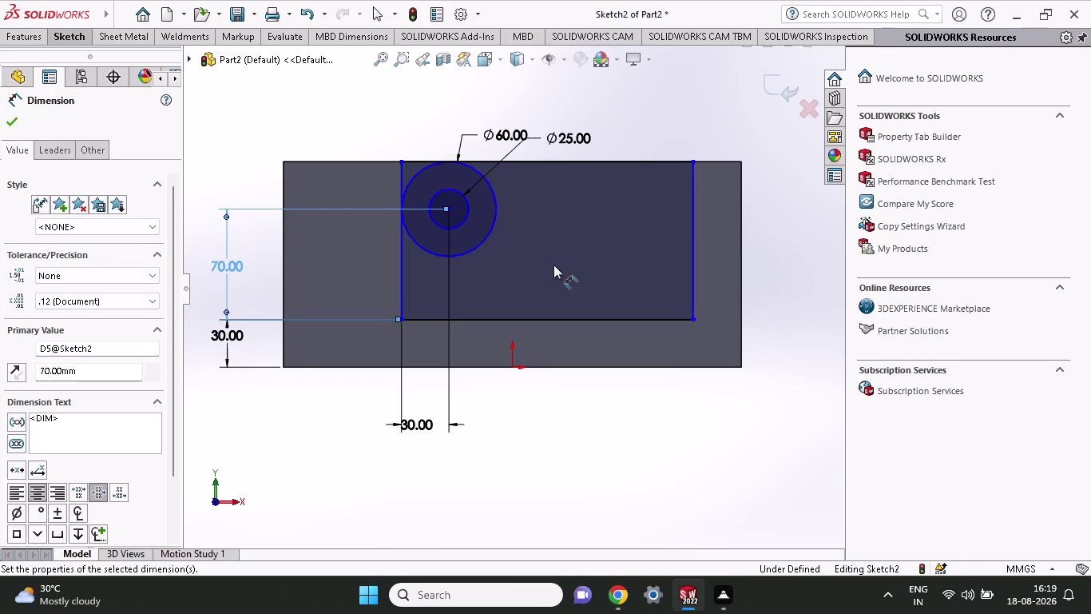
click(76, 39)
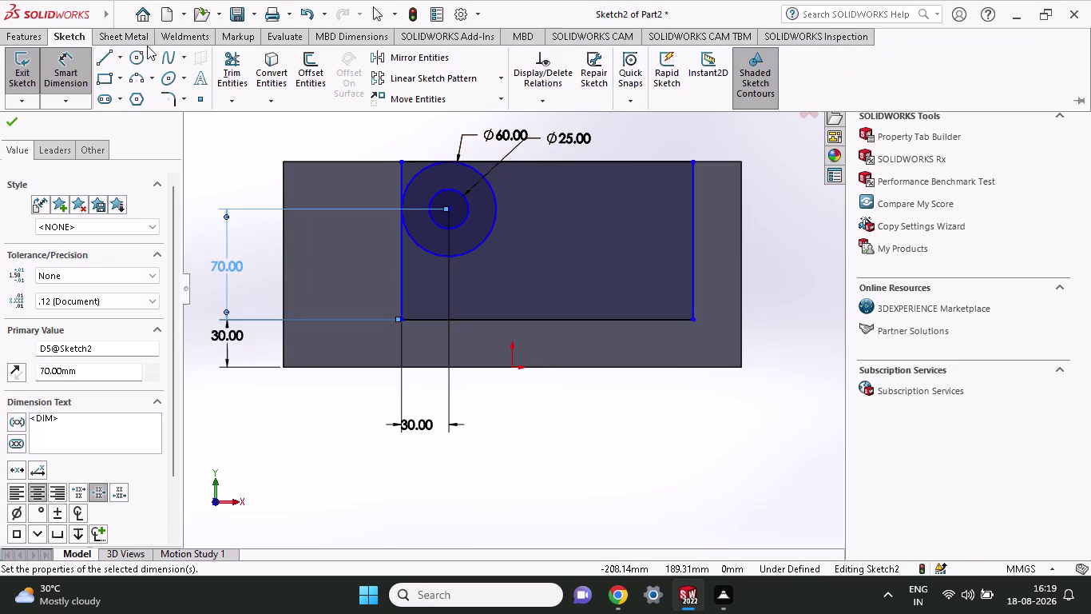
Trim the rectangle's top edge so its left side ends at the Ø60 circle.
click(227, 63)
click(420, 163)
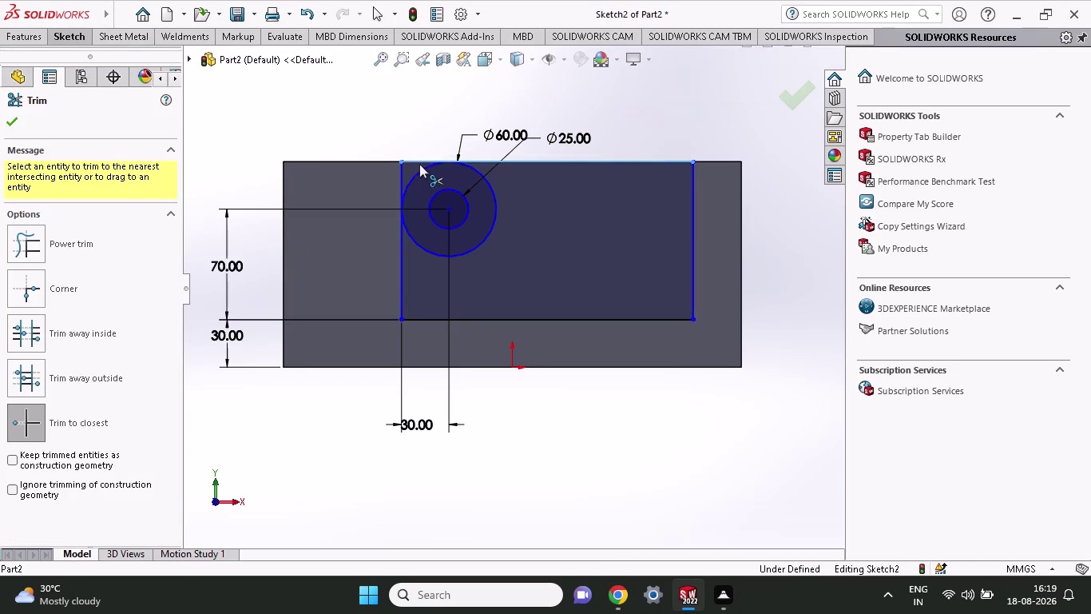
click(402, 172)
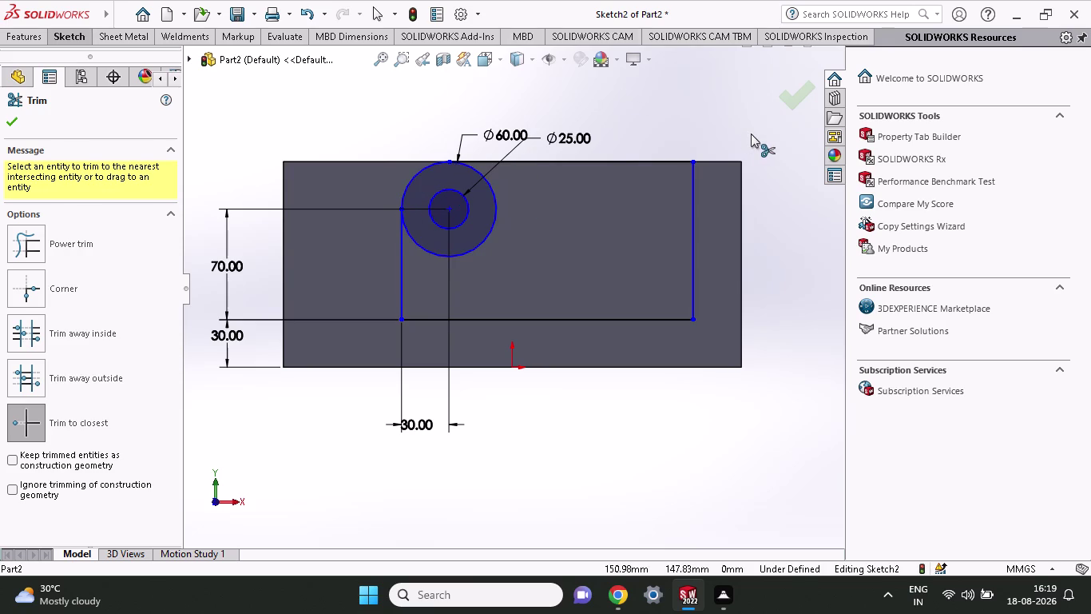
click(63, 38)
click(134, 59)
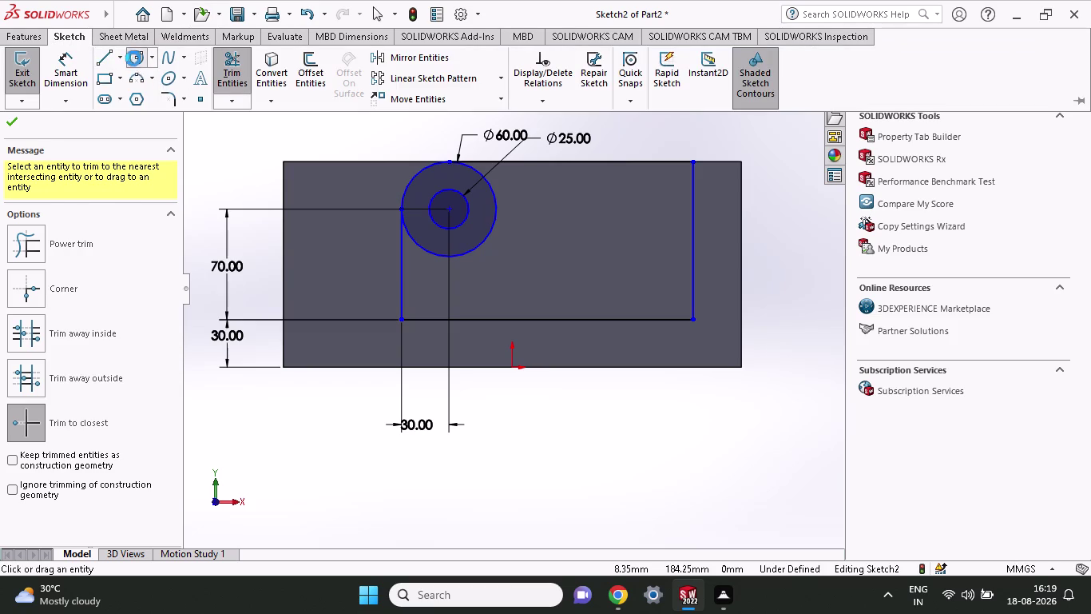
click(606, 199)
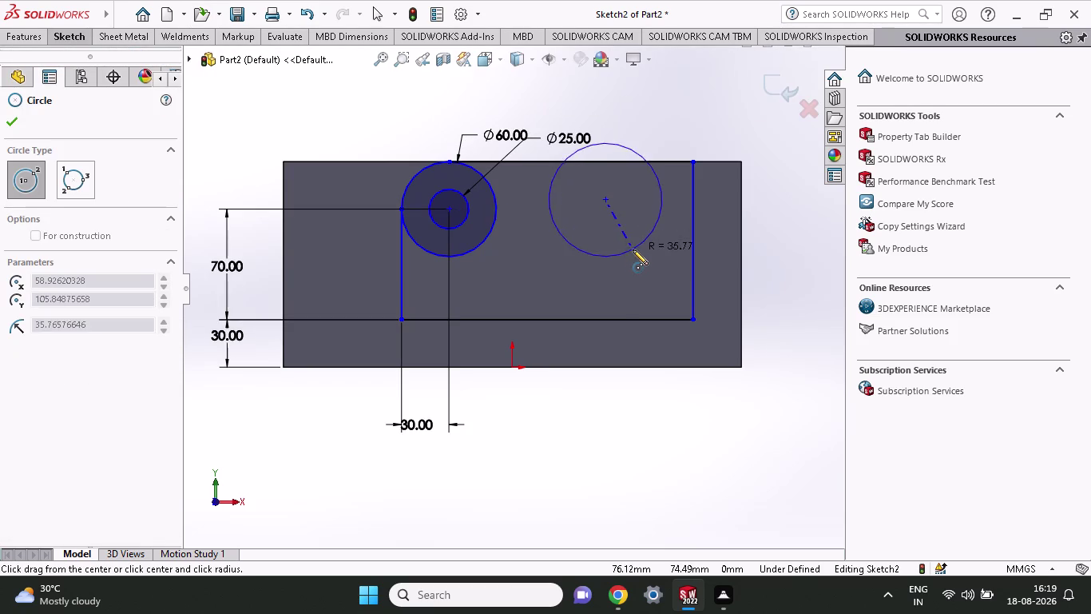
Draw a second pair of concentric circles to the right of the first.
key(Escape)
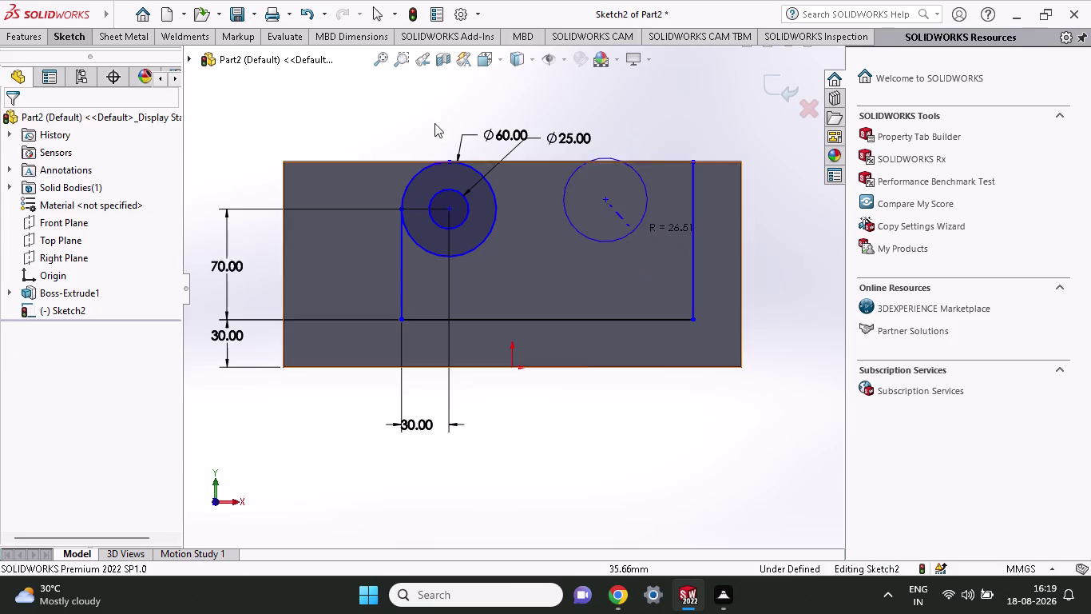
click(63, 42)
click(135, 58)
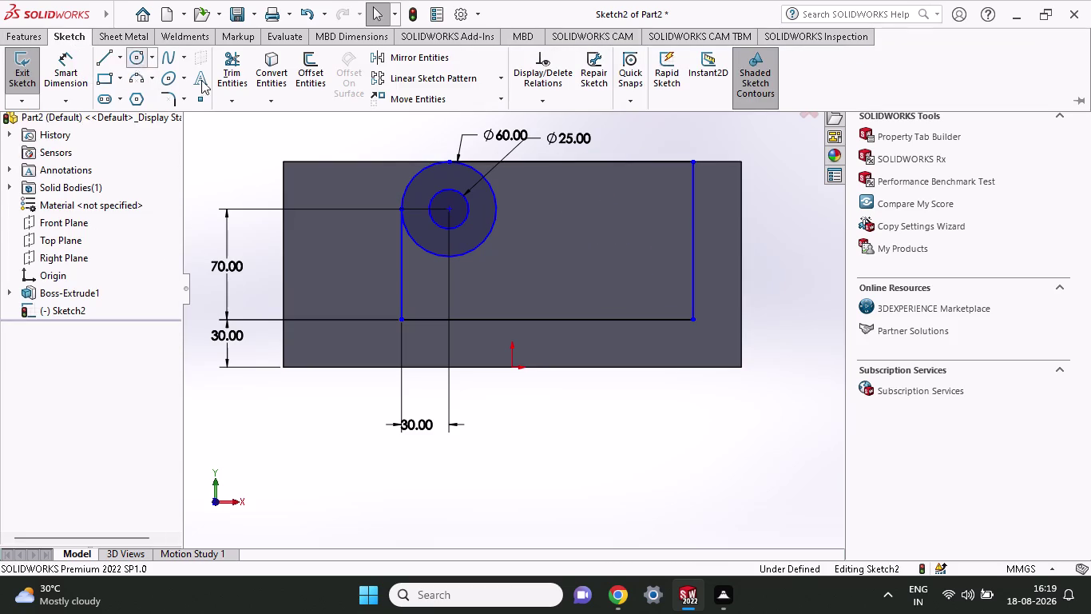
click(617, 209)
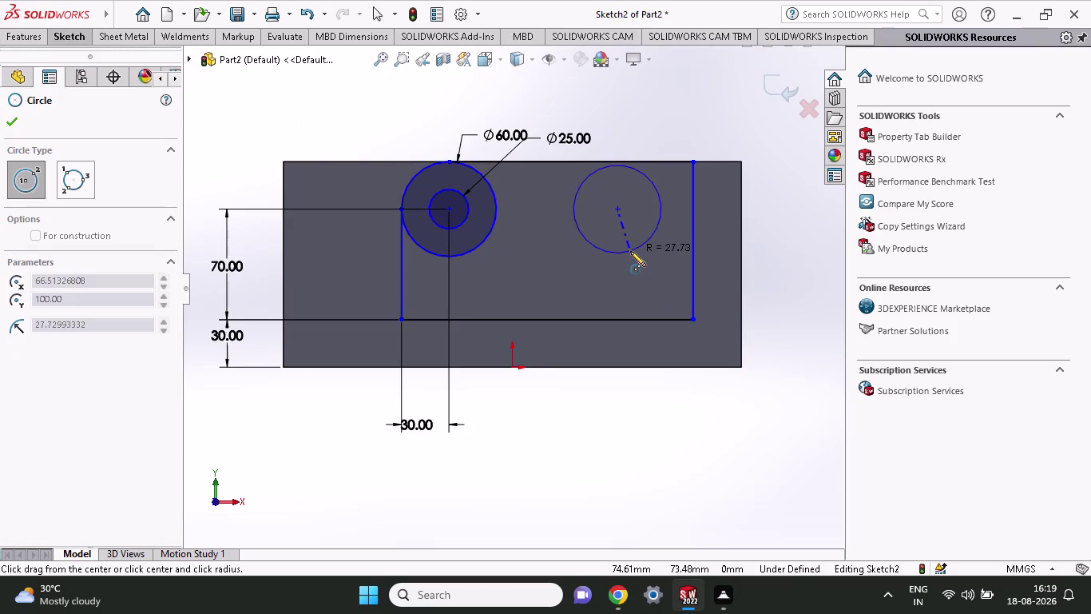
click(633, 263)
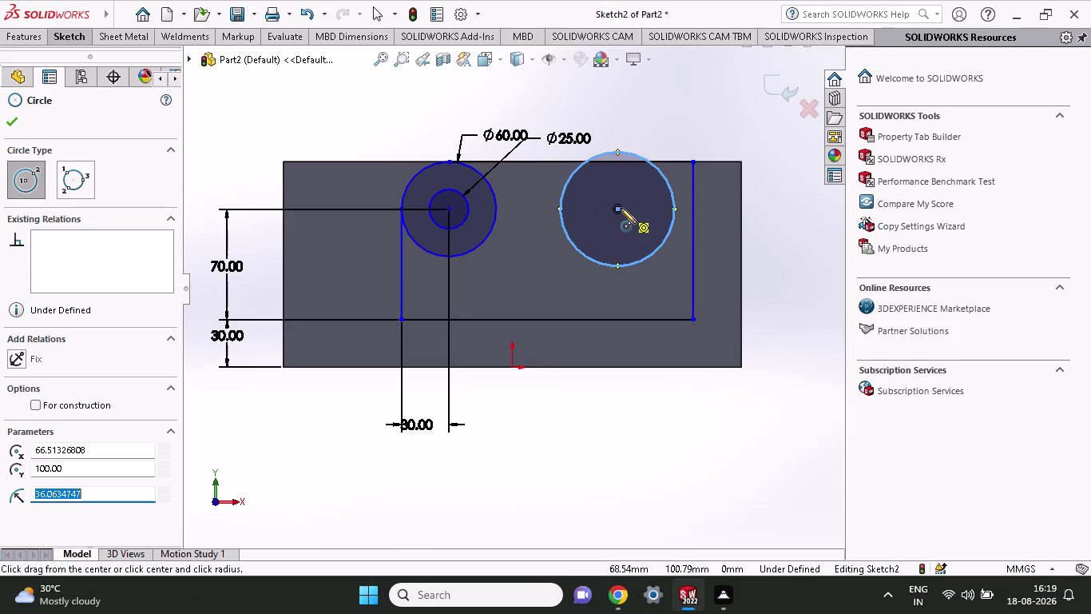
click(620, 207)
click(635, 238)
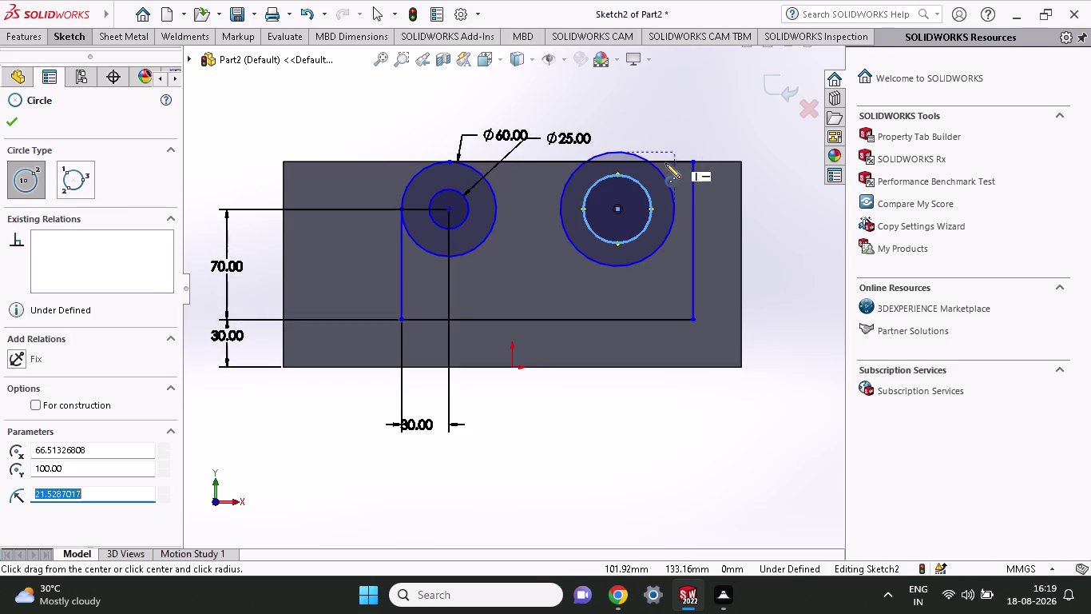
click(77, 35)
click(72, 70)
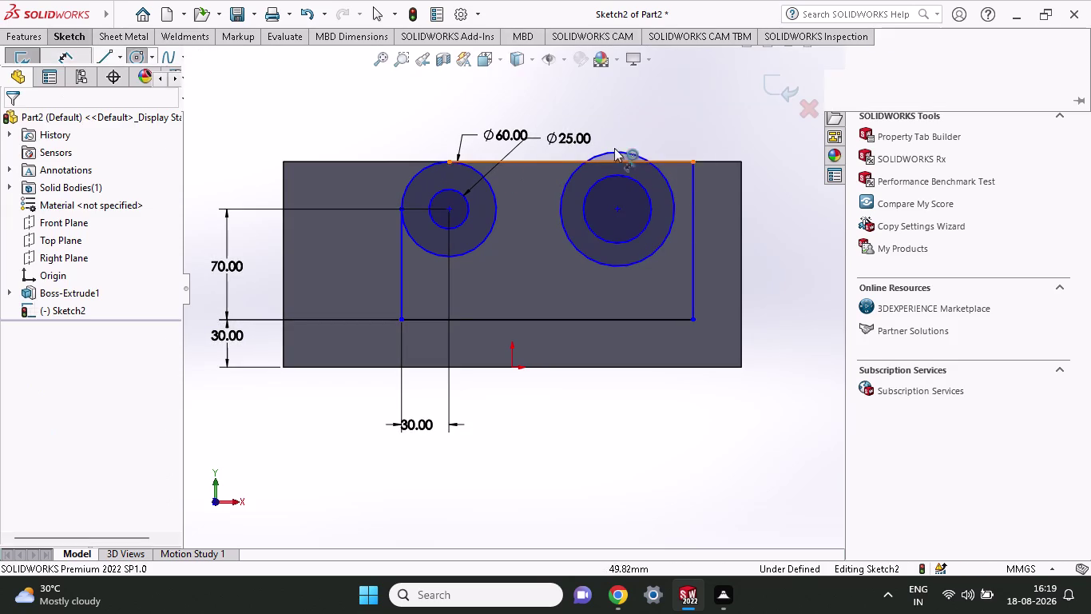
Dimension the right circle pair to 100 mm and 60 mm diameters.
click(632, 151)
click(693, 93)
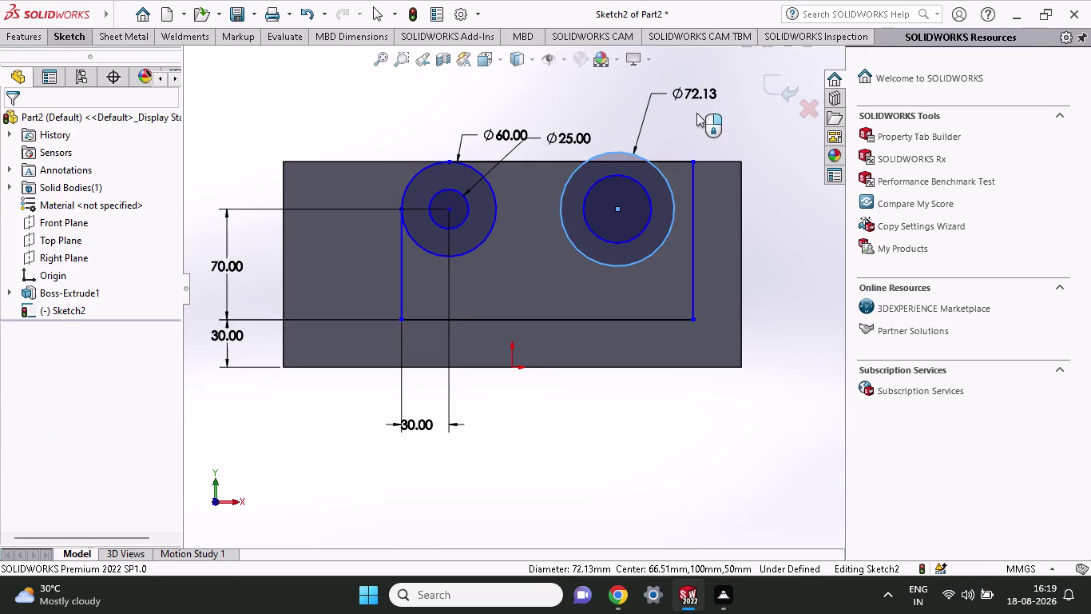
text(100)
key(Return)
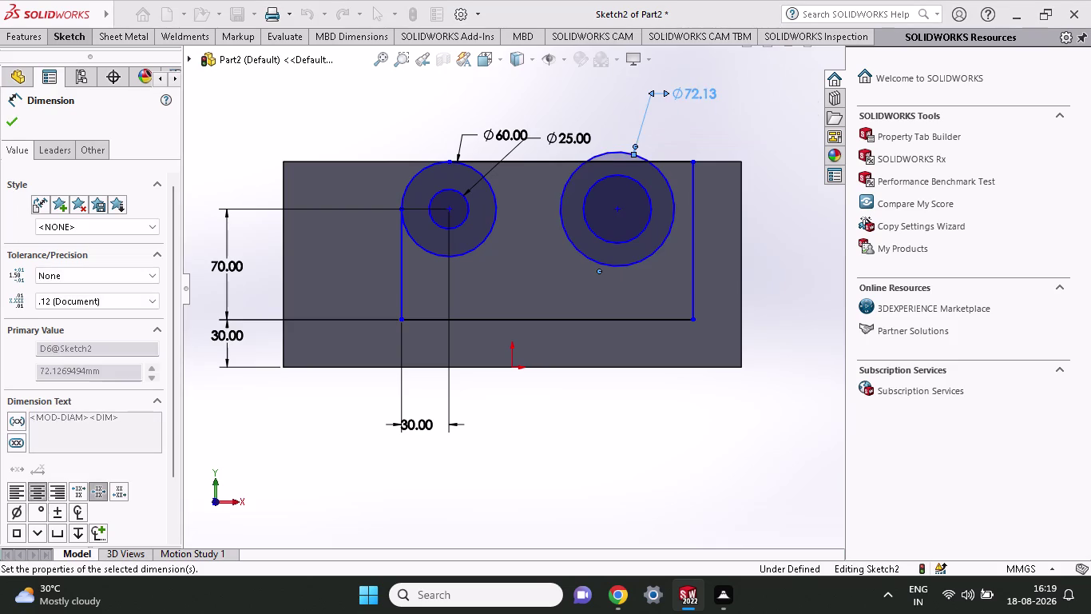
click(627, 243)
click(781, 157)
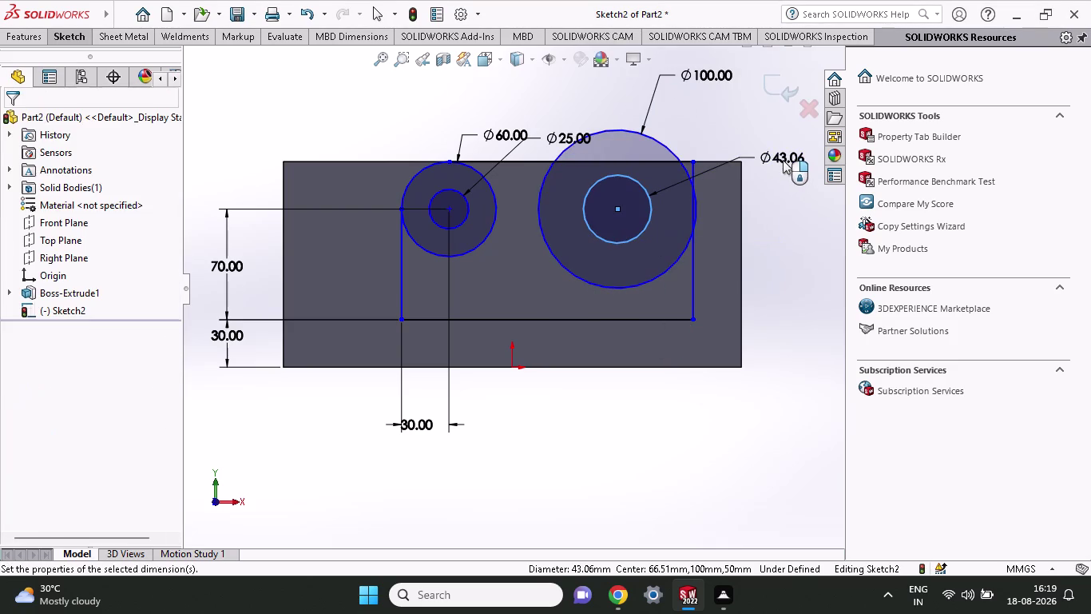
text(60)
key(Return)
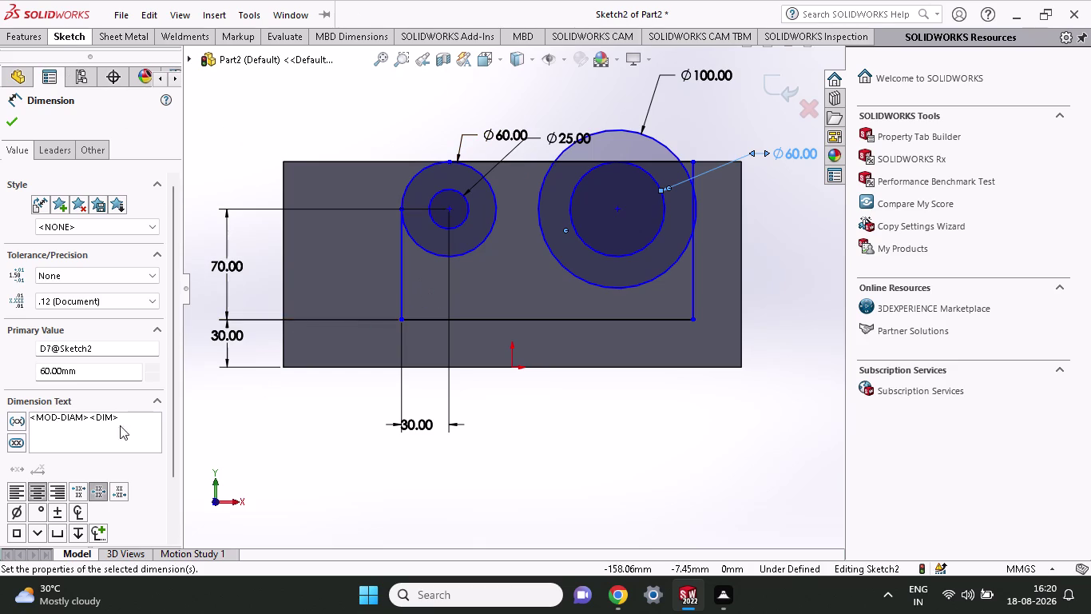
Place the right circle pair's centre 180 mm from the plate's lower-left corner.
click(281, 366)
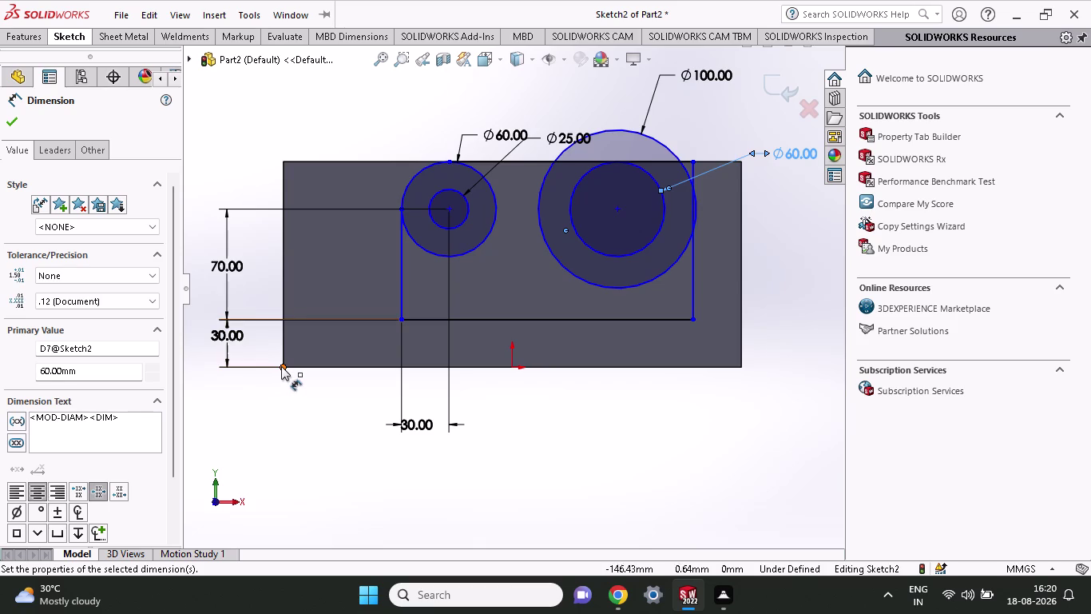
click(617, 212)
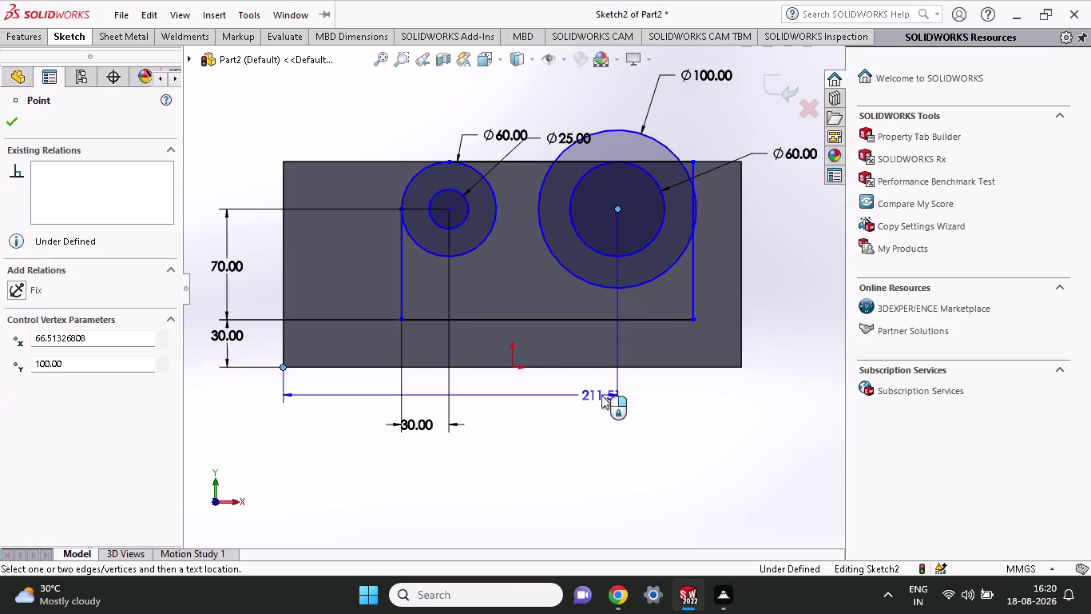
click(599, 396)
text(180)
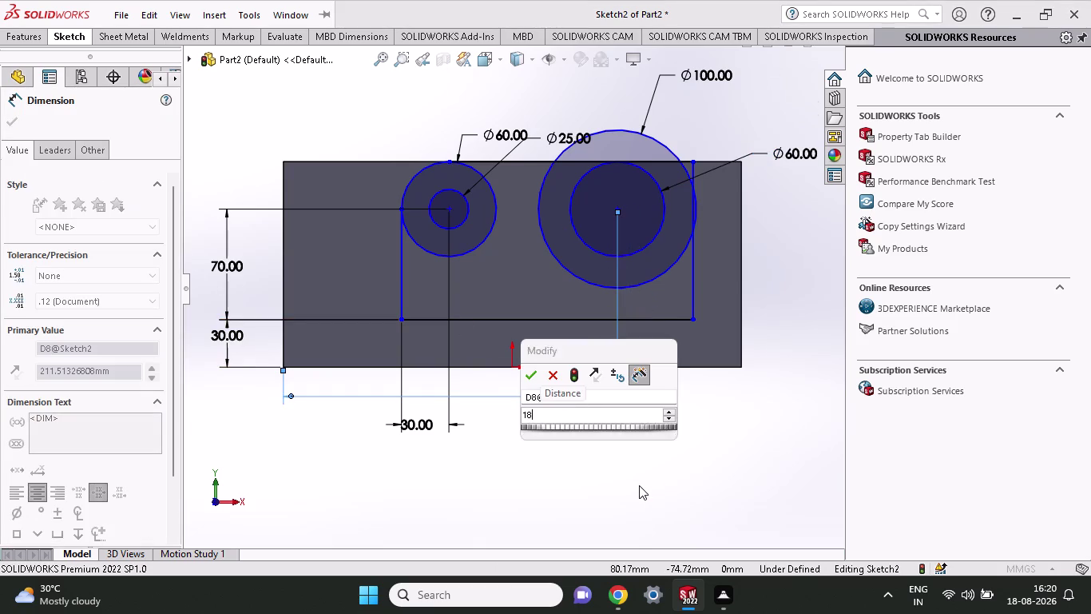
key(Return)
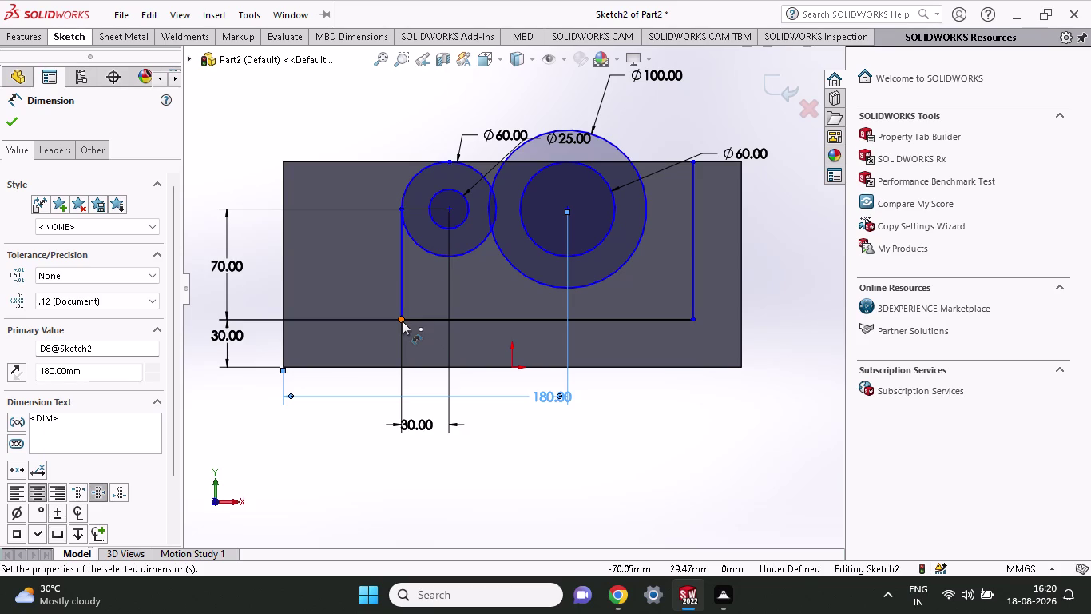
Add a horizontal dimension from the plate corner to the left pair's centre.
click(283, 364)
click(448, 208)
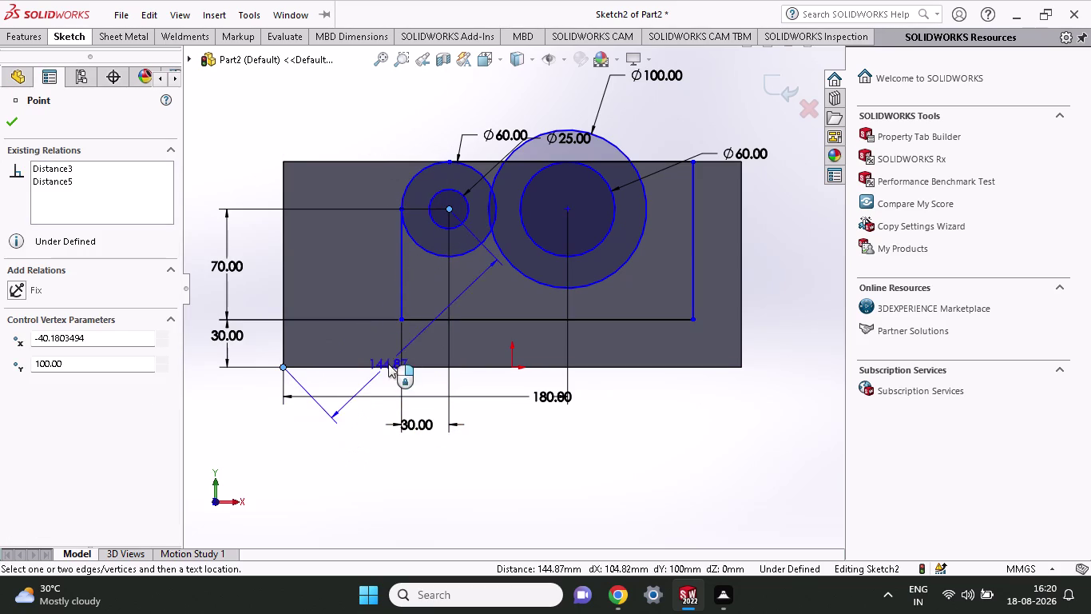
click(340, 385)
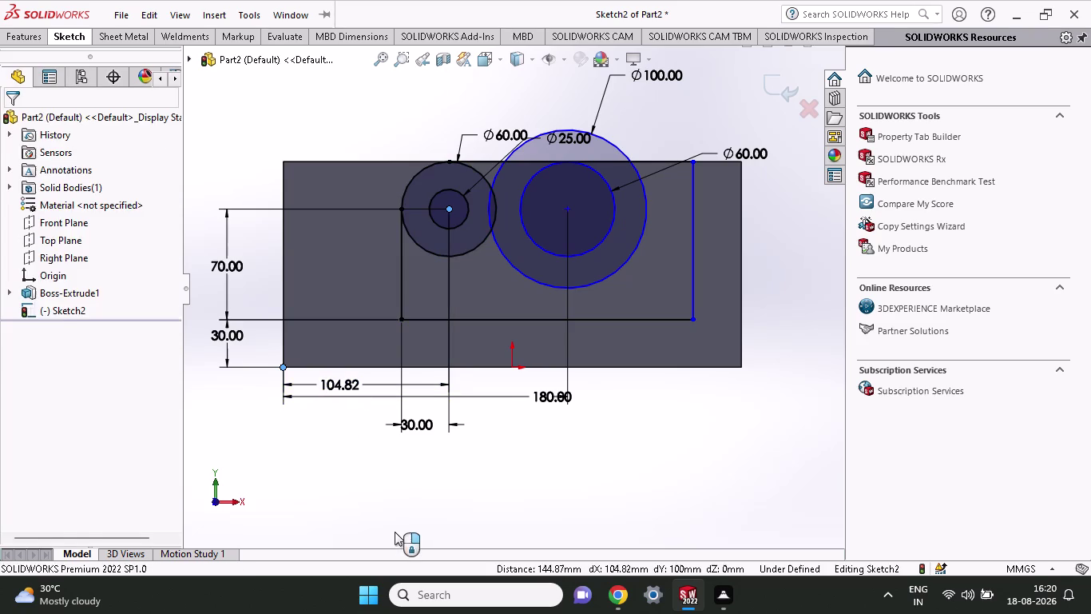
Set the left circle's horizontal dimension to 60 mm.
text(60)
key(Return)
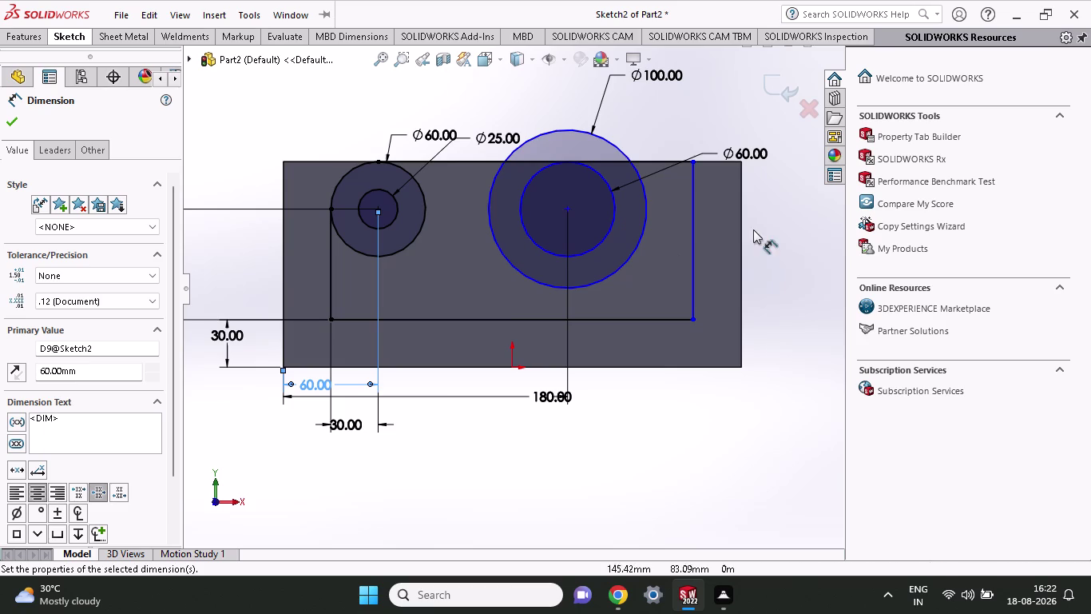
click(690, 162)
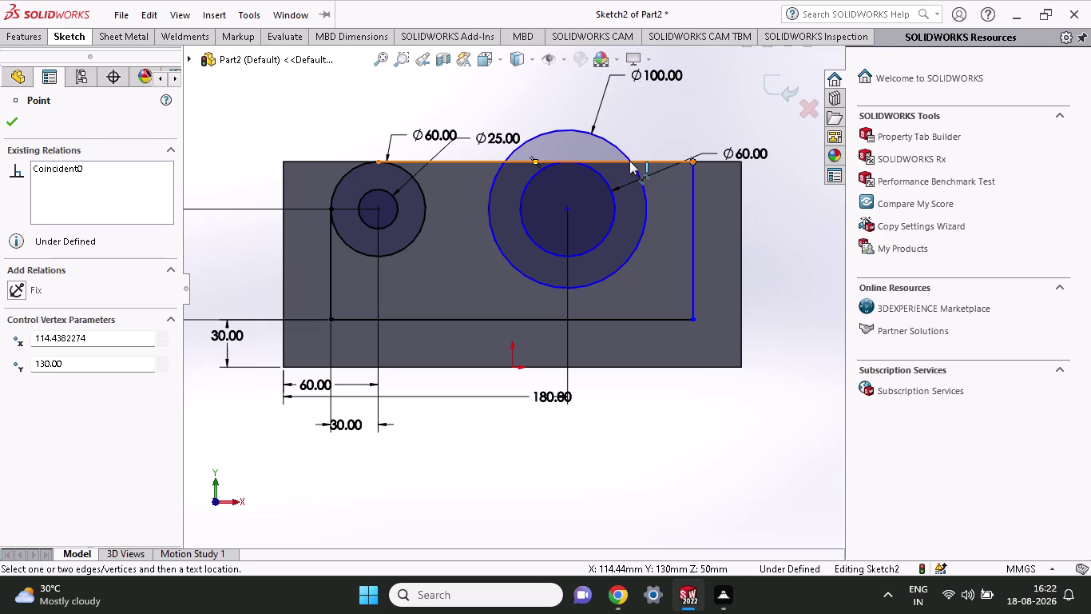
key(Escape)
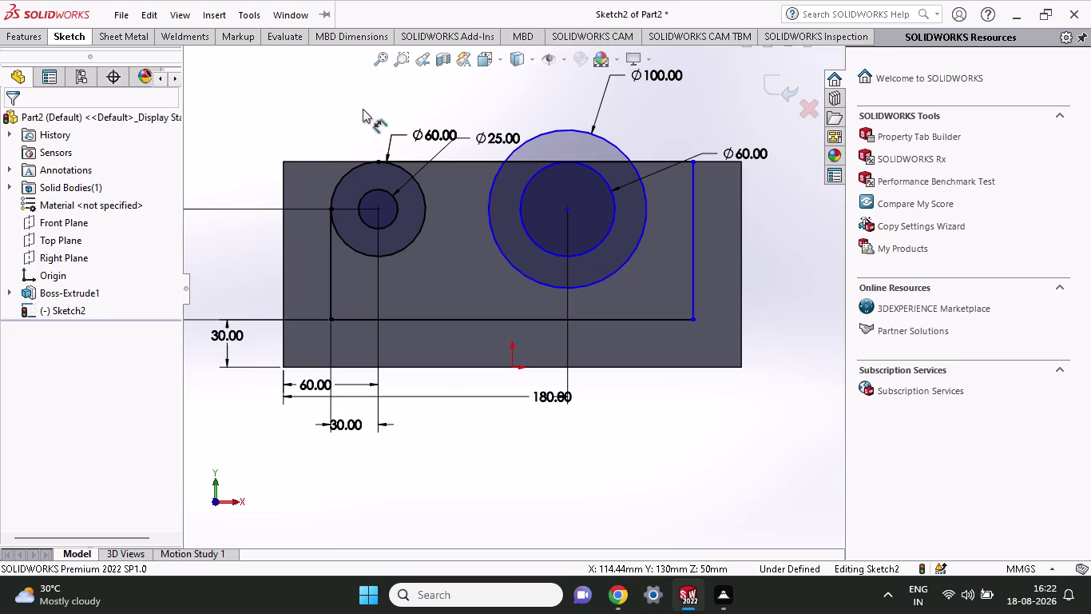
click(61, 37)
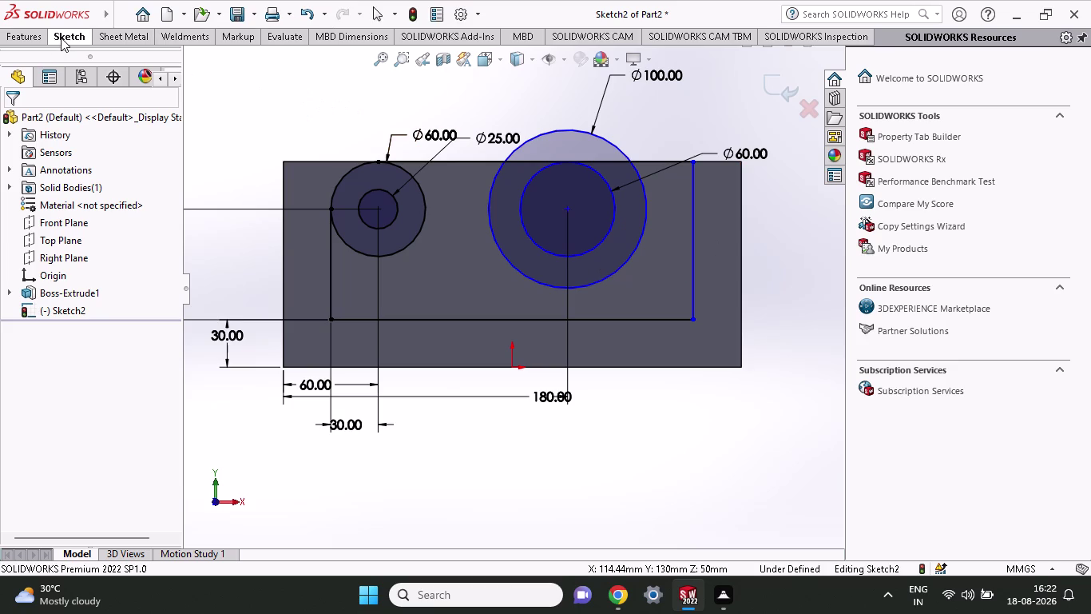
Draw a top line from the left Ø60 circle to the large circle.
click(103, 60)
click(381, 161)
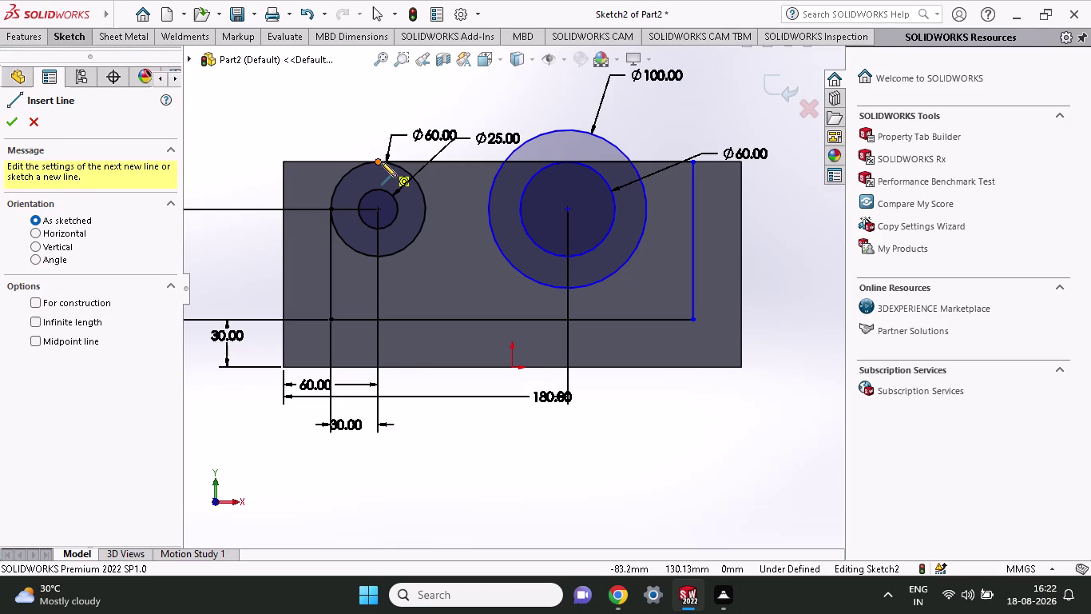
click(506, 163)
right_click(527, 86)
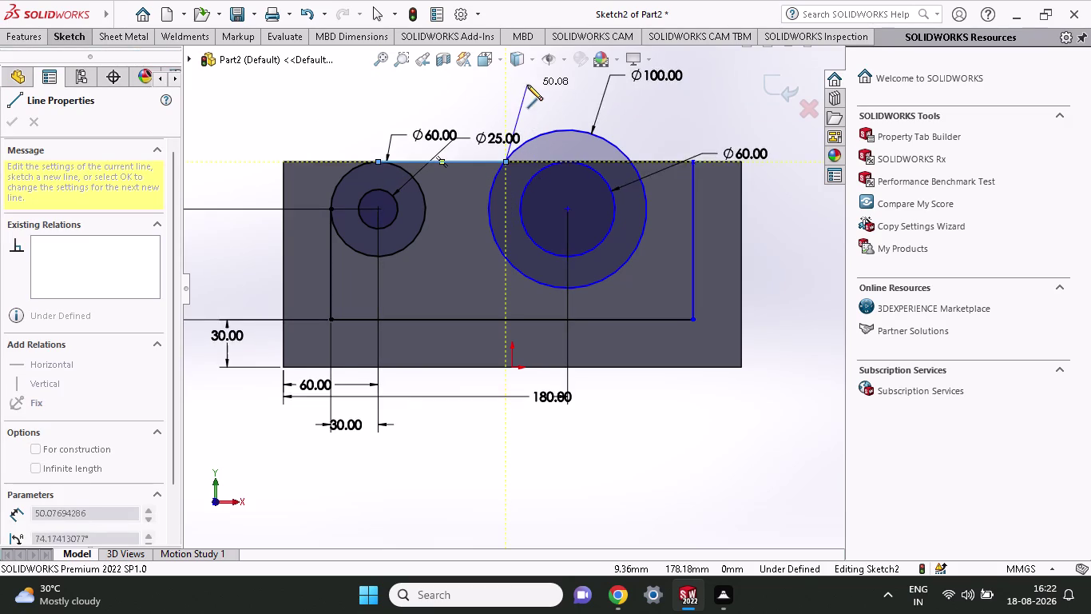
click(546, 103)
click(65, 34)
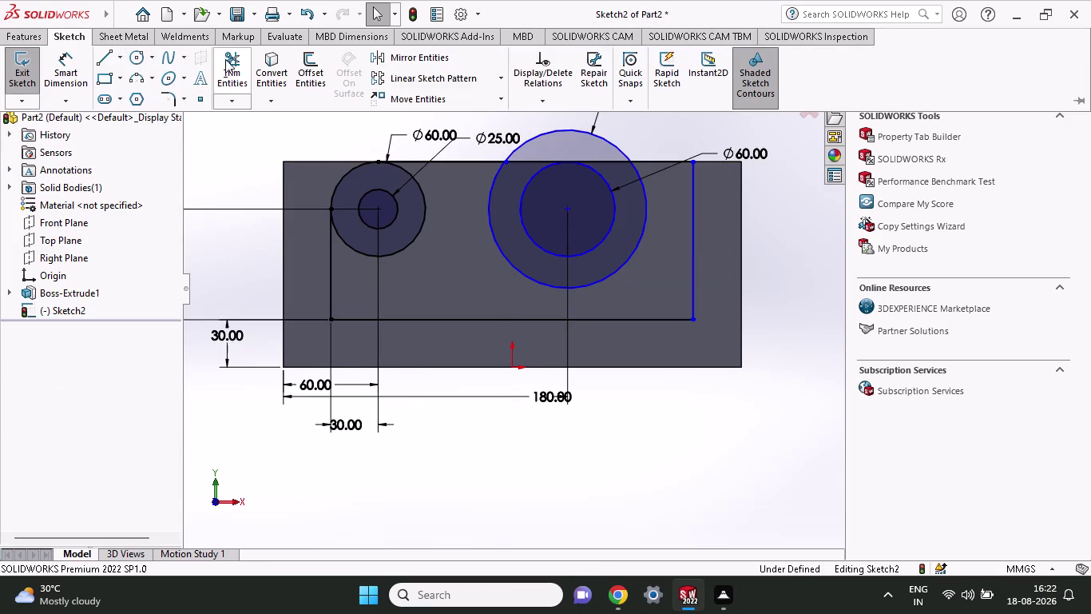
Trim the left outer circle's unwanted arcs to leave a rounded corner.
click(225, 59)
click(424, 202)
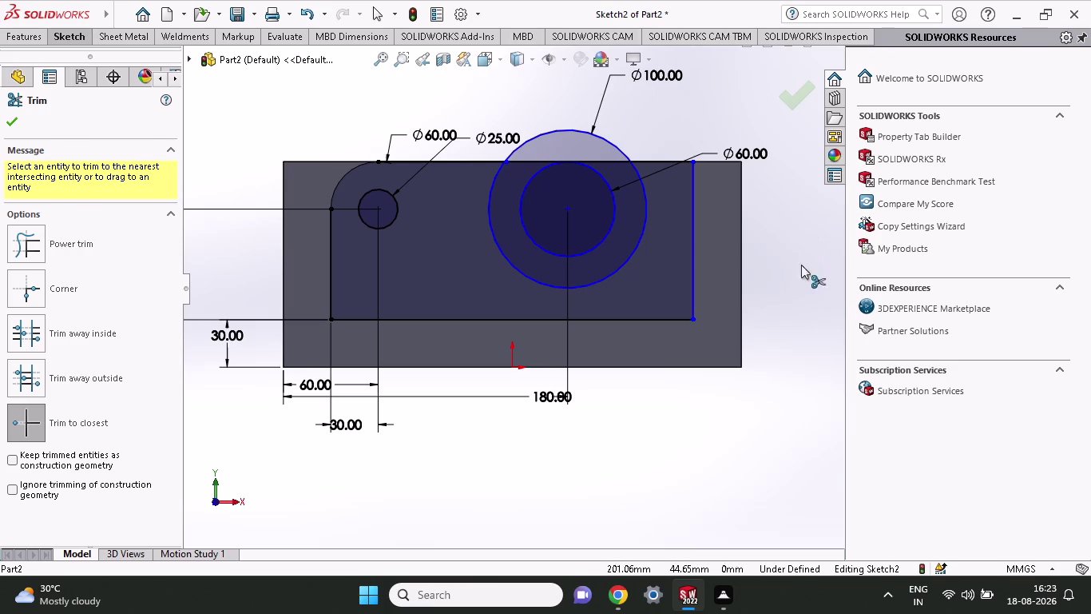
click(75, 37)
click(61, 79)
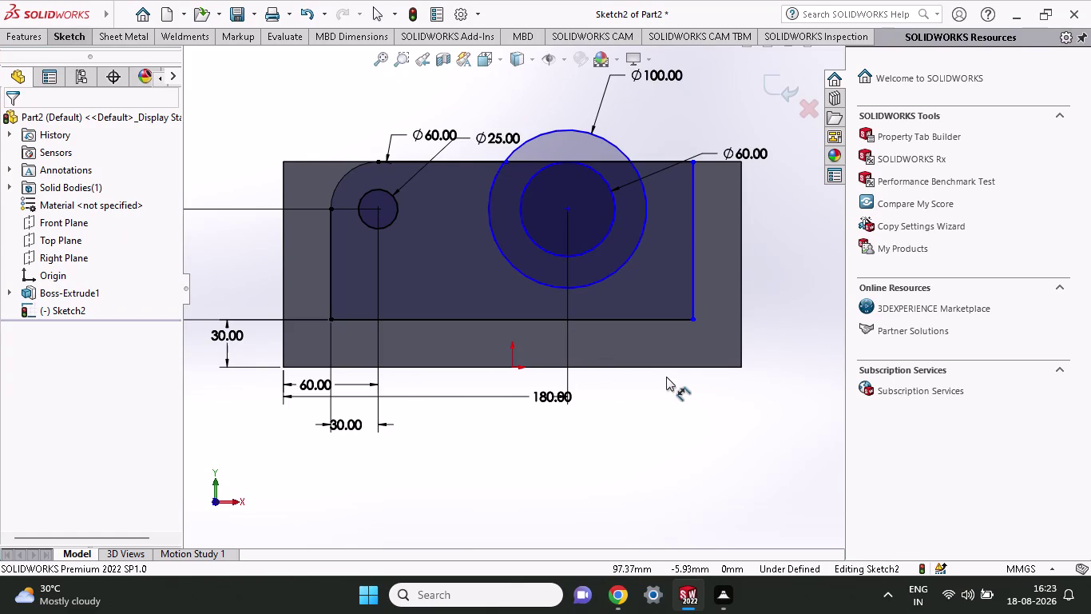
Dimension the right vertical edge 80 mm from the large circle's centre.
click(568, 209)
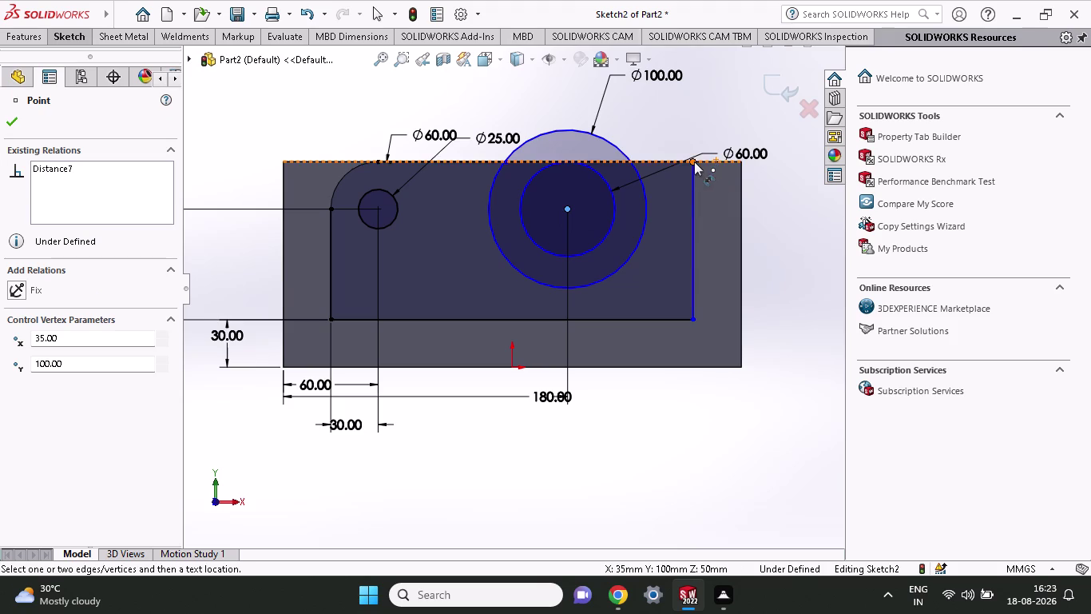
click(694, 162)
click(668, 429)
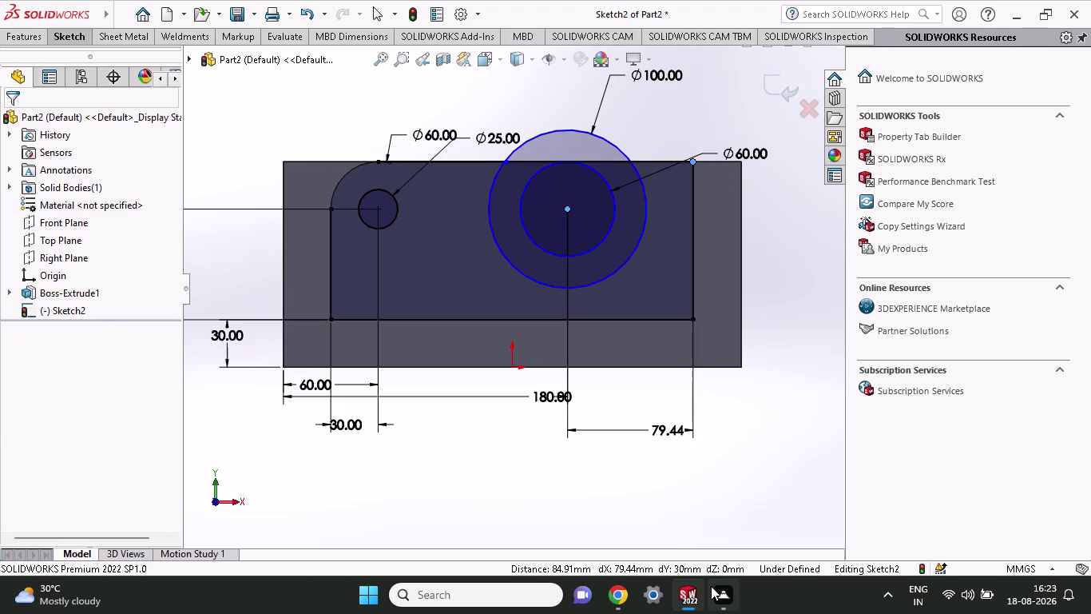
text(80)
key(Return)
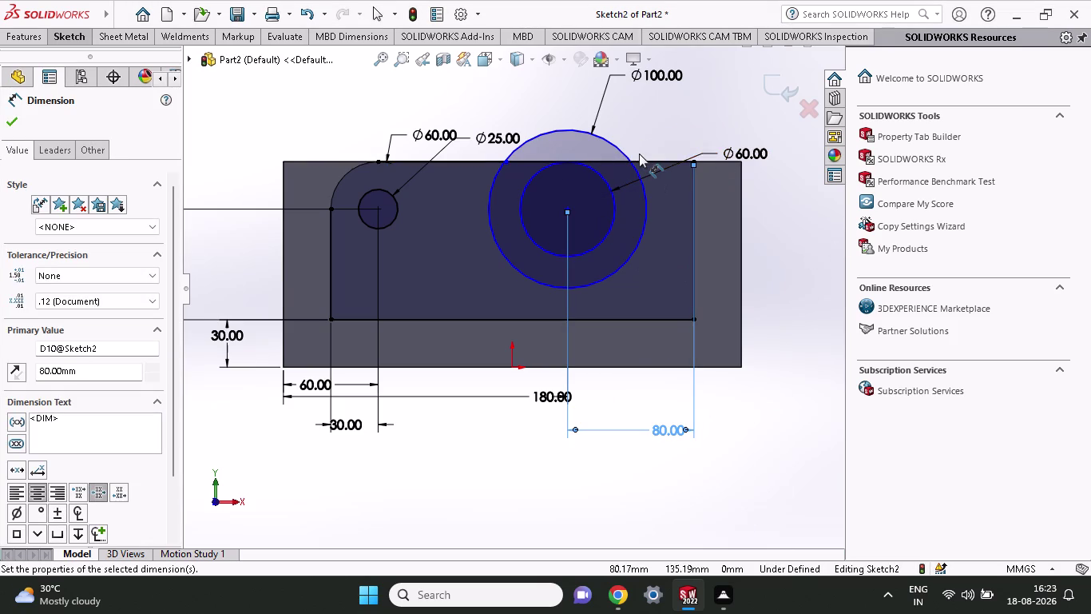
Begin a sketch fillet on the profile's corner.
click(63, 34)
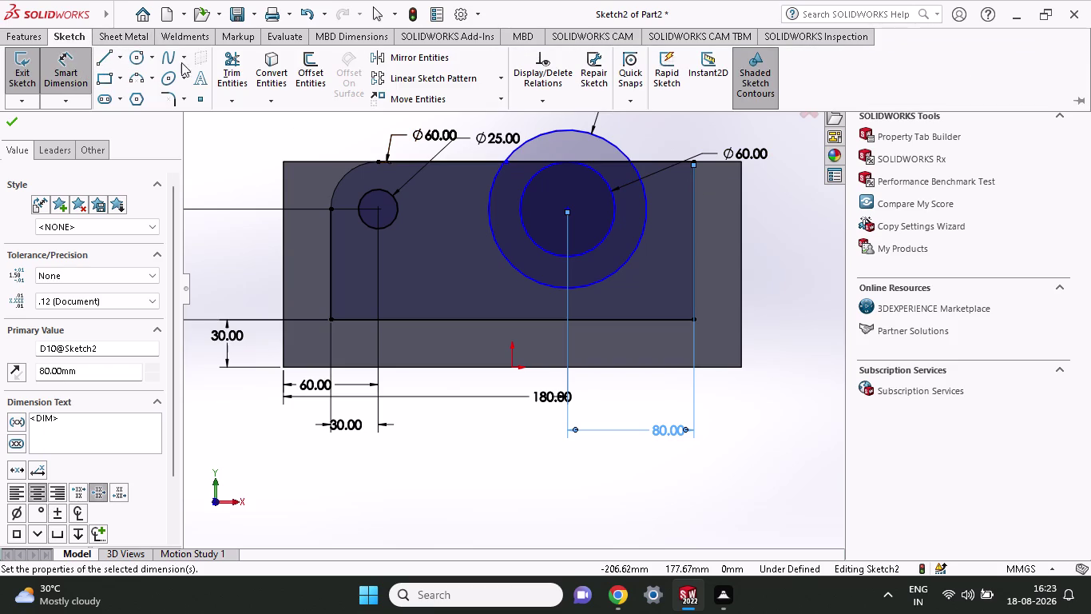
click(167, 94)
click(696, 190)
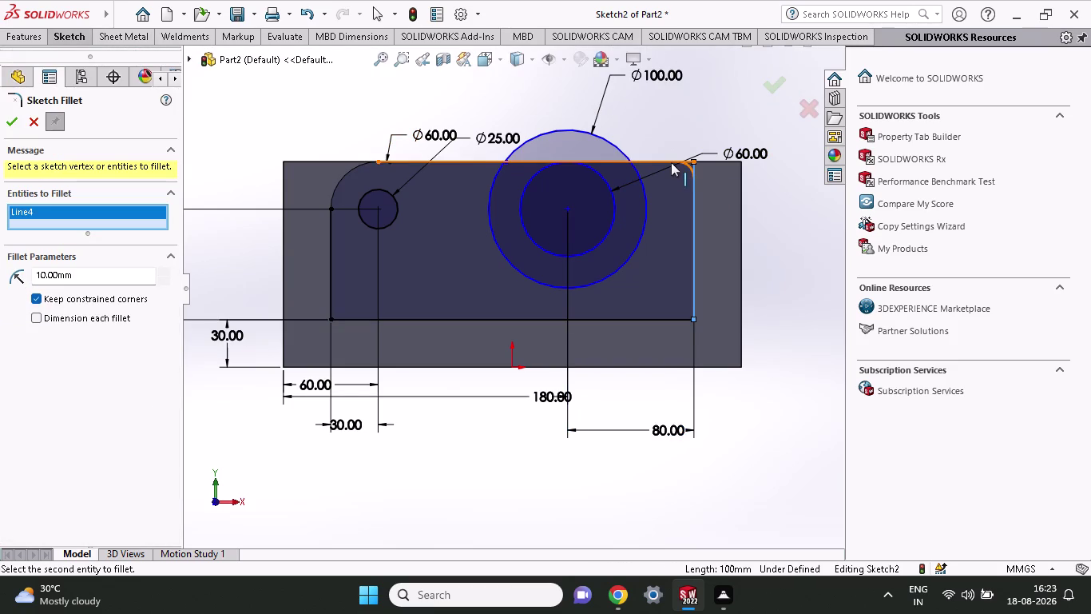
Round the top-right corner with a 30 mm sketch fillet.
click(671, 162)
drag(92, 274, 0, 273)
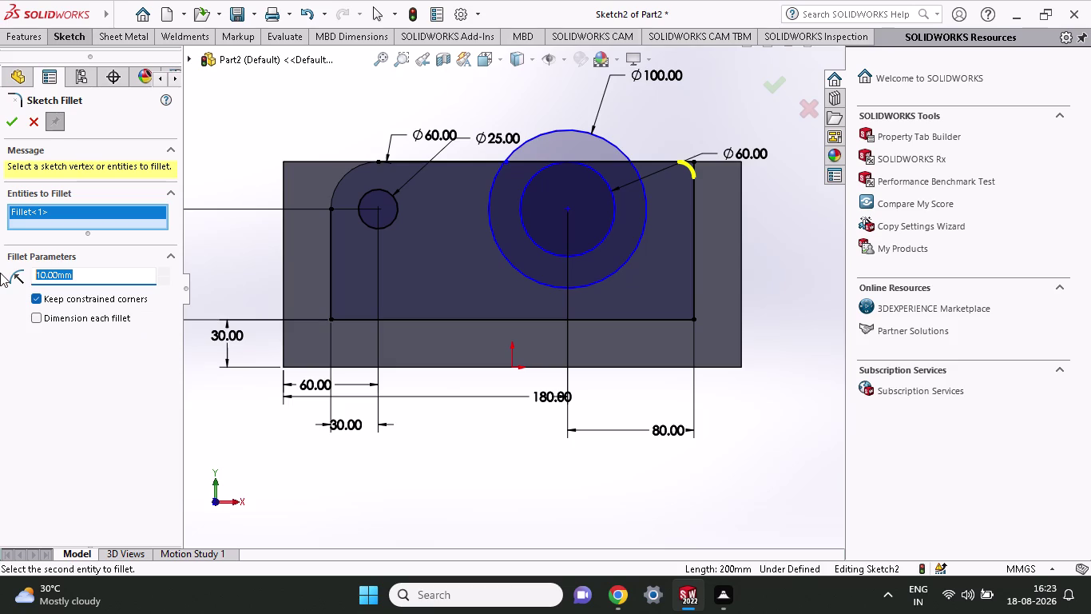
text(30)
key(Return)
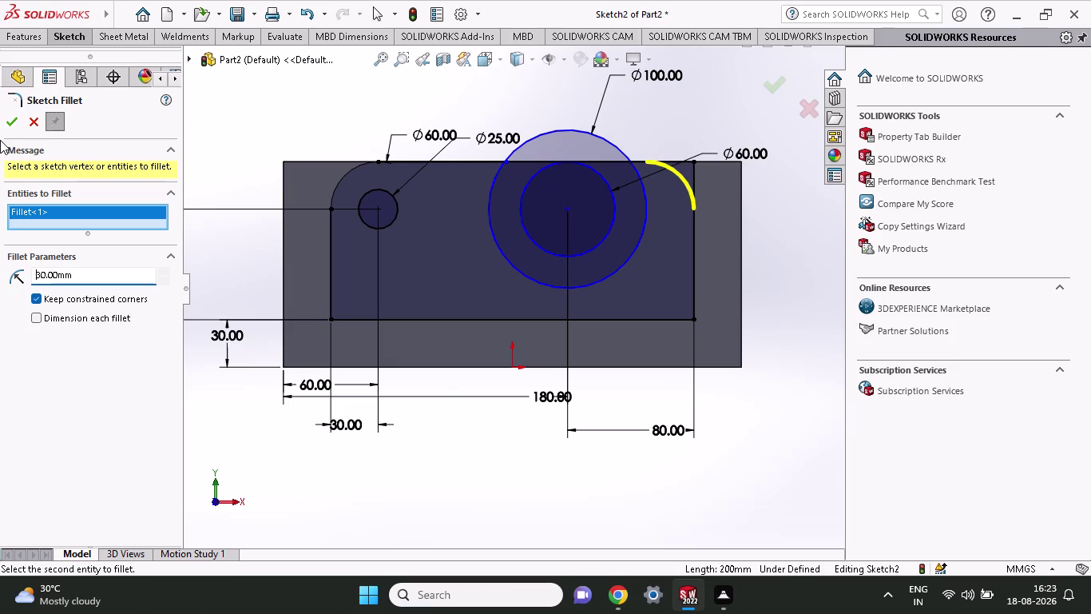
click(8, 123)
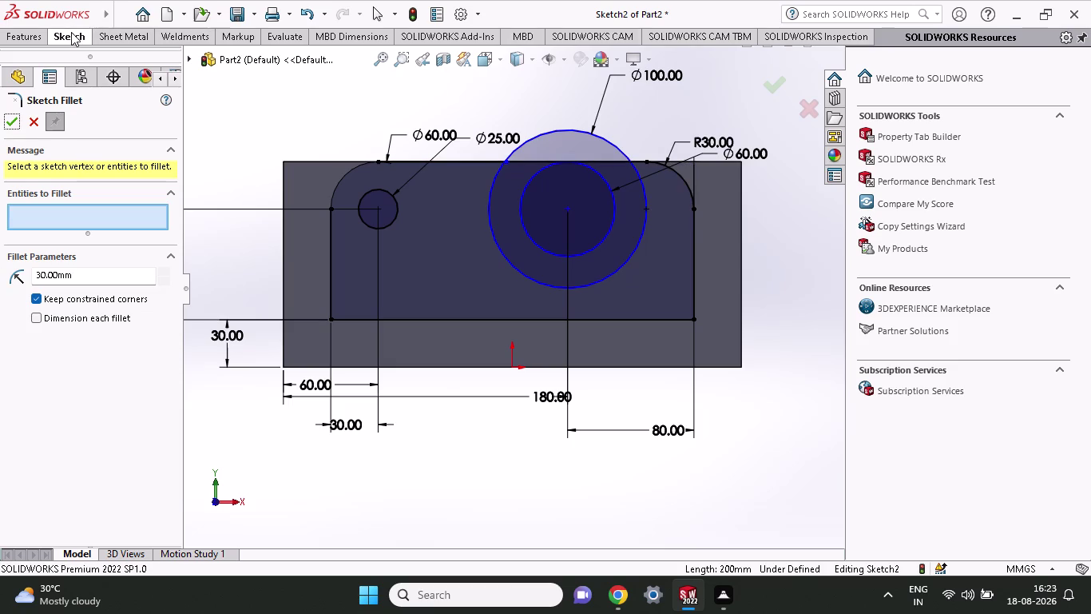
Trim segments near the rounded corner, then undo the trim.
click(71, 32)
click(226, 62)
click(697, 177)
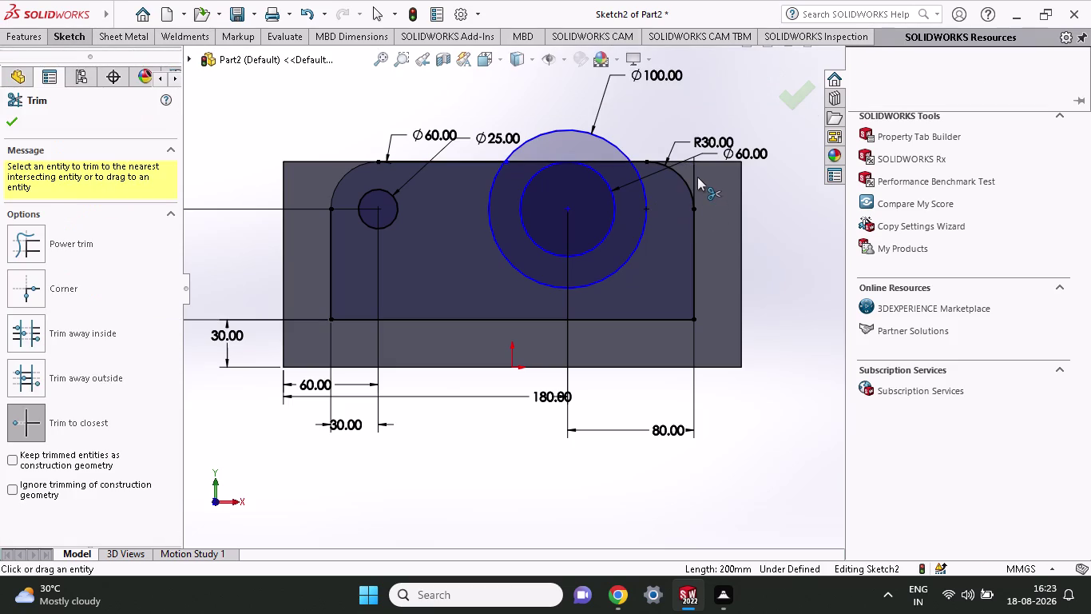
click(696, 175)
click(690, 168)
click(689, 185)
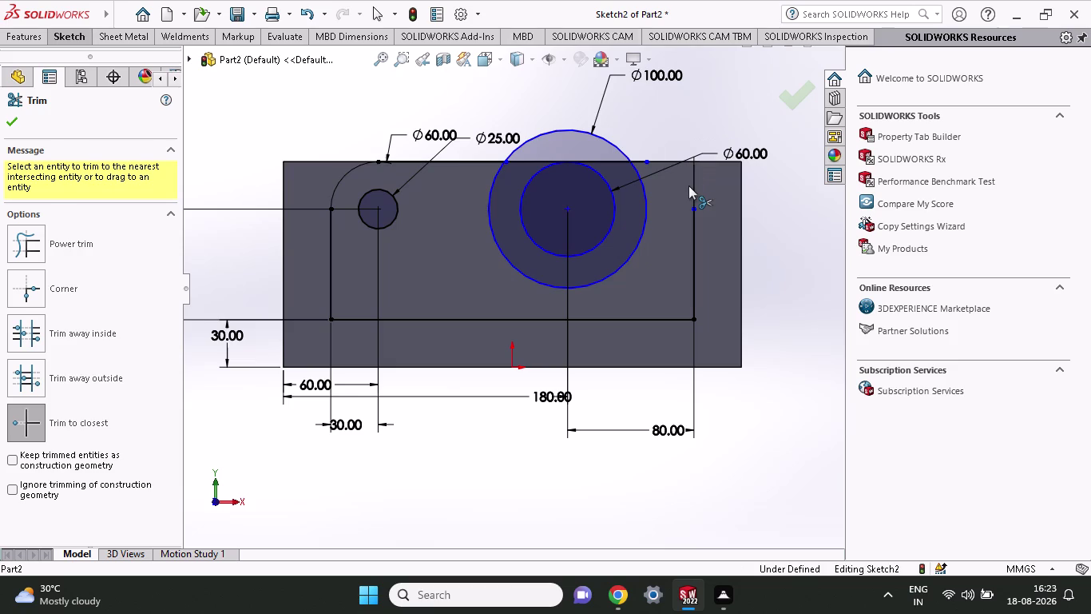
key(ctrl+z)
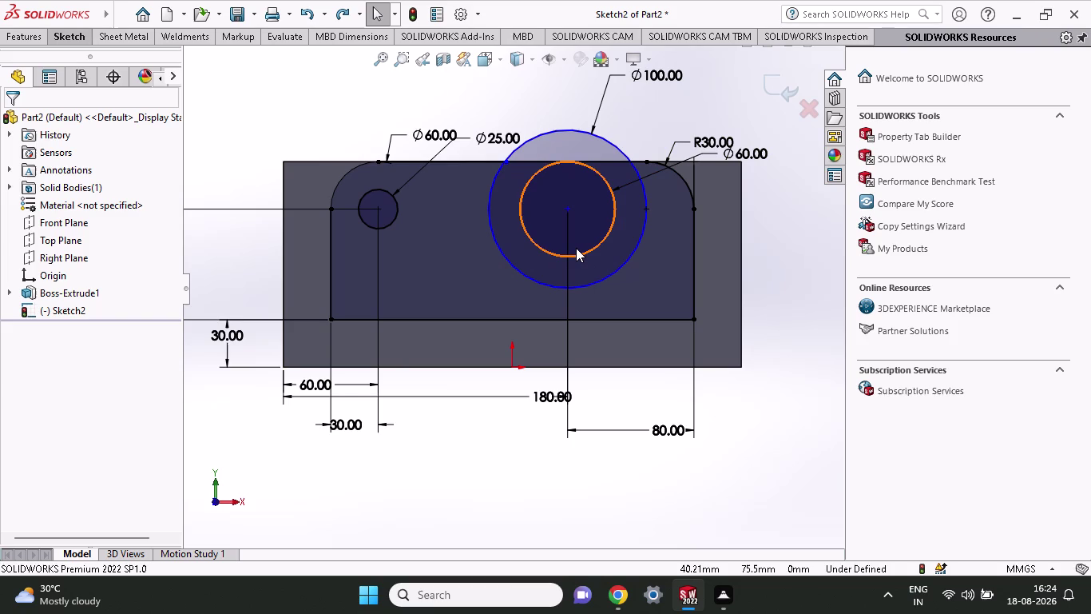
Rotate the part to an angled view and activate the Line tool.
middle_drag(602, 277, 622, 348)
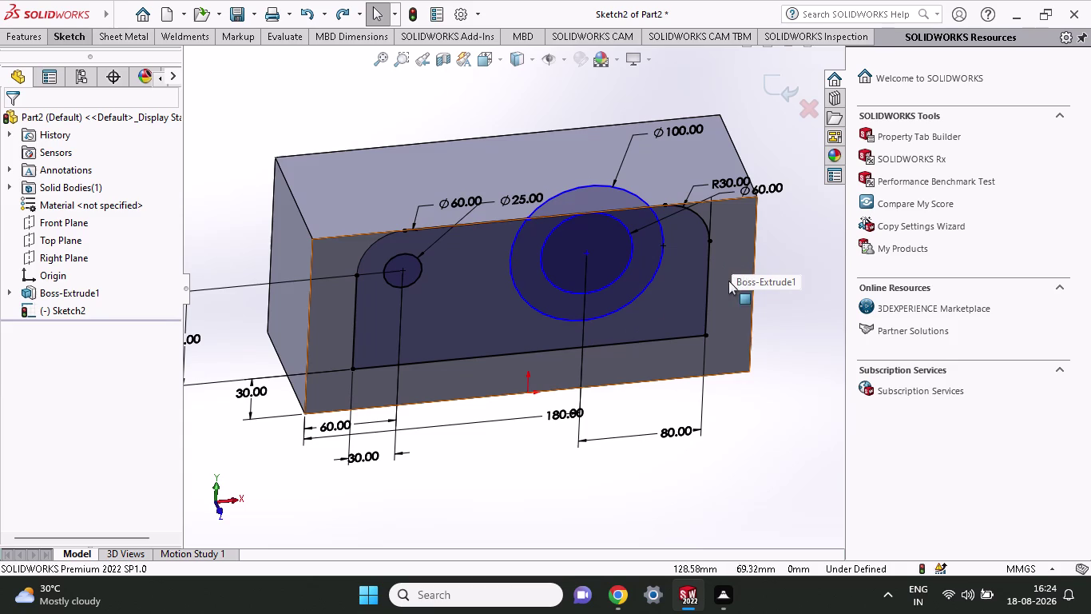
click(65, 37)
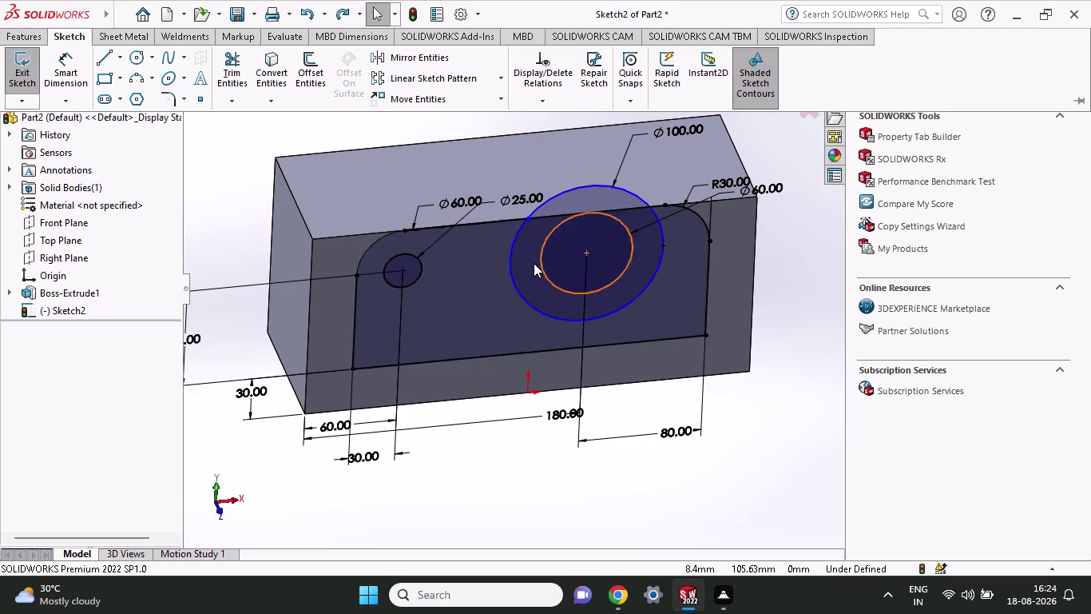
middle_drag(492, 282, 488, 251)
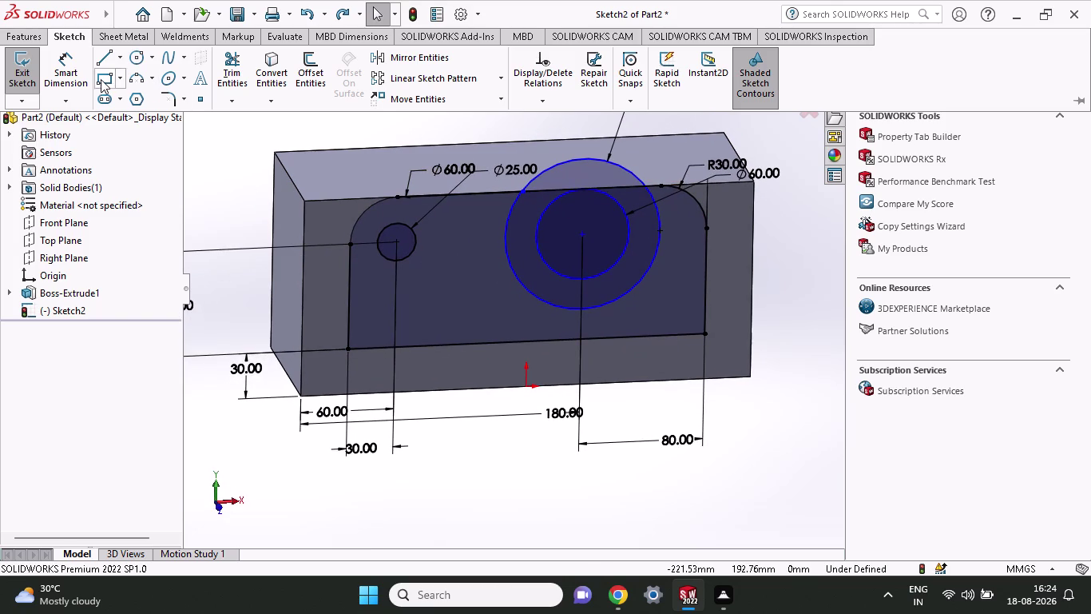
click(95, 64)
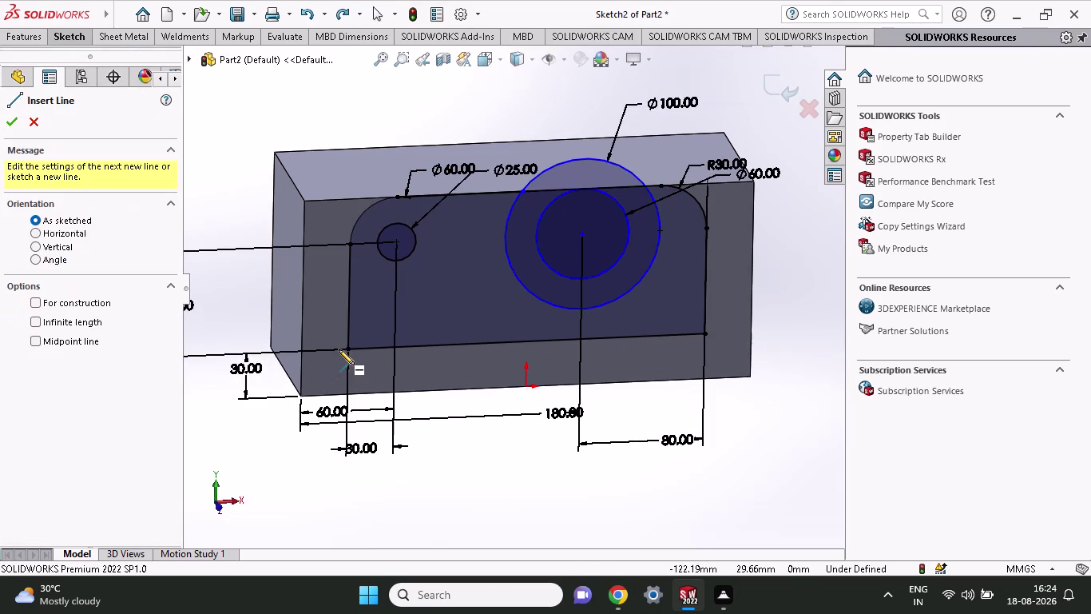
Draw lines along the front face's left and top edges, then end the chain.
click(351, 349)
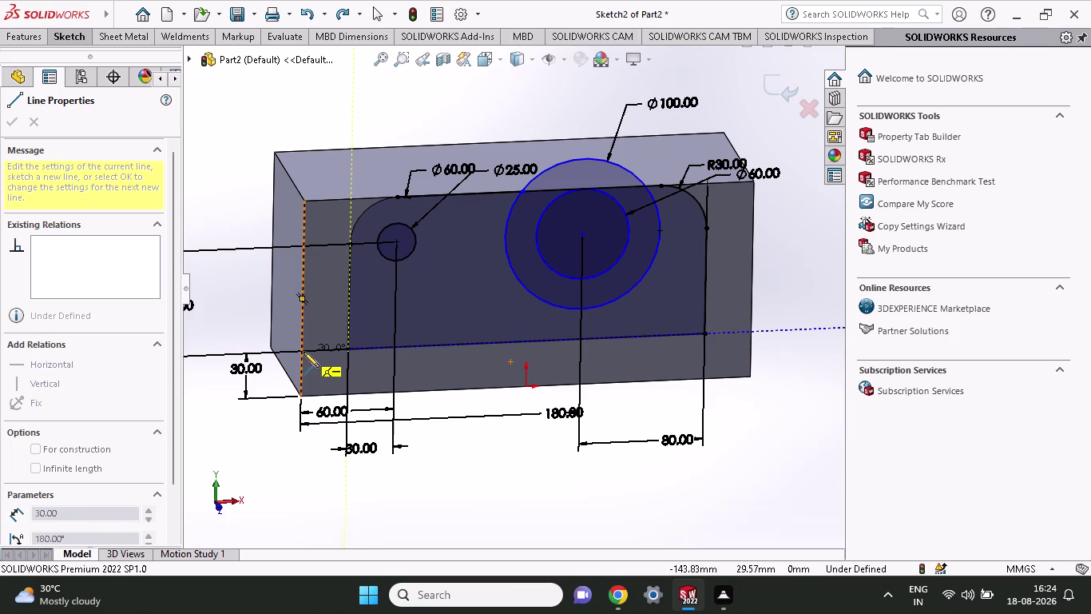
click(301, 352)
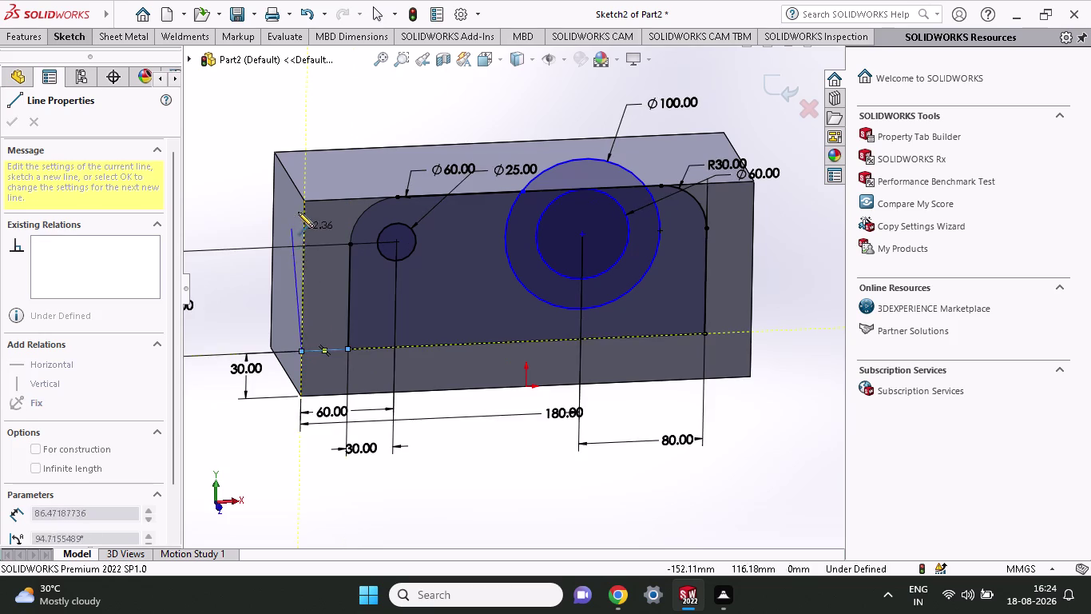
click(302, 201)
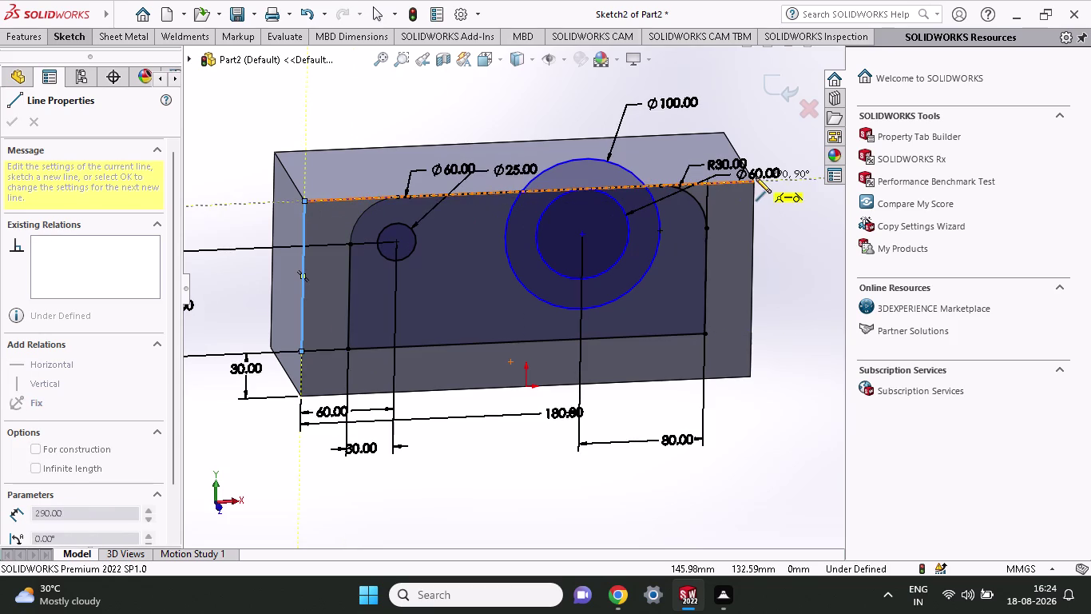
click(398, 198)
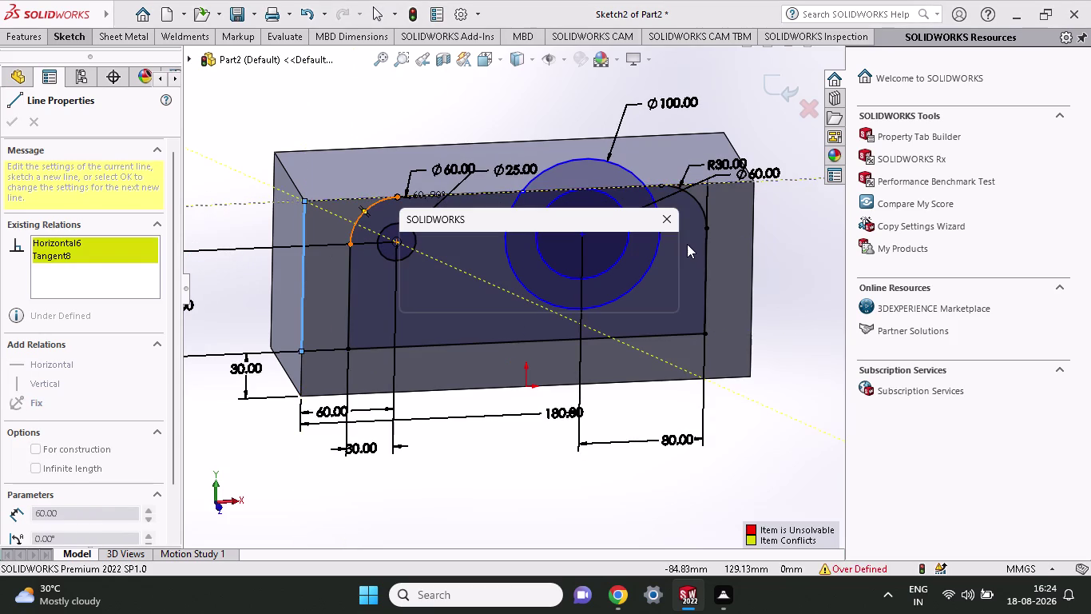
click(643, 292)
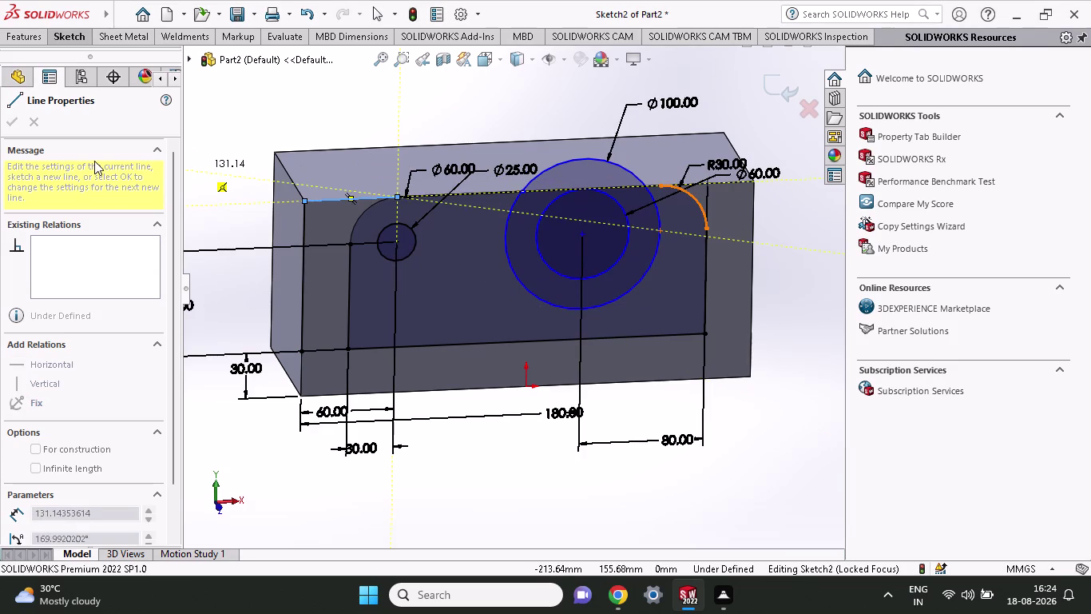
right_click(325, 118)
click(338, 123)
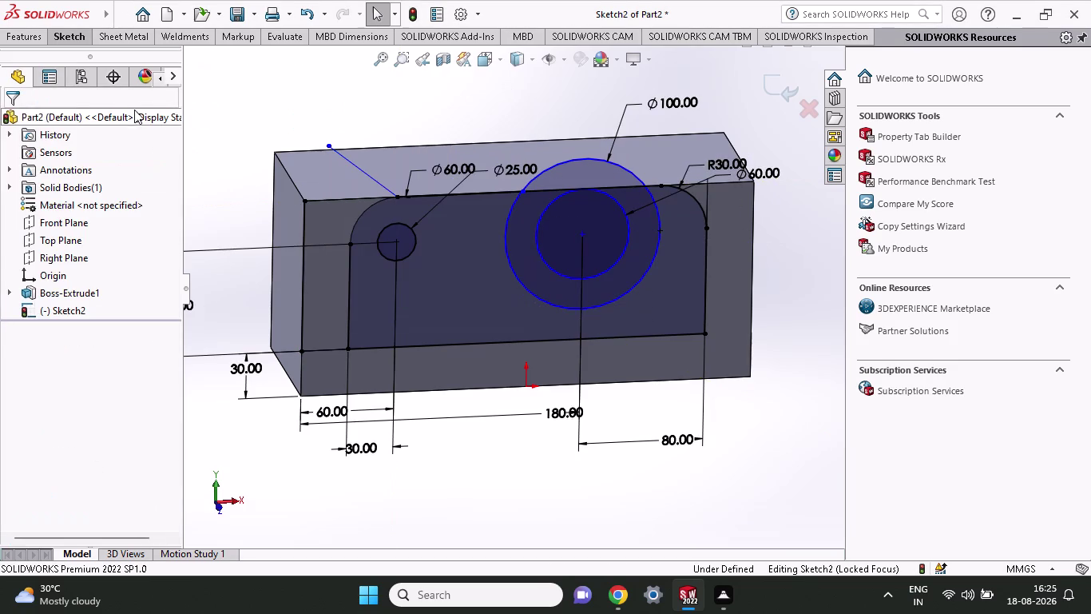
Draw a line from the rounded corner to the top-right corner, then undo it.
click(72, 31)
click(96, 51)
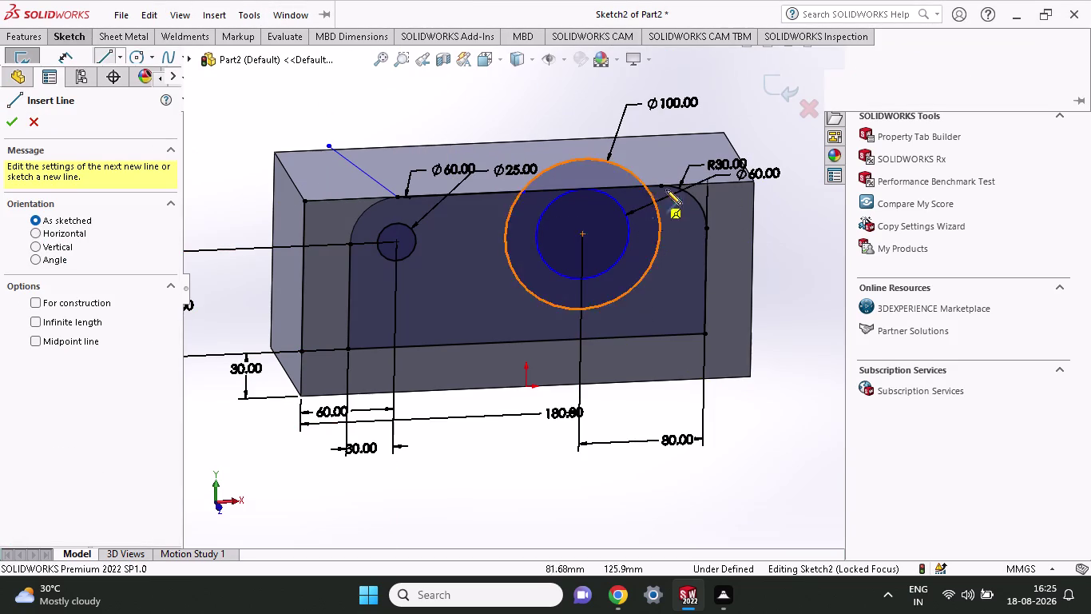
click(660, 186)
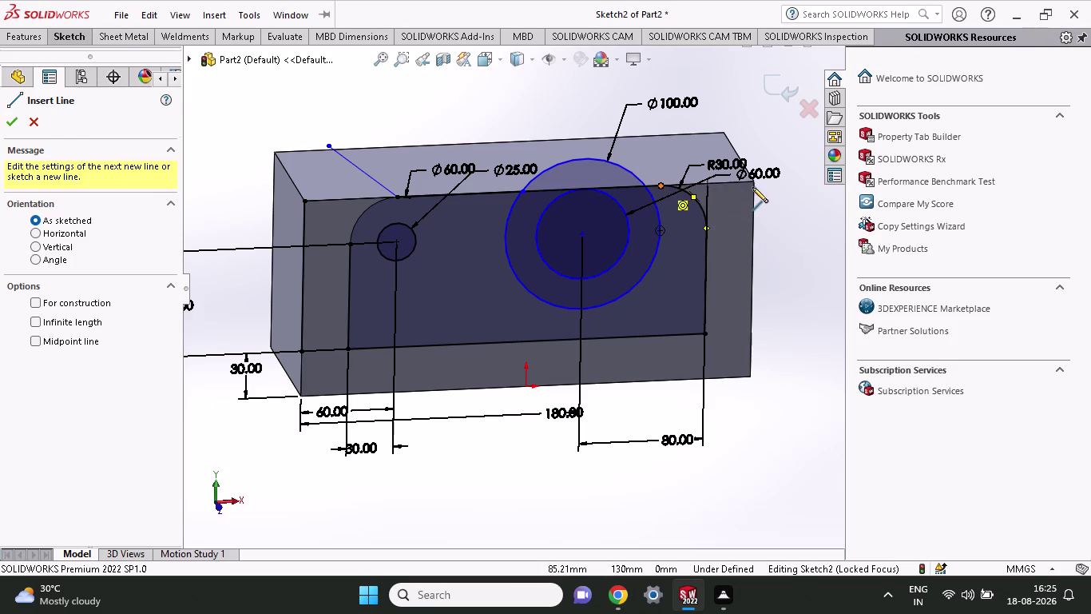
click(749, 181)
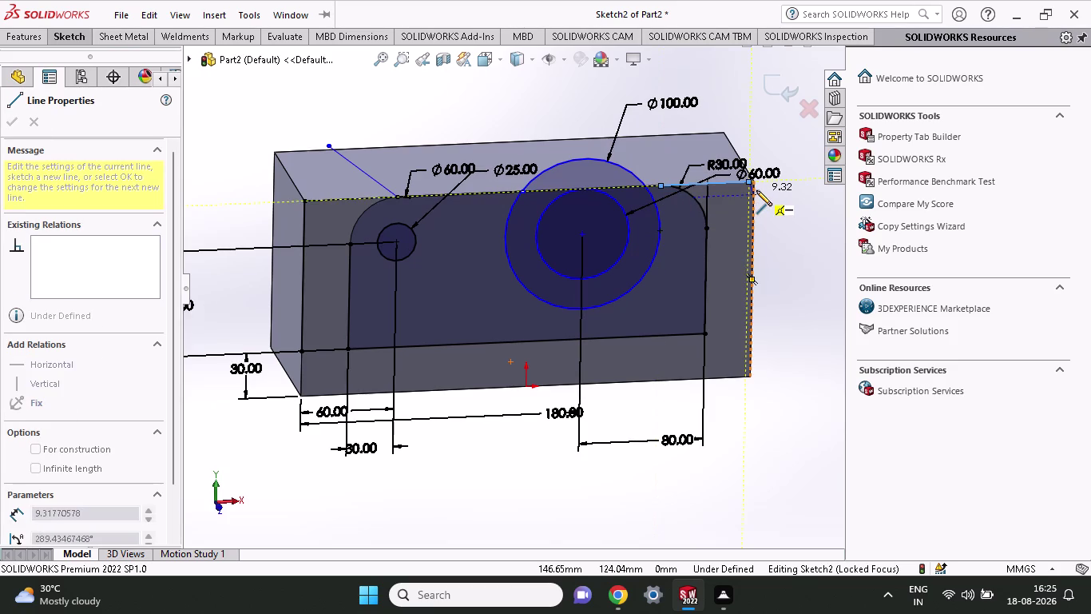
key(ctrl+z)
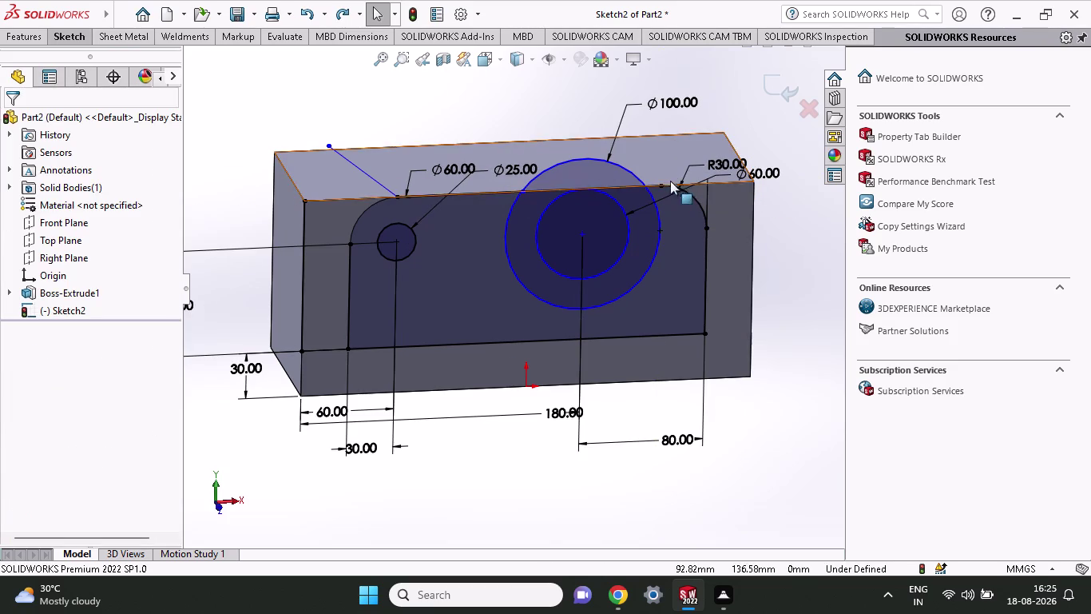
click(658, 184)
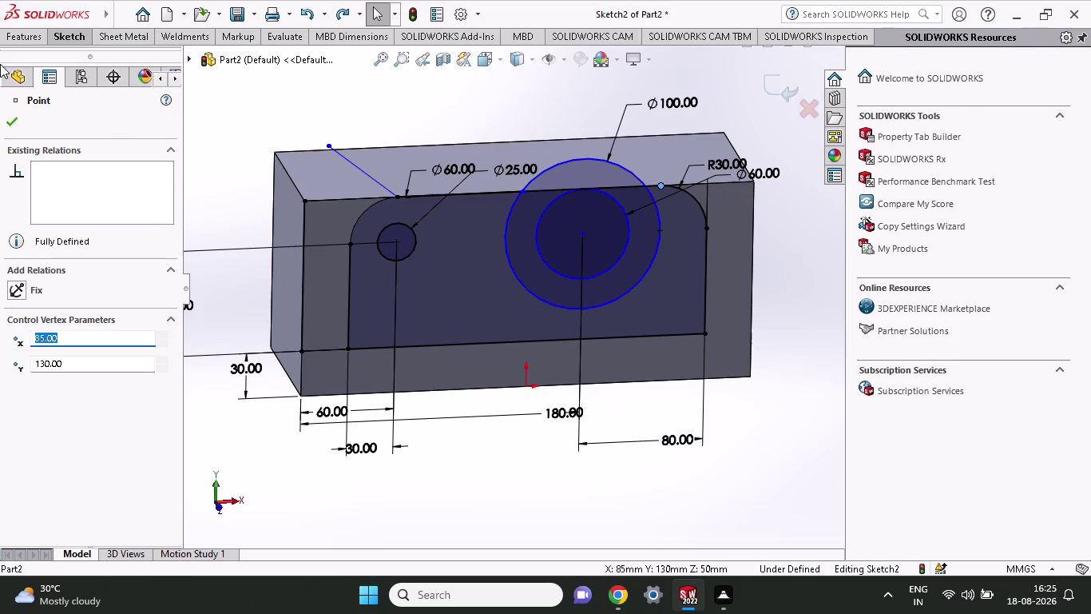
Trace lines from the rounded corner to the top-right corner and down the right edge.
click(76, 31)
click(105, 54)
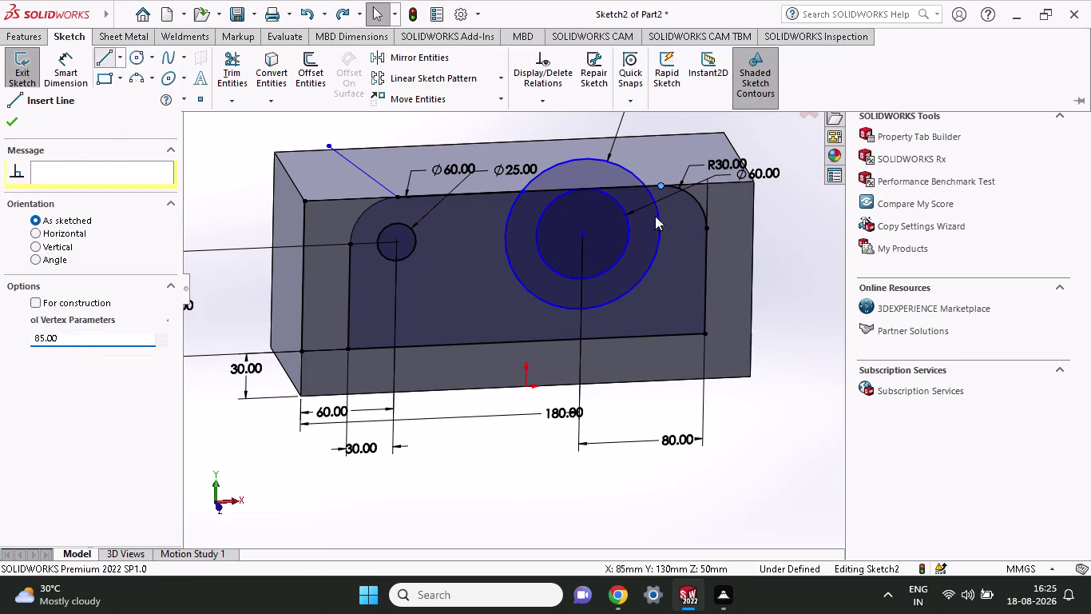
click(660, 185)
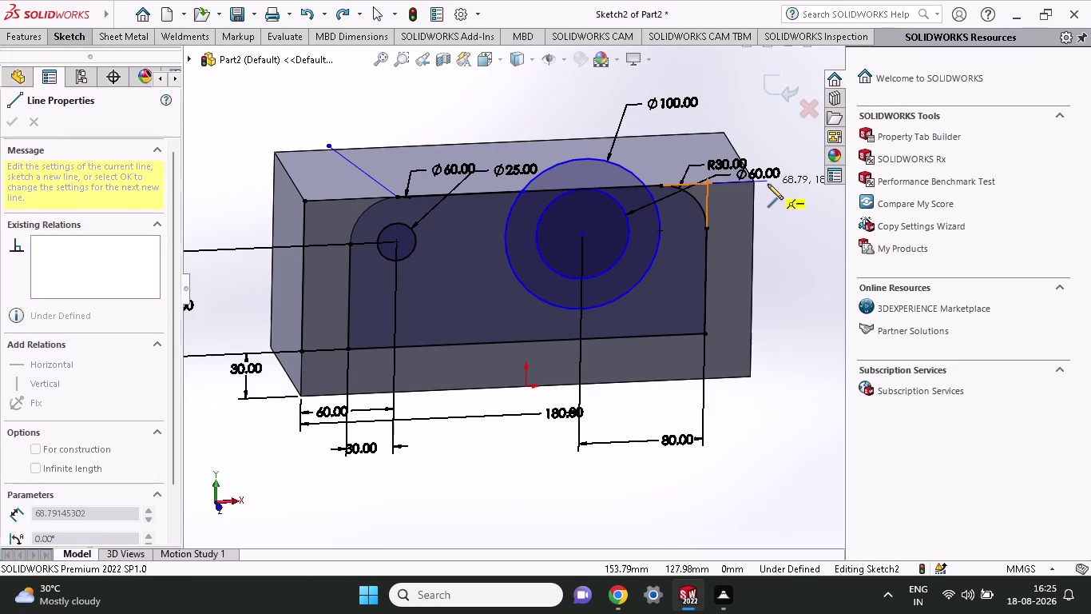
click(755, 183)
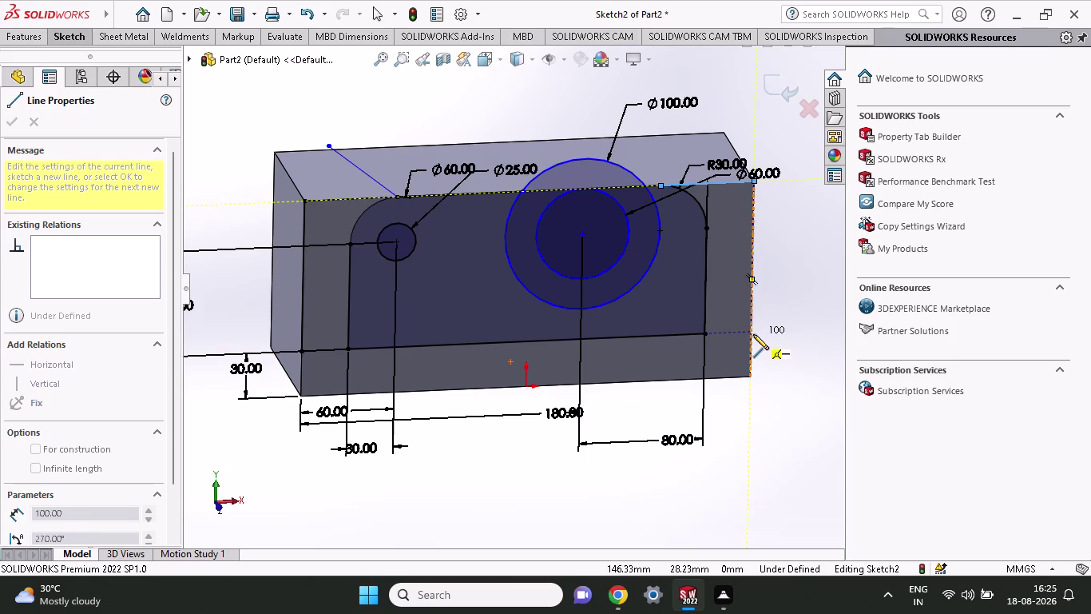
click(753, 334)
click(709, 337)
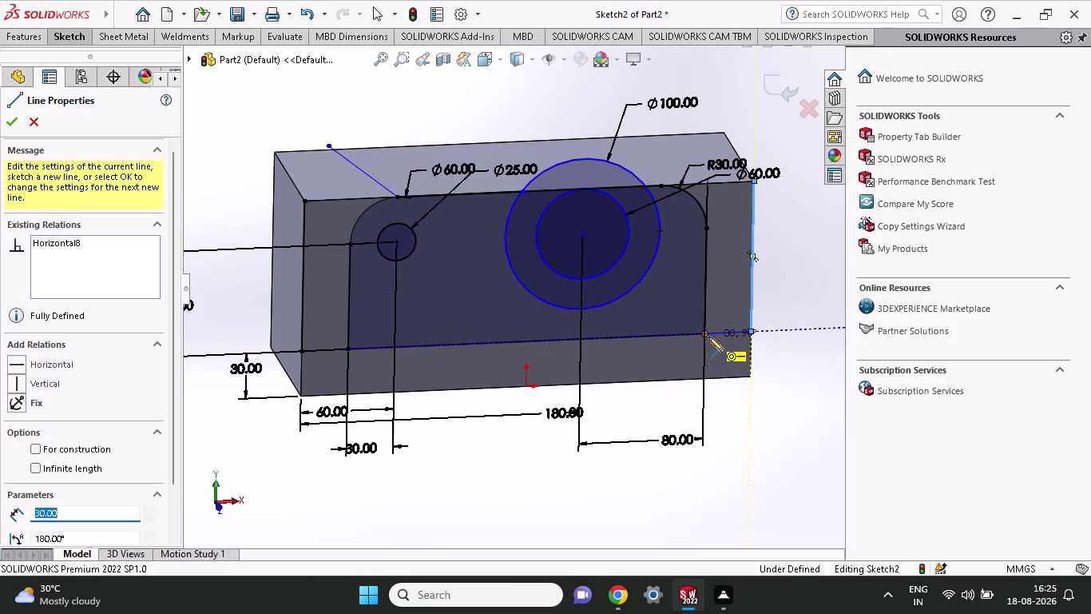
right_click(815, 272)
click(820, 283)
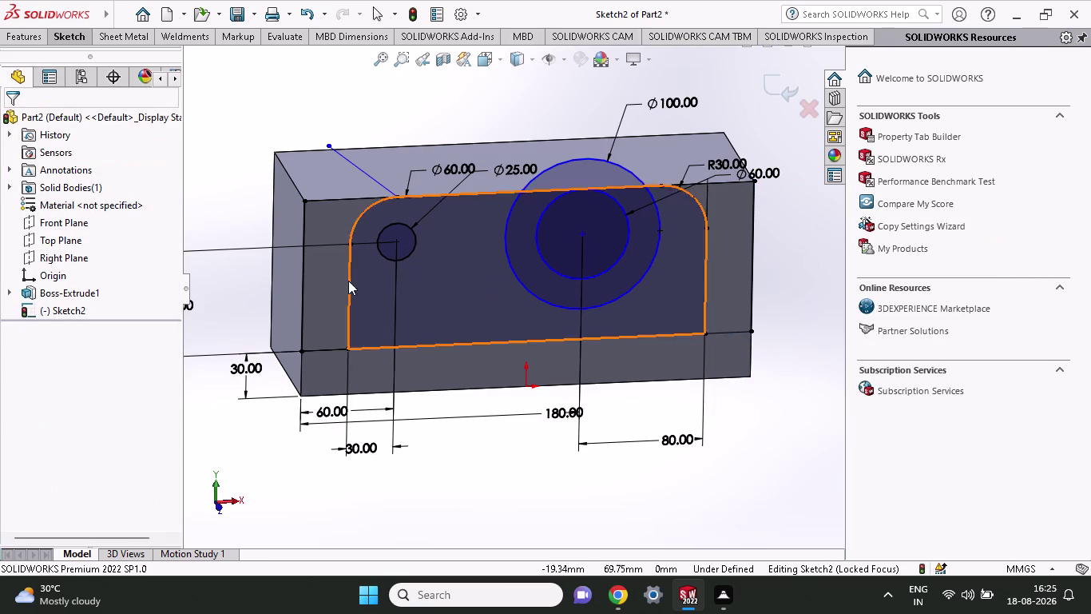
Preview a 130 mm blind cut-extrude of the sketch region.
click(33, 25)
click(31, 38)
click(233, 54)
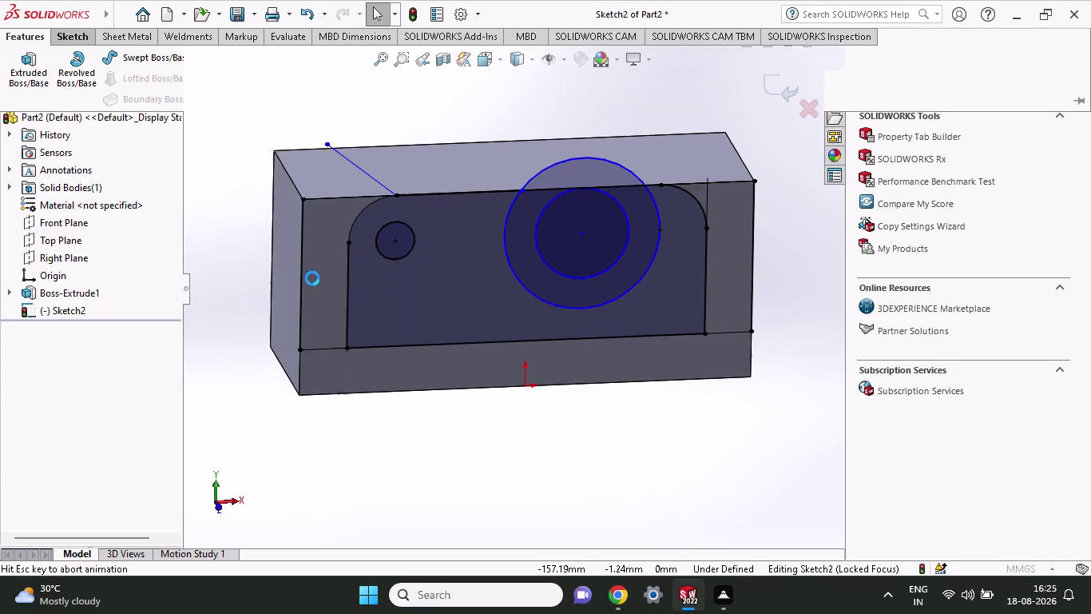
click(263, 246)
middle_drag(364, 395, 401, 476)
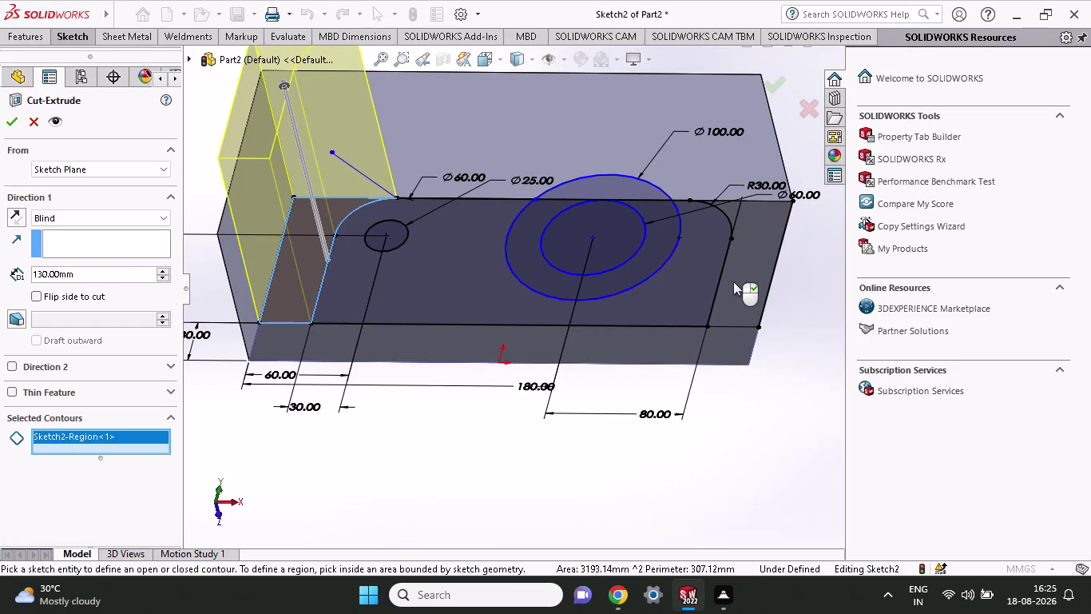
Add Sketch2-Region<2> to the contours and accept Cut-Extrude1.
click(734, 281)
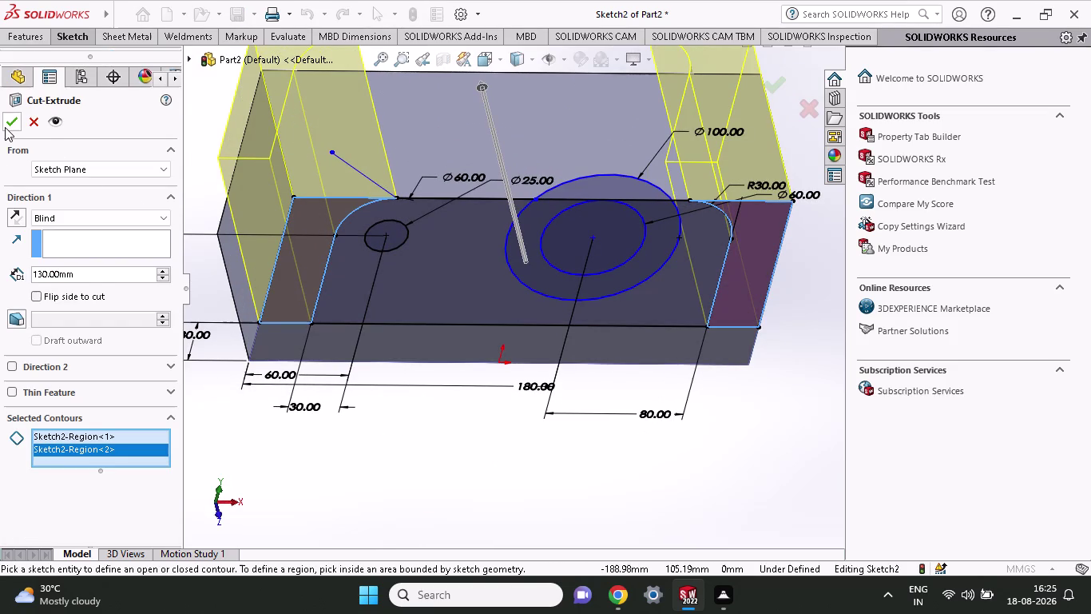
click(5, 127)
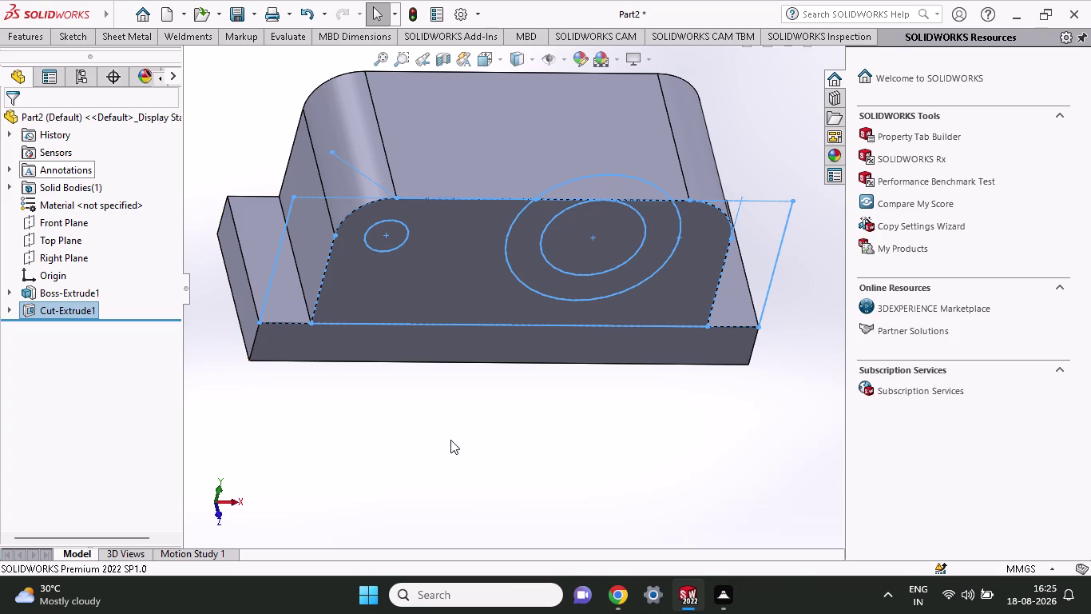
click(450, 440)
middle_drag(451, 439, 449, 526)
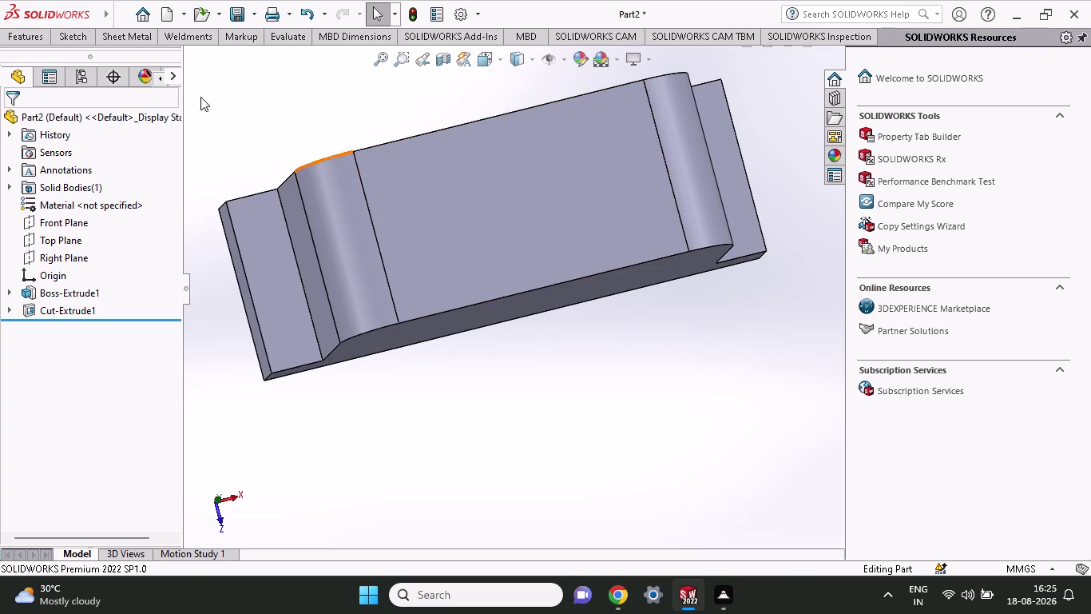
click(64, 41)
Sketch a corner rectangle from the face's left edge to the right upright.
click(105, 80)
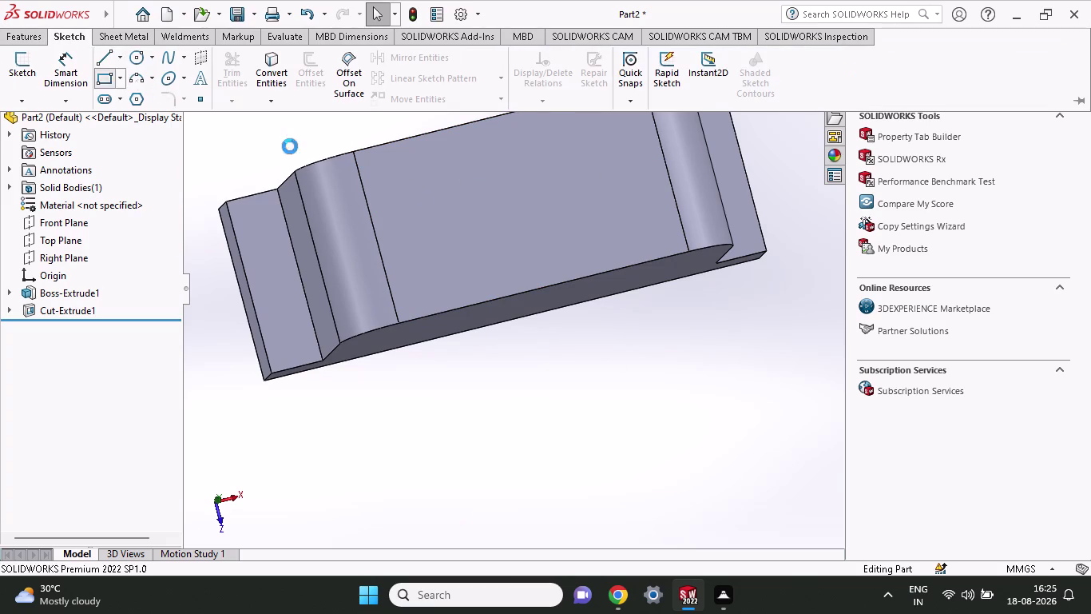
middle_drag(441, 241, 433, 257)
click(433, 257)
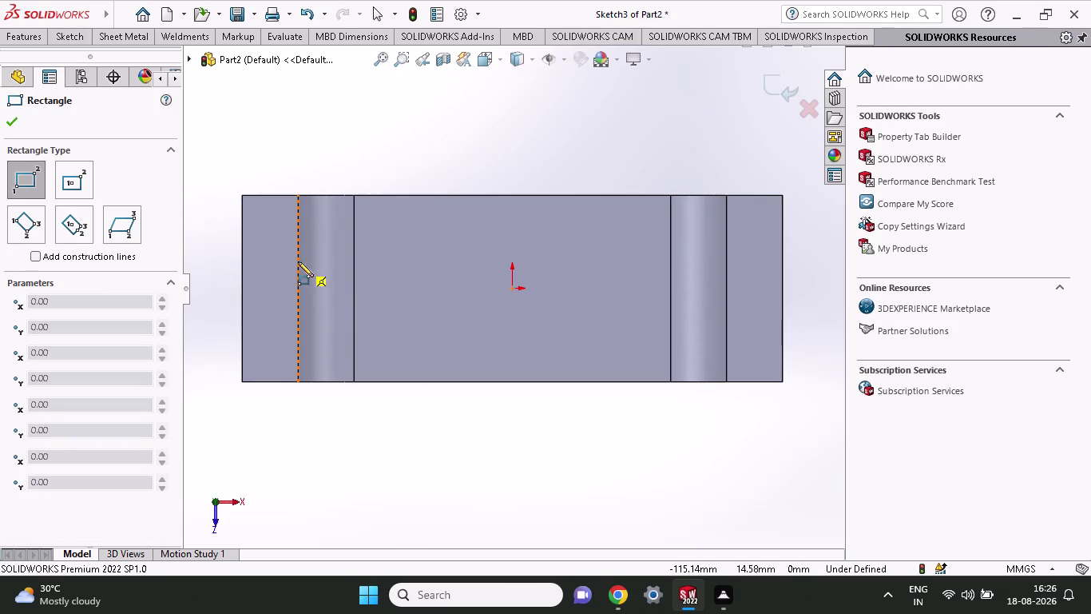
click(297, 254)
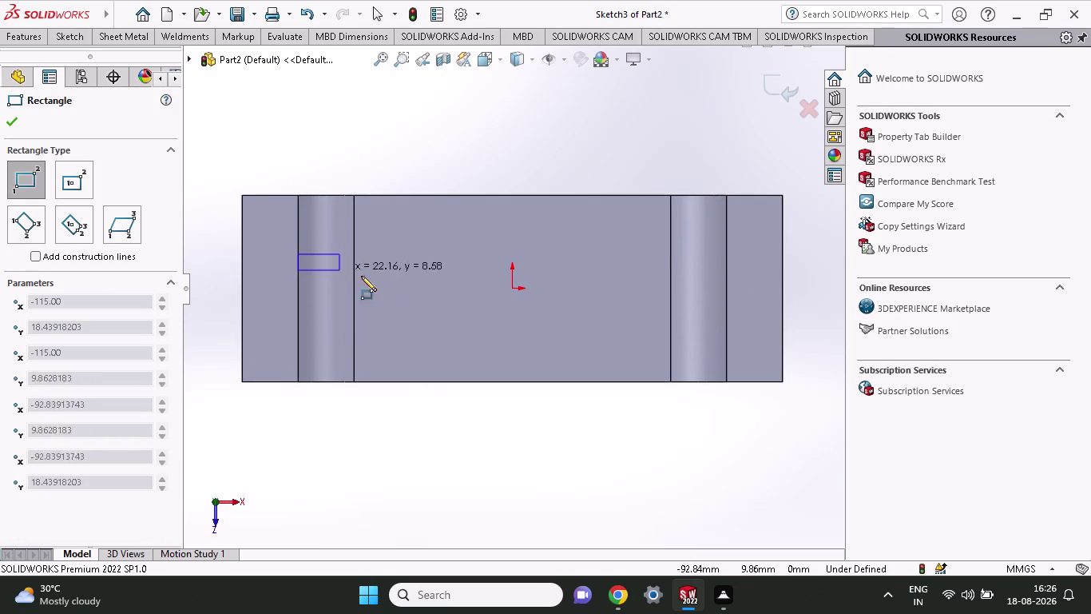
click(723, 319)
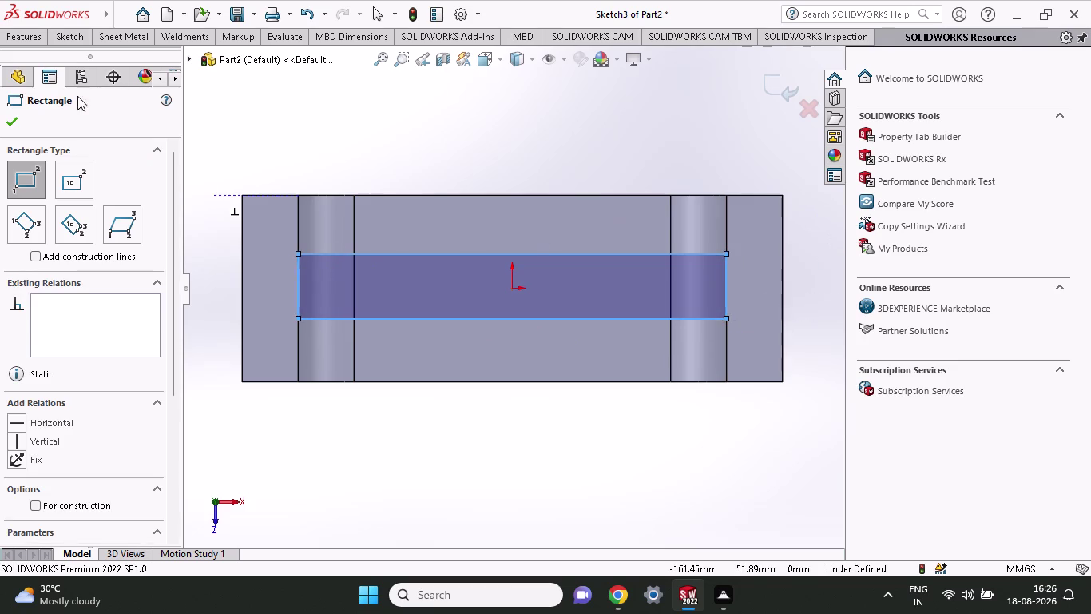
click(72, 35)
Dimension the rectangle 50 mm high and 25 mm from the origin.
click(69, 70)
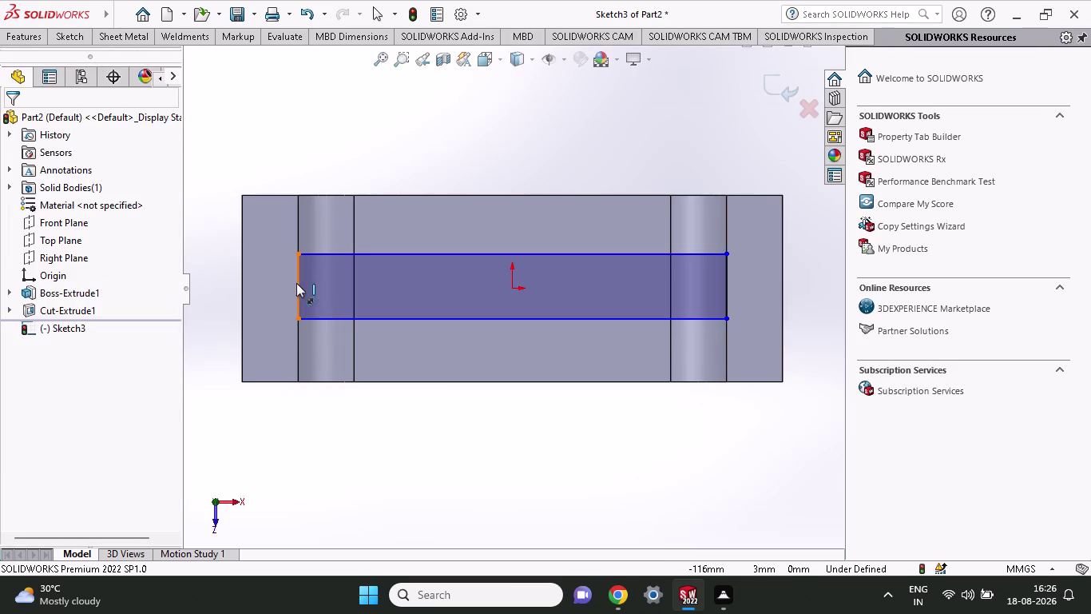
click(296, 282)
click(216, 290)
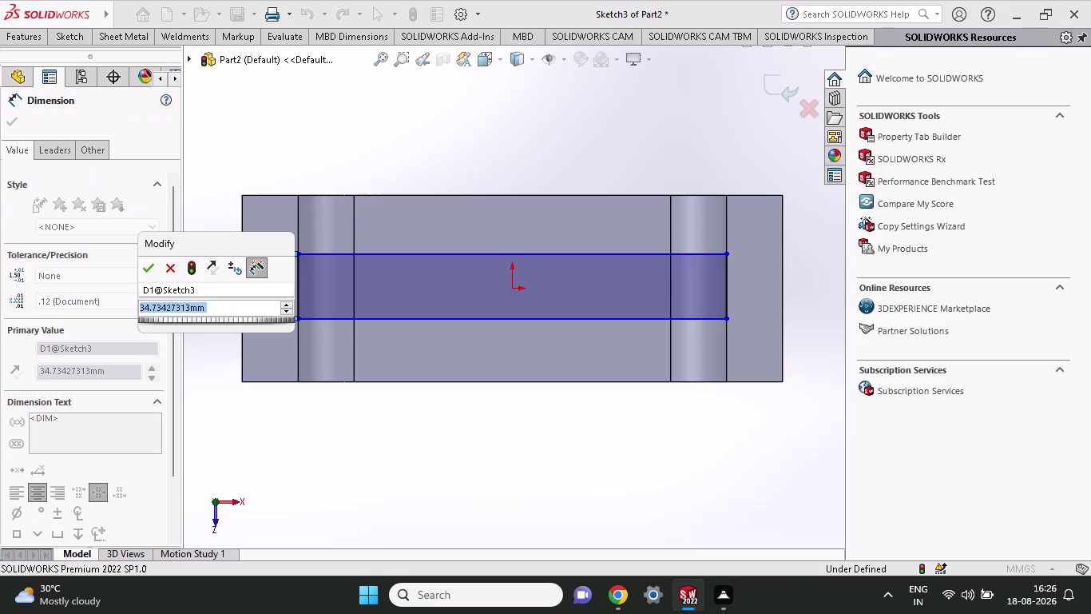
text(50)
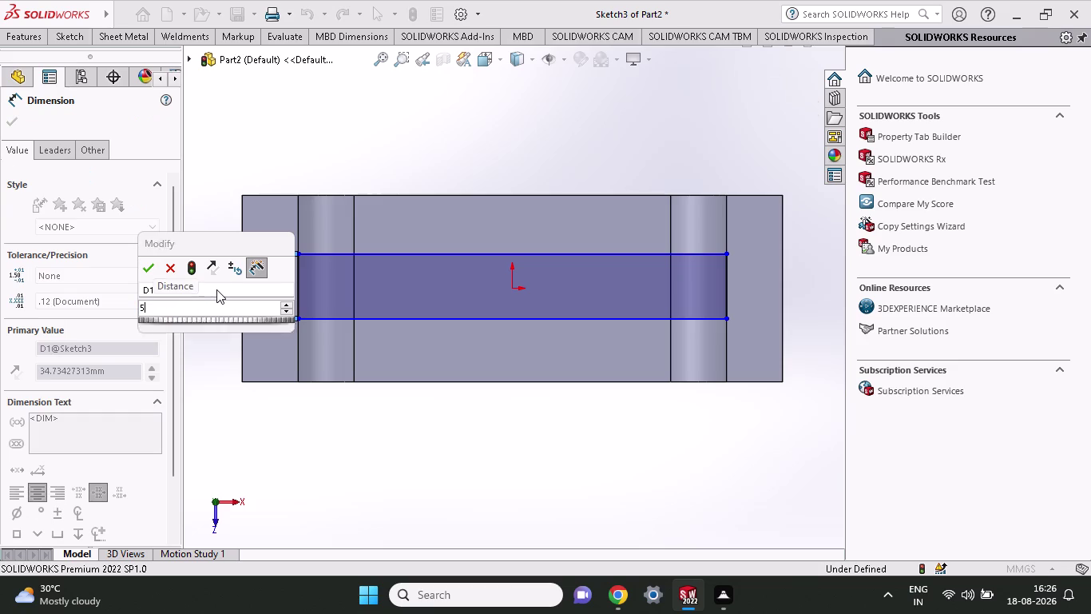
click(148, 268)
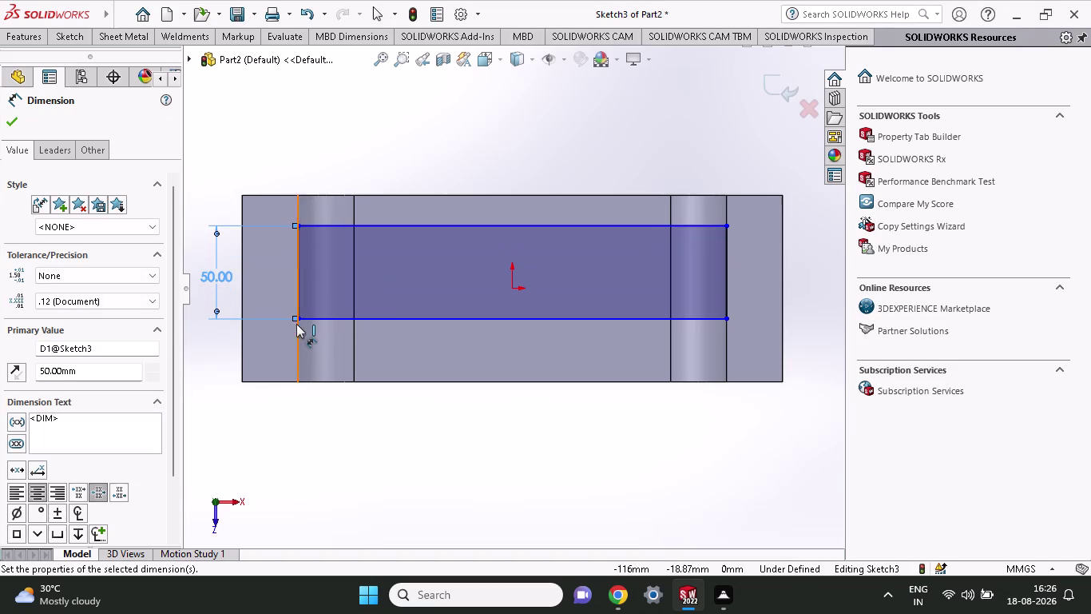
click(300, 318)
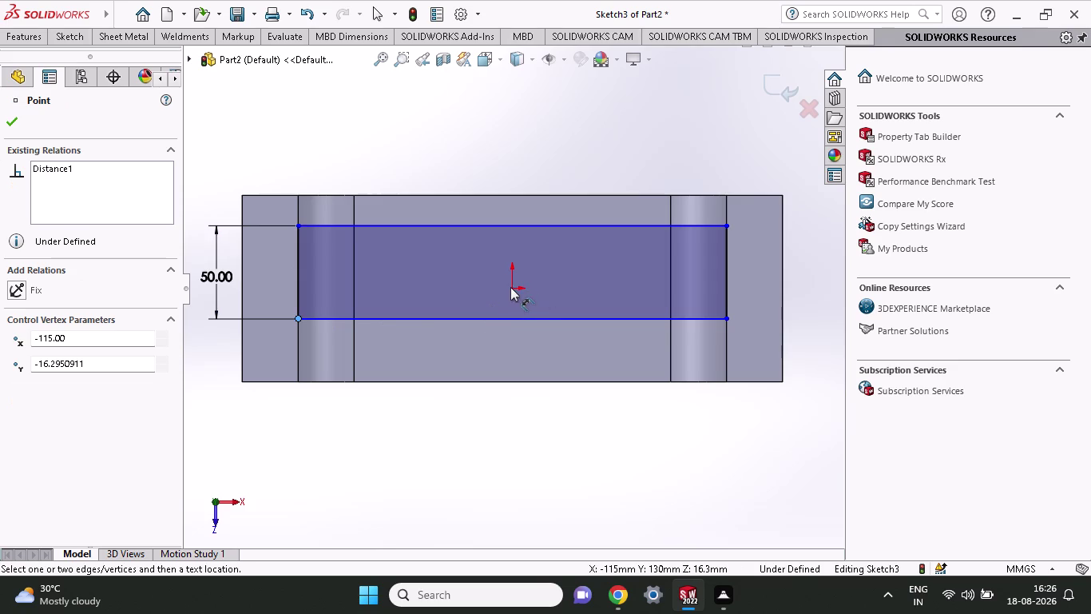
click(510, 287)
click(262, 291)
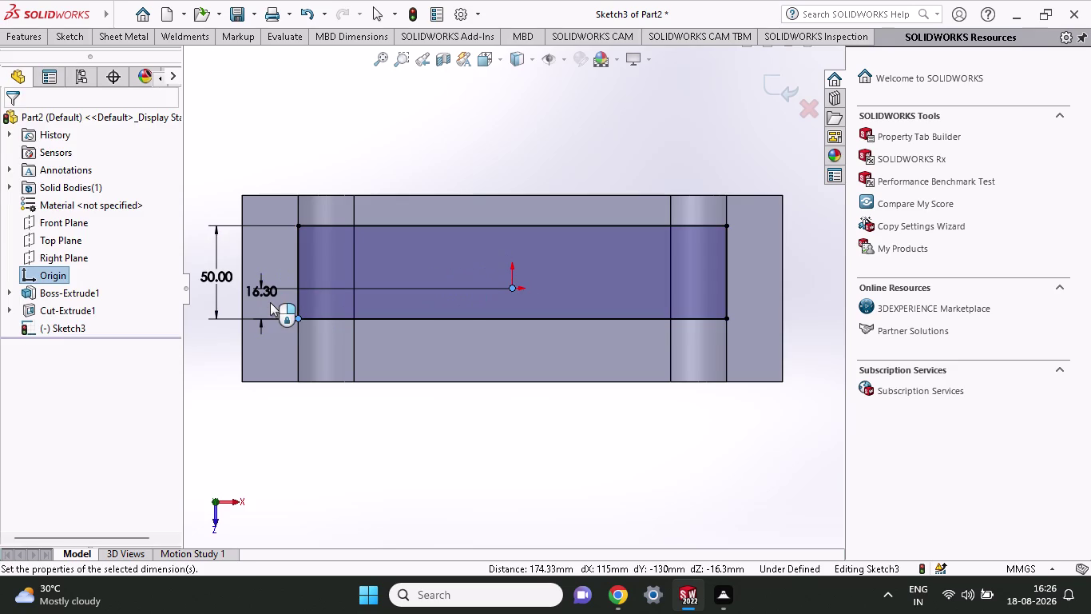
text(25)
key(Return)
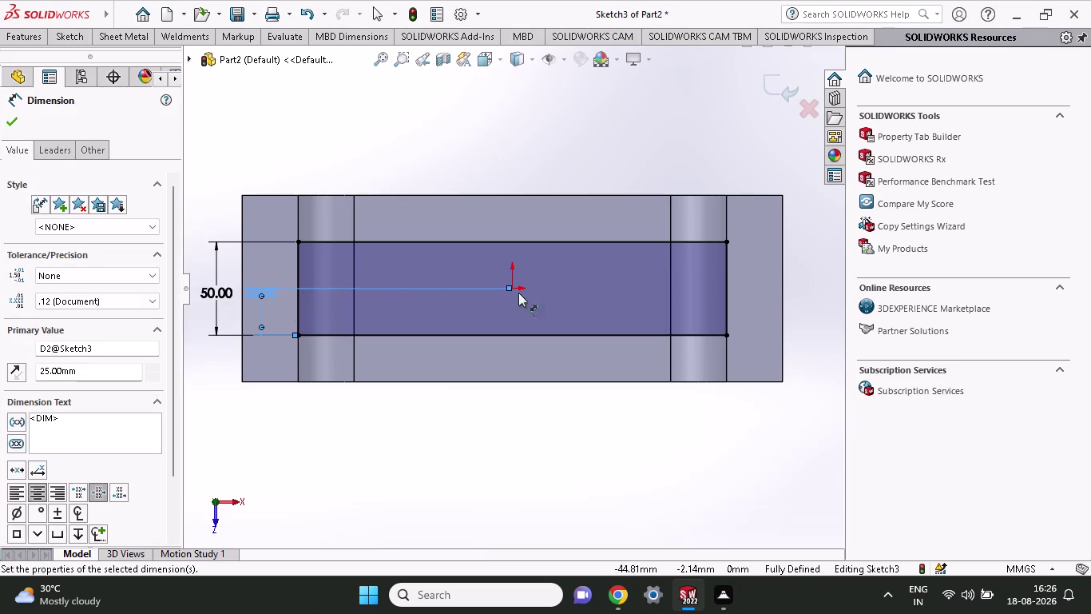
Cut the rectangle Up To Vertex at the base edge as Cut-Extrude2.
click(34, 38)
click(239, 65)
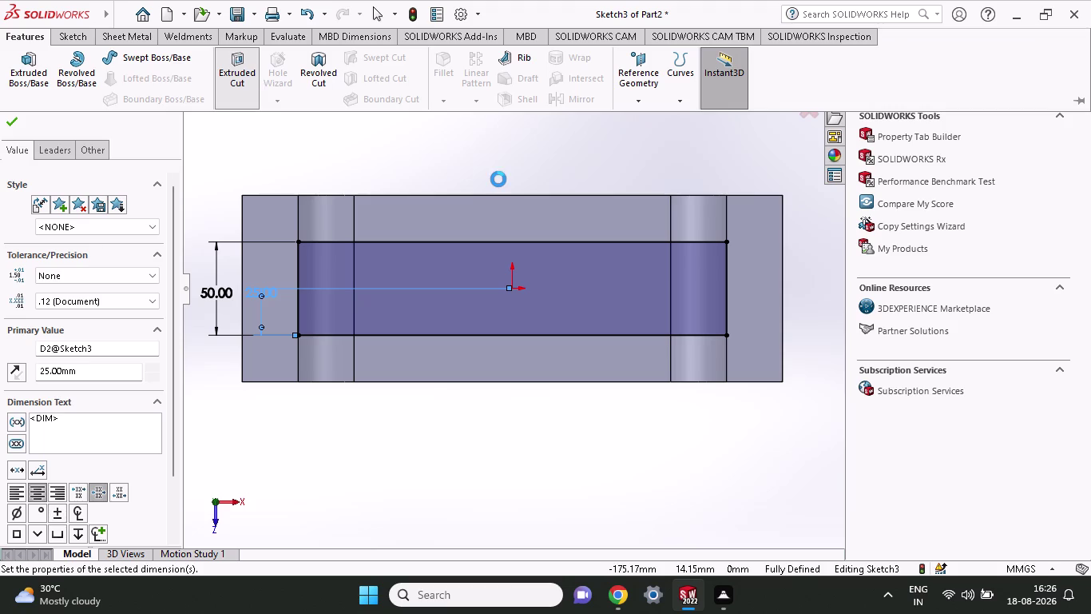
middle_drag(448, 506, 449, 387)
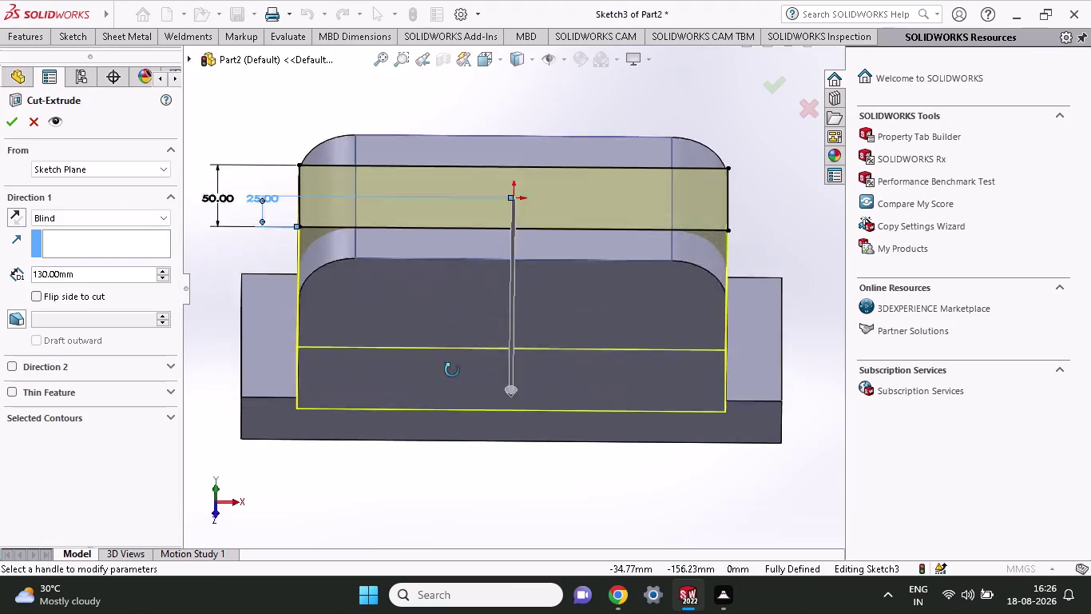
middle_drag(449, 387, 504, 375)
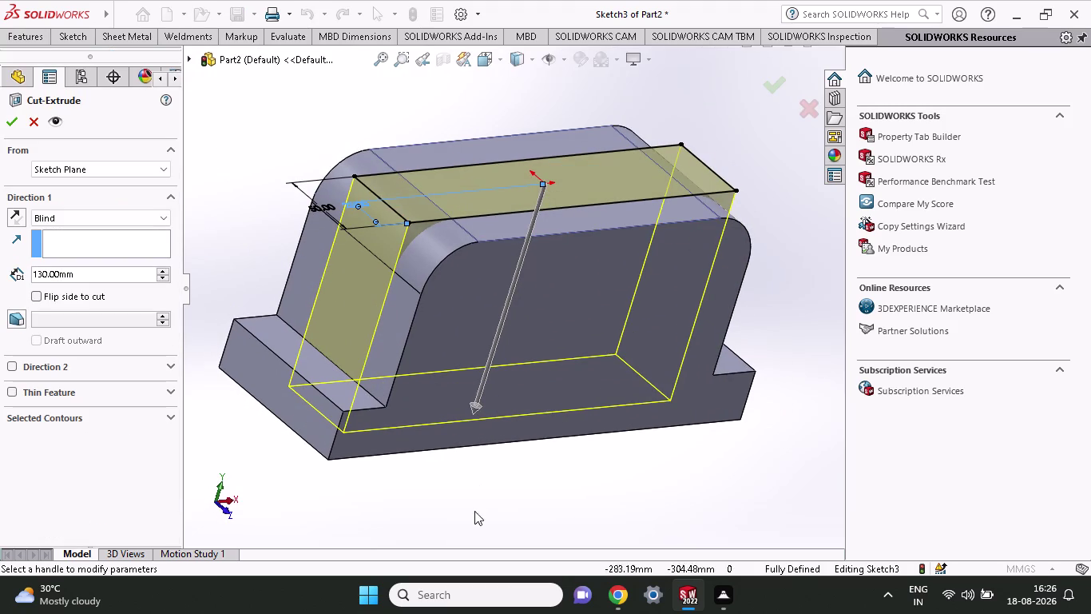
drag(477, 410, 354, 379)
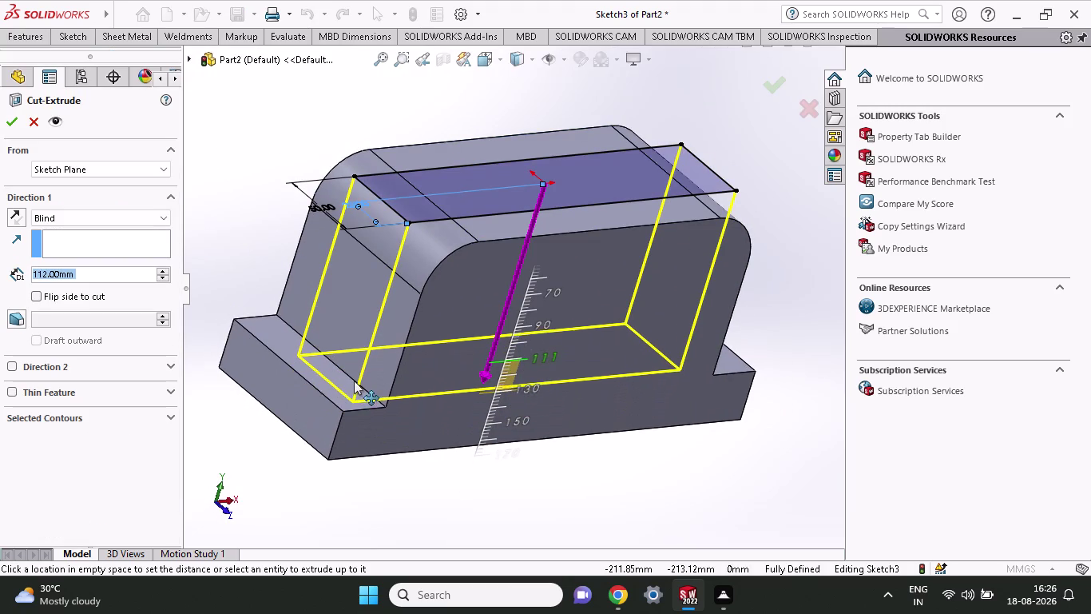
drag(354, 379, 354, 378)
click(354, 378)
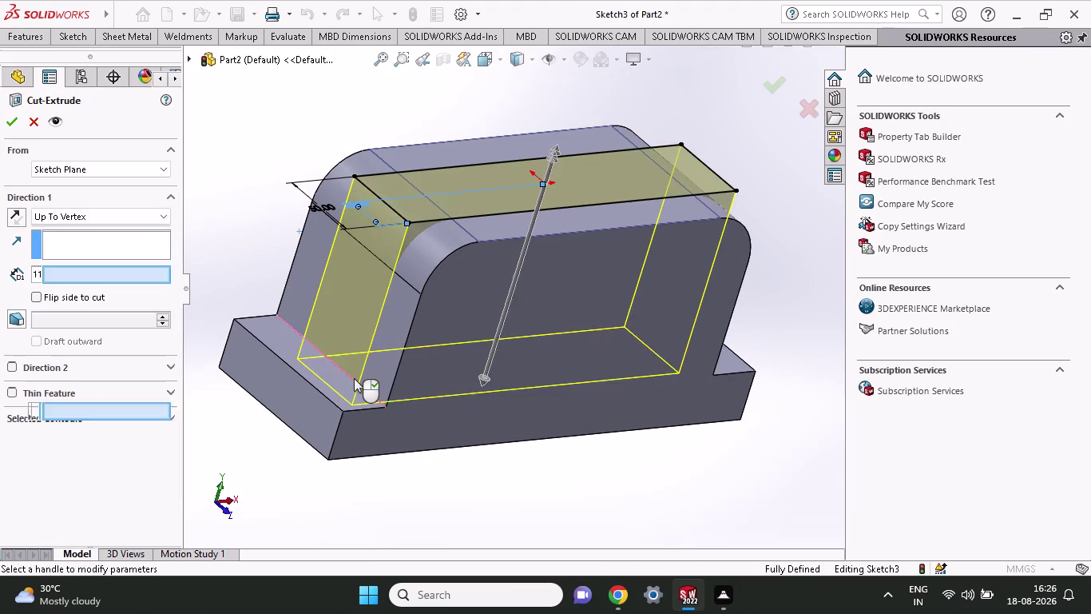
click(5, 120)
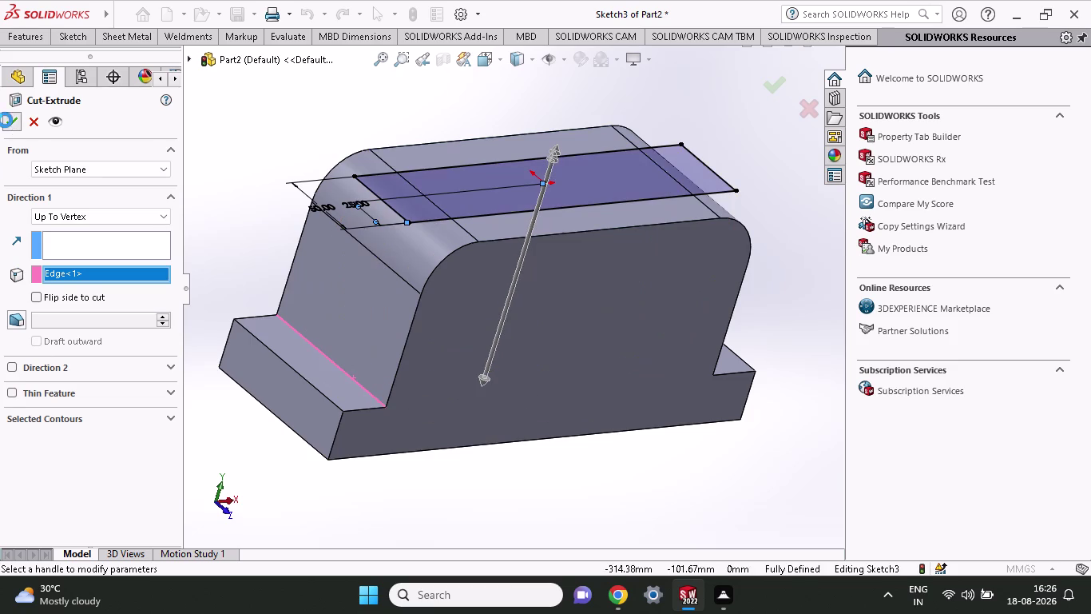
click(617, 510)
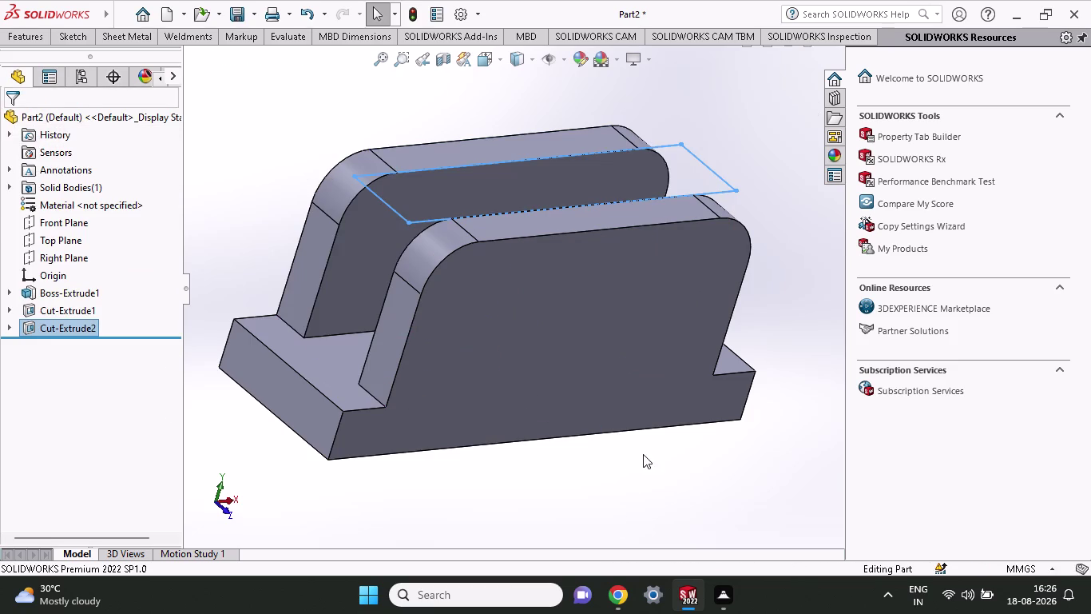
middle_drag(643, 454, 591, 442)
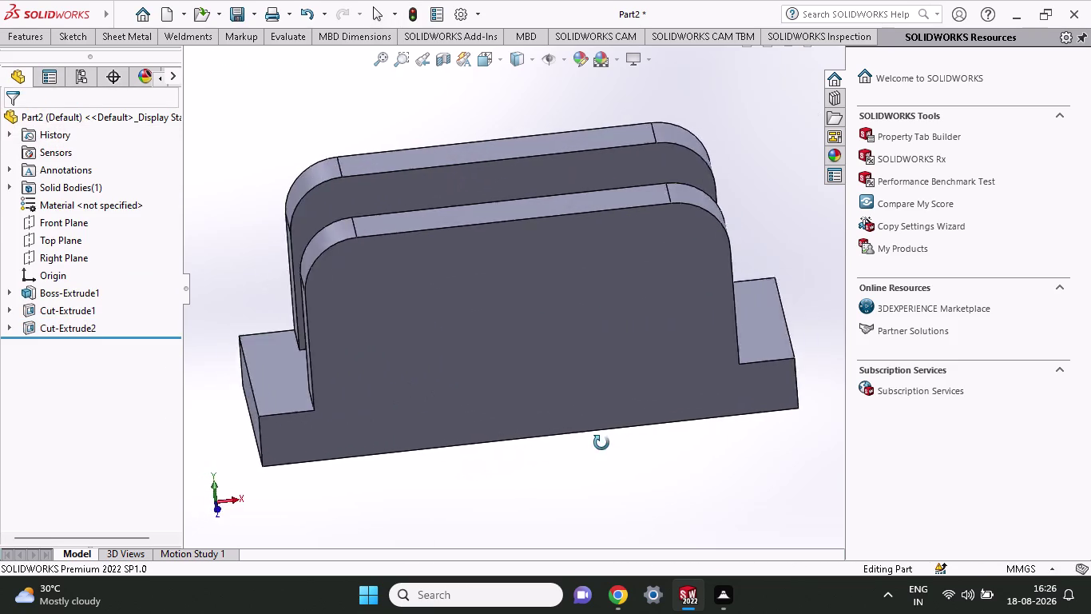
middle_drag(590, 443, 623, 443)
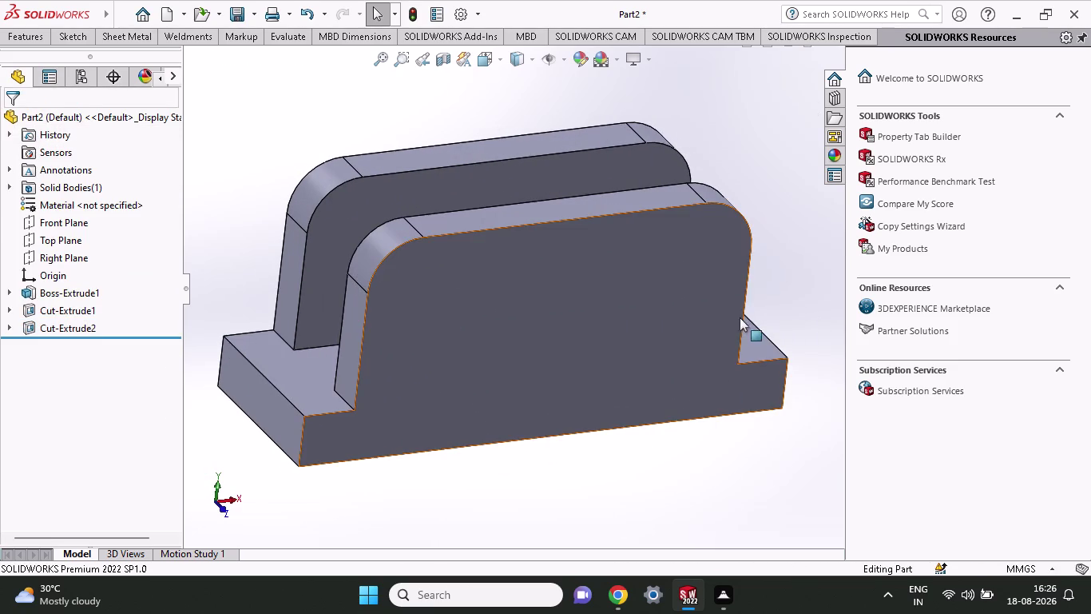
click(88, 44)
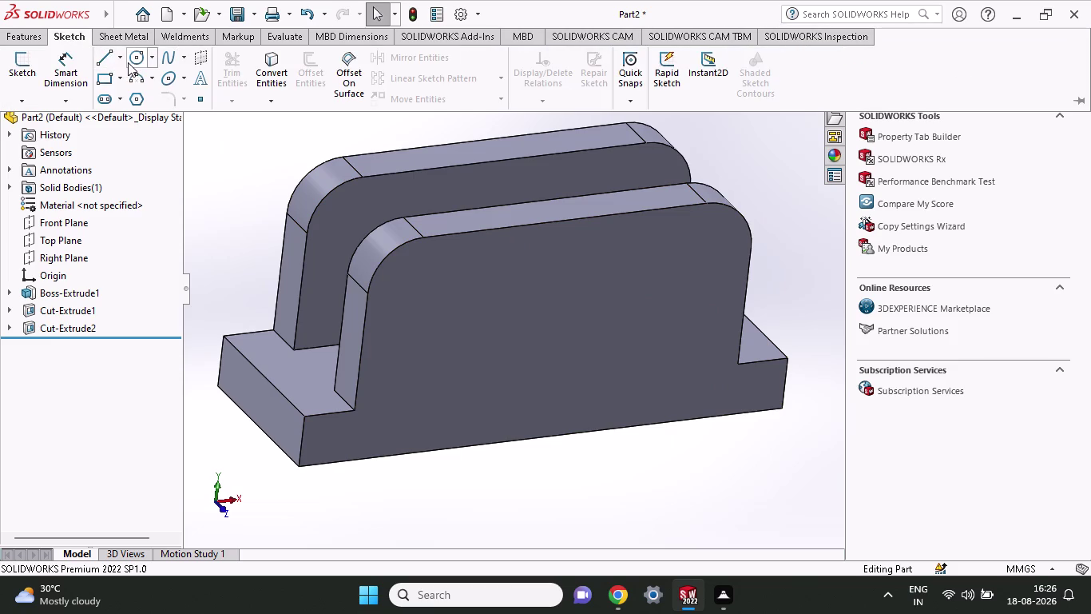
Sketch a circle near the front flange's upper-left corner.
click(487, 344)
click(565, 305)
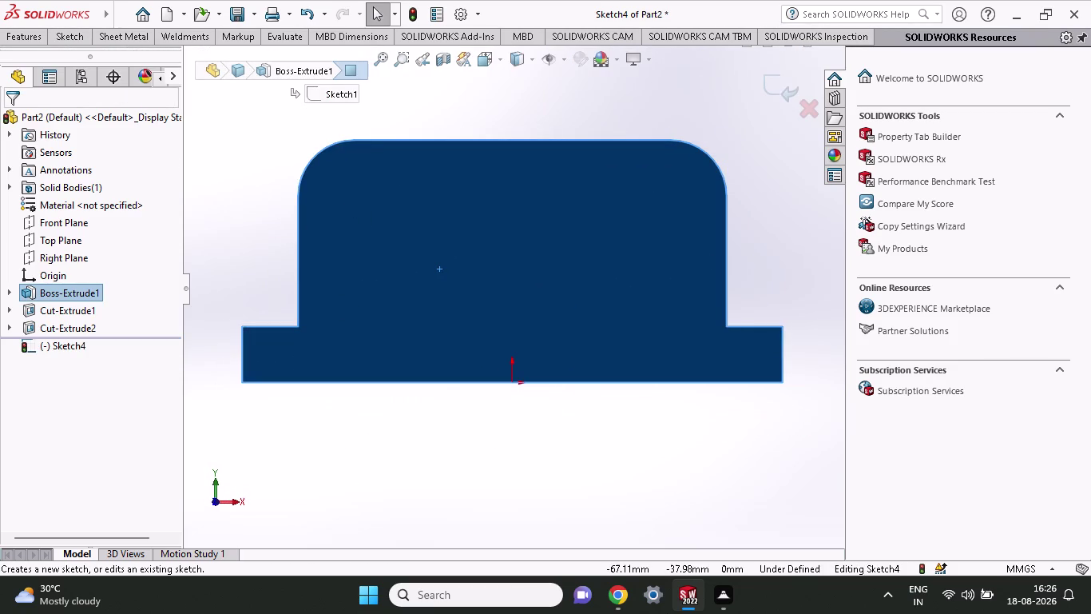
click(71, 43)
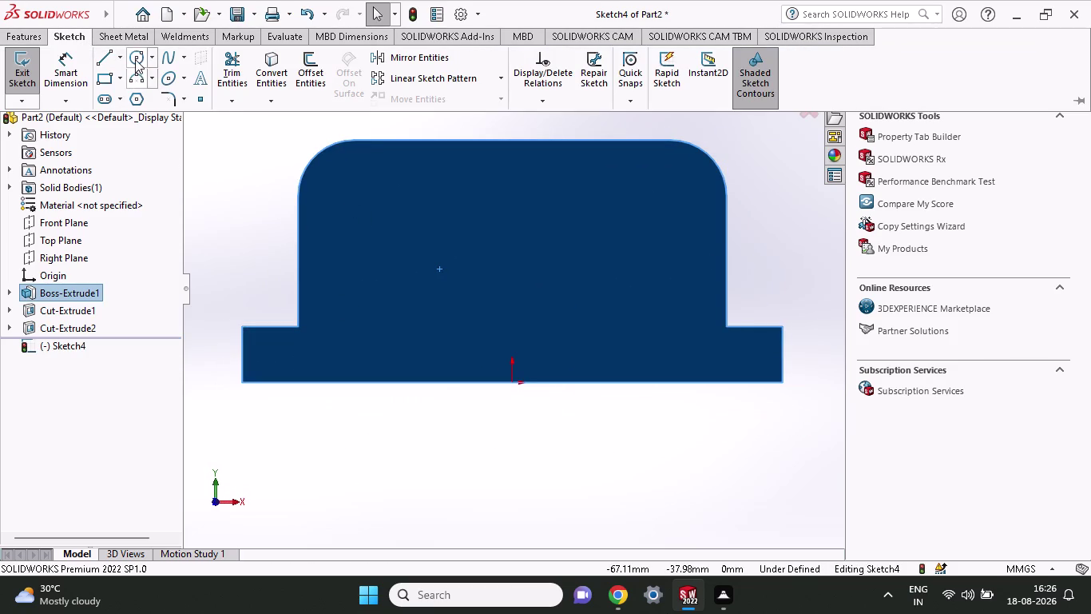
click(135, 59)
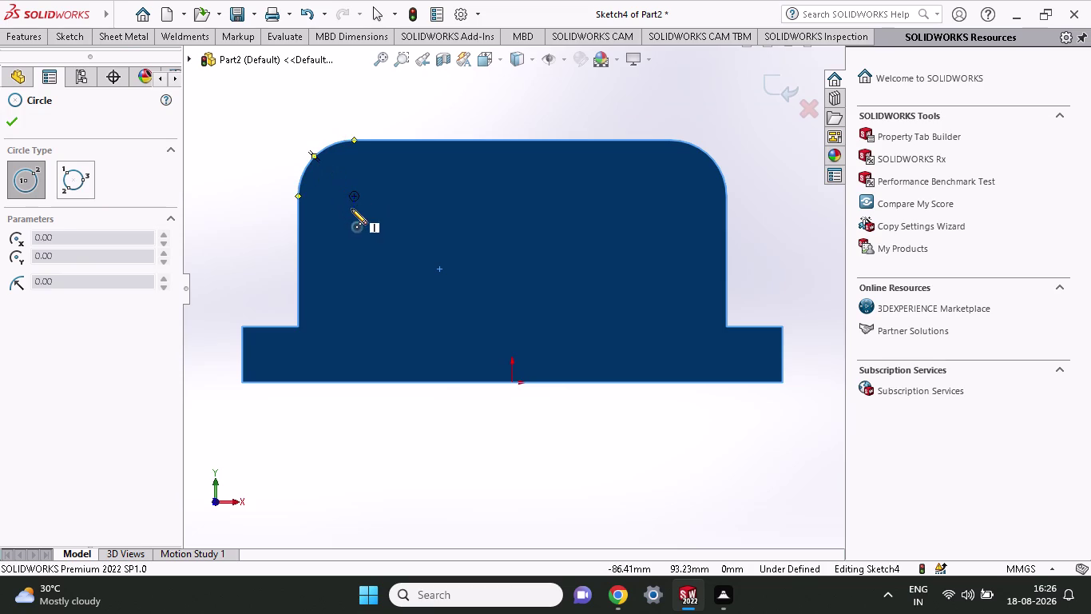
click(356, 198)
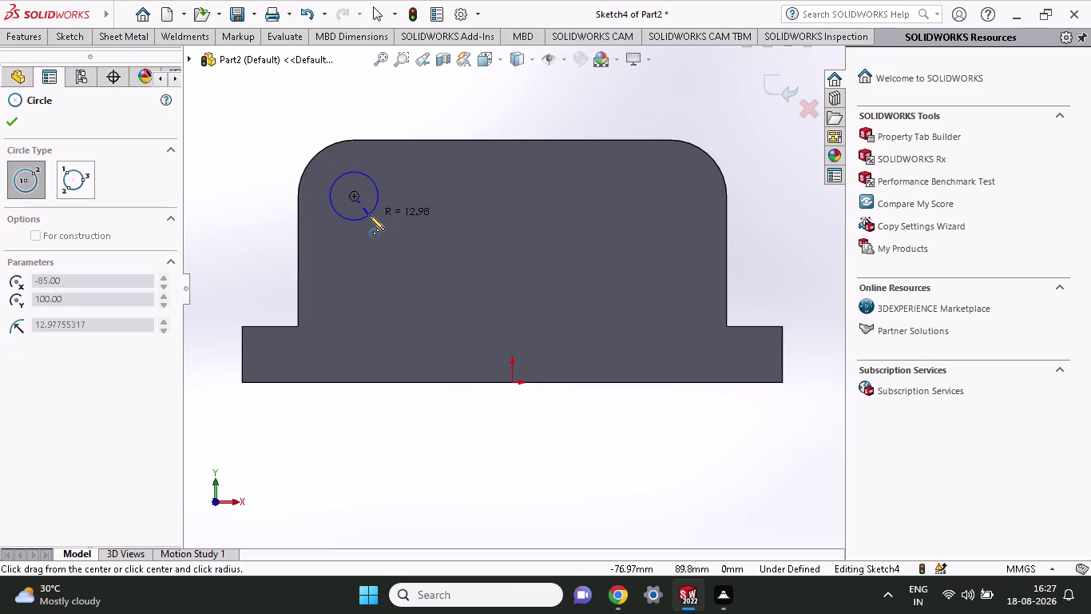
click(369, 214)
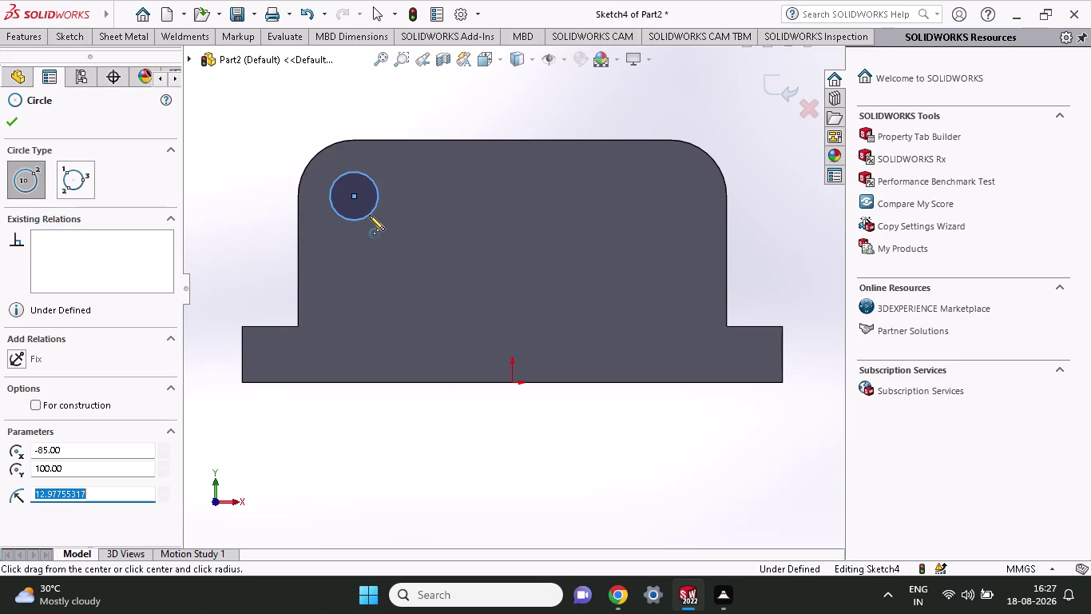
click(25, 40)
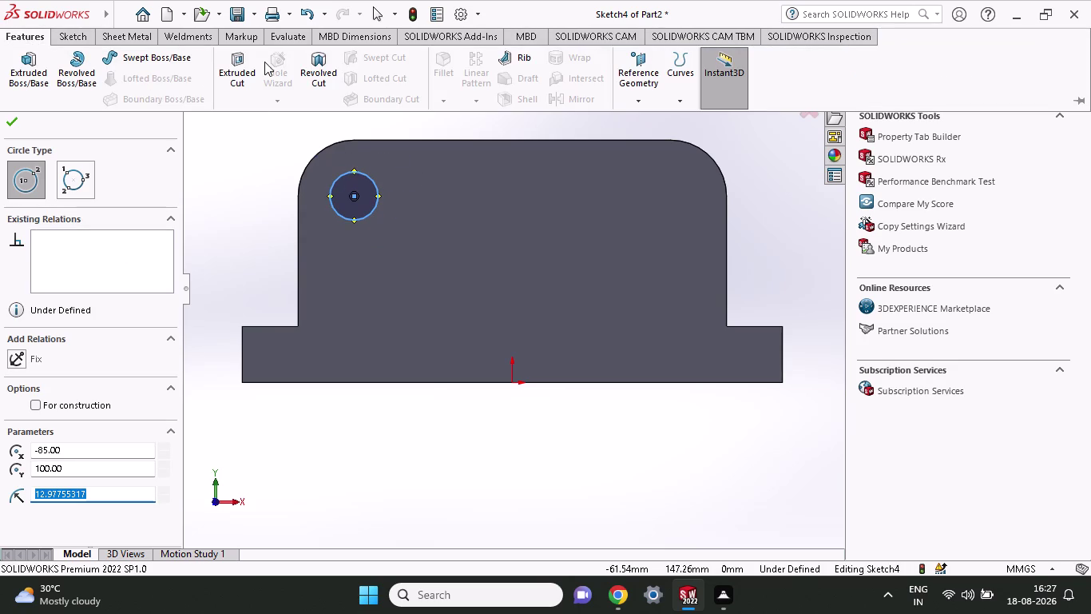
Cut the circle 189 mm deep through both upright plates.
click(230, 71)
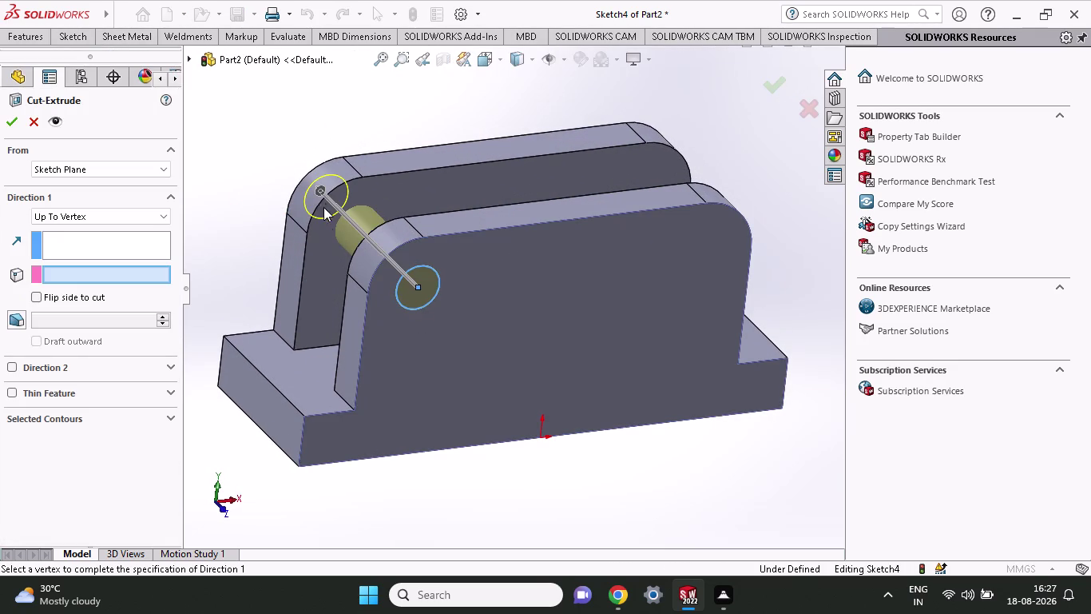
drag(314, 190, 250, 137)
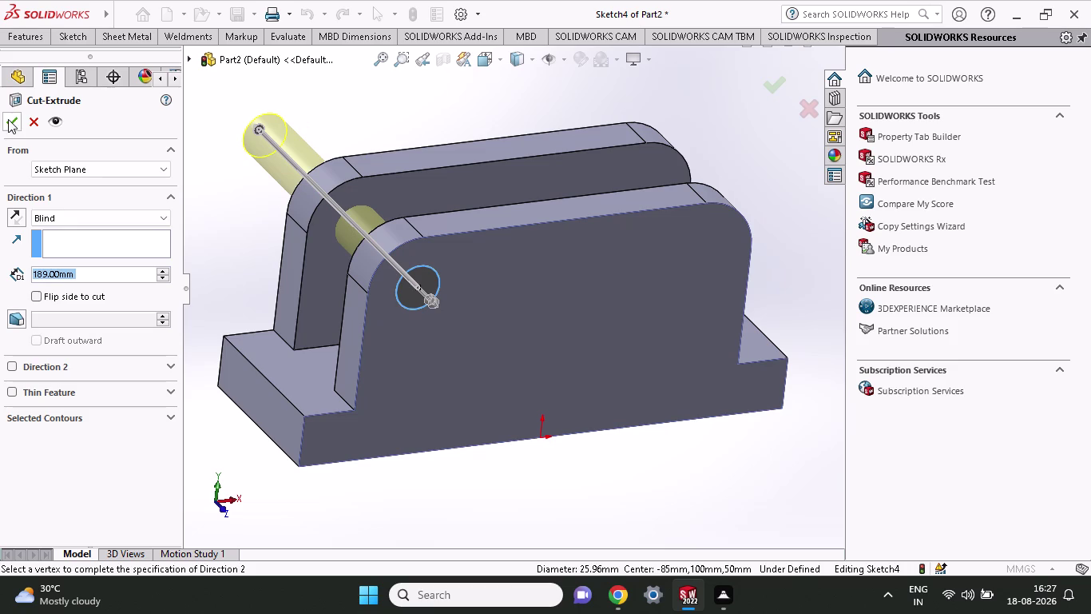
click(8, 119)
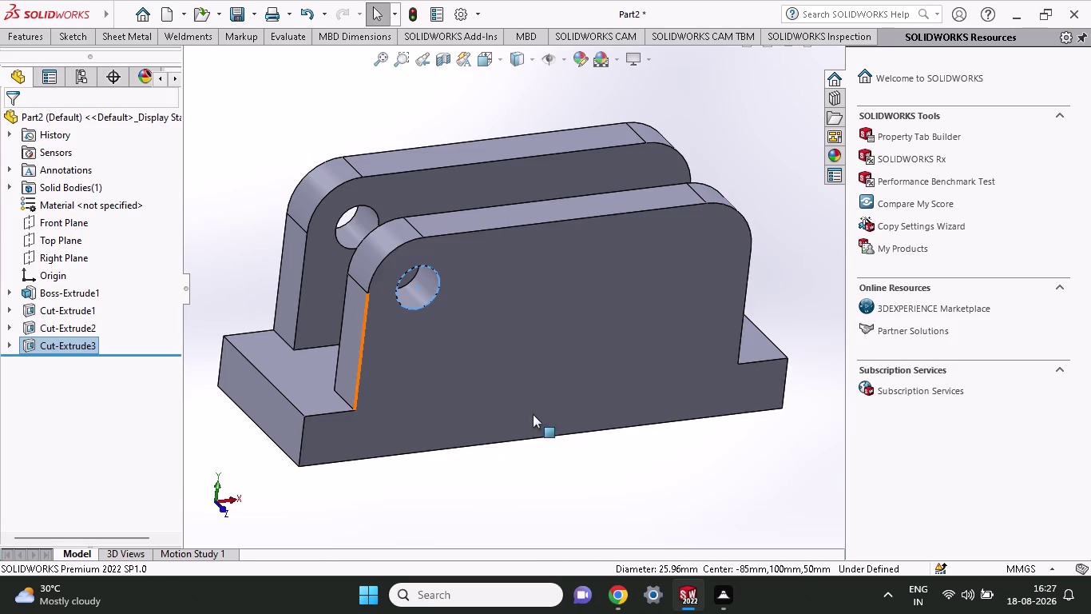
click(522, 524)
double_click(589, 465)
middle_drag(587, 463, 555, 463)
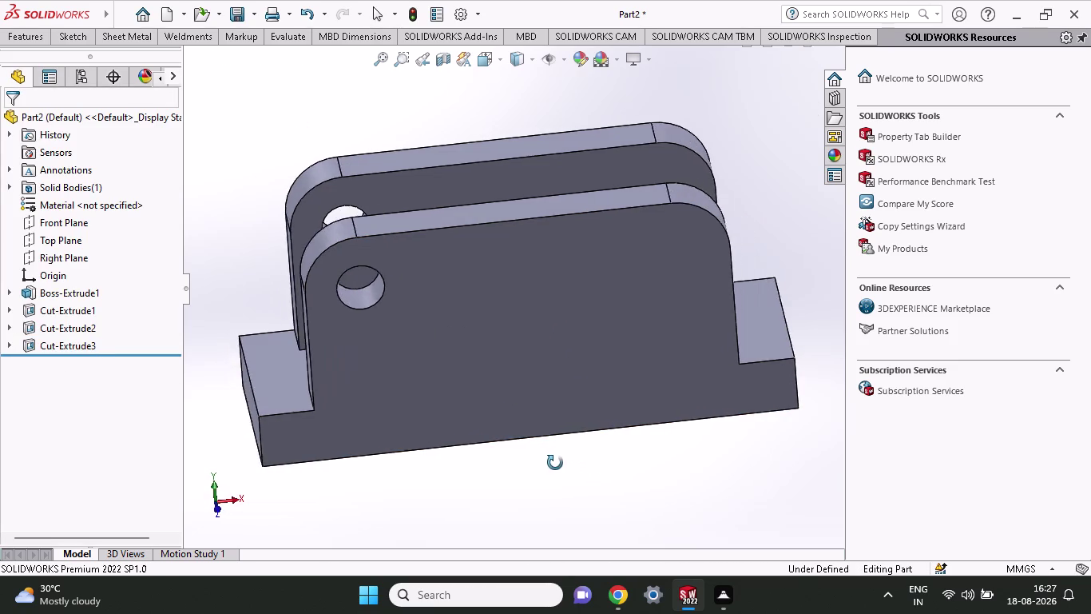
middle_drag(555, 463, 536, 421)
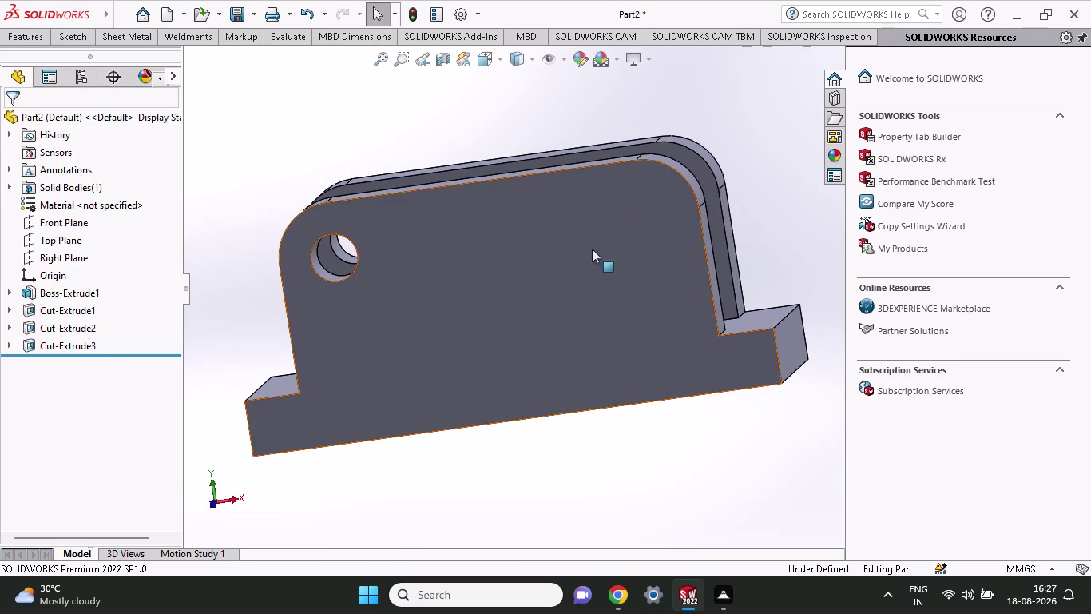
click(582, 225)
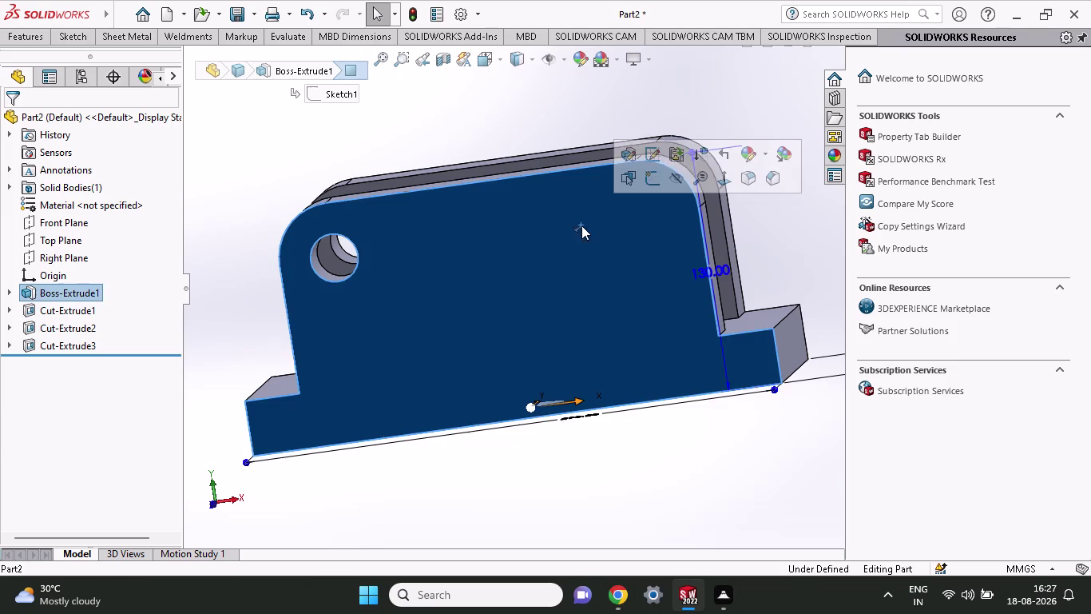
Sketch two concentric circles on the front plate face.
click(652, 179)
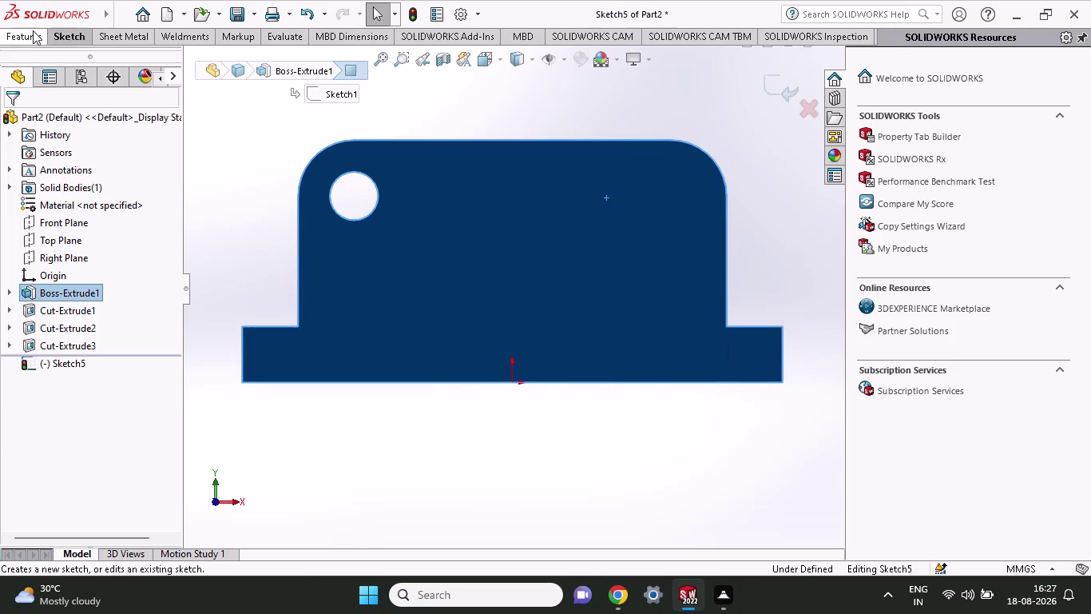
click(60, 40)
click(138, 60)
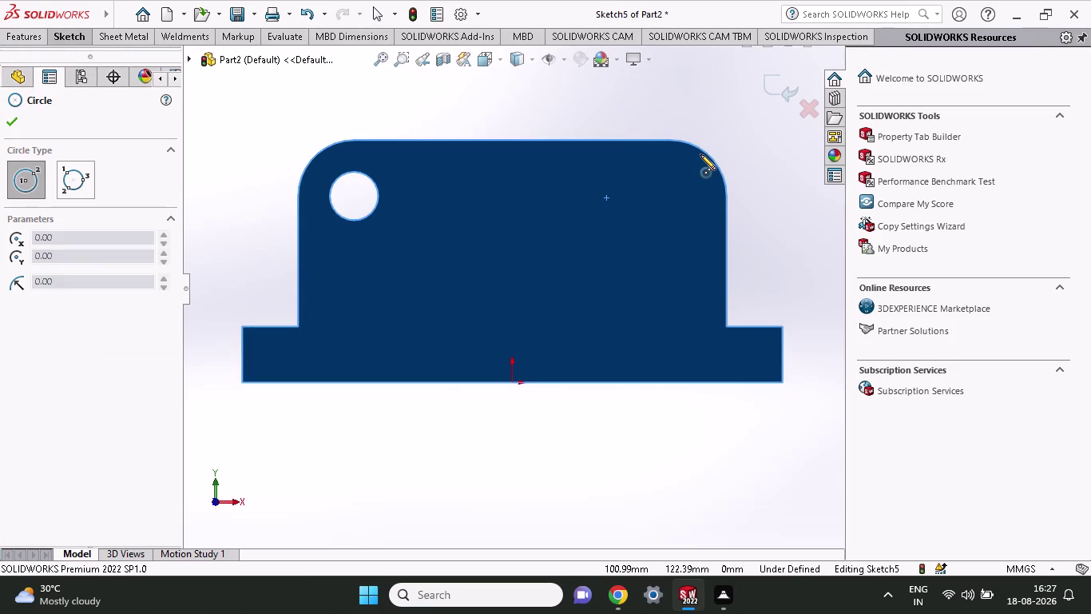
click(605, 196)
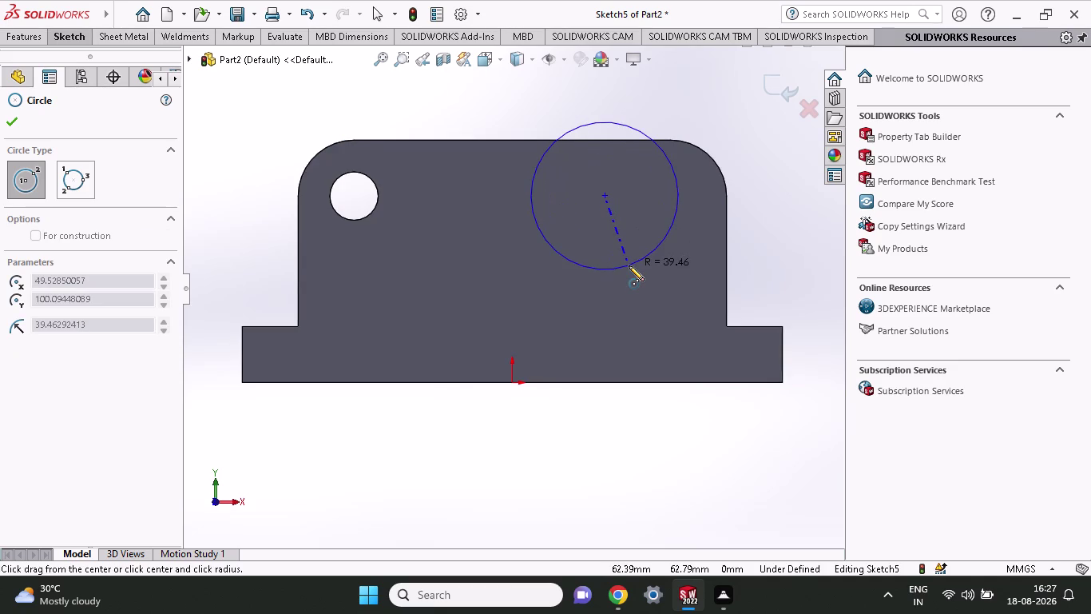
click(629, 265)
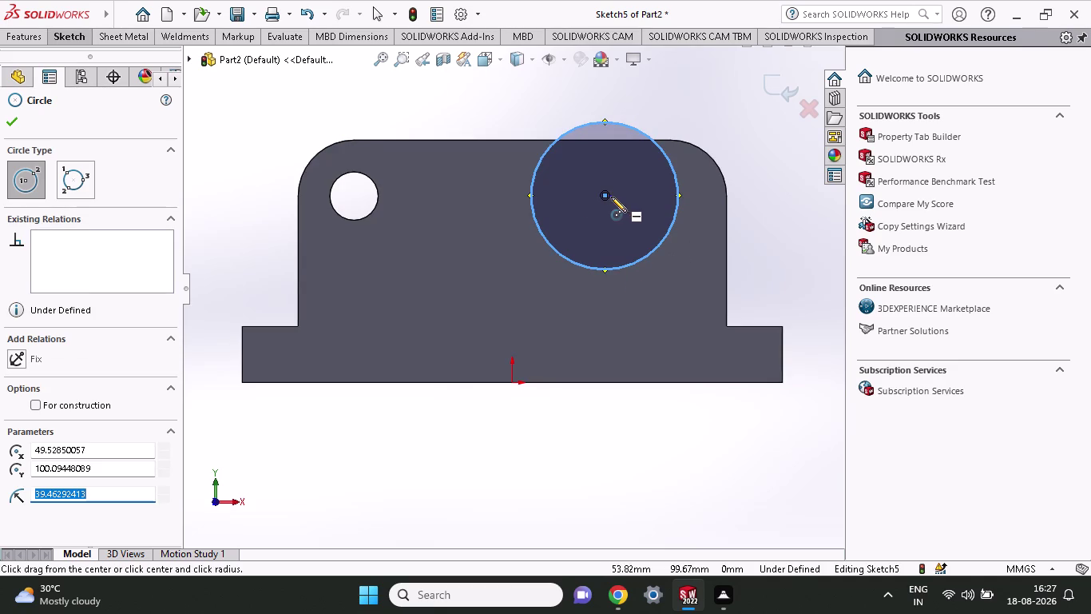
click(604, 197)
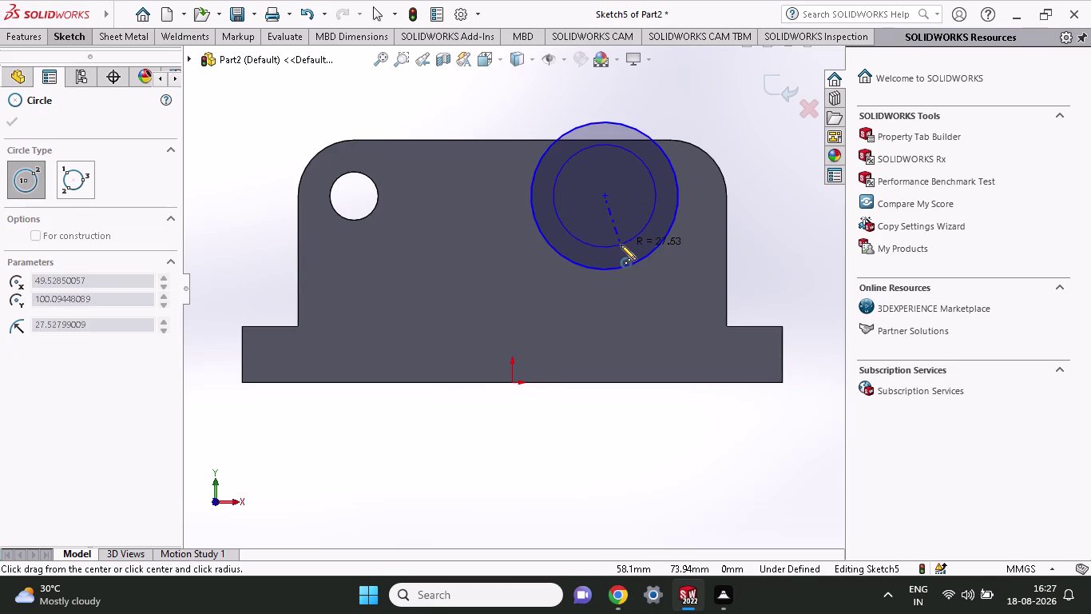
click(620, 244)
middle_drag(689, 114, 712, 178)
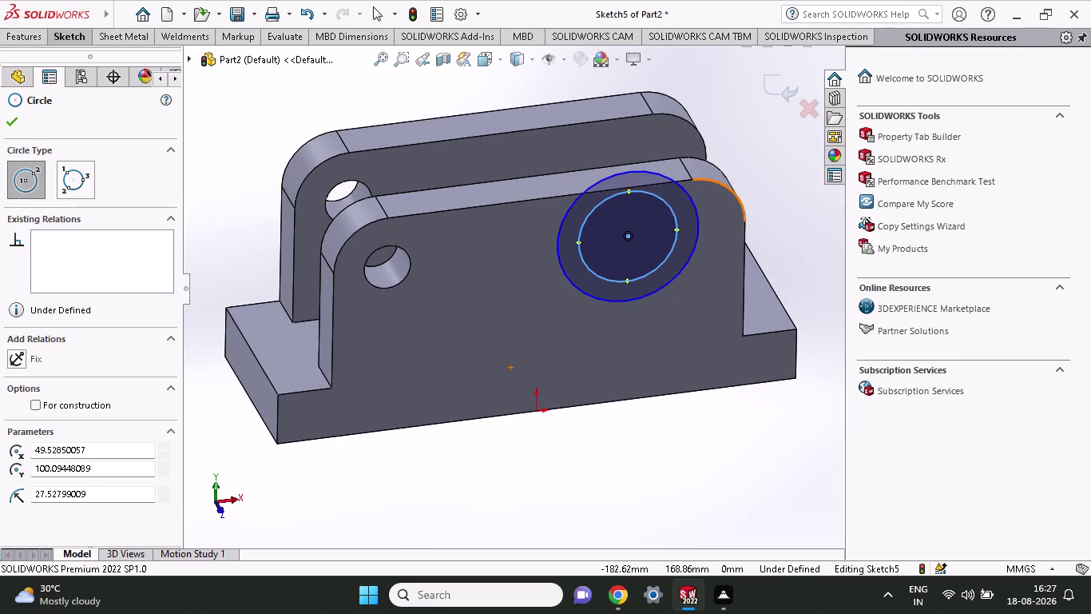
Extrude the ring between the circles as a 21 mm boss.
click(30, 39)
click(25, 76)
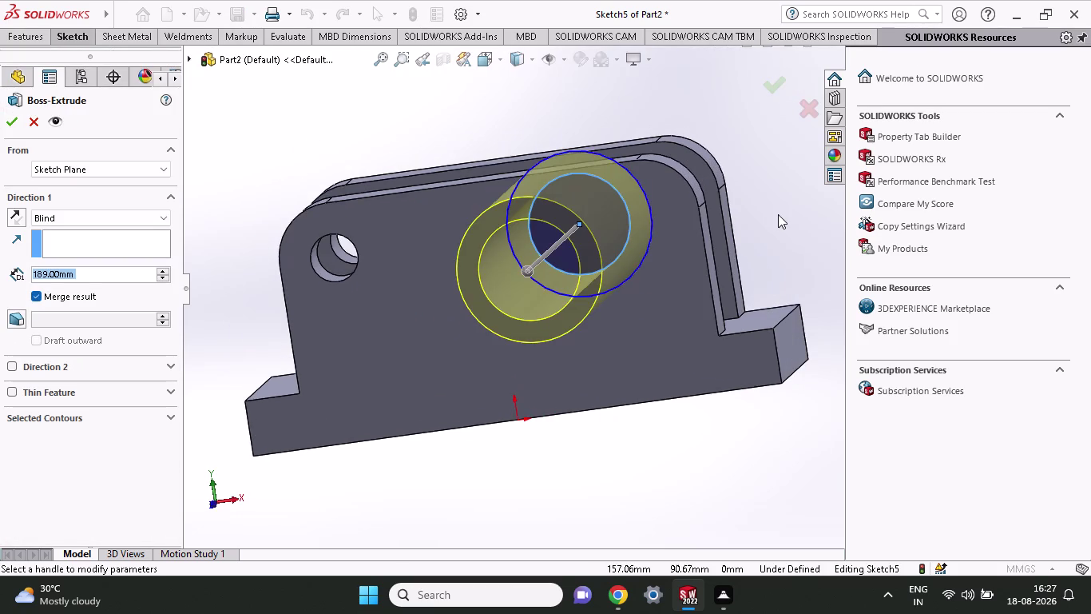
middle_drag(779, 215, 795, 274)
drag(632, 474, 629, 366)
click(561, 313)
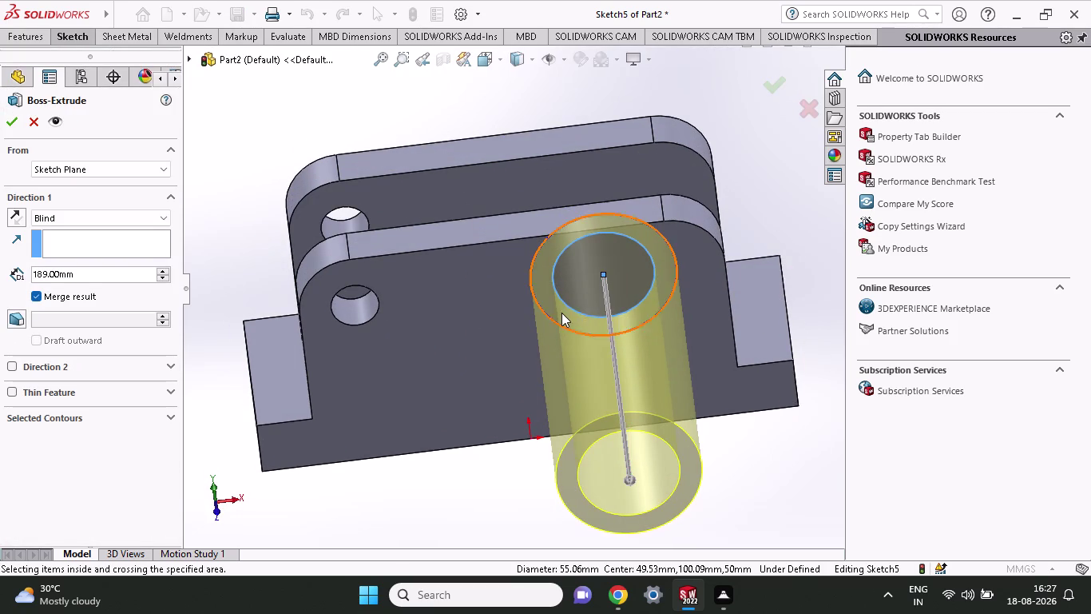
click(577, 327)
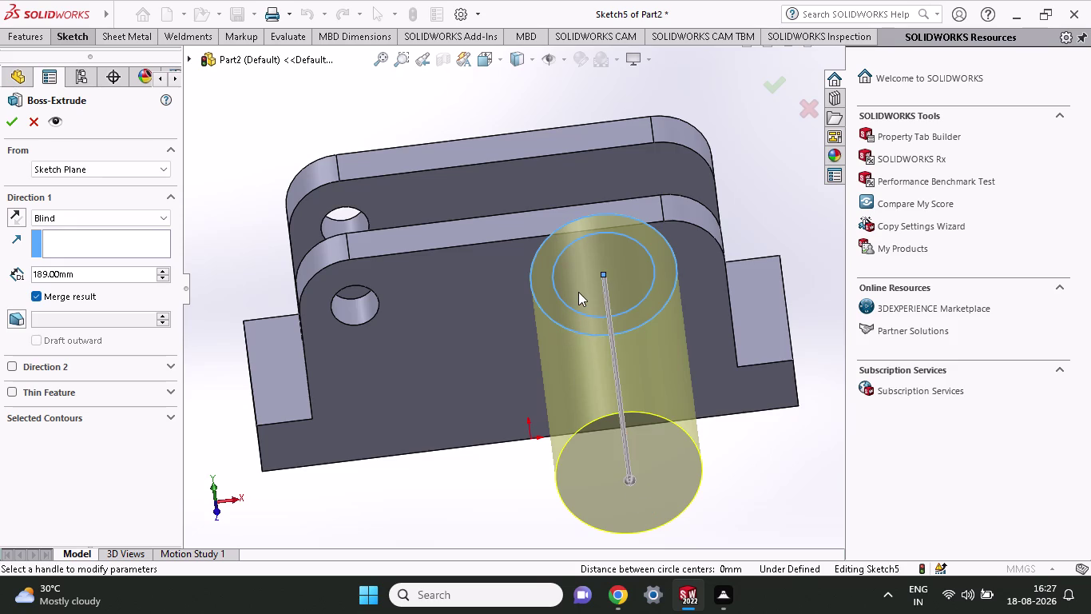
click(578, 287)
click(579, 298)
drag(629, 479, 595, 298)
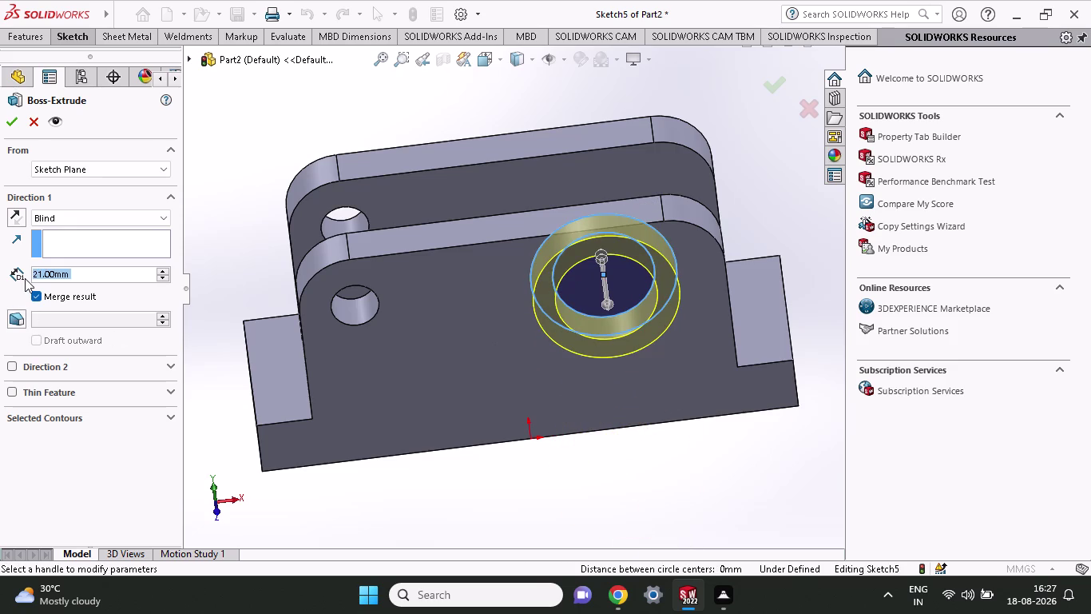
Extend the boss 119 mm in Direction 2 and accept Boss-Extrude2.
click(12, 365)
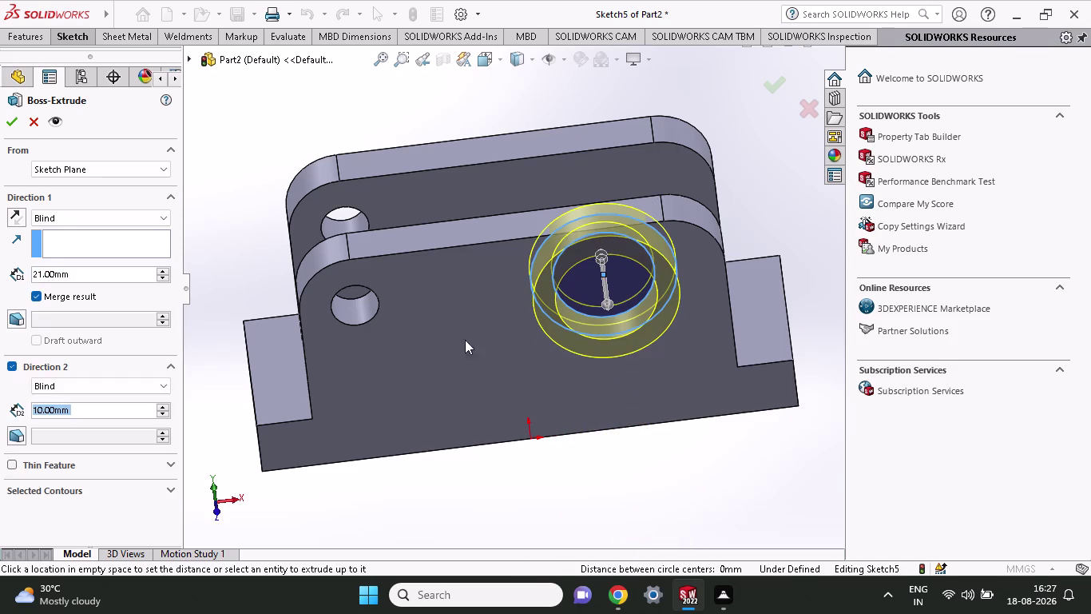
drag(602, 255, 603, 116)
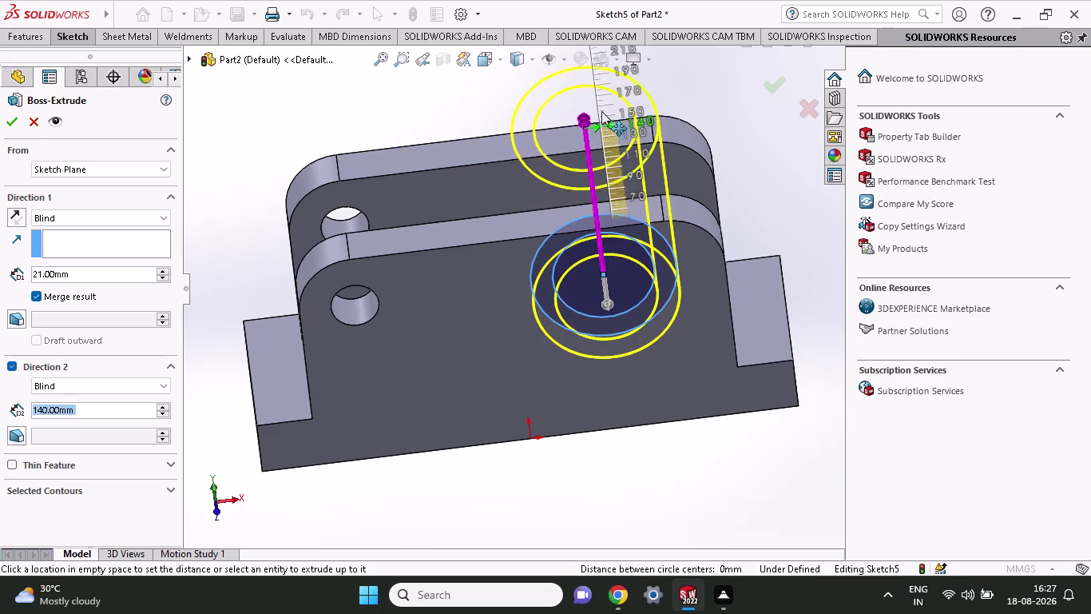
drag(603, 117, 602, 104)
middle_drag(771, 135, 705, 217)
drag(636, 83, 616, 154)
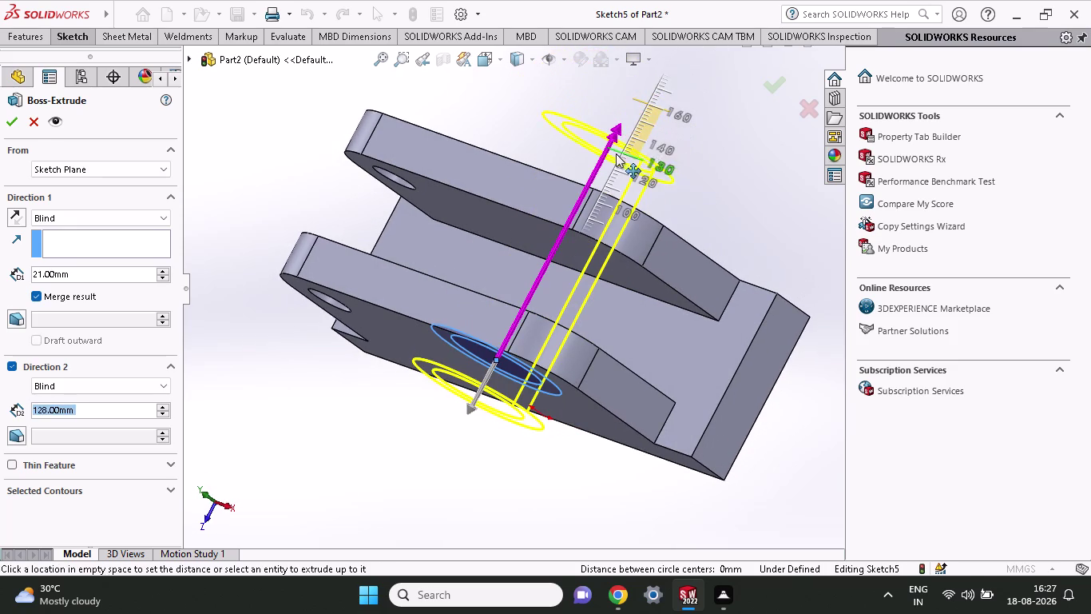
drag(616, 153, 611, 171)
middle_drag(761, 183, 773, 180)
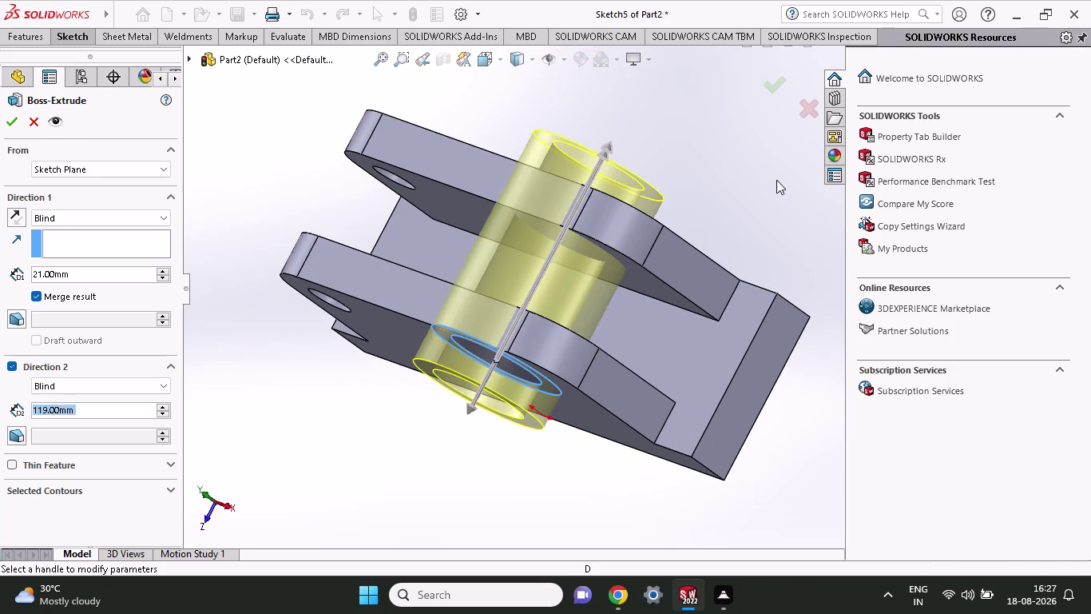
middle_drag(773, 179, 815, 163)
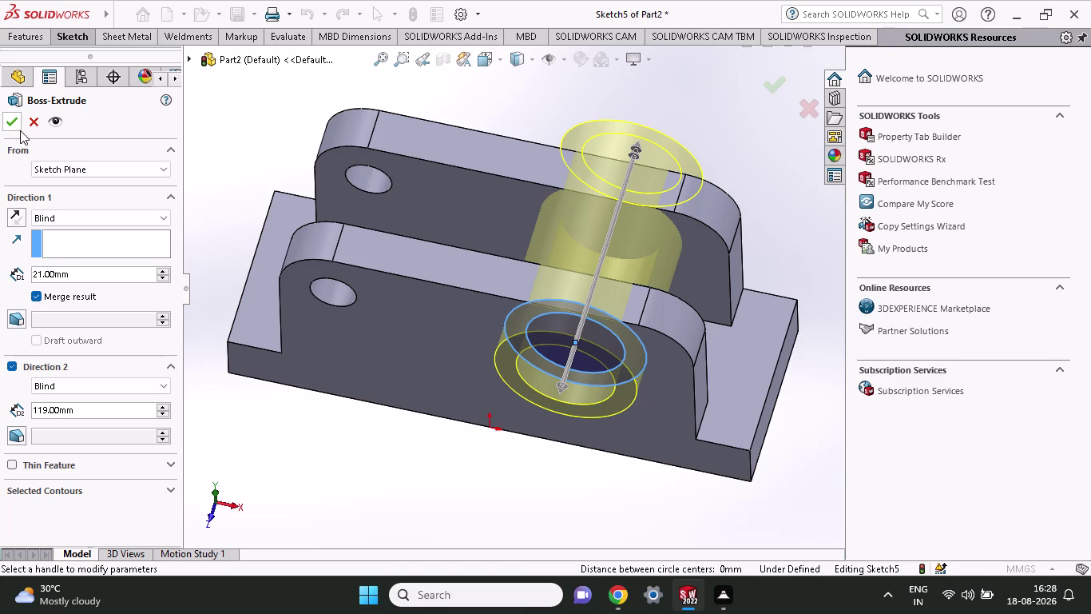
click(20, 130)
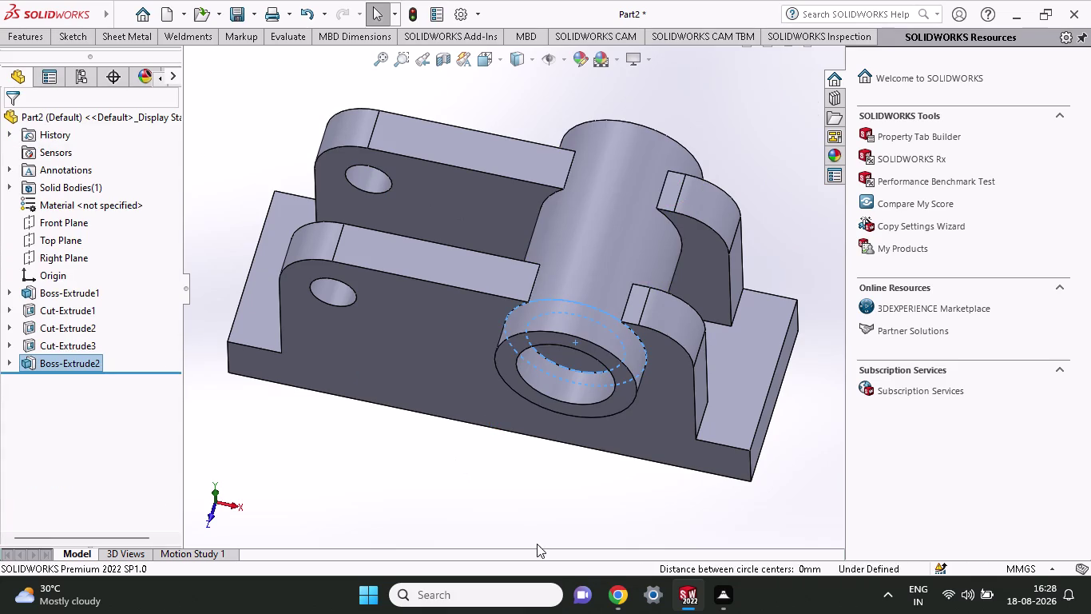
click(523, 539)
middle_drag(524, 537, 475, 489)
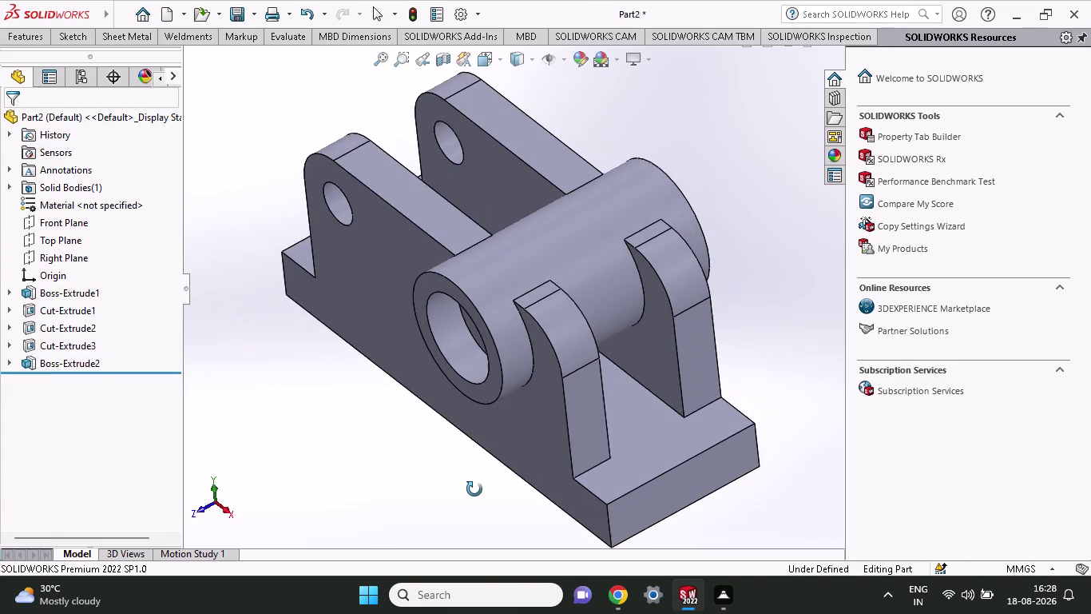
middle_drag(475, 488, 521, 592)
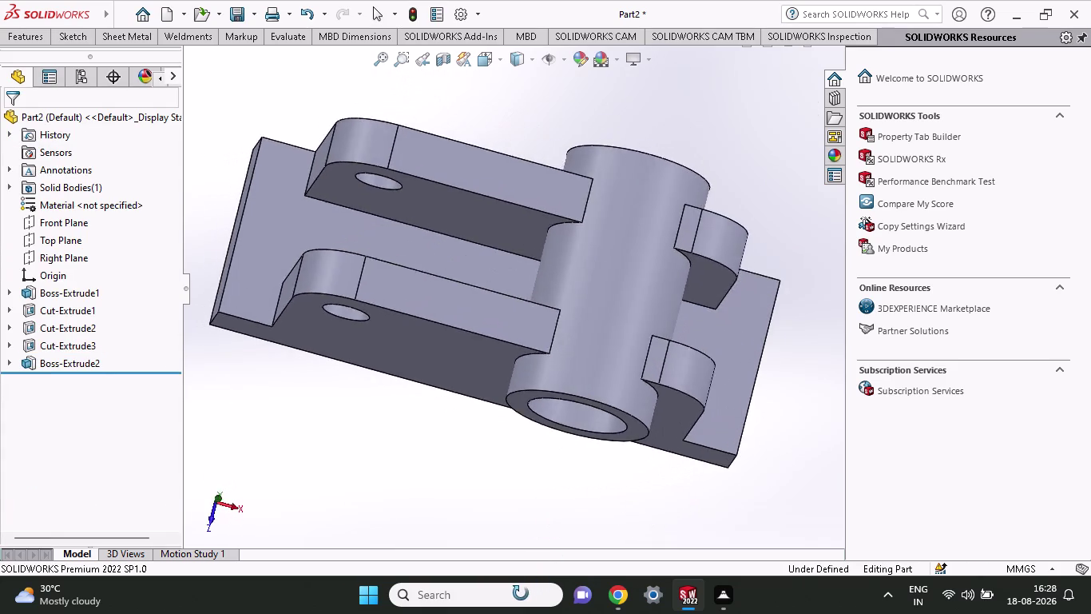
middle_drag(521, 592, 541, 403)
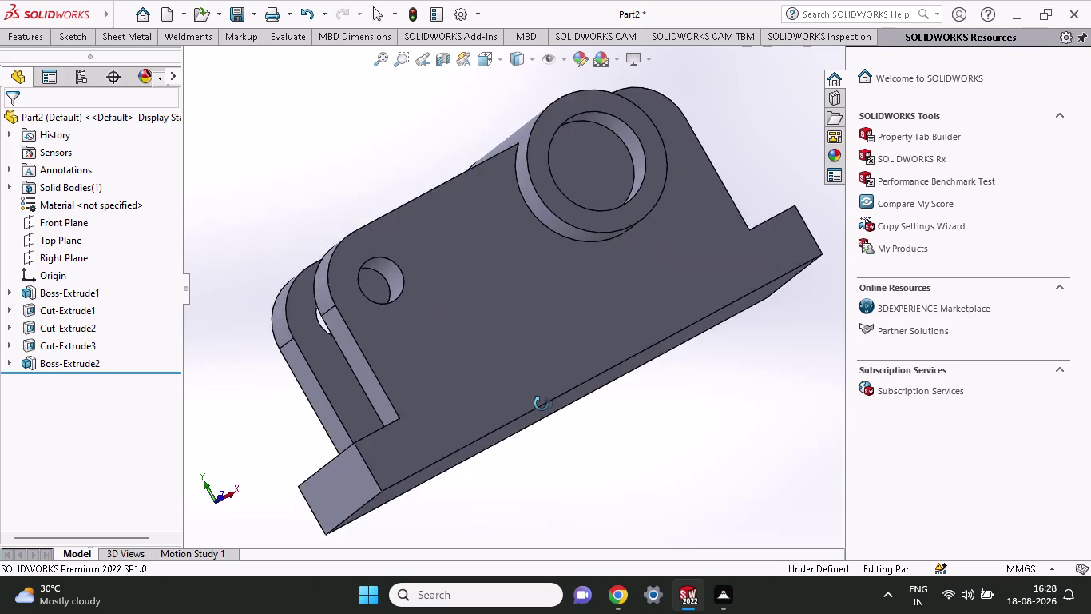
middle_drag(542, 404, 672, 415)
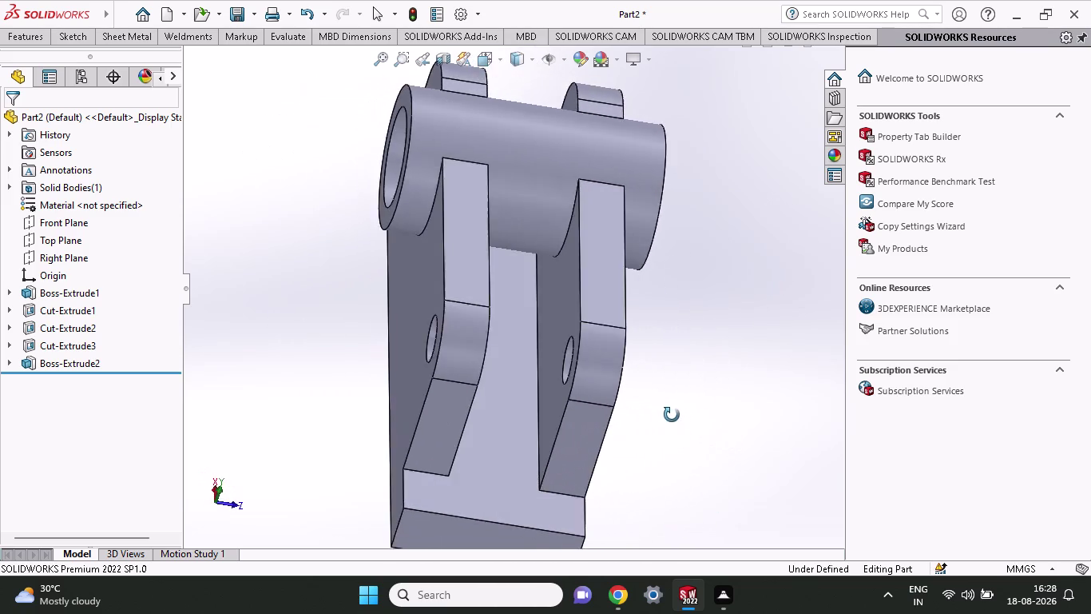
middle_drag(672, 415, 473, 390)
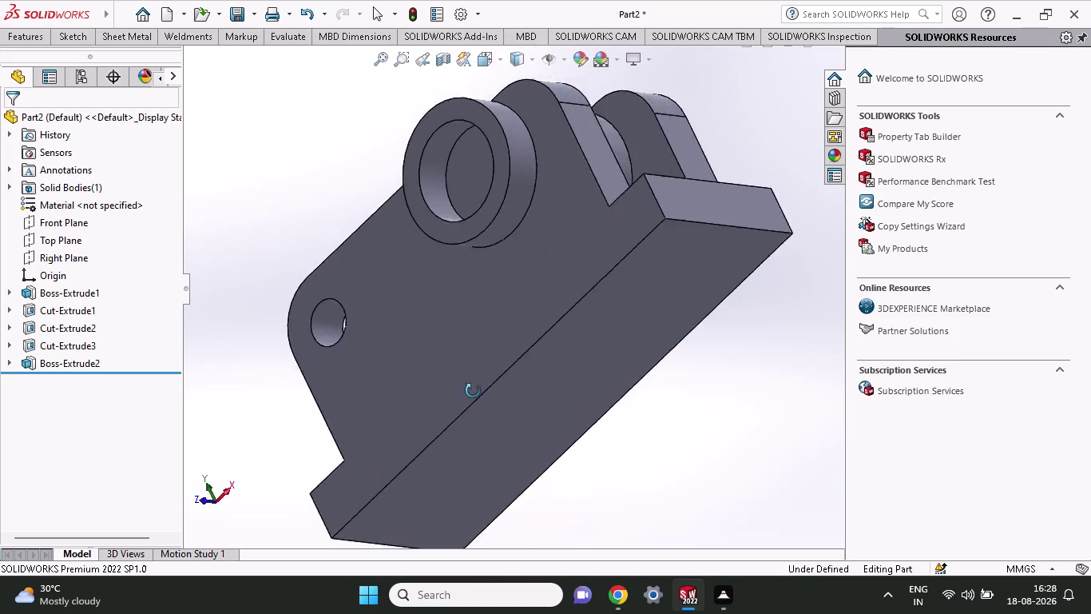
middle_drag(474, 390, 512, 508)
scroll(up, 3)
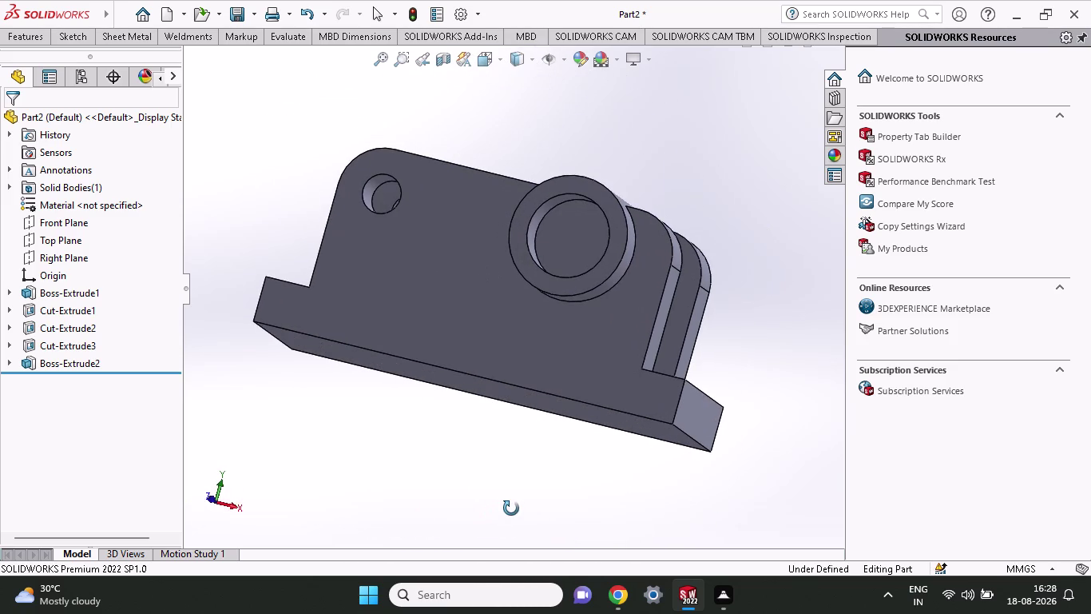
middle_drag(512, 508, 510, 506)
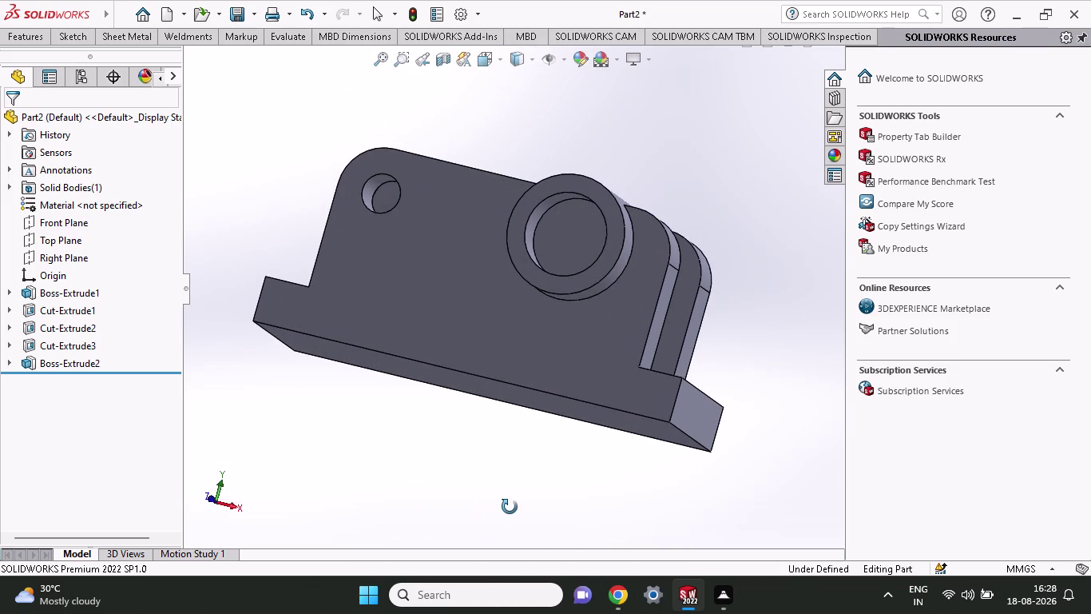
middle_drag(510, 506, 551, 613)
middle_drag(562, 532, 409, 397)
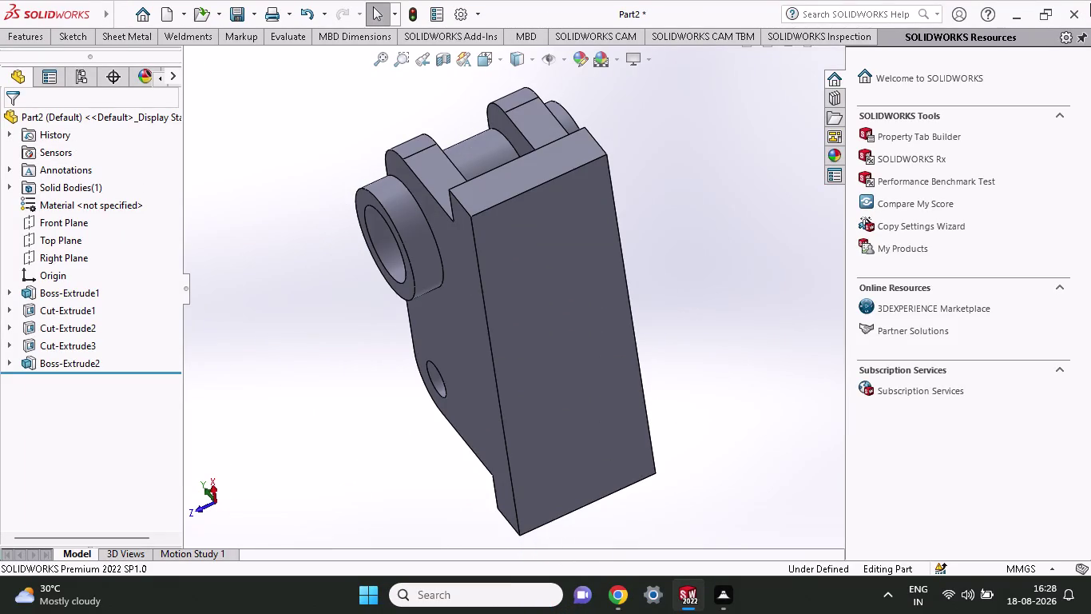
click(677, 598)
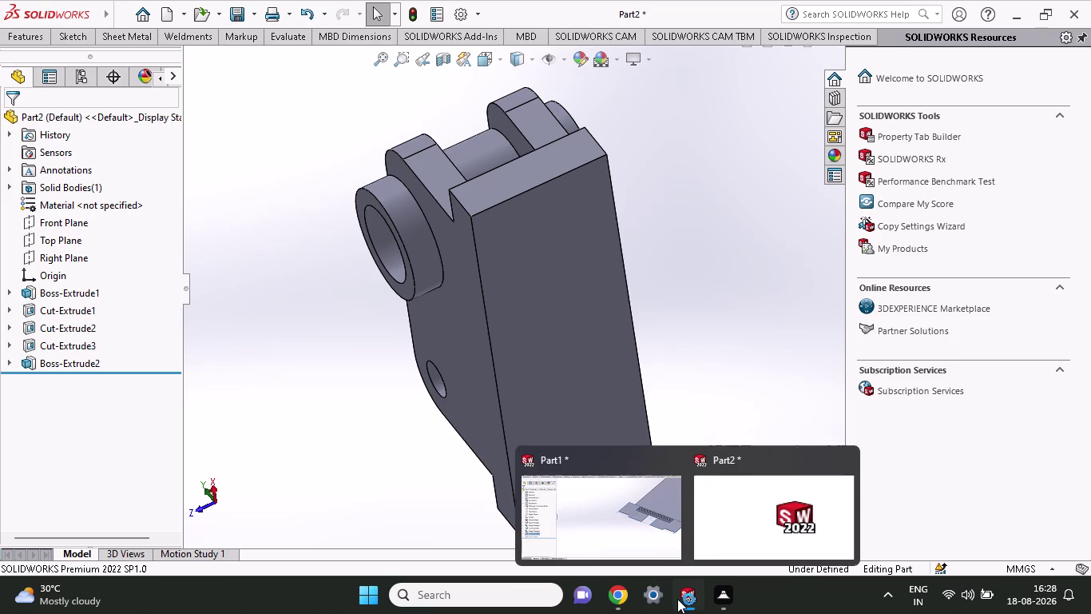
Close the Part2 document and return to the slotted Part1 tray.
click(581, 496)
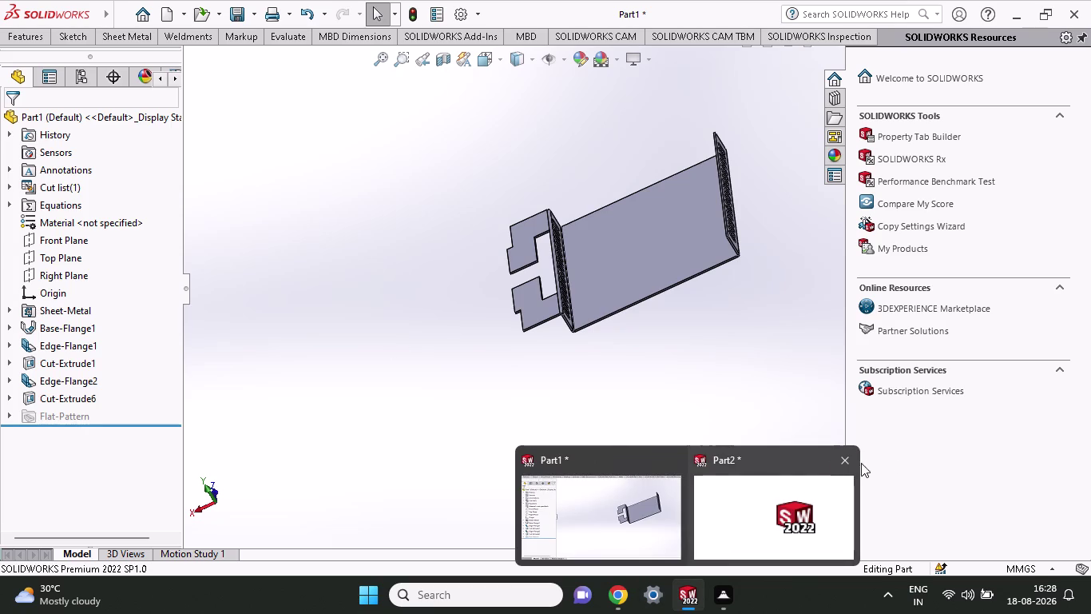
click(852, 454)
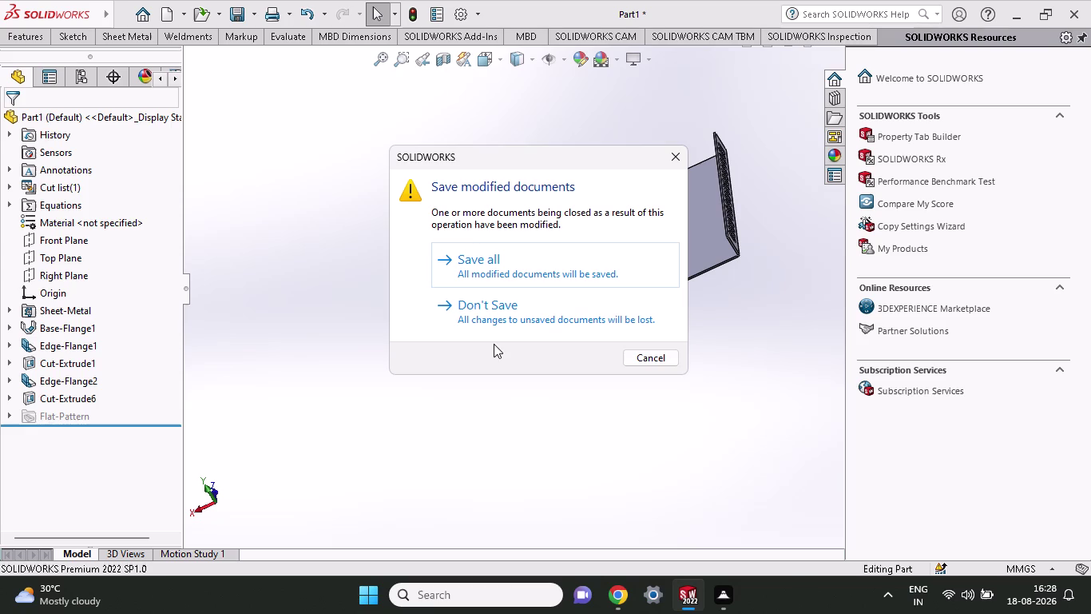
click(514, 320)
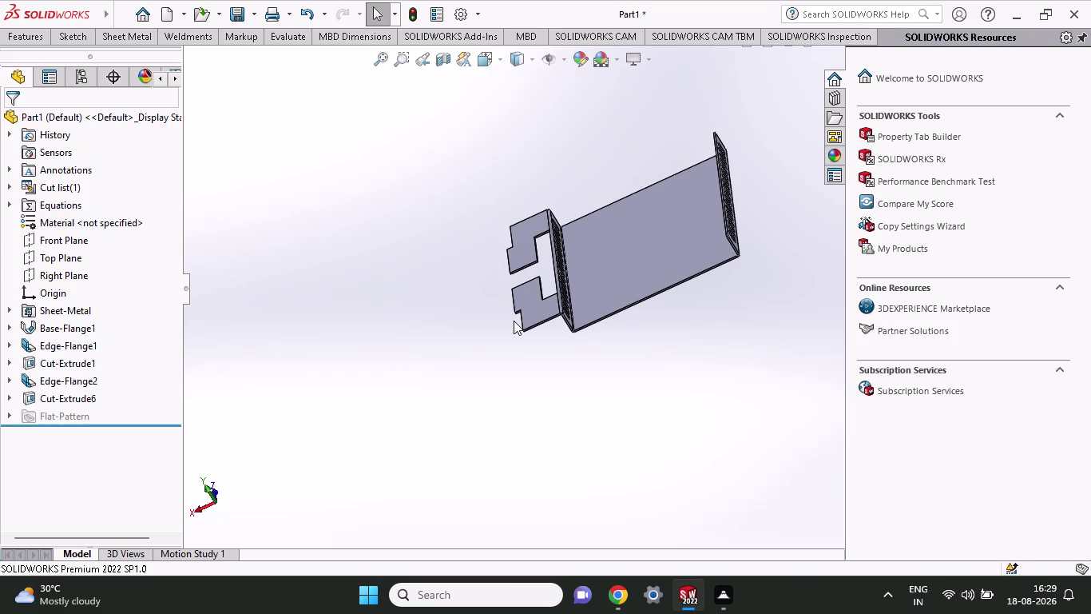
middle_click(658, 208)
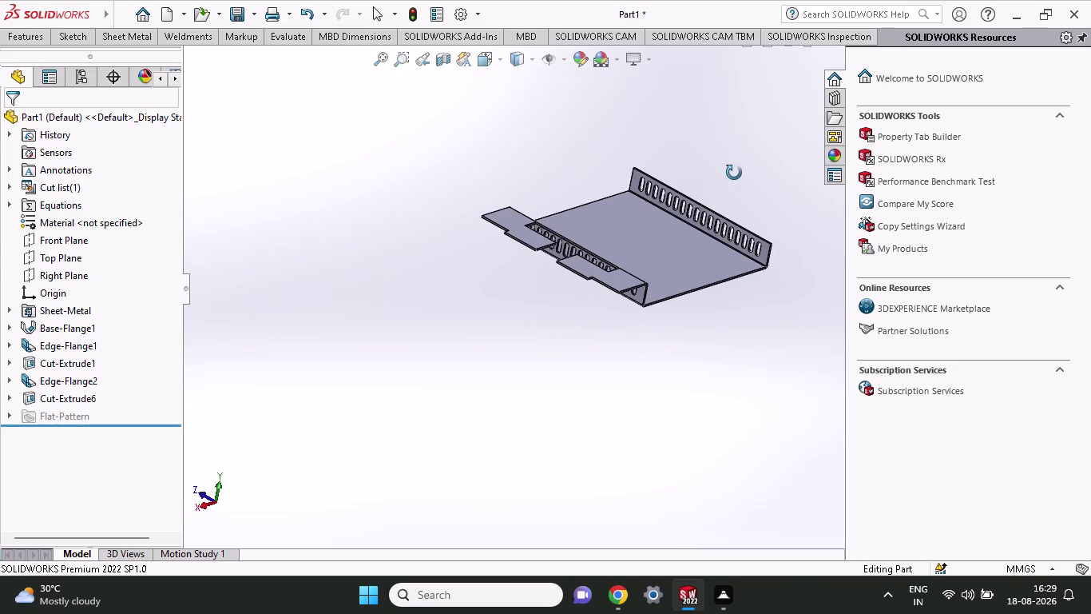
Orbit the tray and start a new Edge-Flange3 from the Sheet Metal tools.
scroll(up, 3)
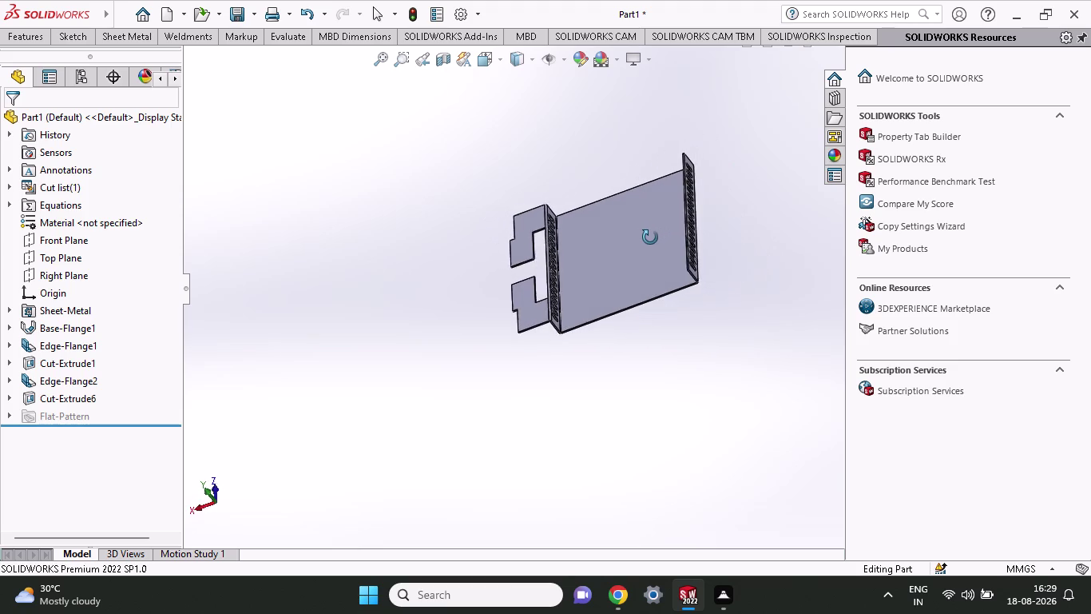
scroll(down, 3)
scroll(down, 3)
middle_drag(681, 204, 739, 186)
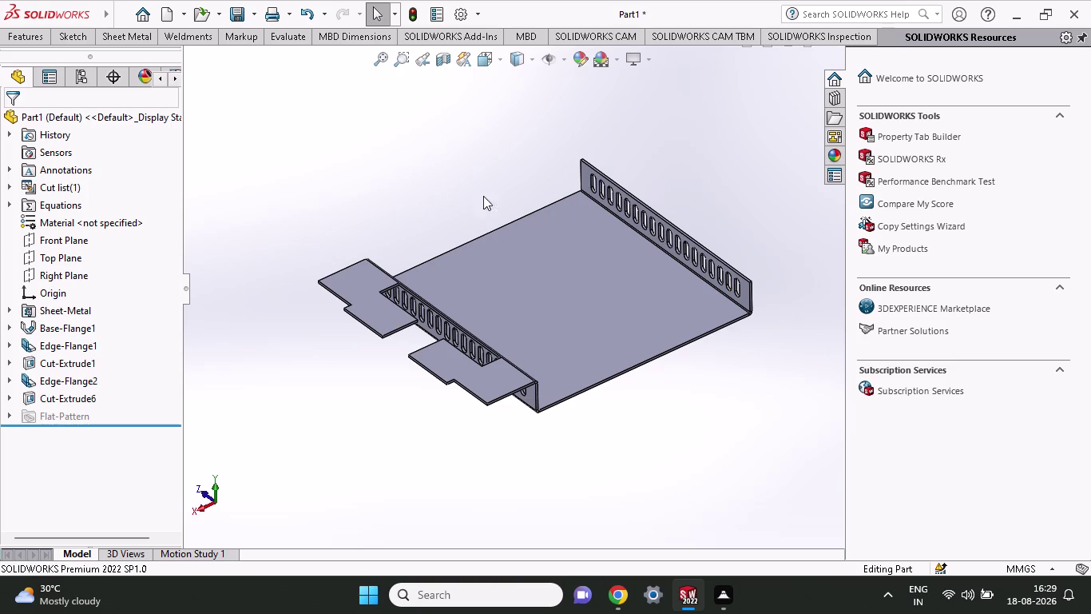
click(74, 35)
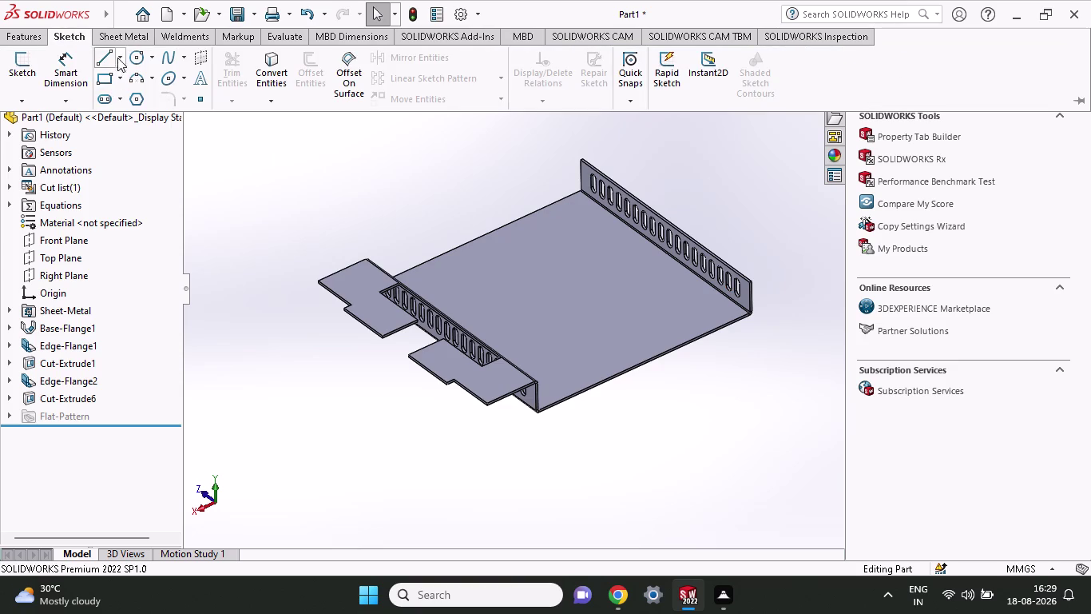
click(25, 38)
click(115, 40)
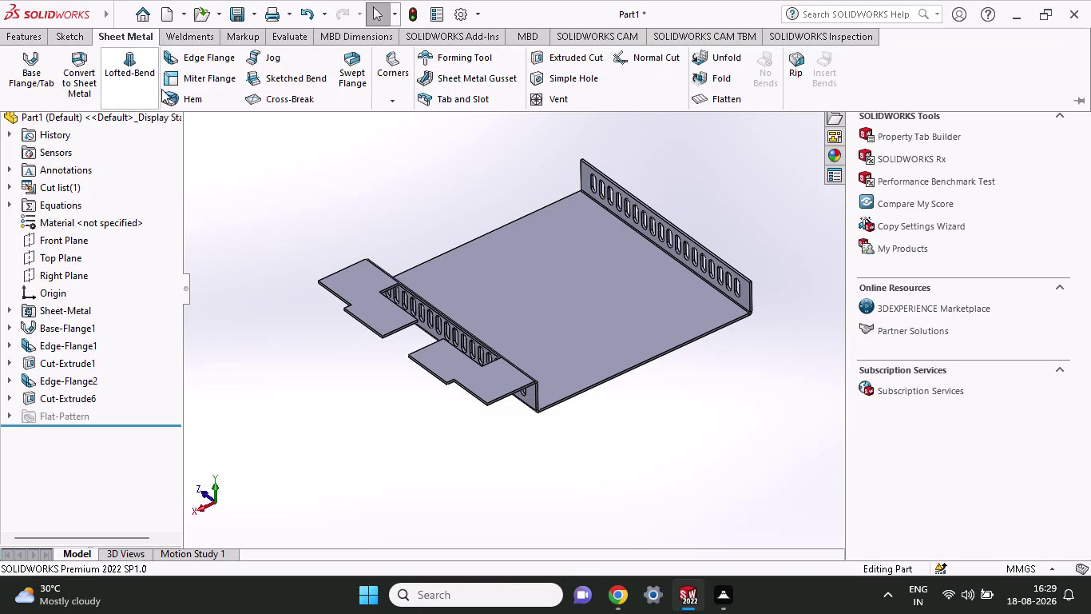
click(201, 57)
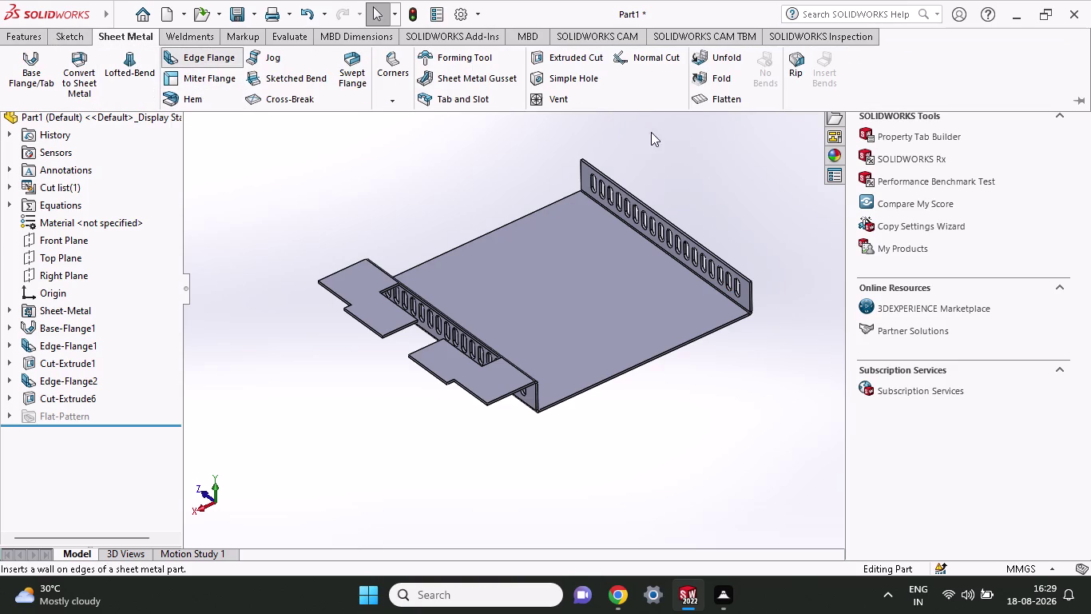
click(700, 247)
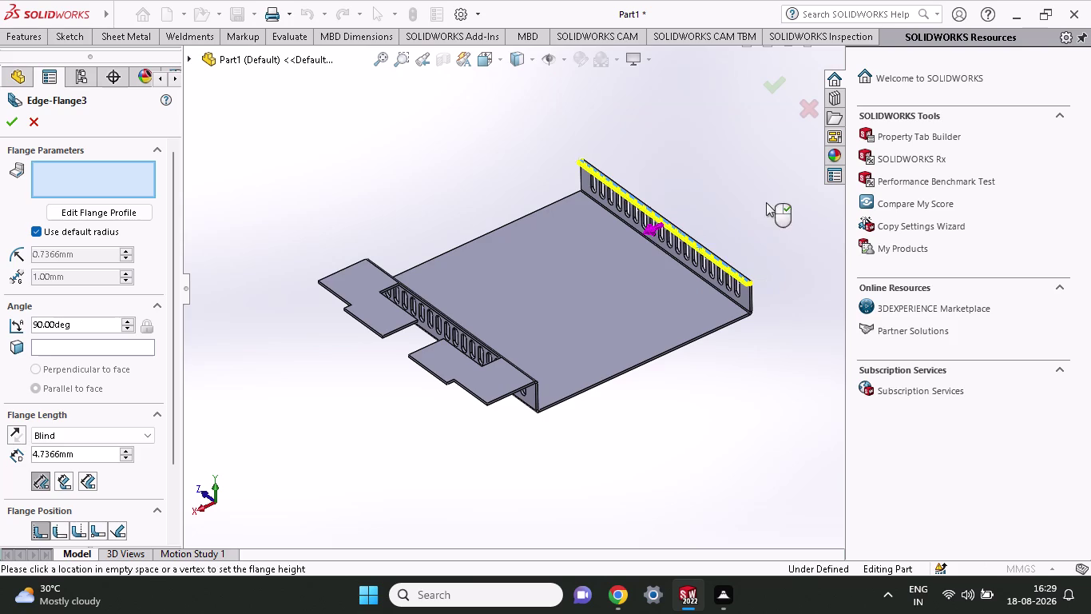
Select the top edge of the slotted wall as the Edge-Flange3 edge.
click(748, 204)
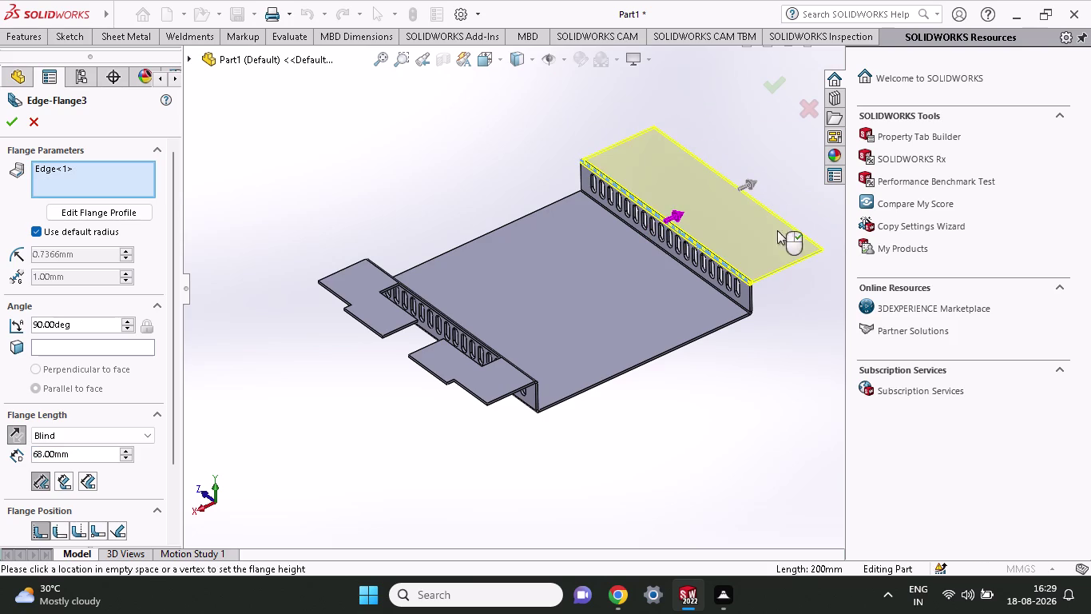
middle_drag(787, 337, 735, 348)
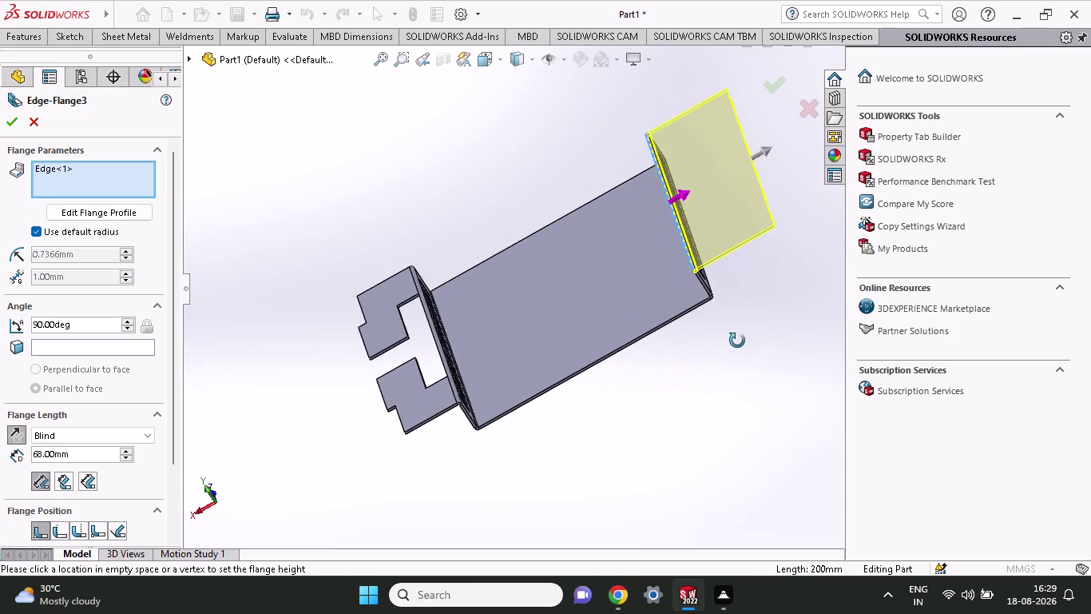
middle_drag(735, 348, 738, 338)
middle_drag(739, 303, 748, 347)
scroll(up, 3)
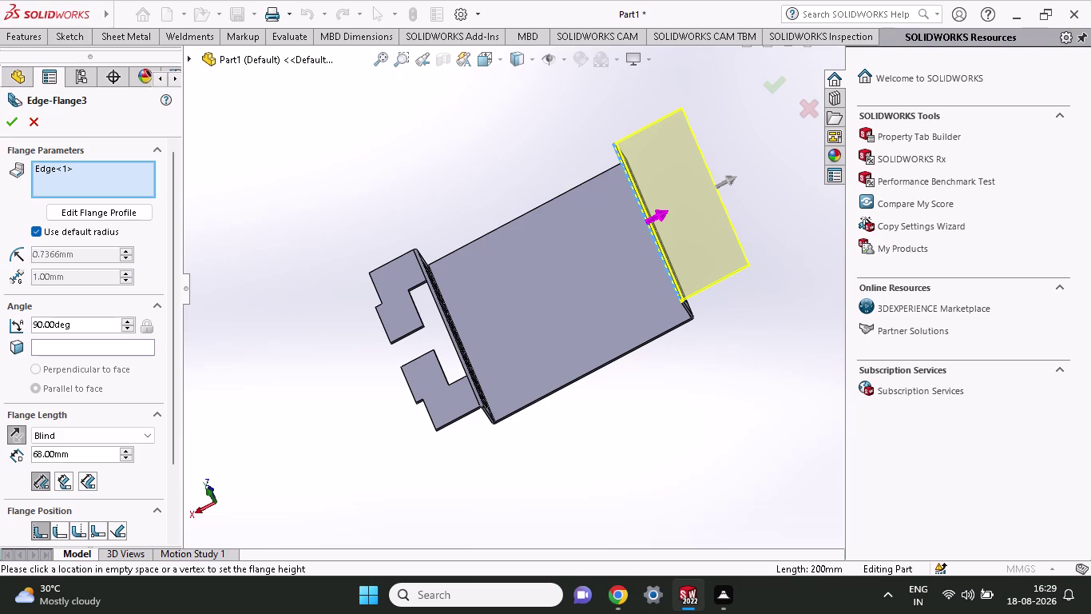
scroll(down, 3)
Set the flange length end condition to Blind and point the flange outward.
click(93, 463)
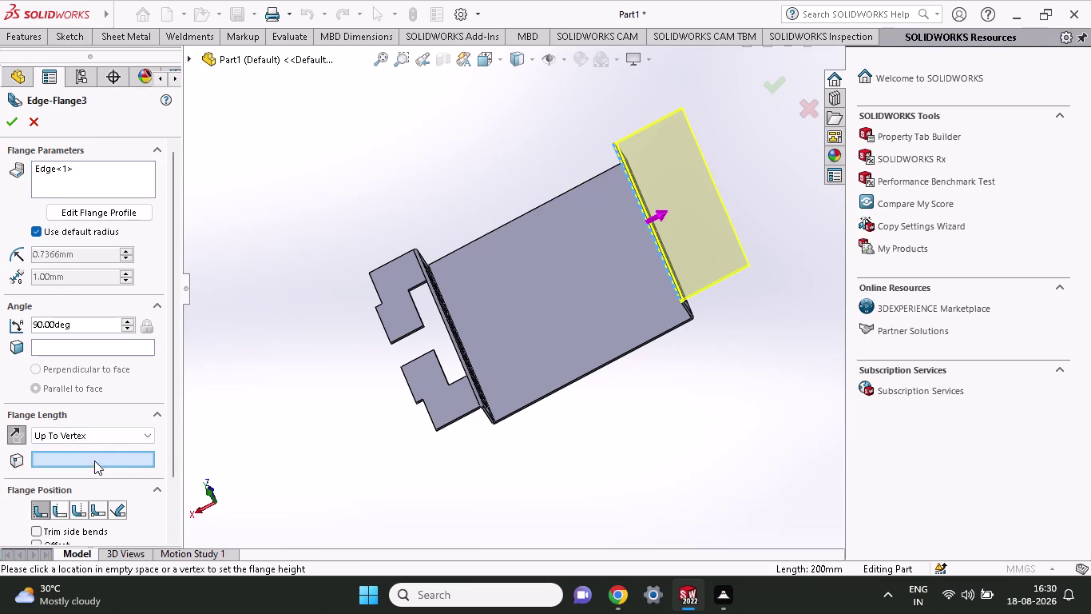
click(105, 430)
click(97, 445)
drag(97, 449, 40, 471)
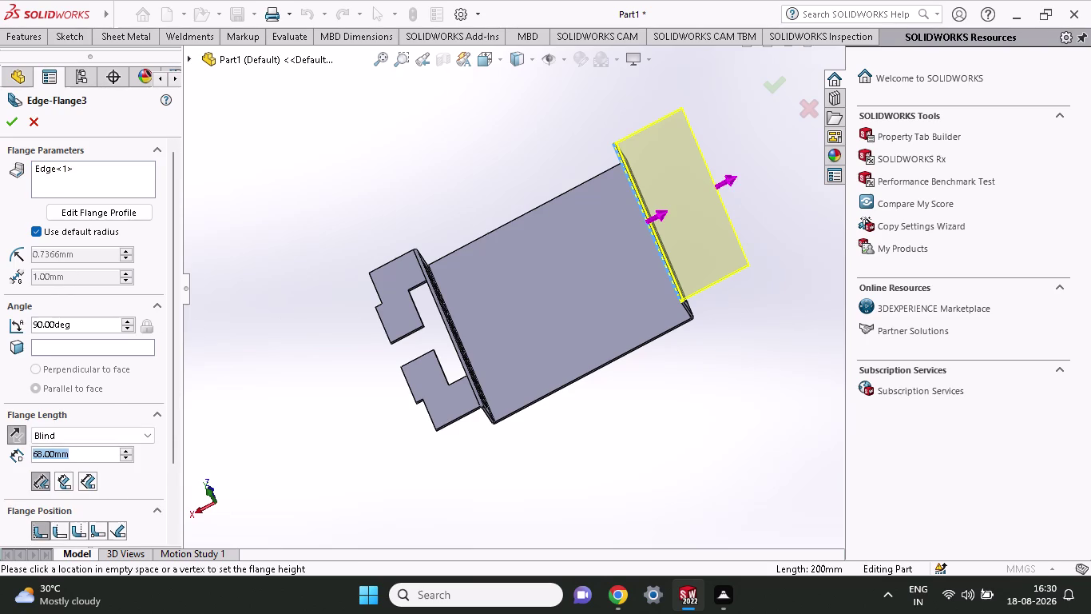
drag(40, 470, 0, 479)
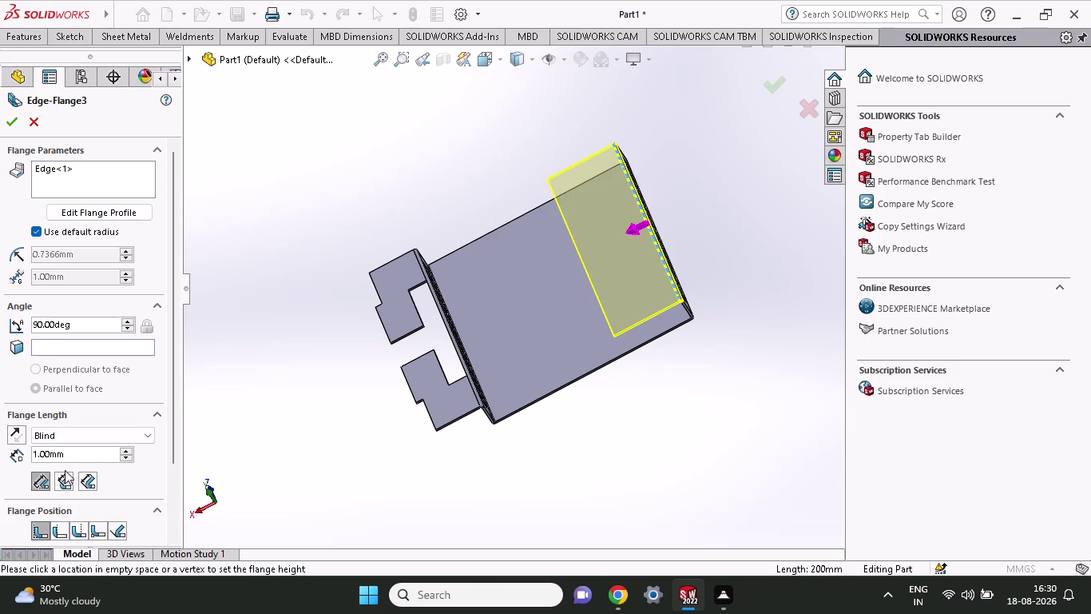
drag(68, 457, 10, 457)
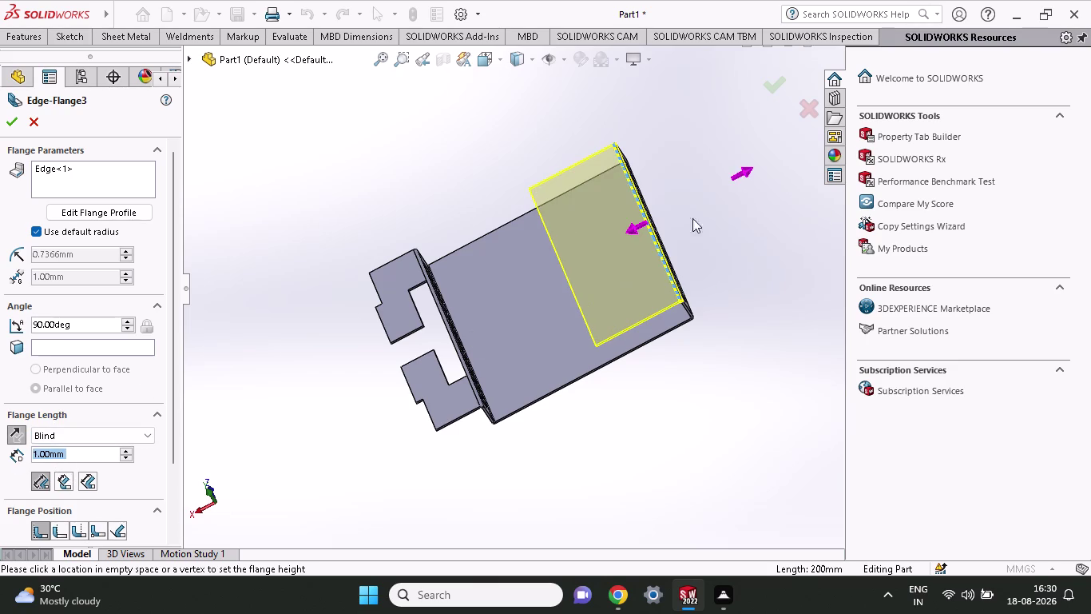
click(716, 192)
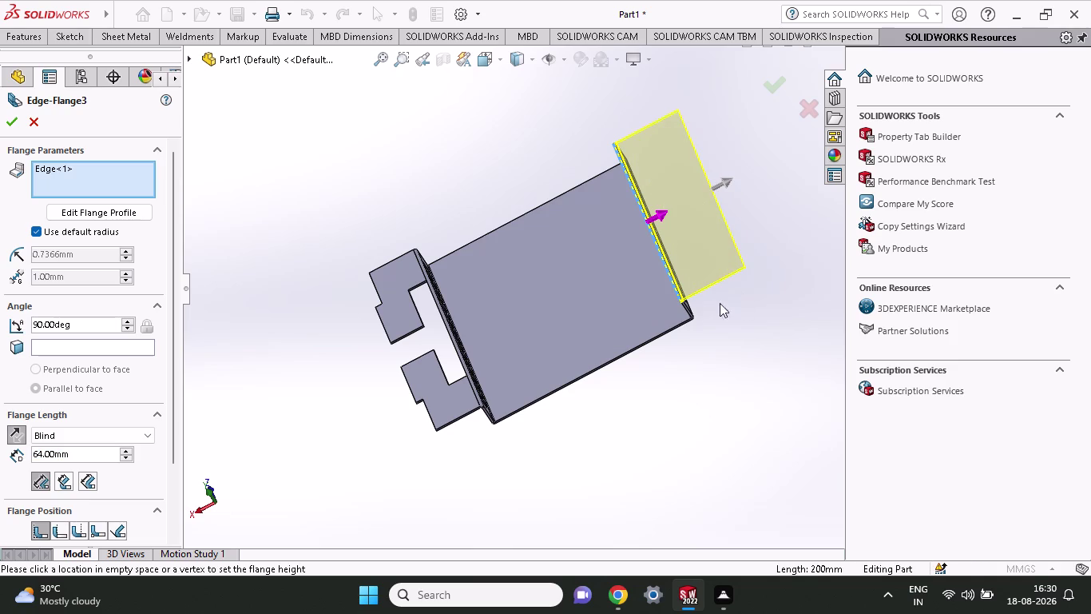
Enter a 13.86 mm flange length and accept Edge-Flange3.
click(69, 452)
drag(72, 451, 24, 454)
text(13.)
text(86)
click(211, 359)
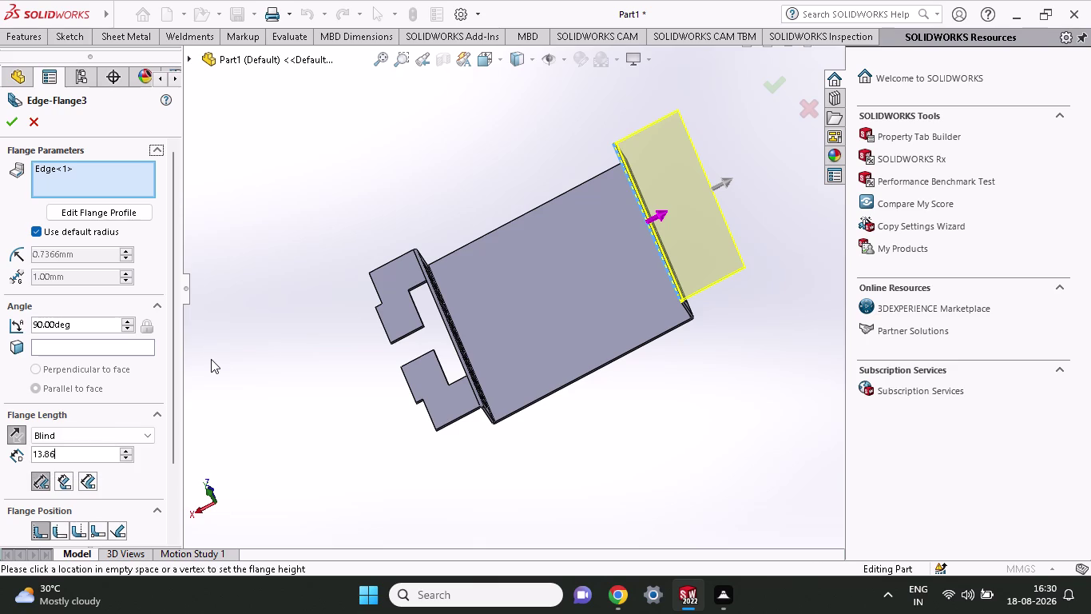
click(11, 131)
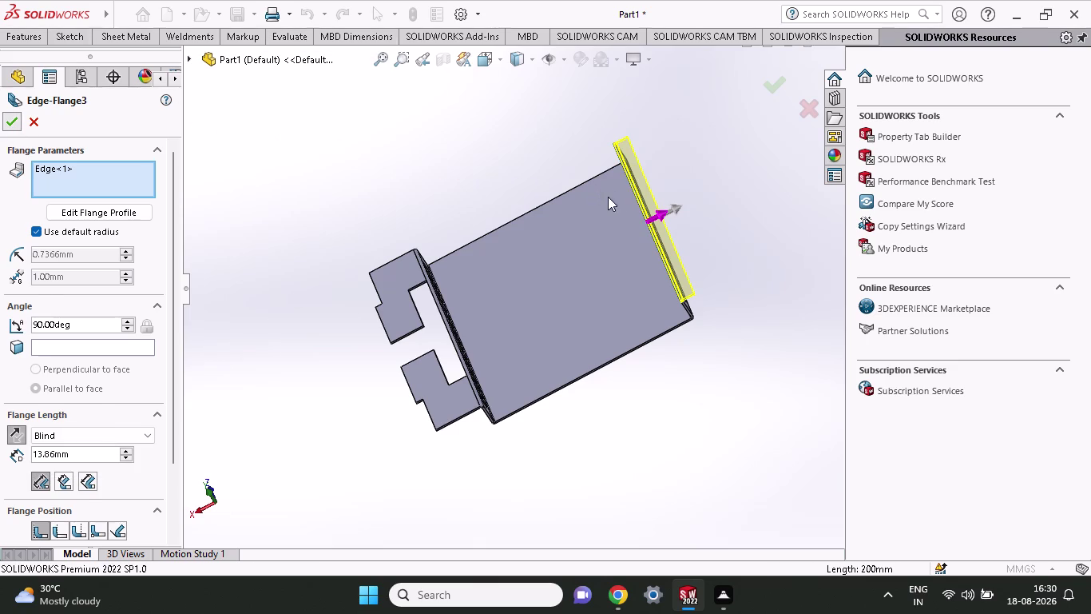
scroll(down, 3)
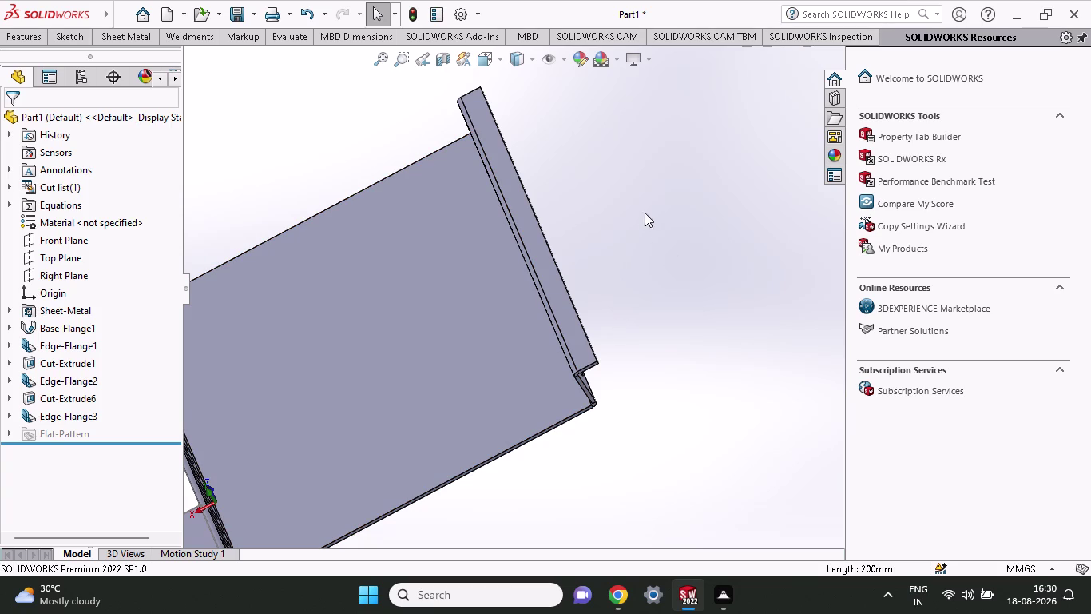
click(75, 34)
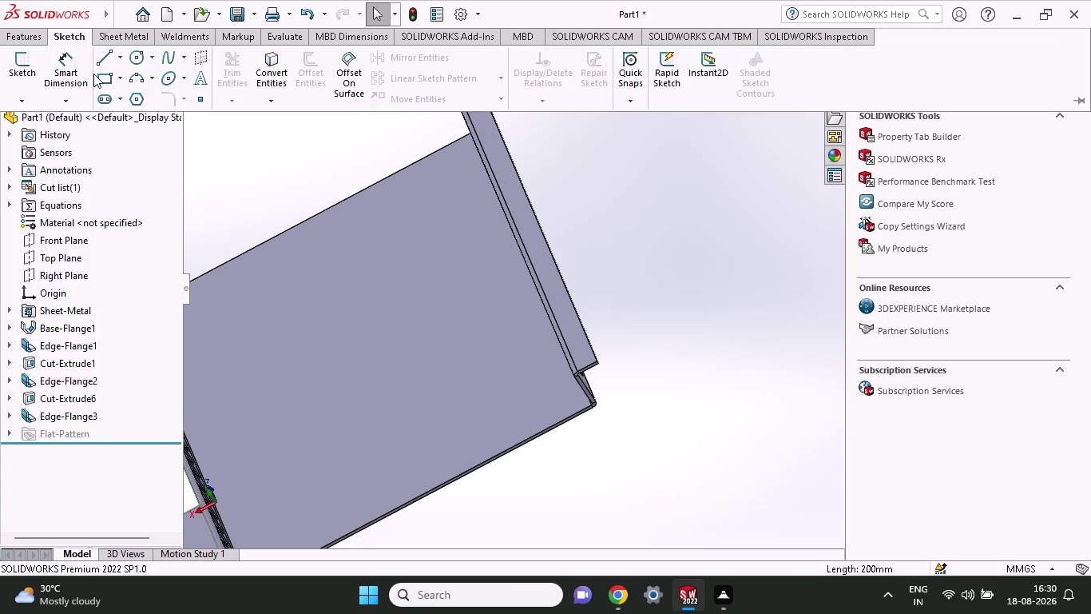
Draw a corner rectangle at the corner of the narrow lip face.
click(96, 76)
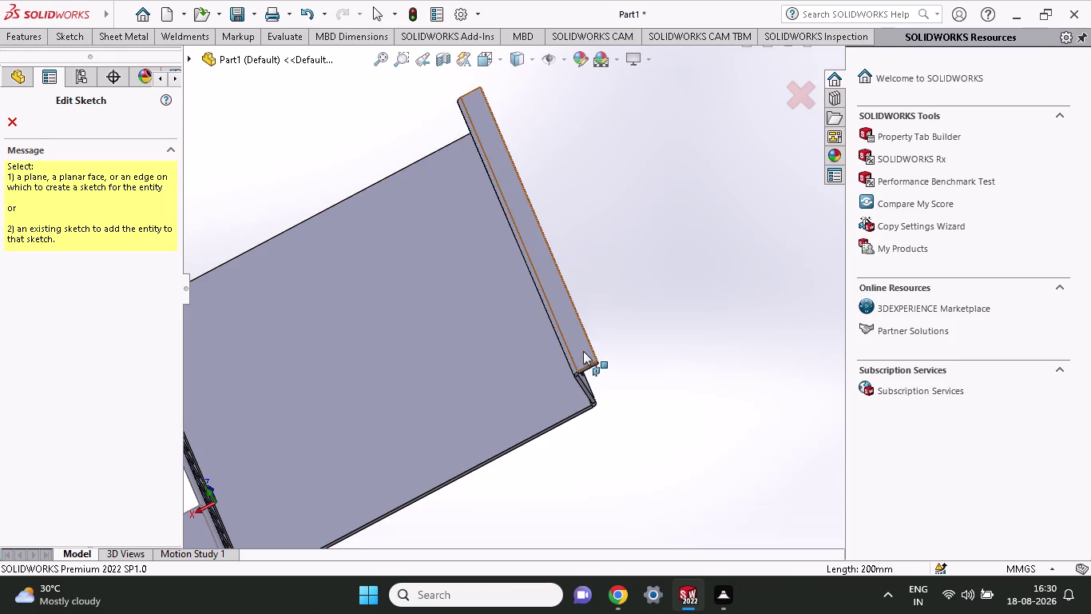
click(583, 351)
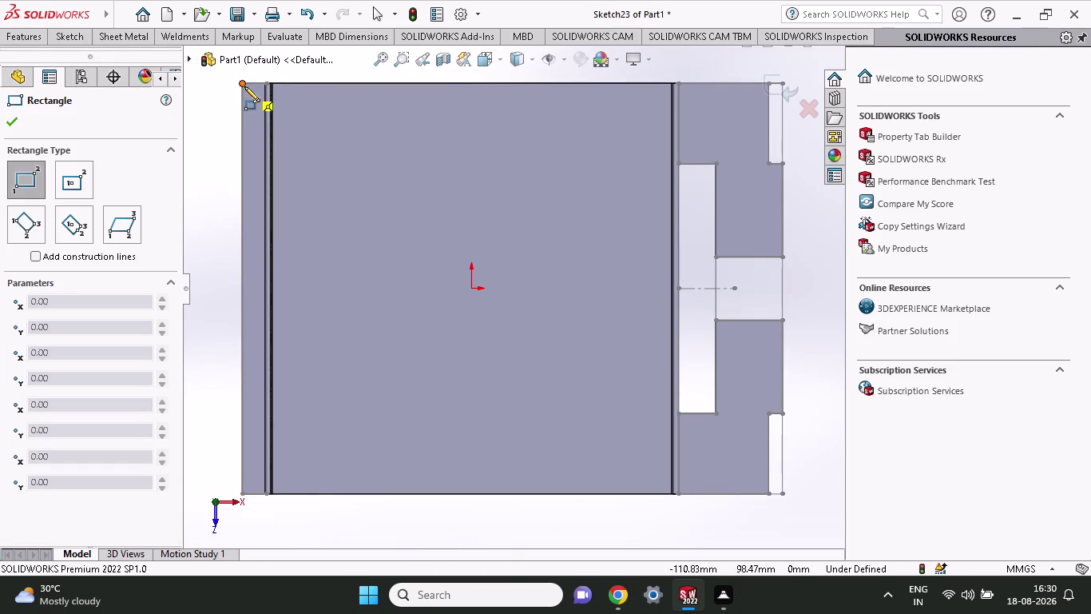
click(244, 87)
click(264, 125)
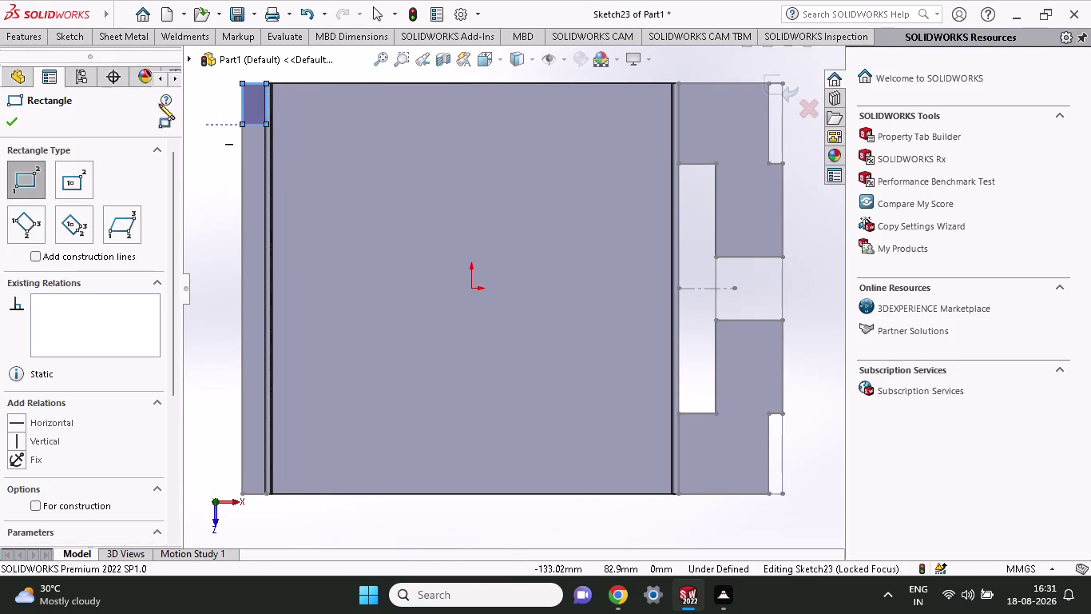
click(65, 37)
click(69, 78)
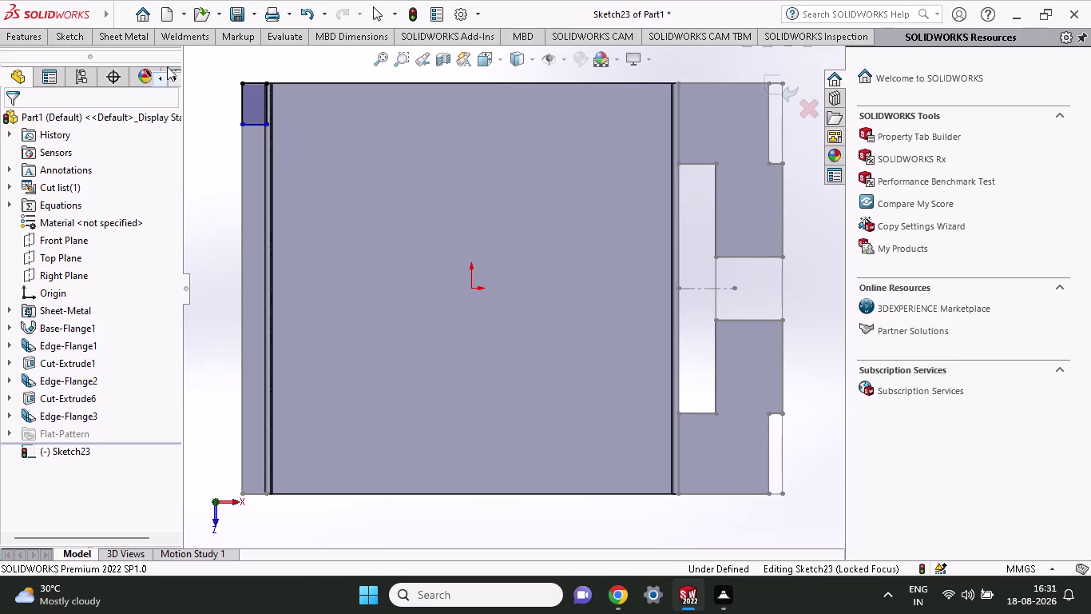
Dimension the rectangle's height to 25 mm.
click(243, 100)
click(206, 112)
text(2)
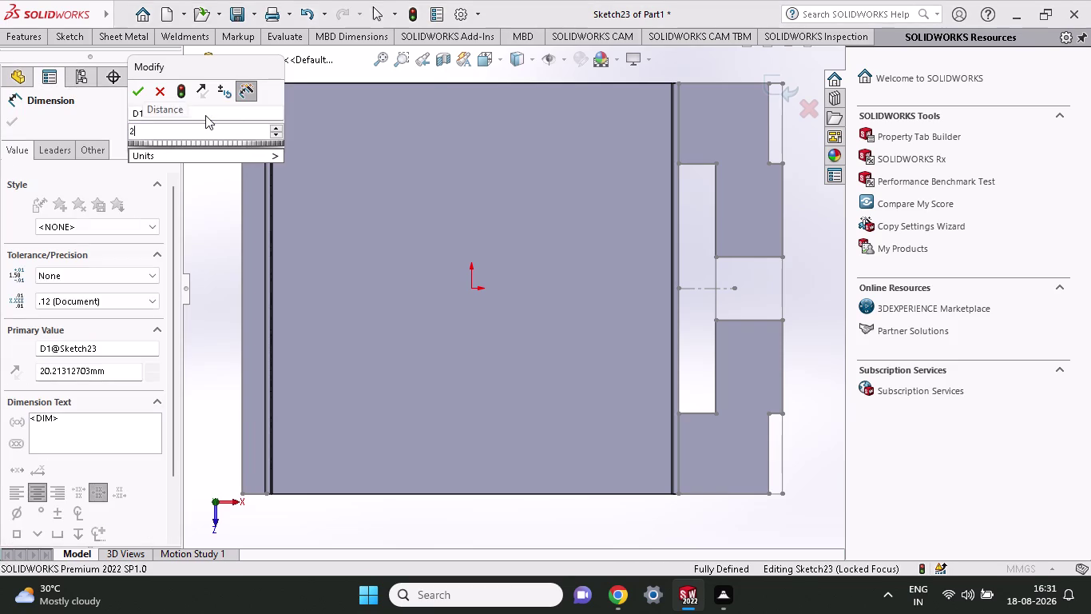
text(5)
key(Return)
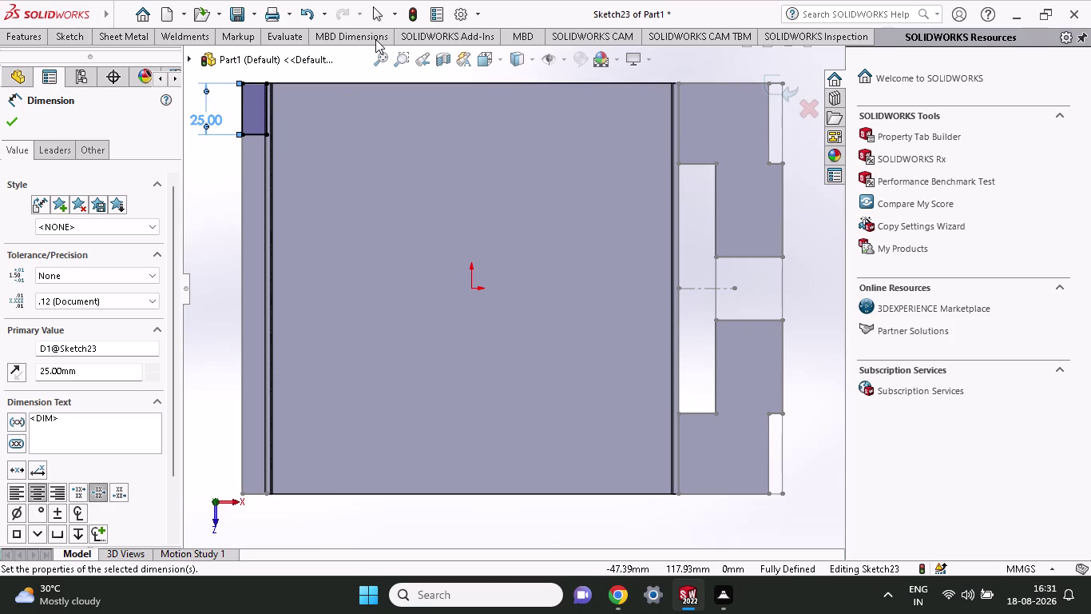
scroll(down, 3)
scroll(down, 3)
scroll(up, 3)
scroll(down, 3)
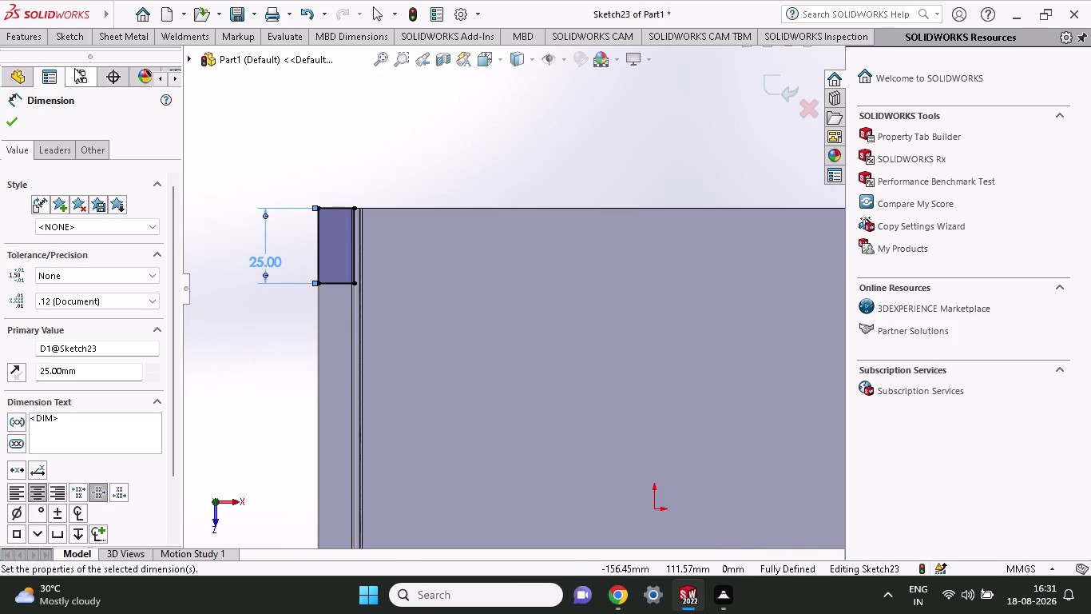
click(80, 38)
click(105, 95)
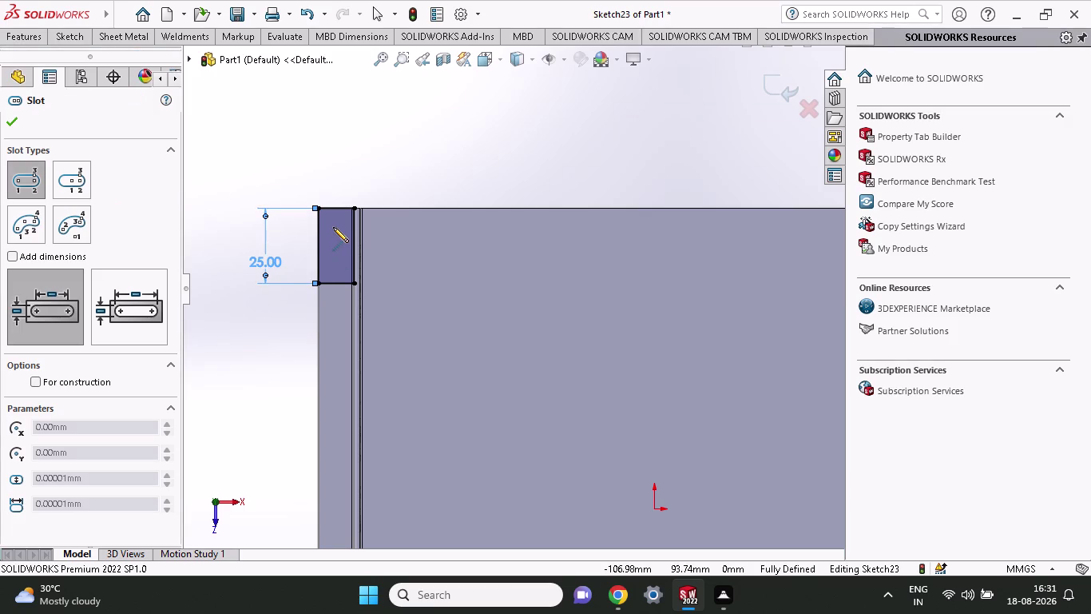
Draw a vertical straight slot inside the 25 mm rectangle and start dimensioning its radius.
click(334, 227)
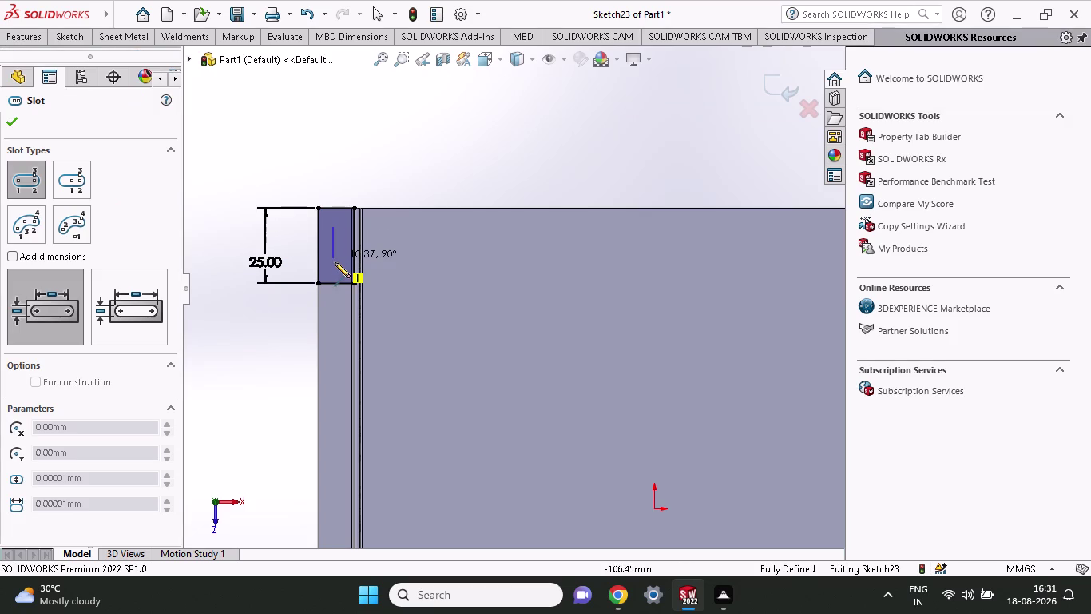
click(335, 263)
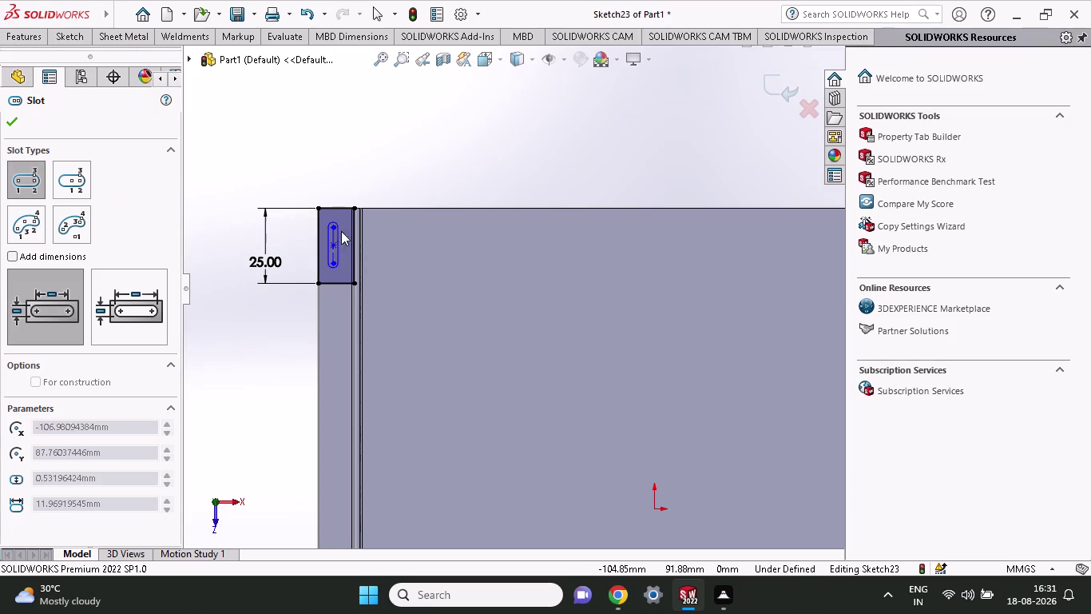
click(341, 240)
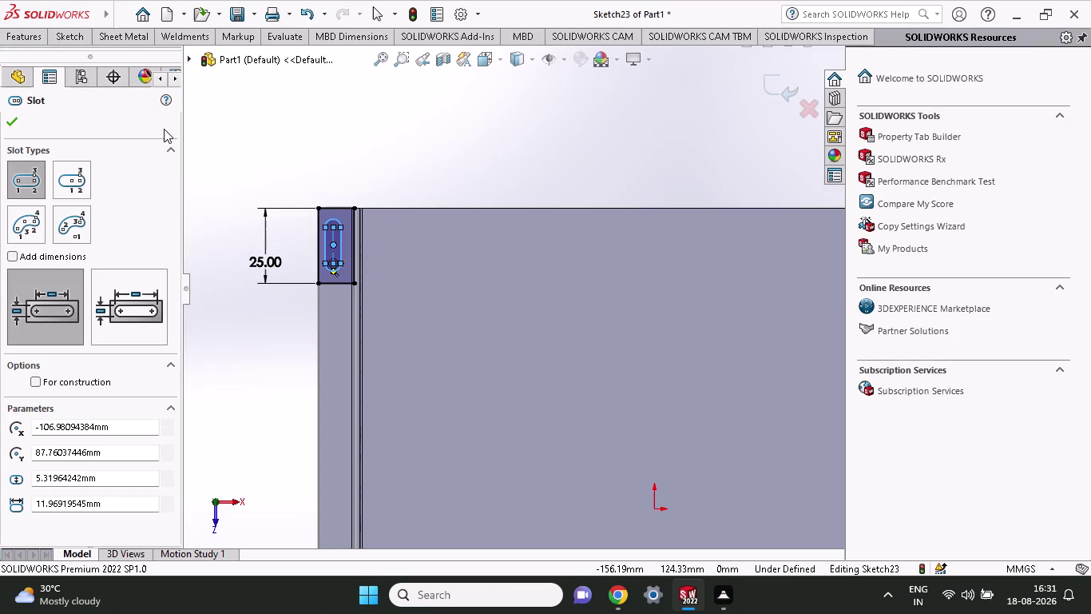
click(67, 34)
click(71, 68)
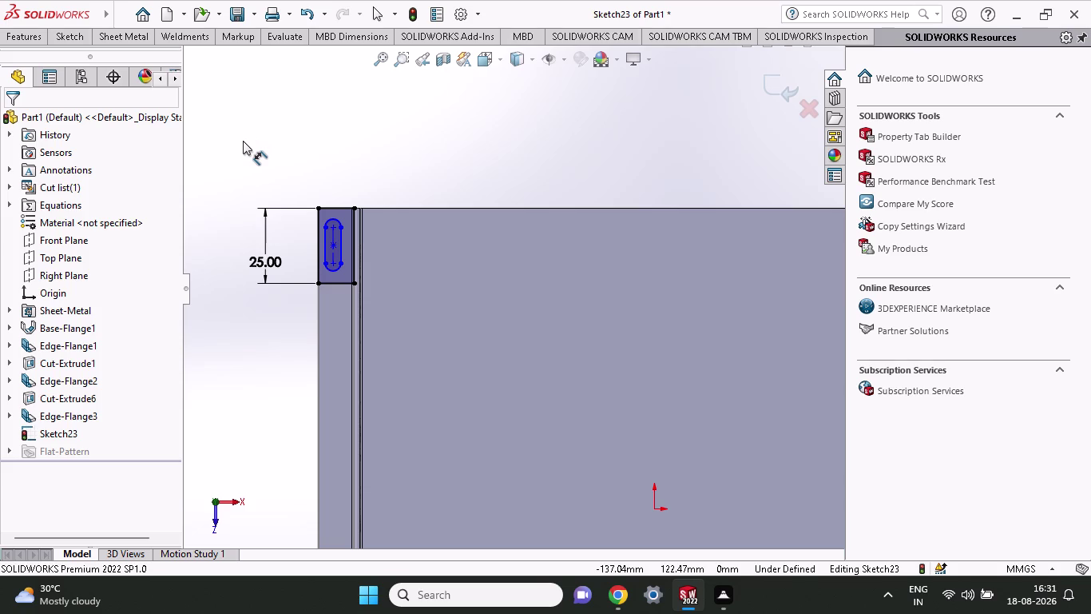
click(339, 272)
click(240, 362)
text(2)
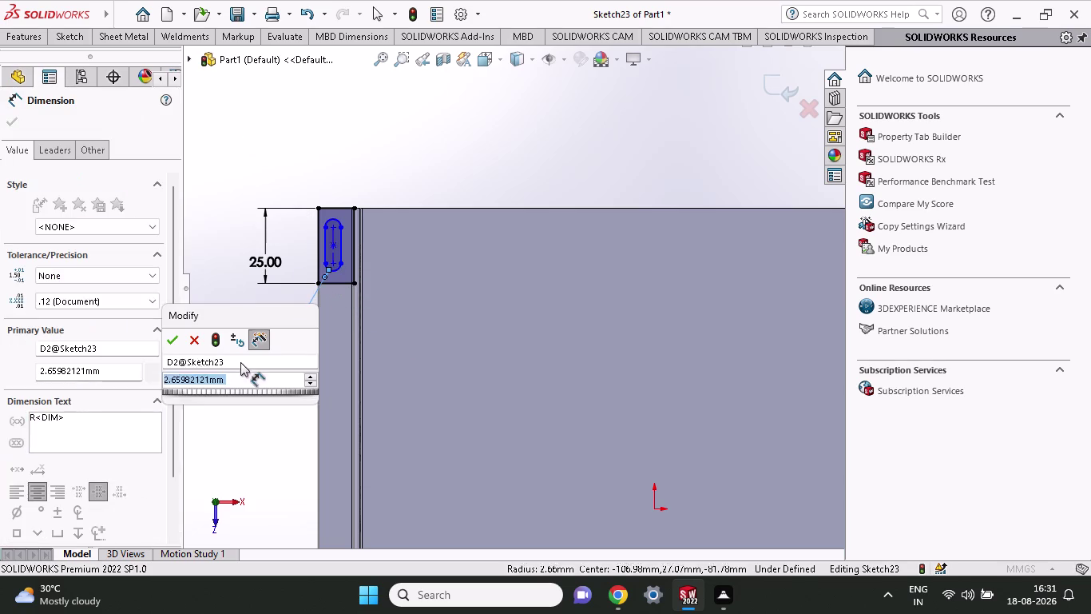
Set the slot radius to 2.77 and its distance below the flange top to 12 mm.
text(.77)
key(Return)
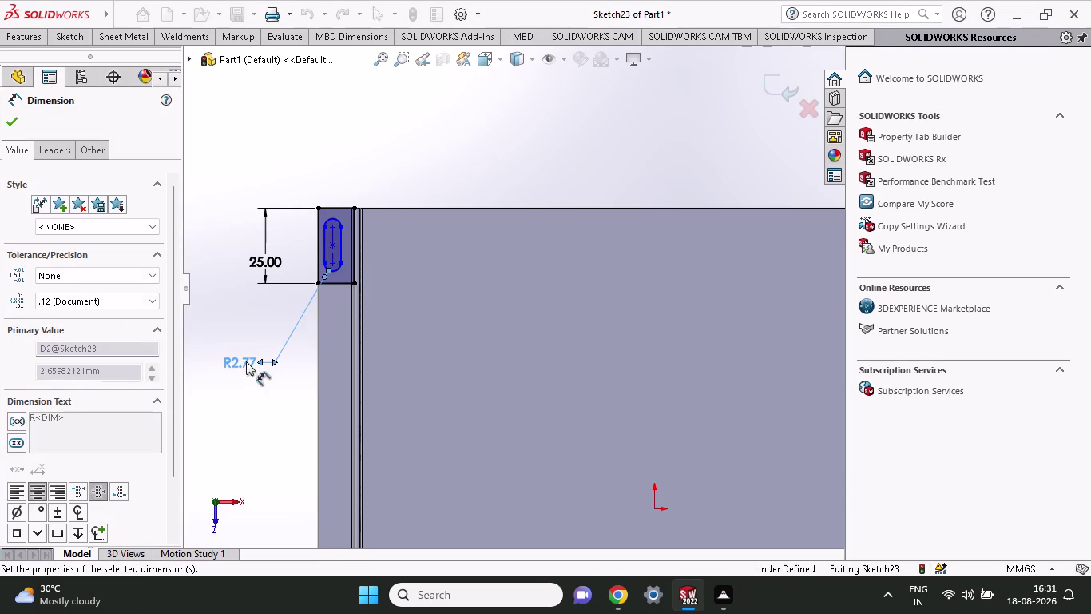
click(331, 260)
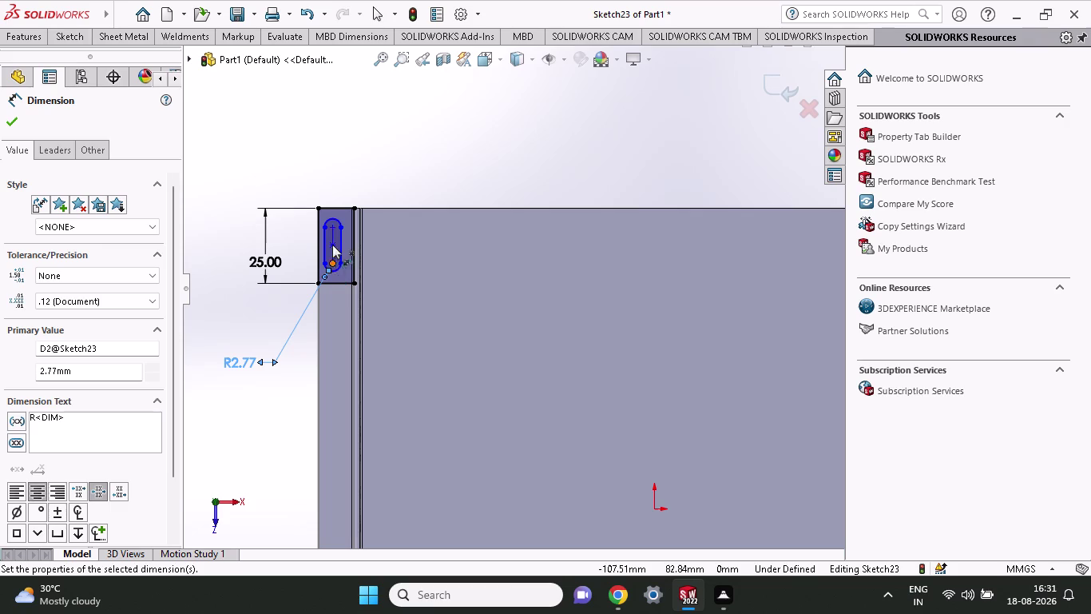
click(332, 229)
click(229, 248)
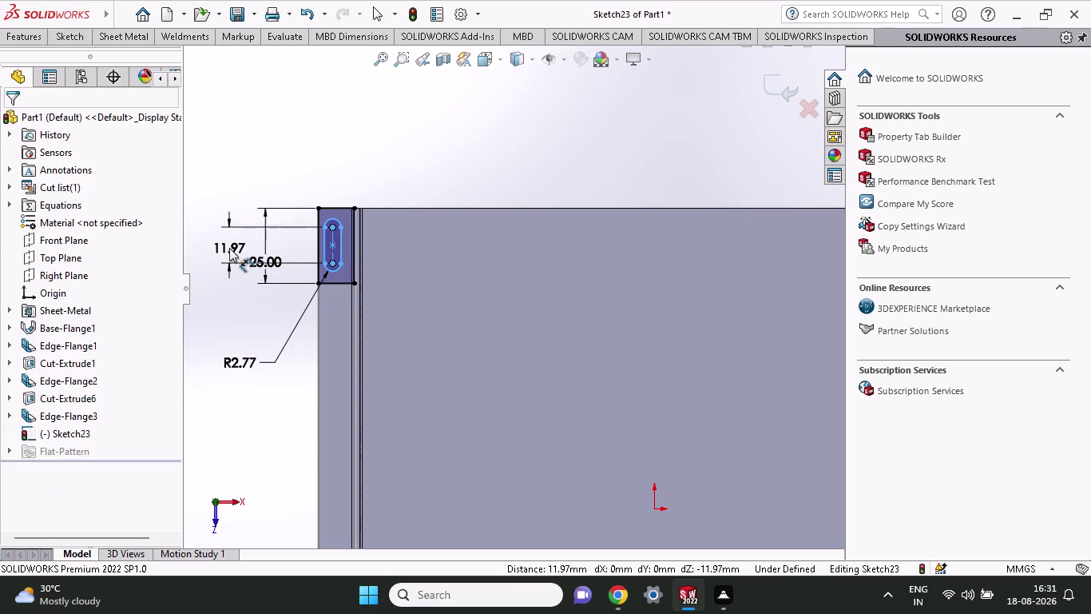
key(1)
key(2)
key(Return)
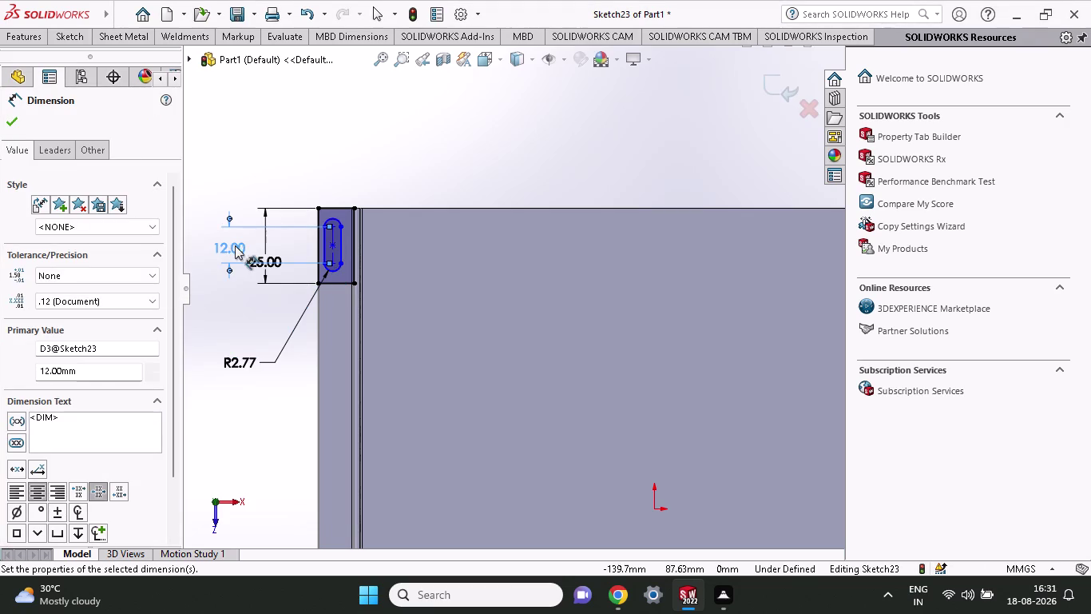
click(317, 286)
click(330, 259)
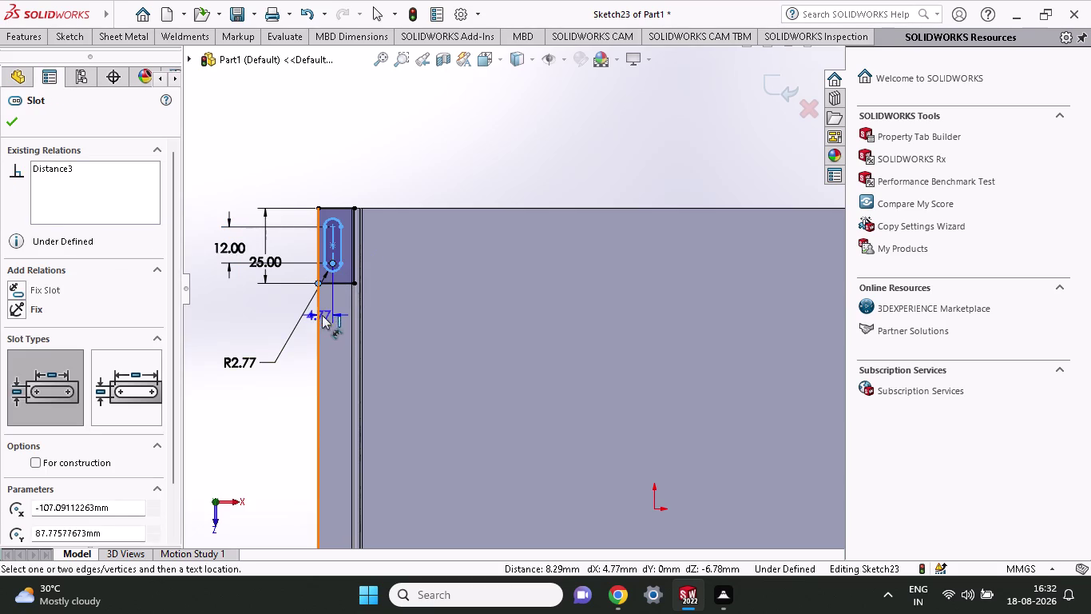
Add a horizontal slot dimension entered as 13.86/2, giving 6.93 mm.
click(329, 316)
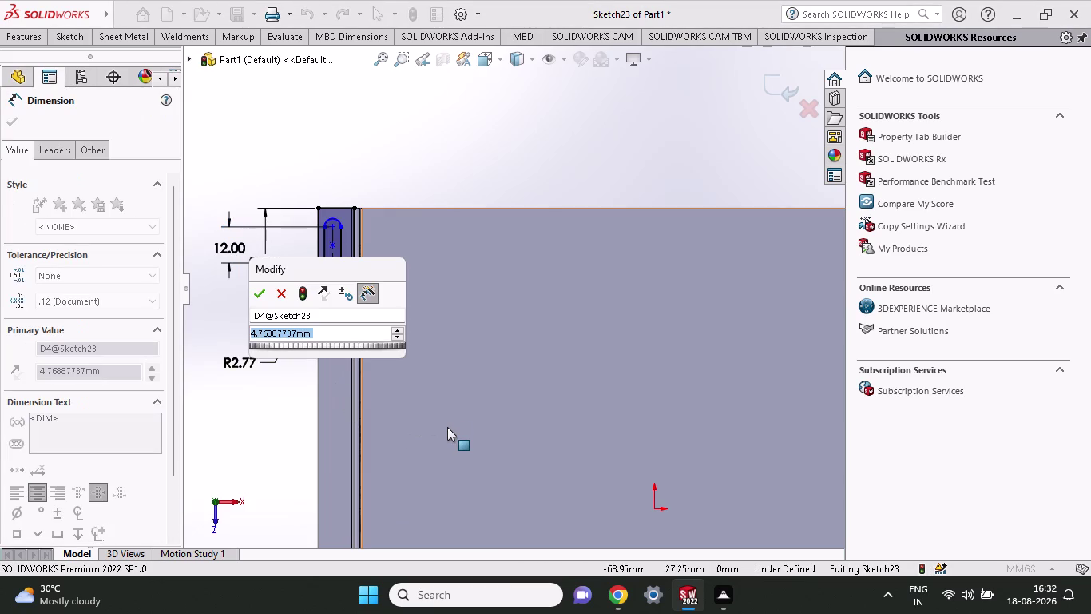
text(1)
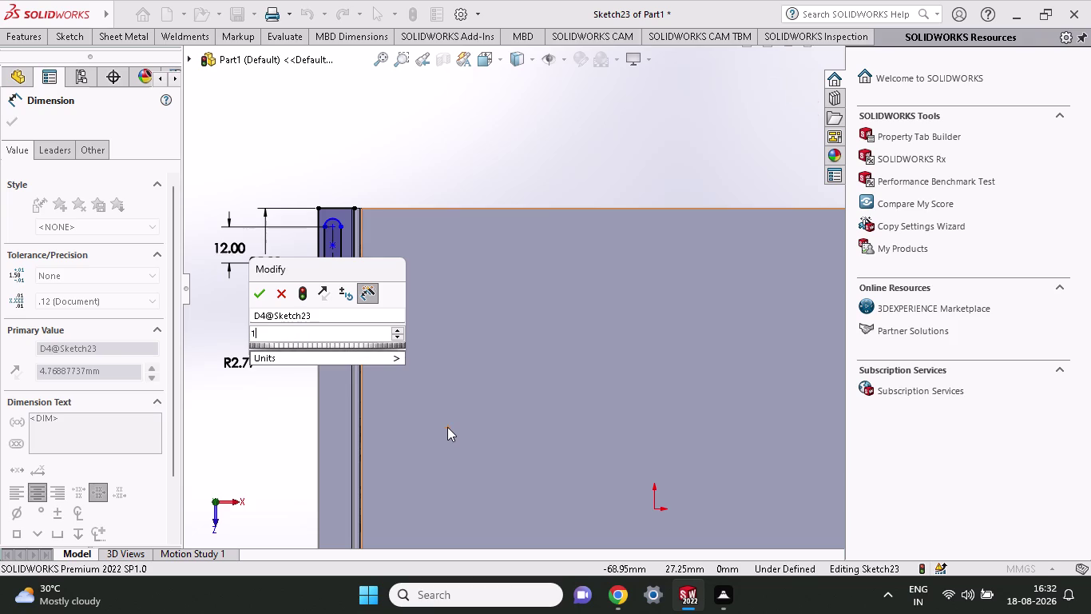
text(3.86)
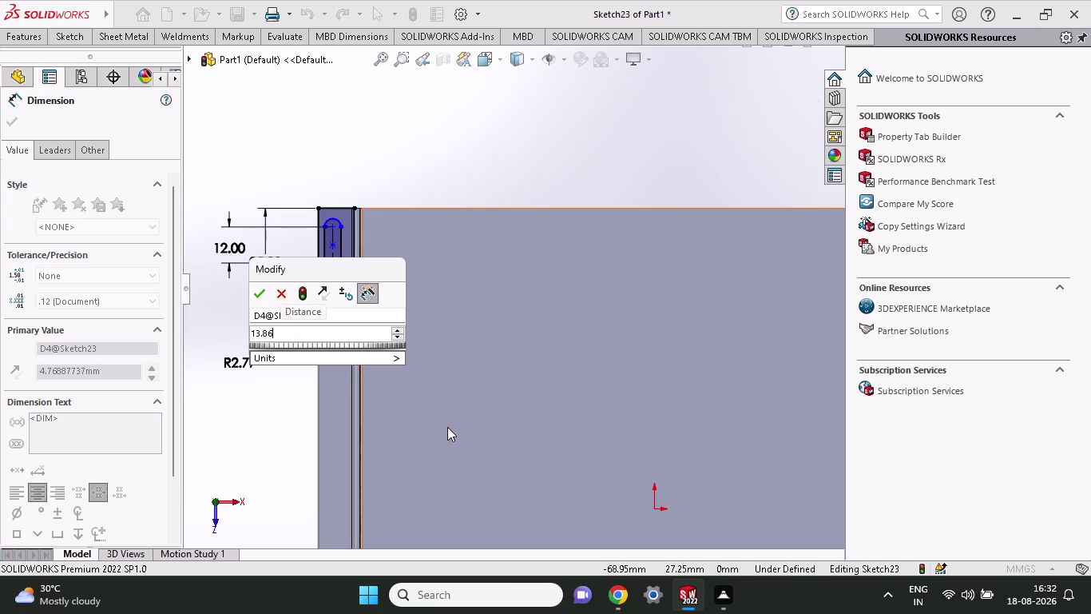
key(slash)
key(2)
key(Return)
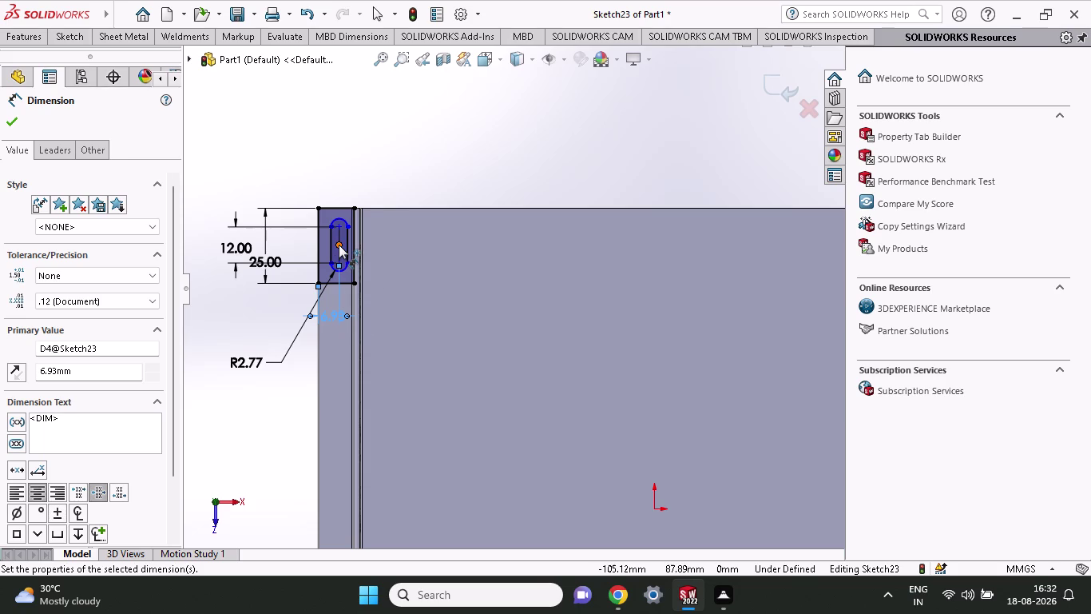
drag(339, 245, 283, 262)
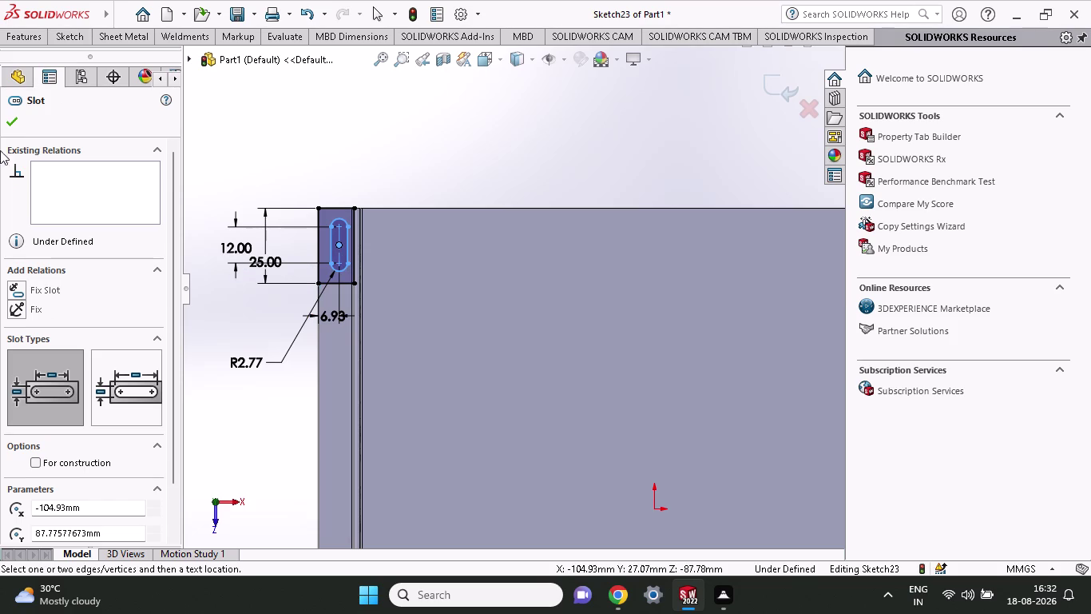
Attempt to dimension the slot to the flange edge, then cancel the failed attempt.
click(13, 133)
click(12, 122)
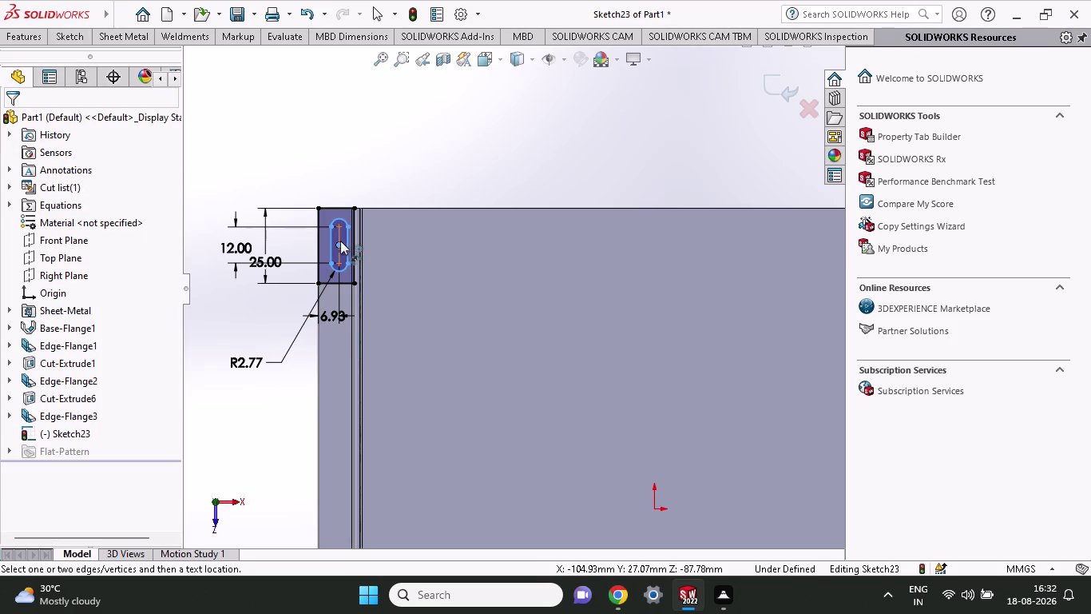
right_click(355, 165)
right_click(360, 165)
click(150, 120)
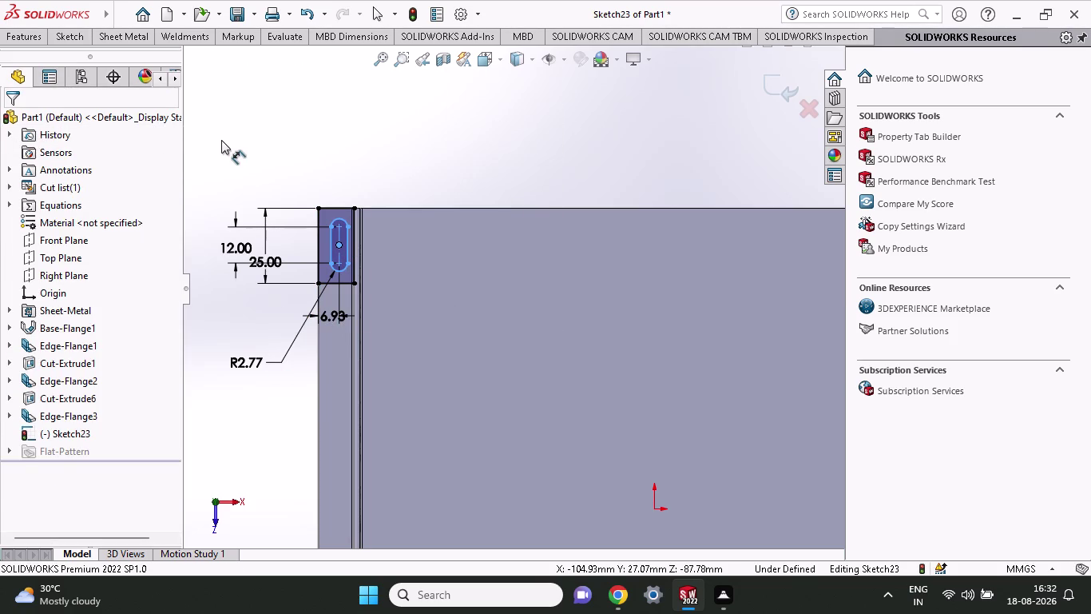
click(222, 140)
right_click(233, 146)
click(19, 117)
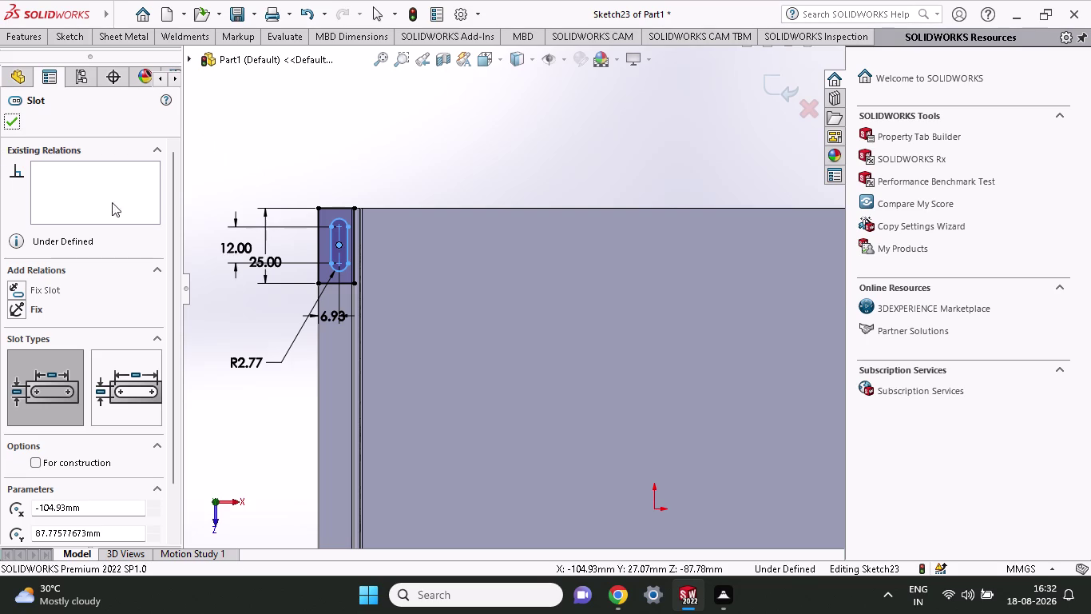
click(12, 114)
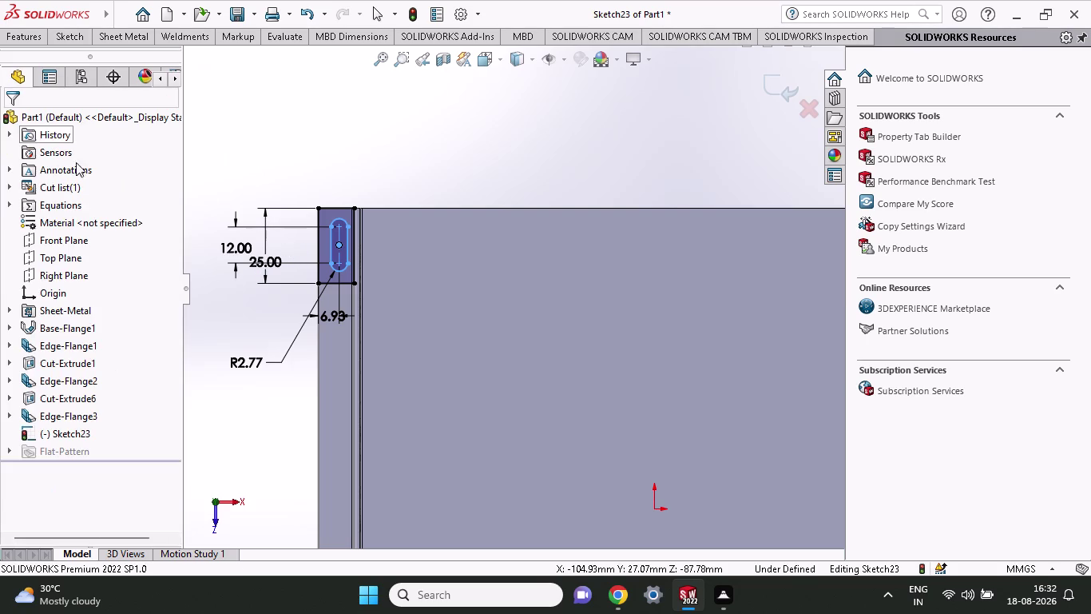
drag(337, 246, 309, 323)
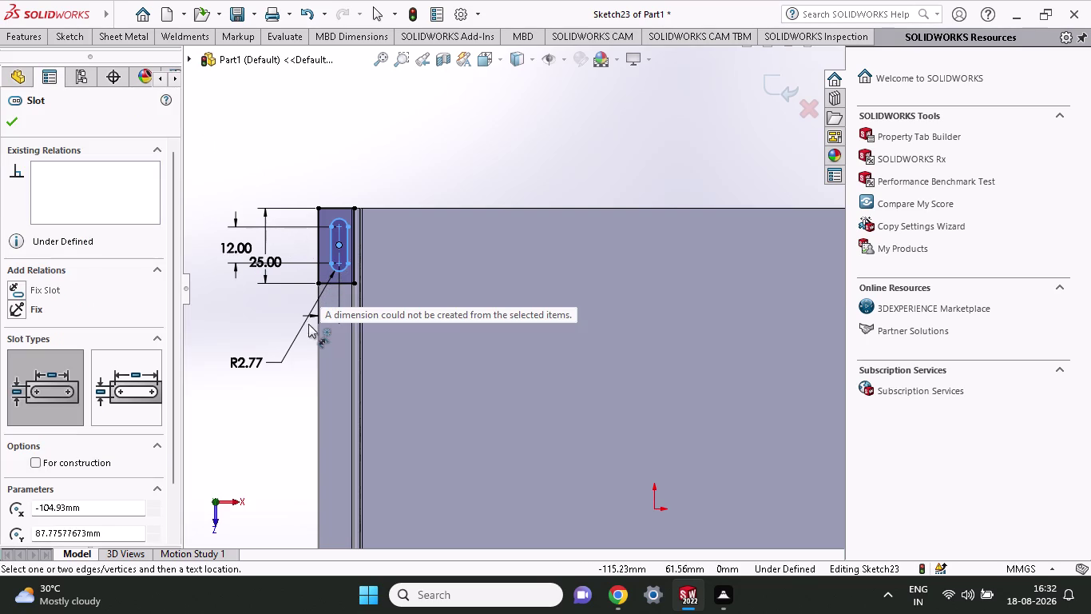
drag(309, 323, 308, 324)
key(Escape)
key(Escape)
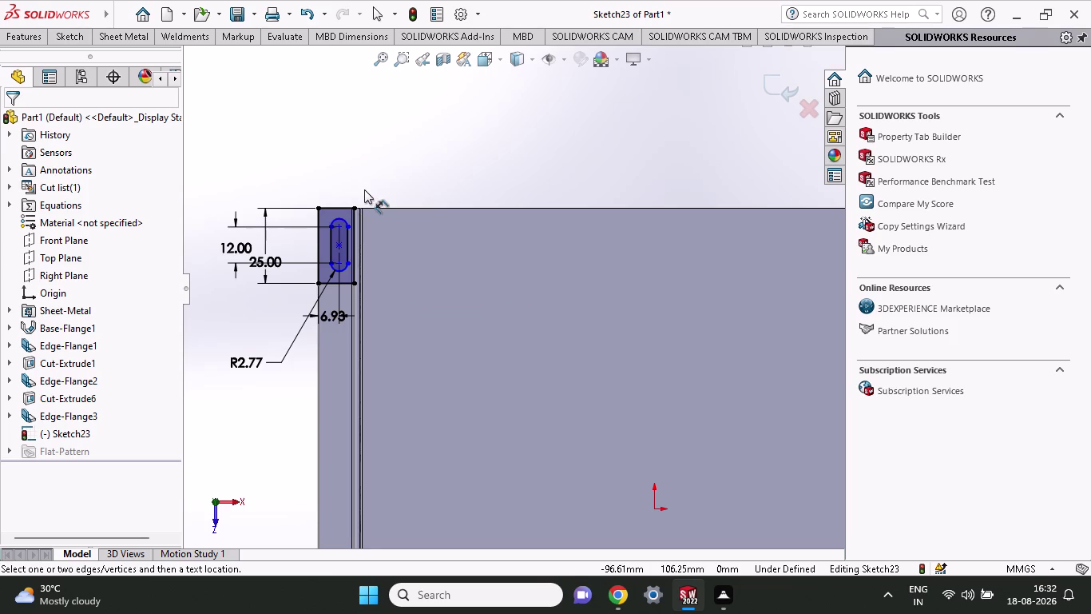
key(Escape)
key(Escape)
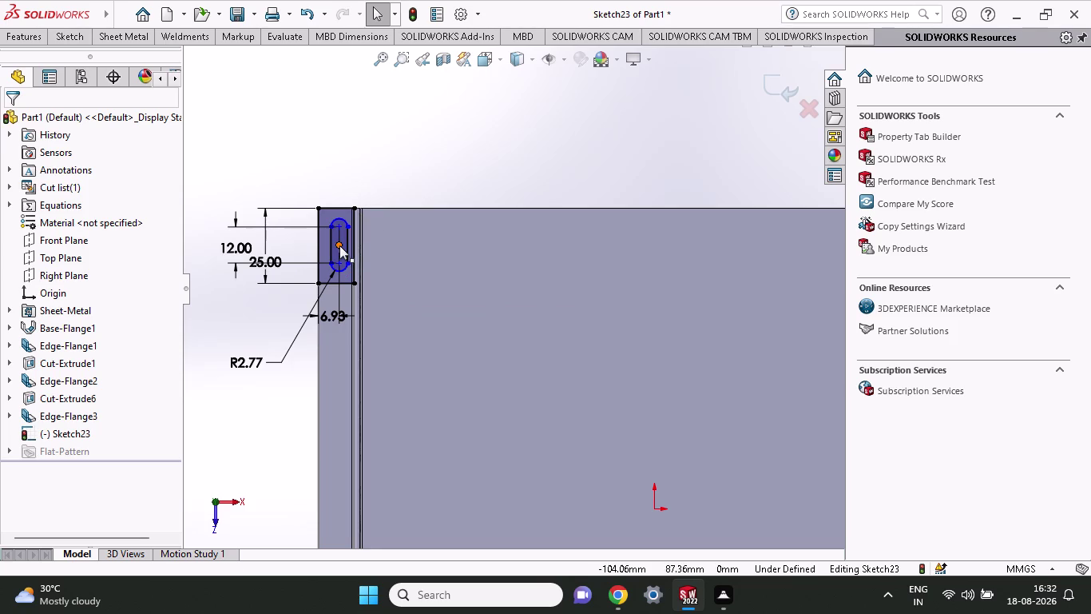
Shift the slot across the end flange and delete its 6.93 horizontal dimension.
drag(339, 246, 322, 252)
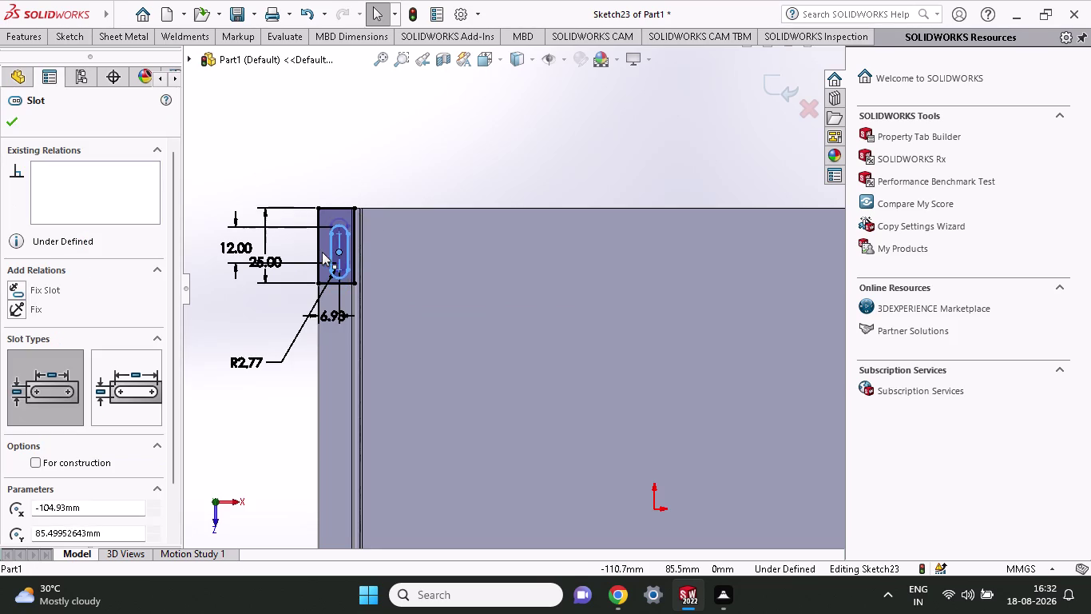
drag(322, 252, 277, 247)
click(325, 317)
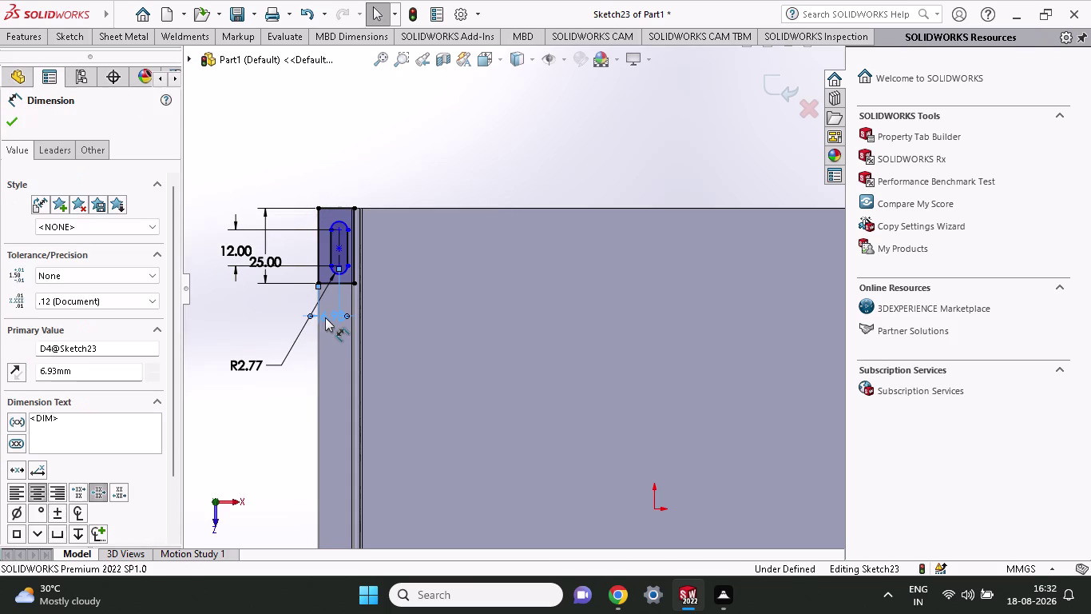
key(Delete)
click(340, 249)
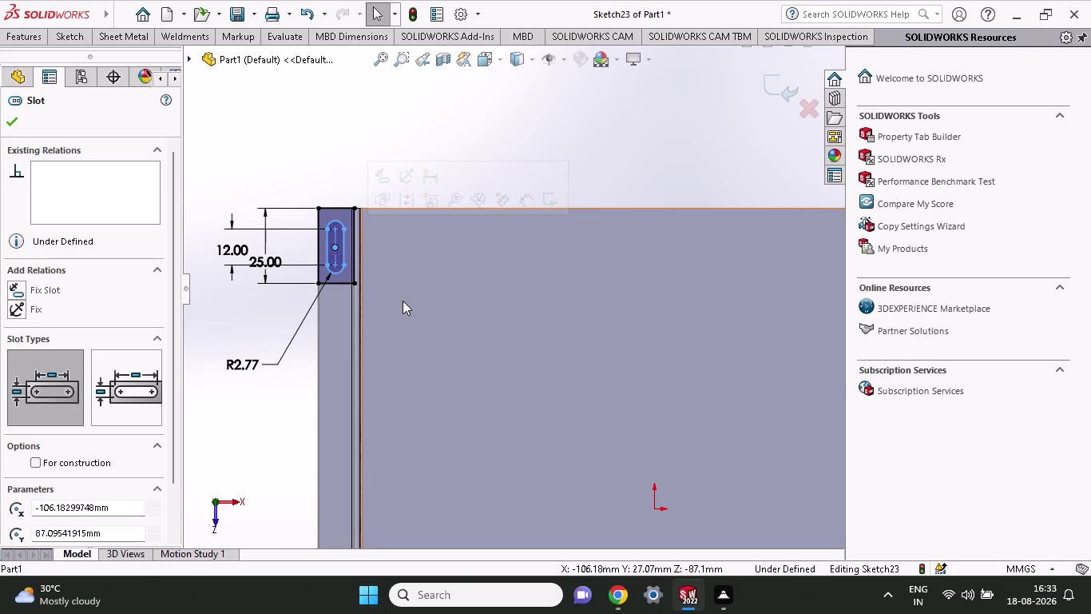
Zoom out to show the whole end flange and tray face.
scroll(up, 3)
scroll(down, 3)
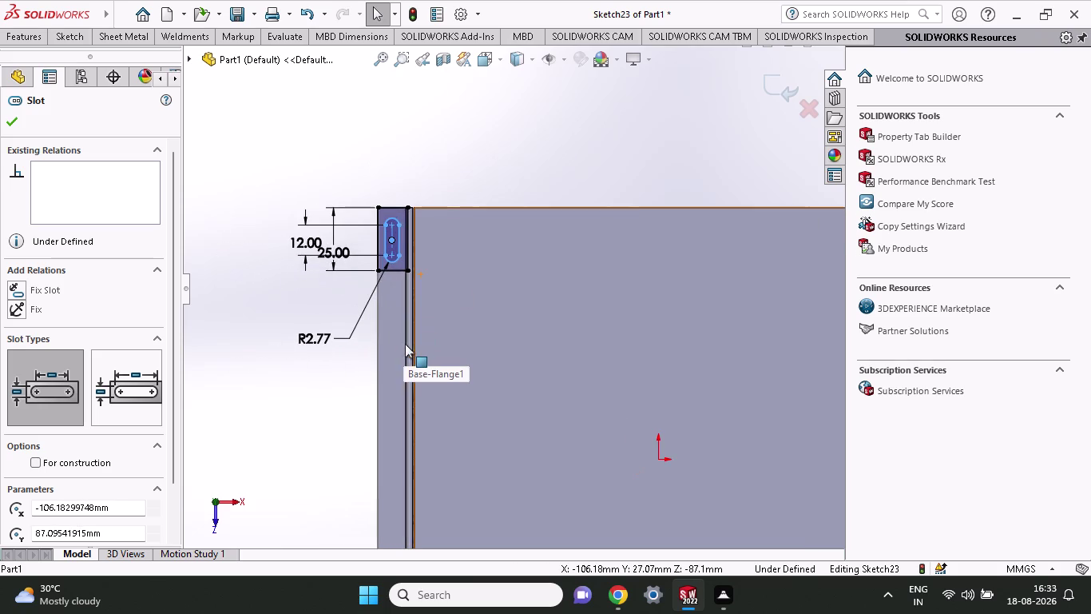
scroll(down, 3)
scroll(up, 3)
scroll(up, 3)
scroll(down, 3)
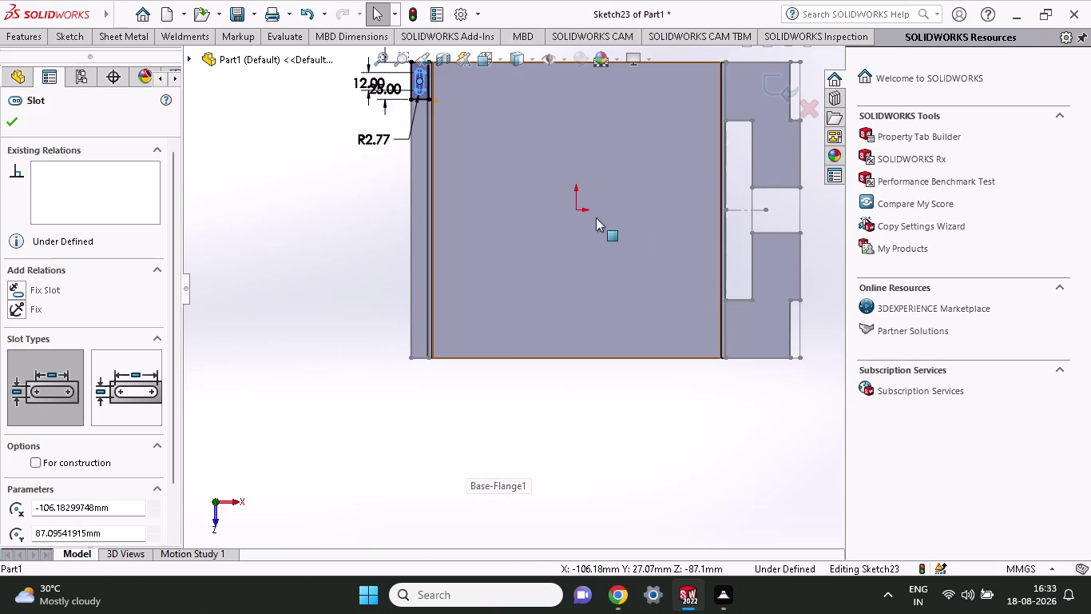
scroll(up, 3)
scroll(down, 3)
scroll(down, 3)
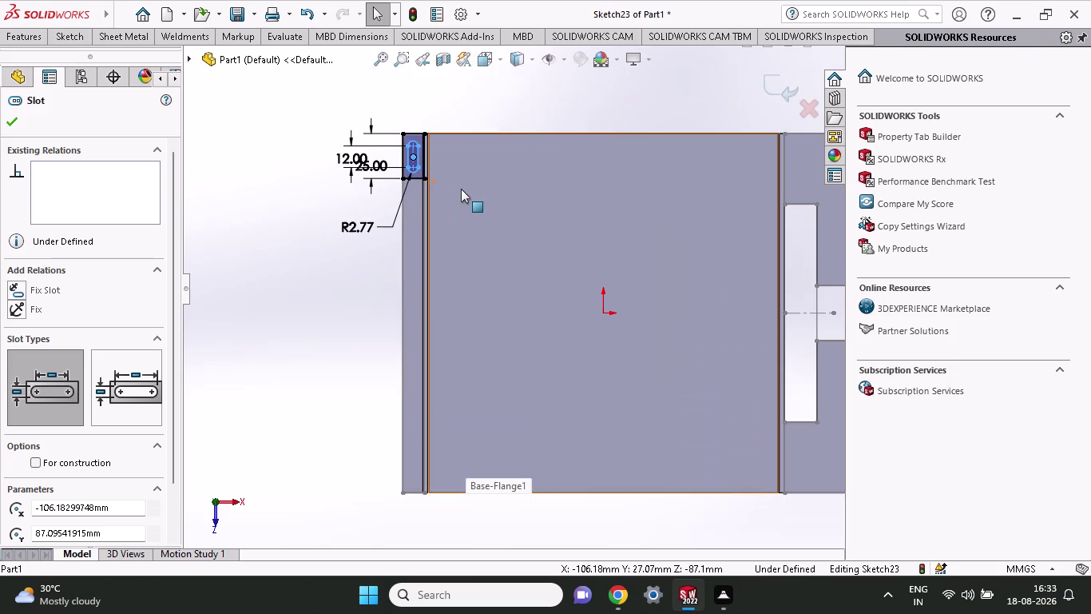
click(61, 39)
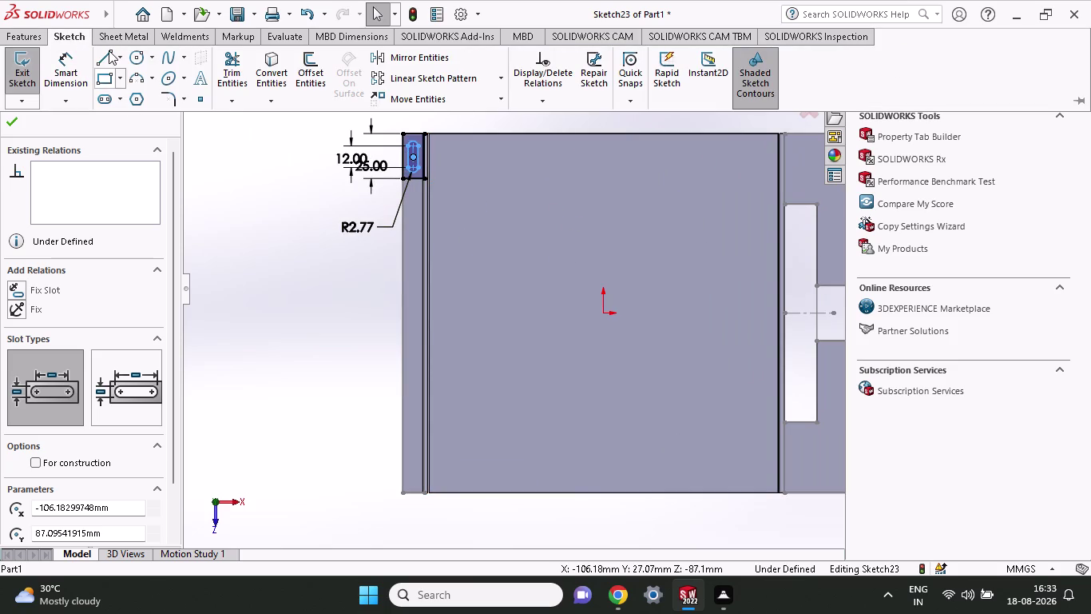
Draw a horizontal centerline level with the origin across the end flange.
click(120, 56)
click(118, 88)
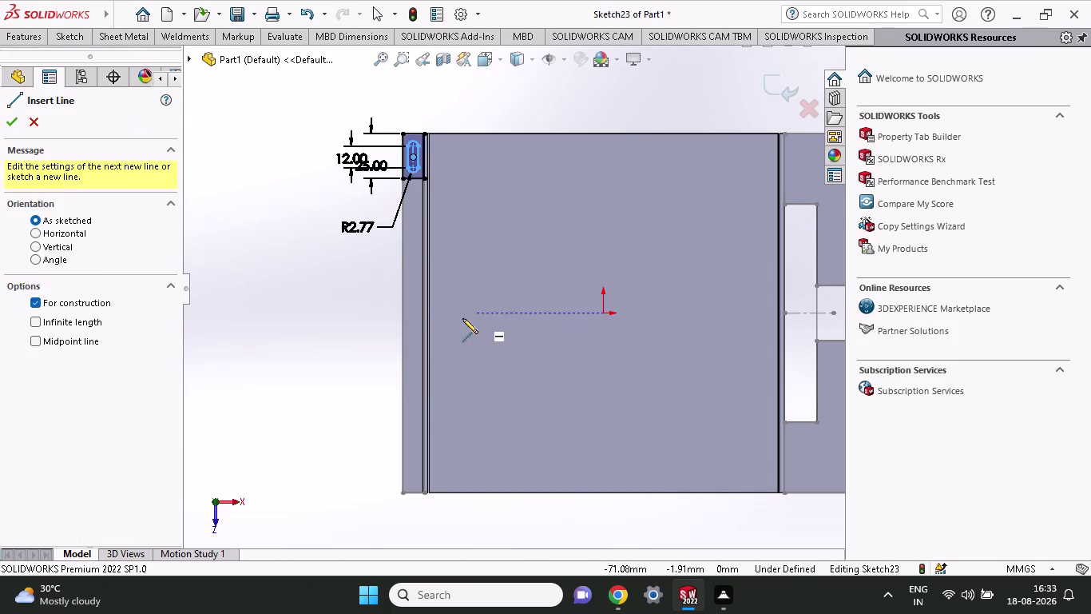
click(425, 316)
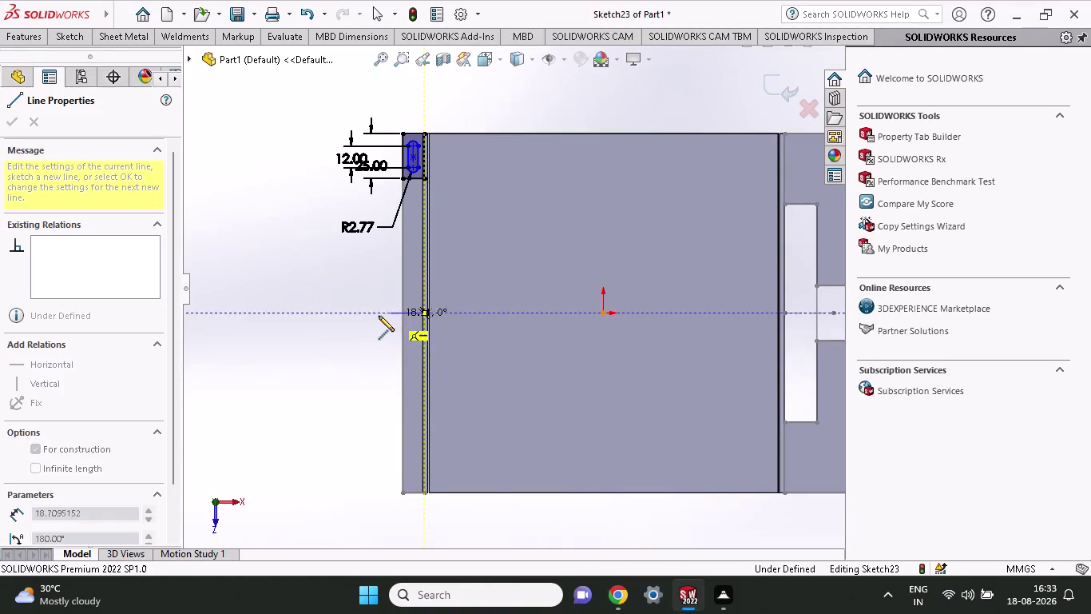
click(376, 316)
key(Escape)
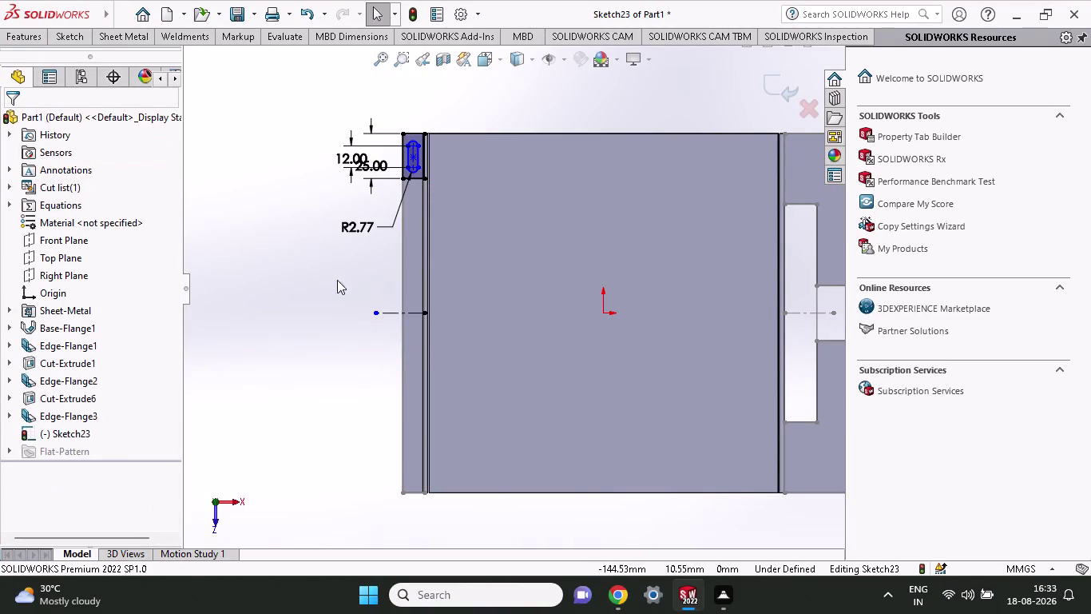
click(64, 43)
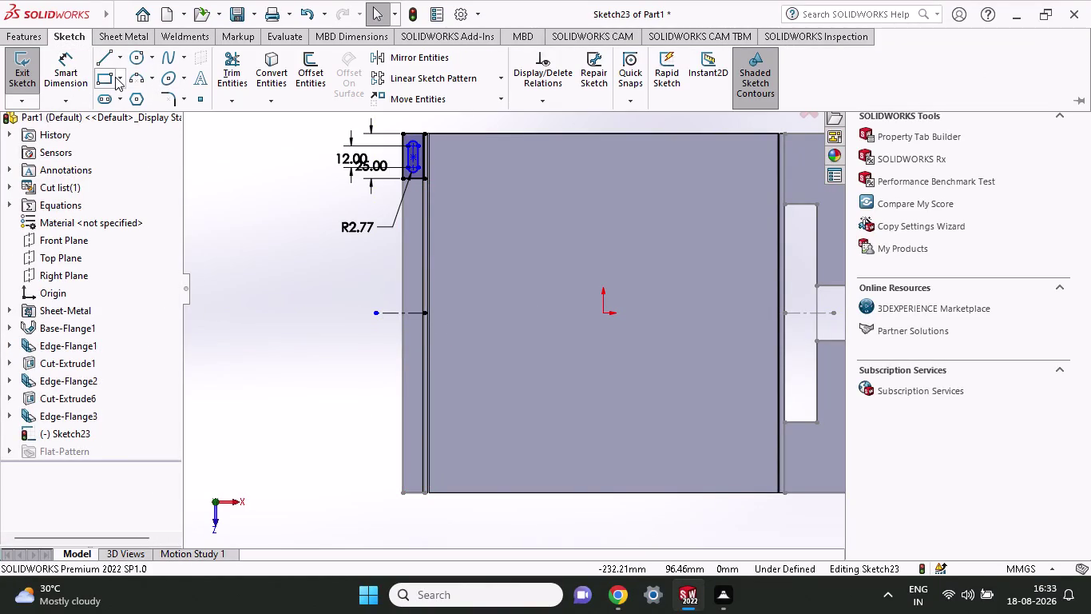
click(393, 48)
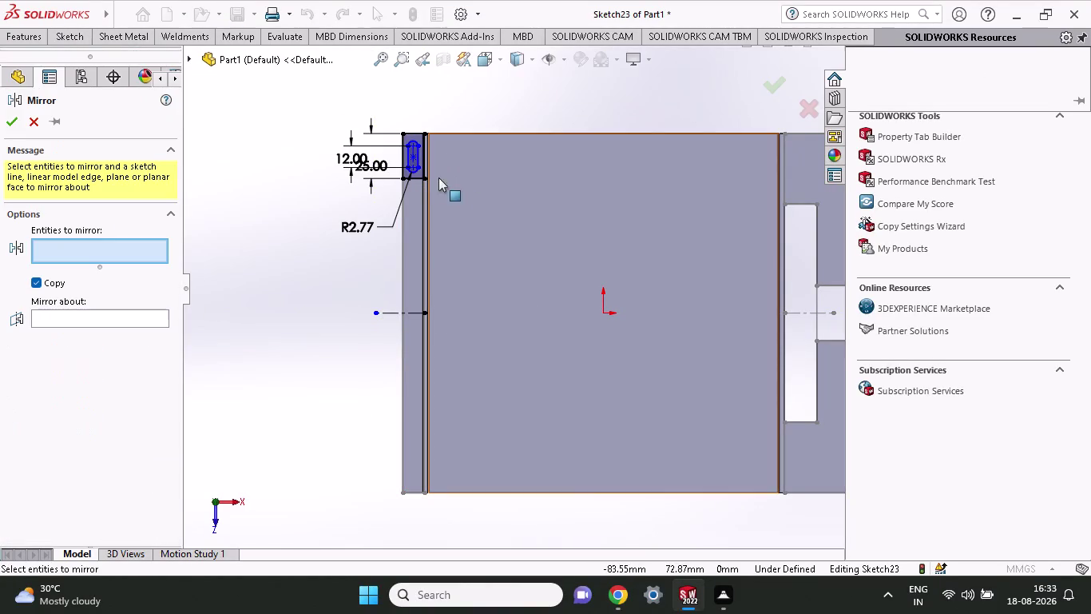
Set construction line Line9 as the mirror axis and select the slot's outline lines Line1–4.
click(125, 323)
click(128, 318)
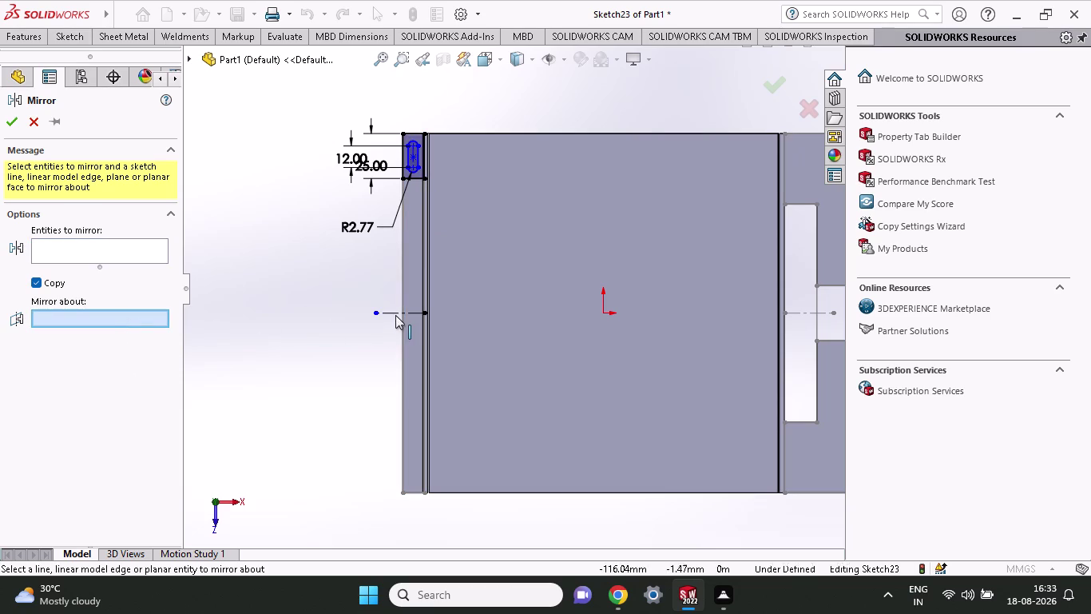
click(395, 314)
click(116, 261)
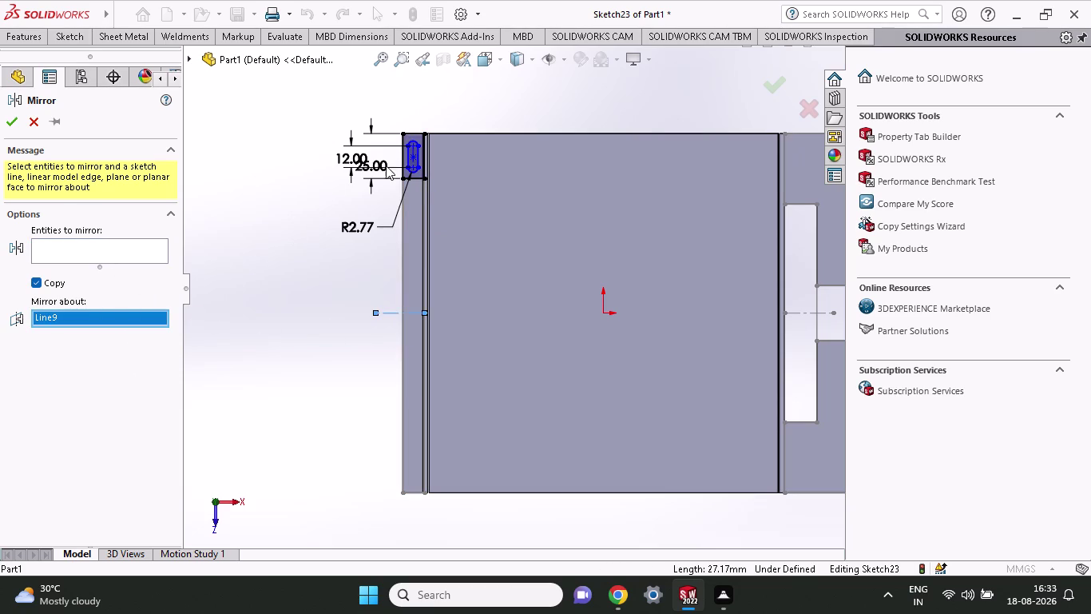
scroll(down, 3)
scroll(up, 3)
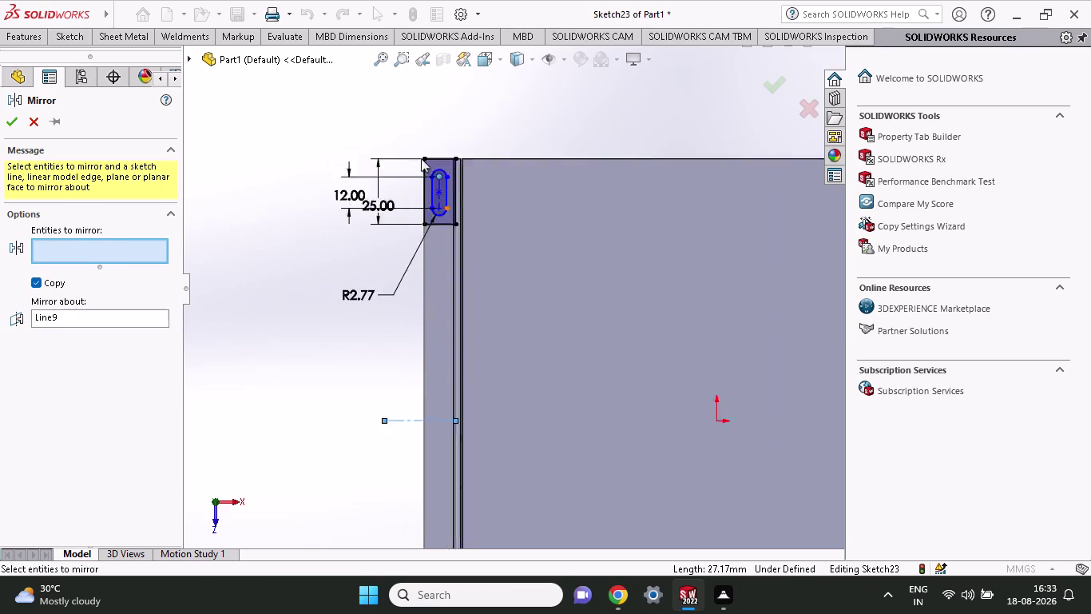
scroll(up, 3)
scroll(up, 3)
scroll(up, 3)
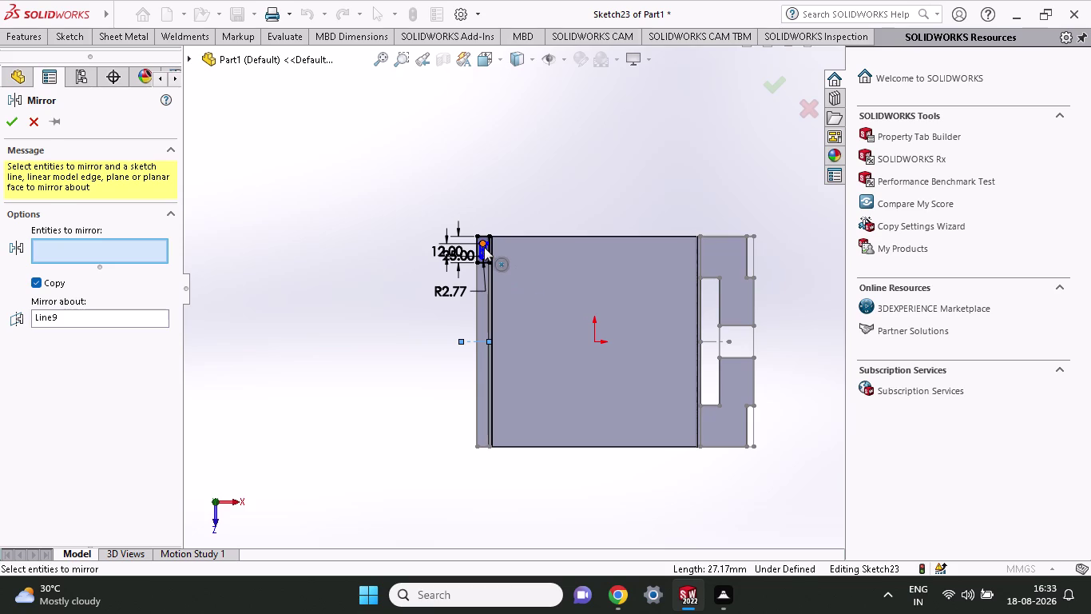
scroll(down, 3)
click(462, 262)
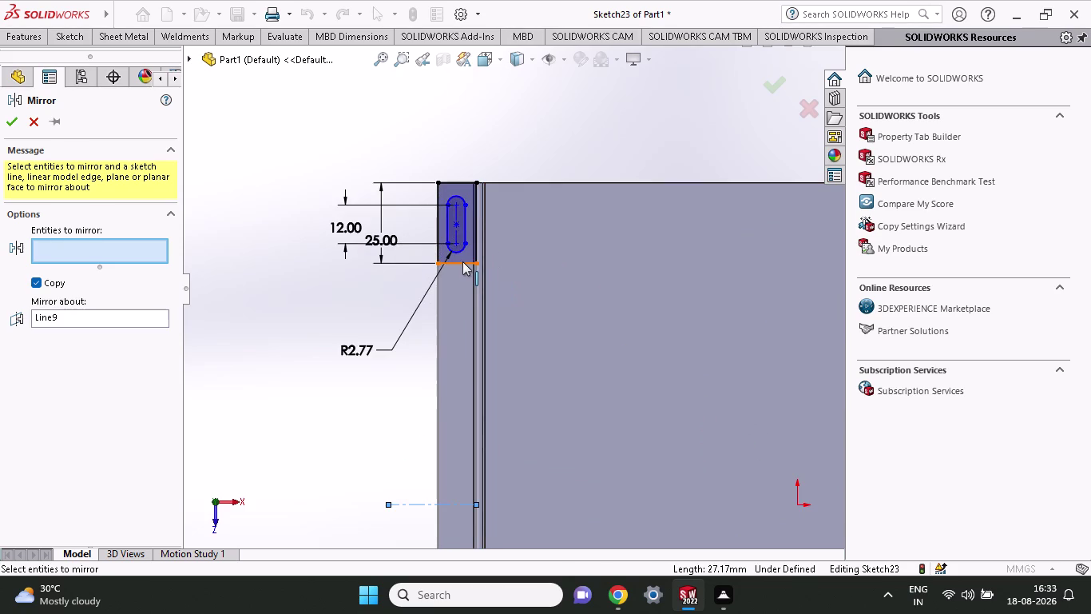
click(461, 256)
scroll(up, 3)
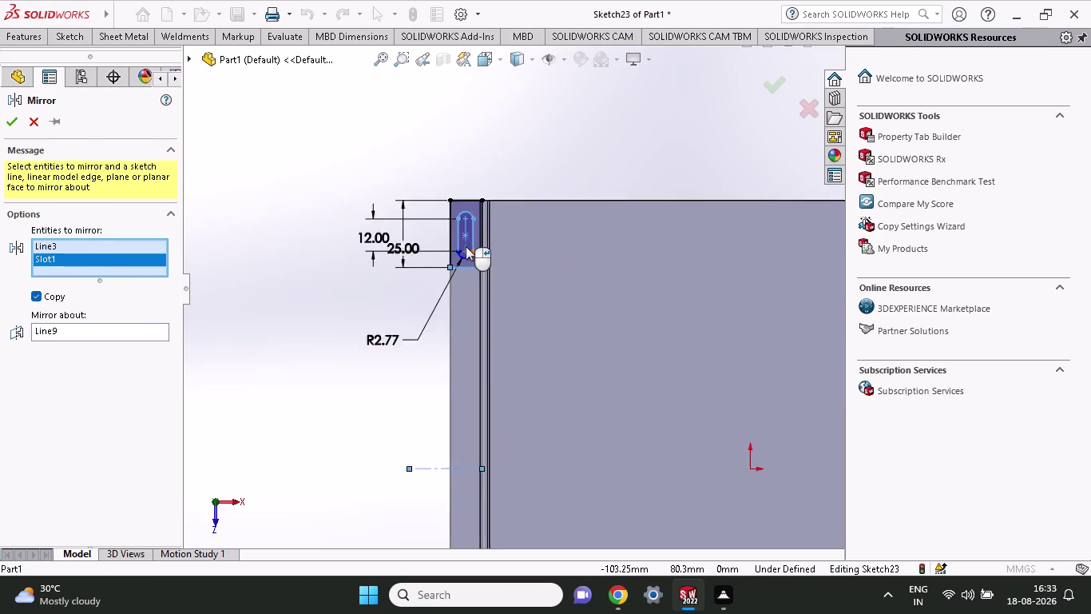
scroll(up, 3)
scroll(up, 3)
scroll(down, 3)
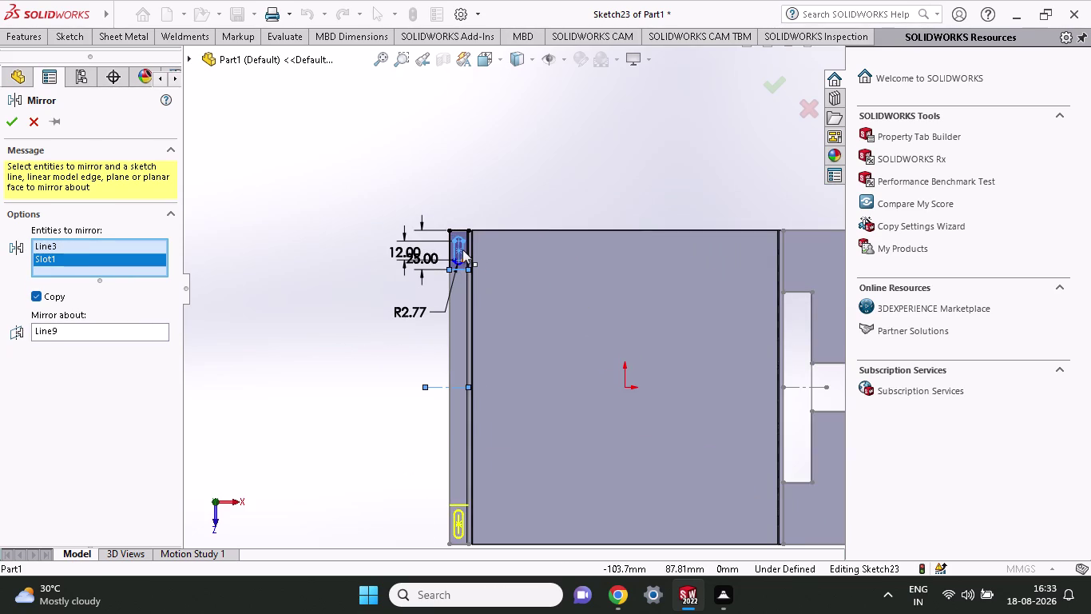
click(468, 245)
click(449, 252)
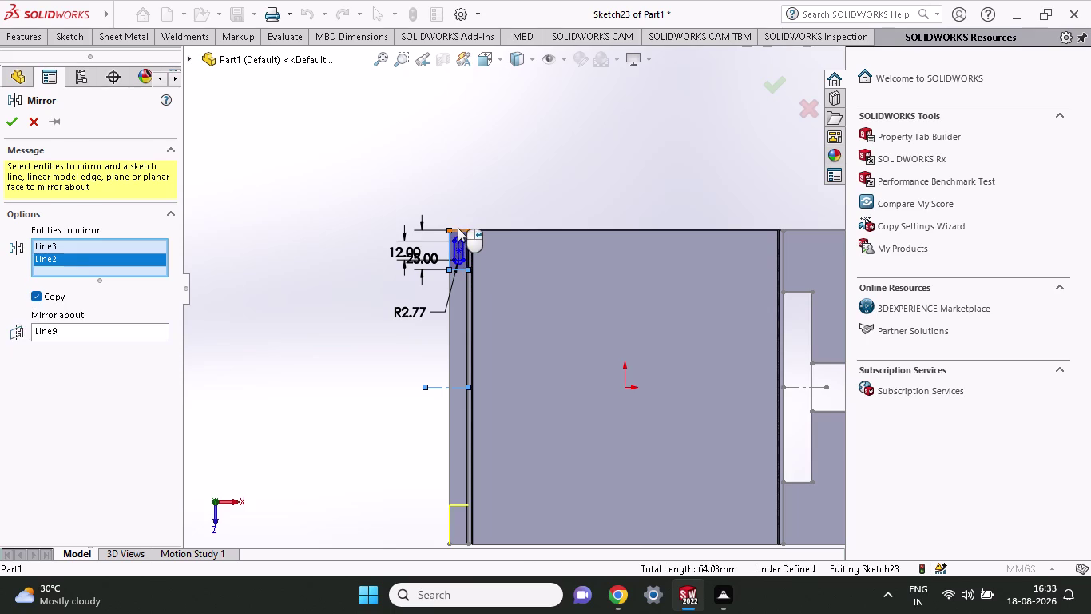
click(458, 228)
click(469, 243)
Add Slot1 to the mirror set and mirror it to the flange's lower end.
scroll(up, 3)
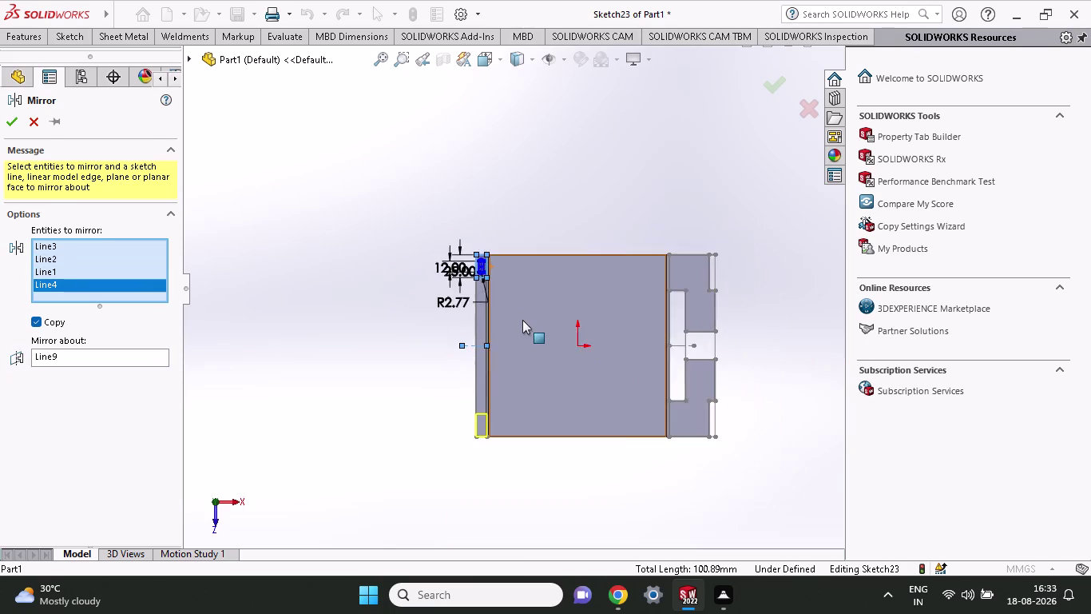
scroll(up, 3)
scroll(down, 3)
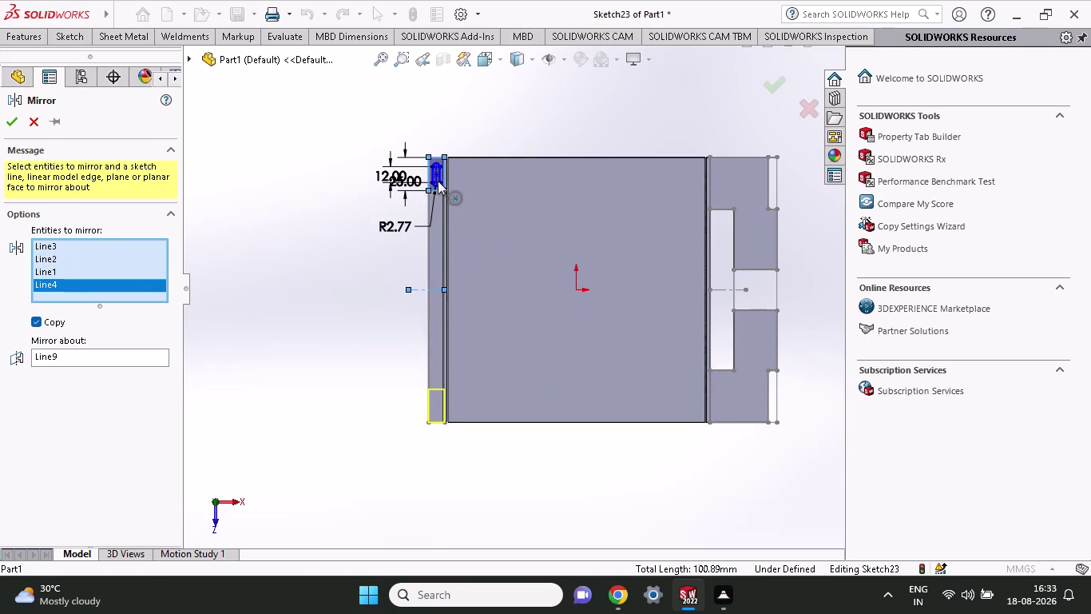
scroll(down, 3)
click(449, 185)
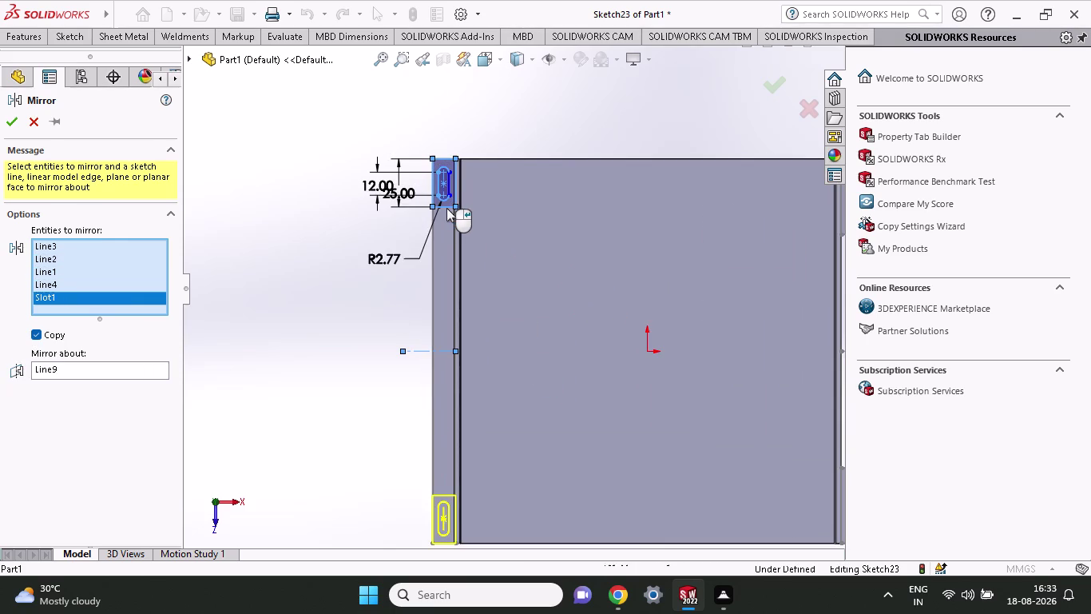
click(448, 184)
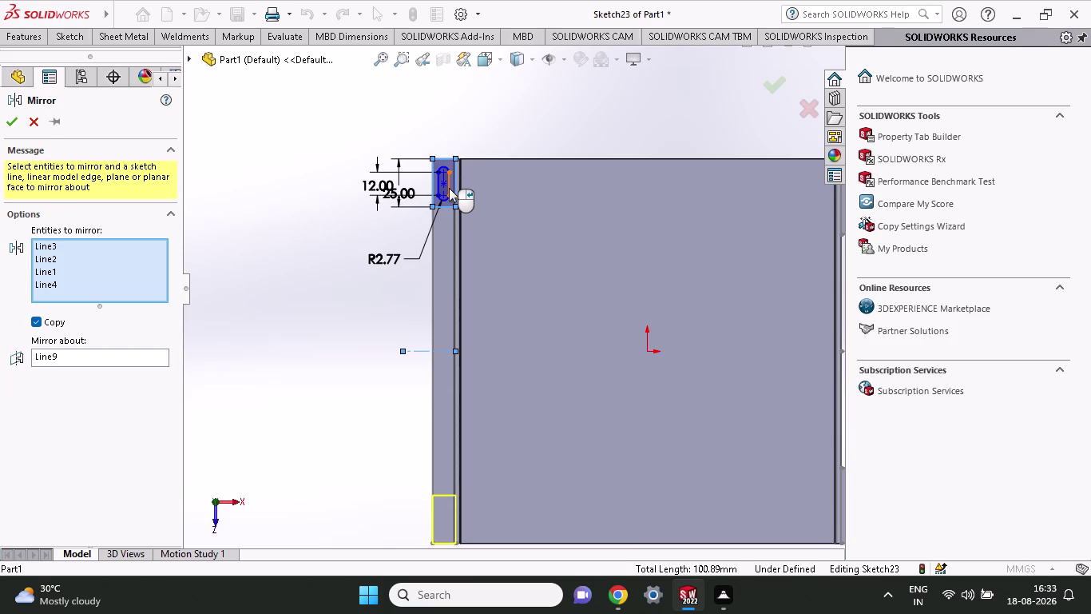
click(449, 187)
scroll(up, 3)
scroll(down, 3)
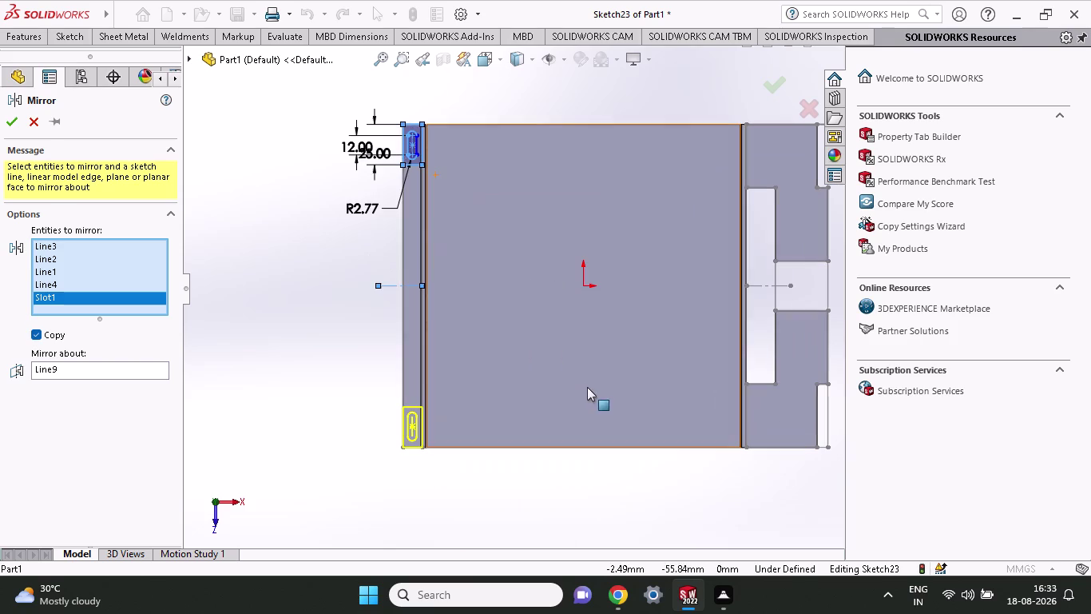
click(18, 125)
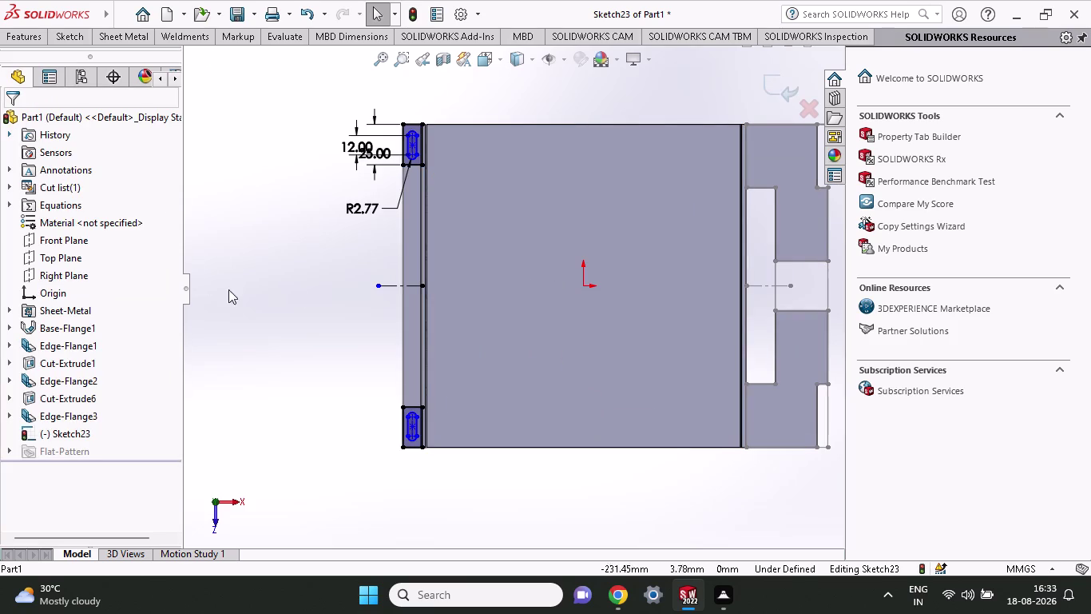
scroll(down, 3)
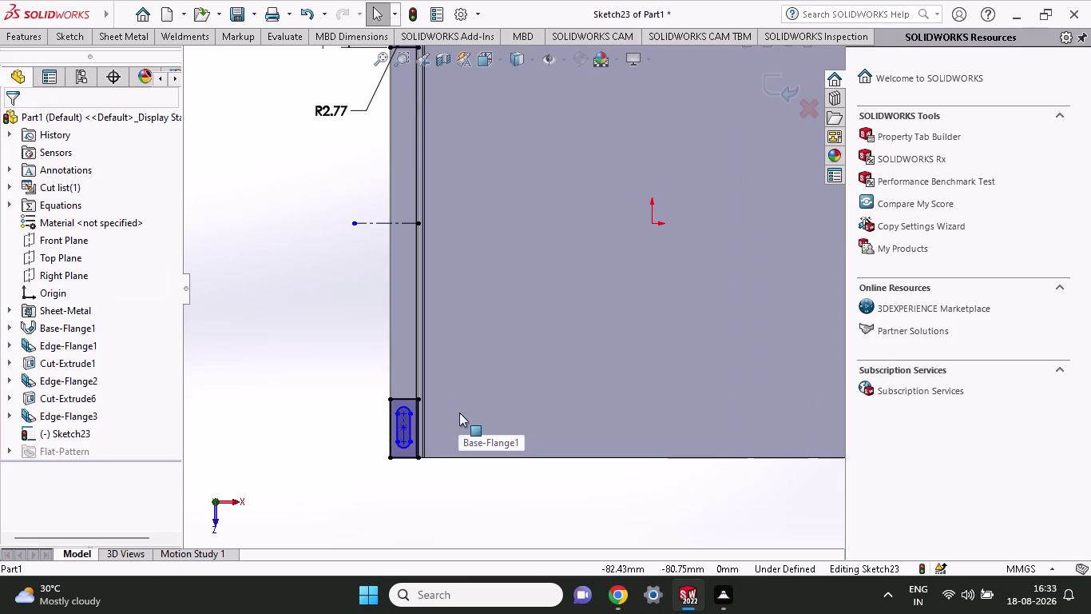
scroll(up, 3)
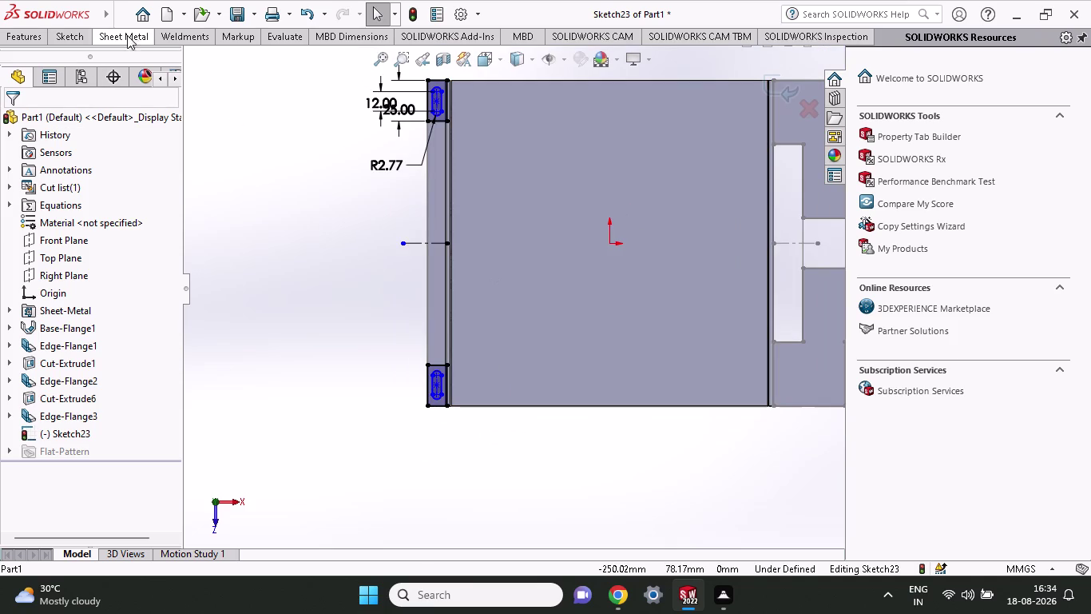
Activate the Rectangle tool from the Sketch tools.
click(79, 38)
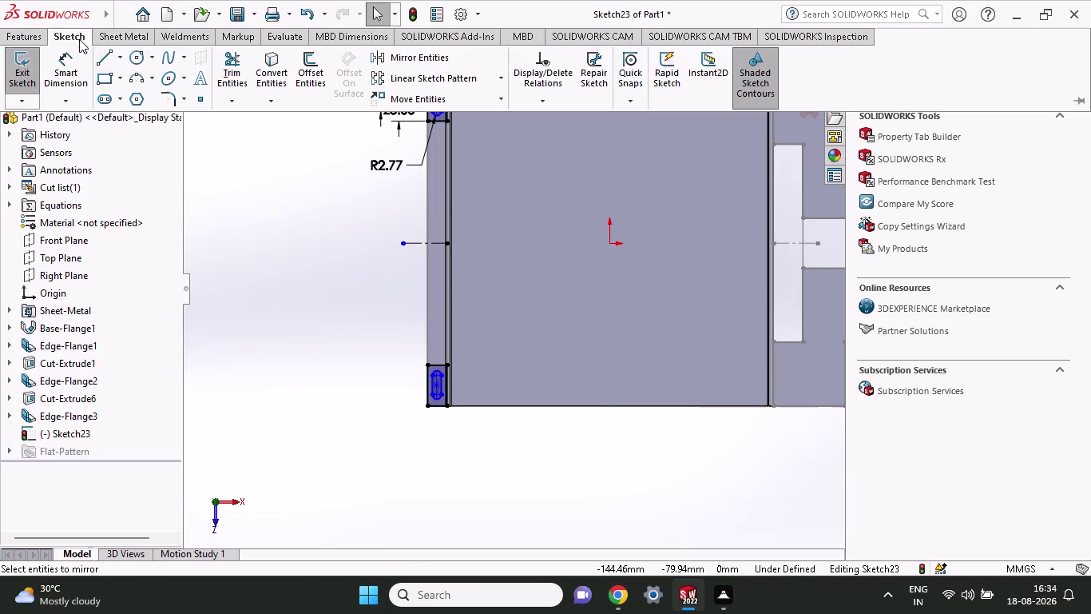
click(101, 72)
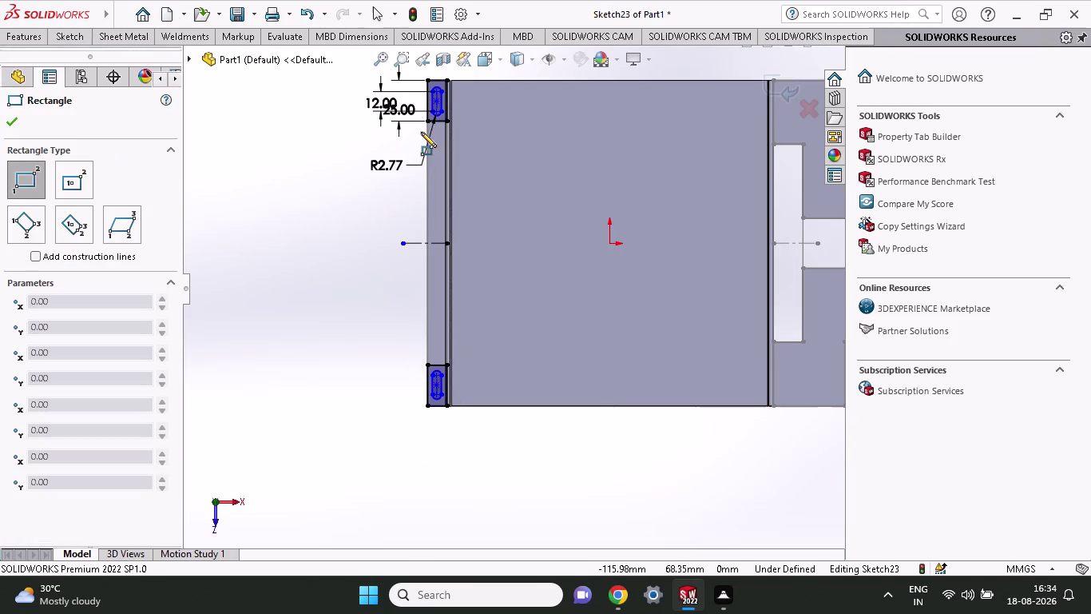
click(423, 120)
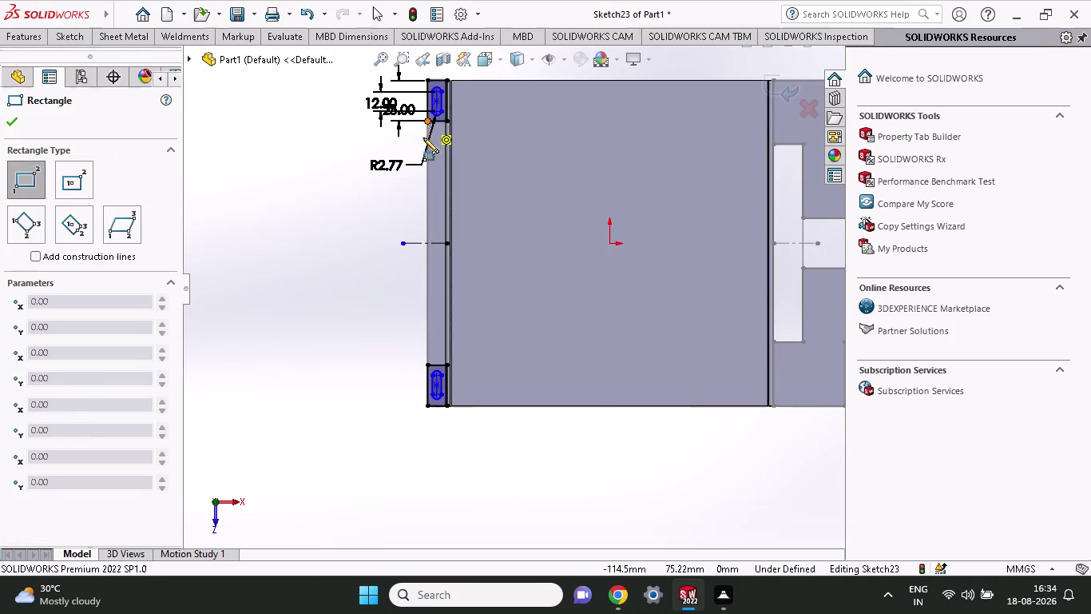
Exit rectangle drawing and orbit to an angled view of the flange.
click(445, 364)
right_click(340, 286)
click(350, 305)
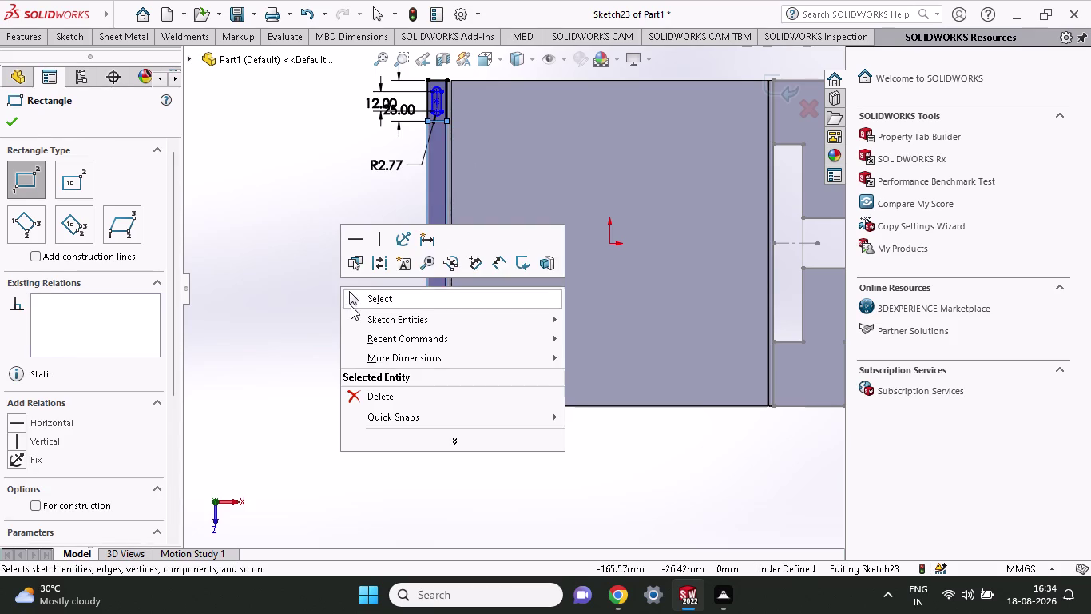
middle_drag(492, 411, 482, 415)
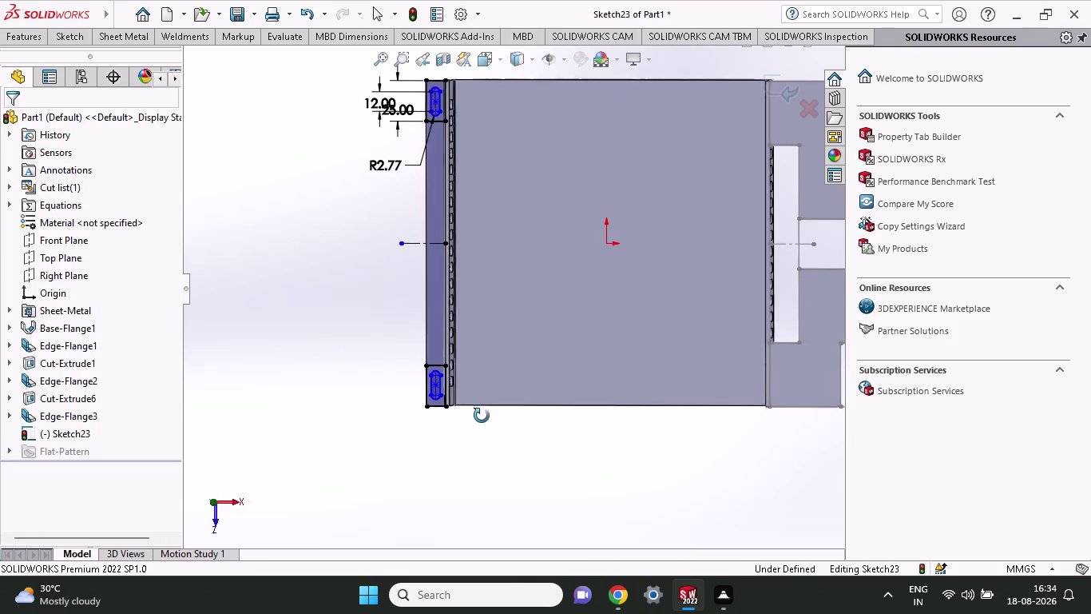
middle_drag(482, 416, 508, 362)
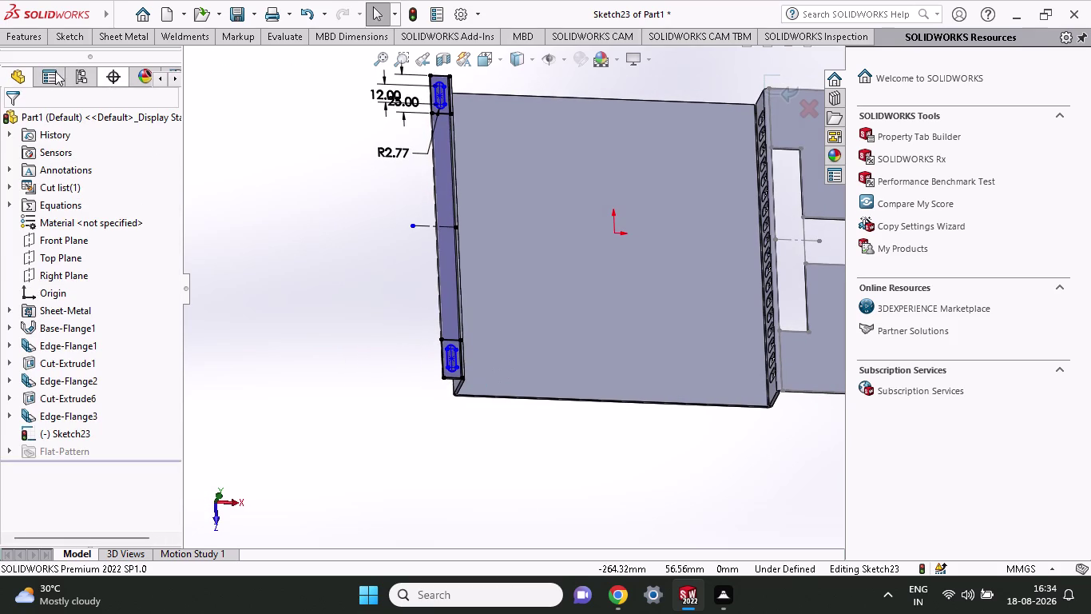
Start an Extruded Cut from Sketch23 with the bottom slot region, excluding the outline contour.
click(60, 34)
click(21, 43)
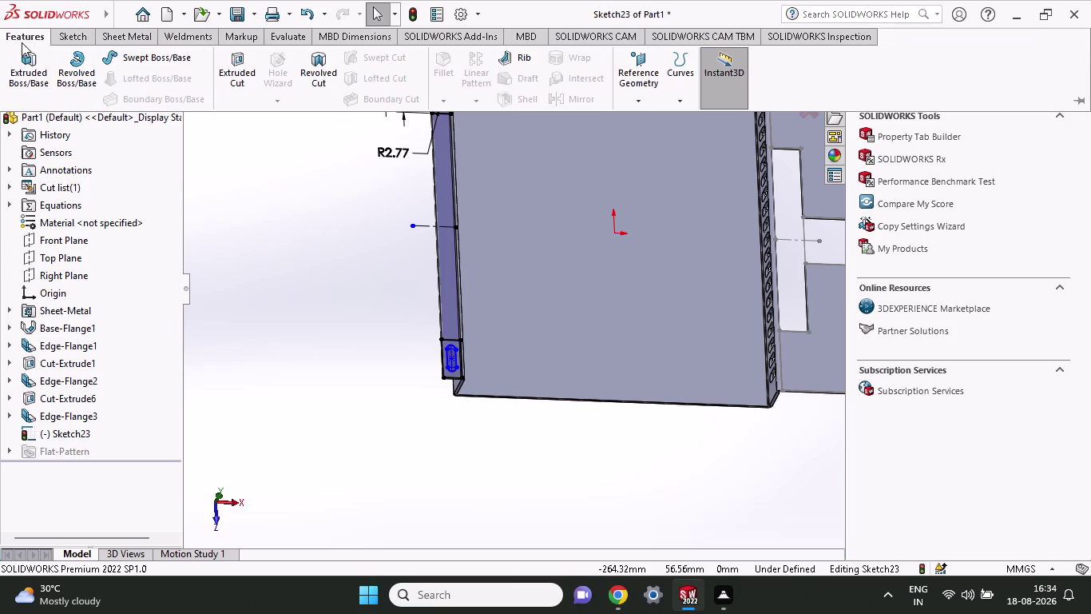
click(224, 55)
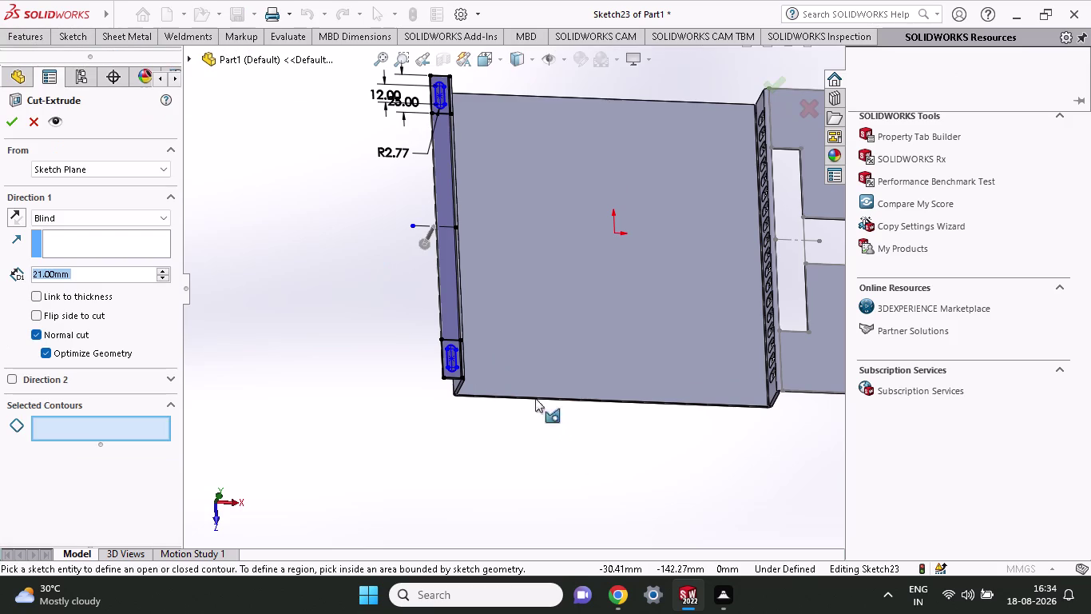
click(444, 296)
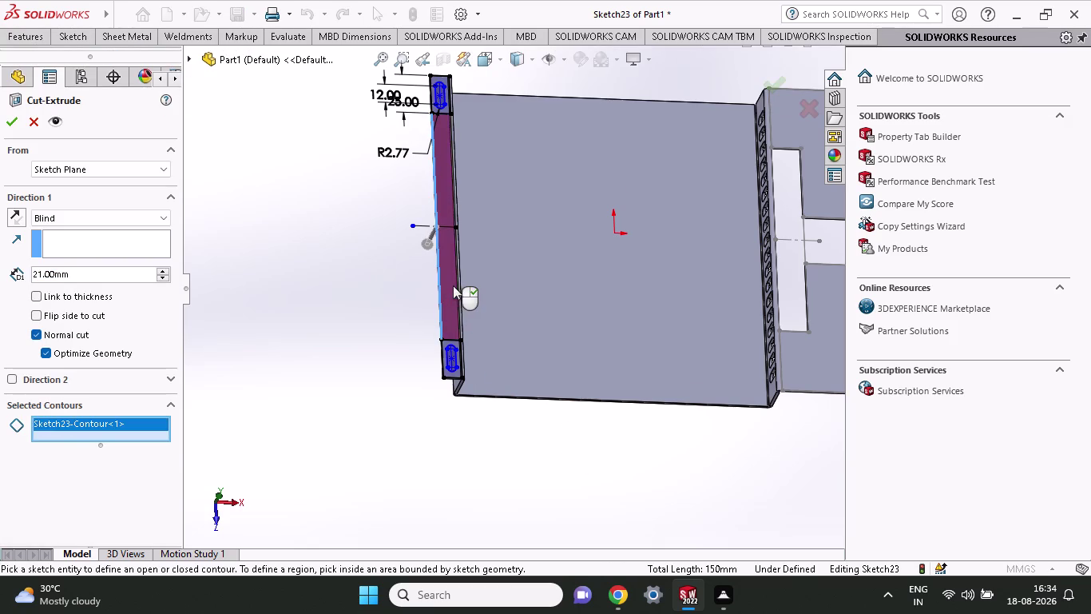
click(453, 285)
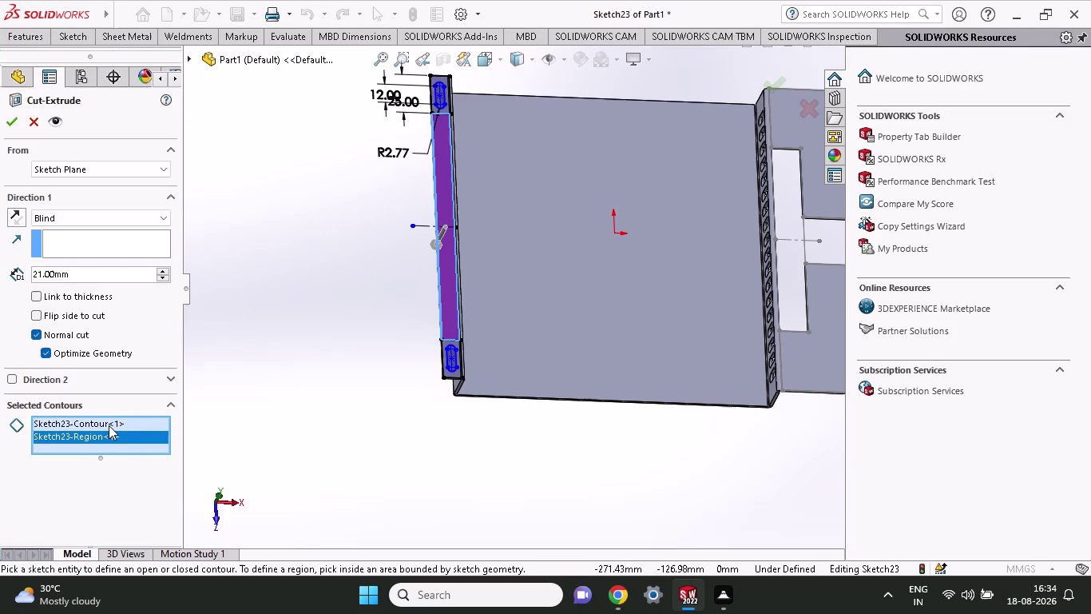
right_click(108, 425)
click(126, 454)
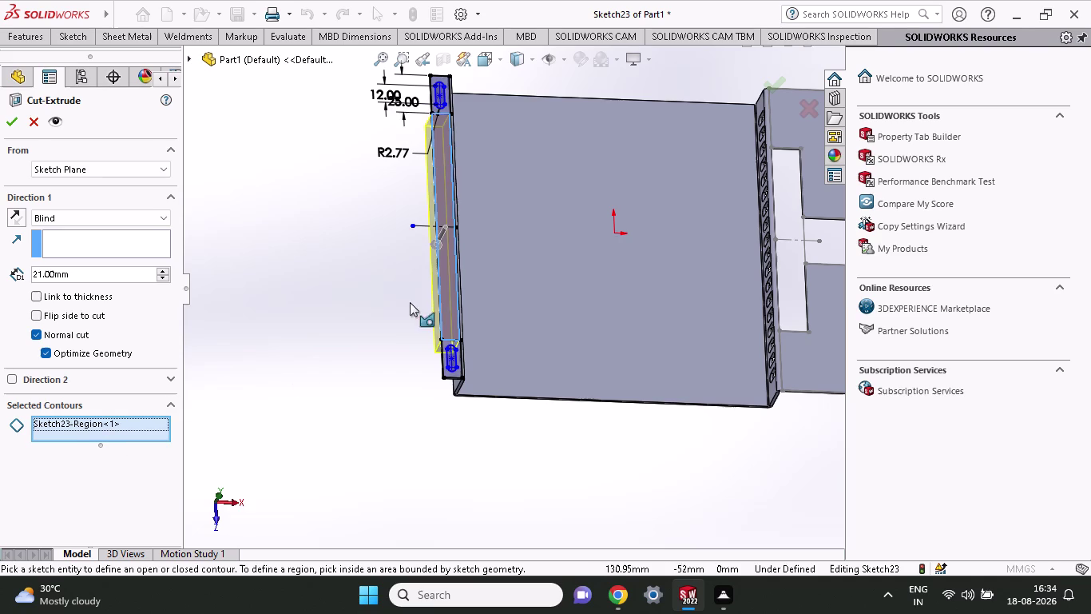
click(449, 363)
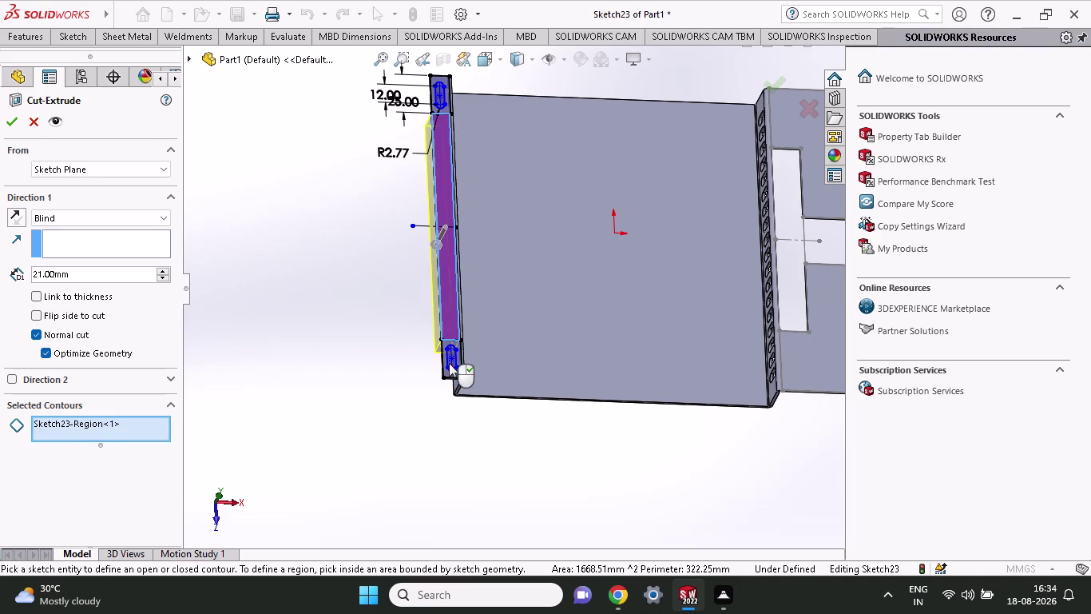
scroll(down, 3)
click(473, 334)
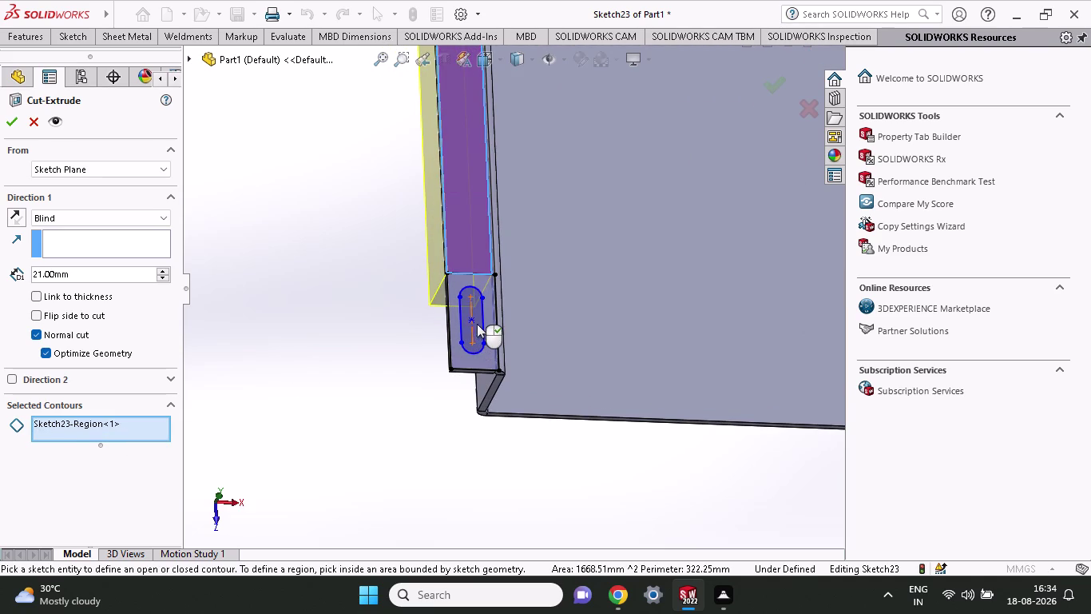
click(477, 324)
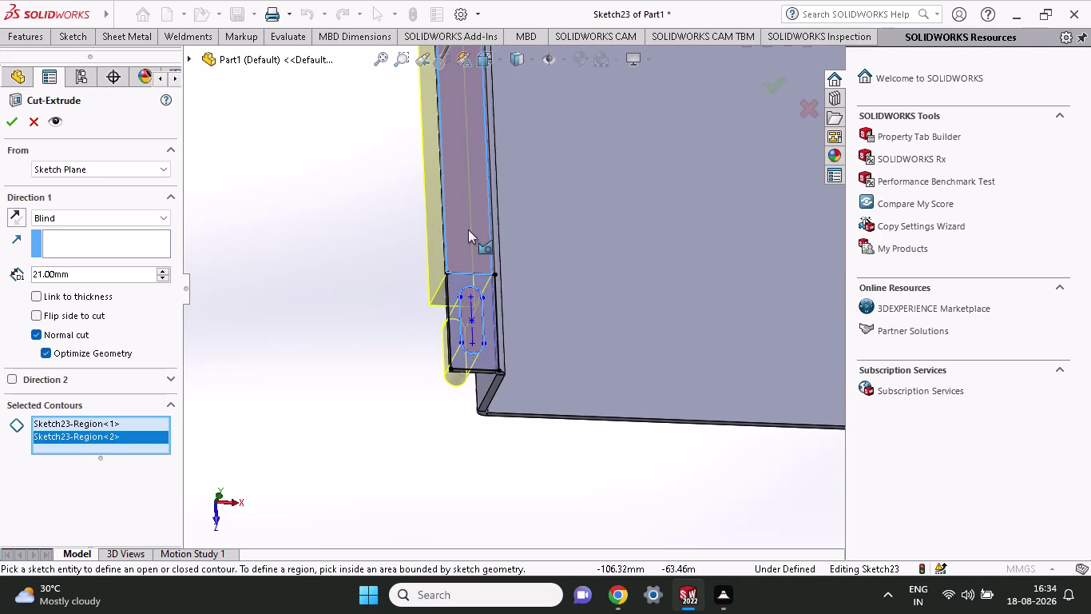
Add the top slot region, check the preview, and confirm the 21 mm Blind cut.
scroll(up, 3)
scroll(down, 3)
scroll(down, 3)
click(387, 368)
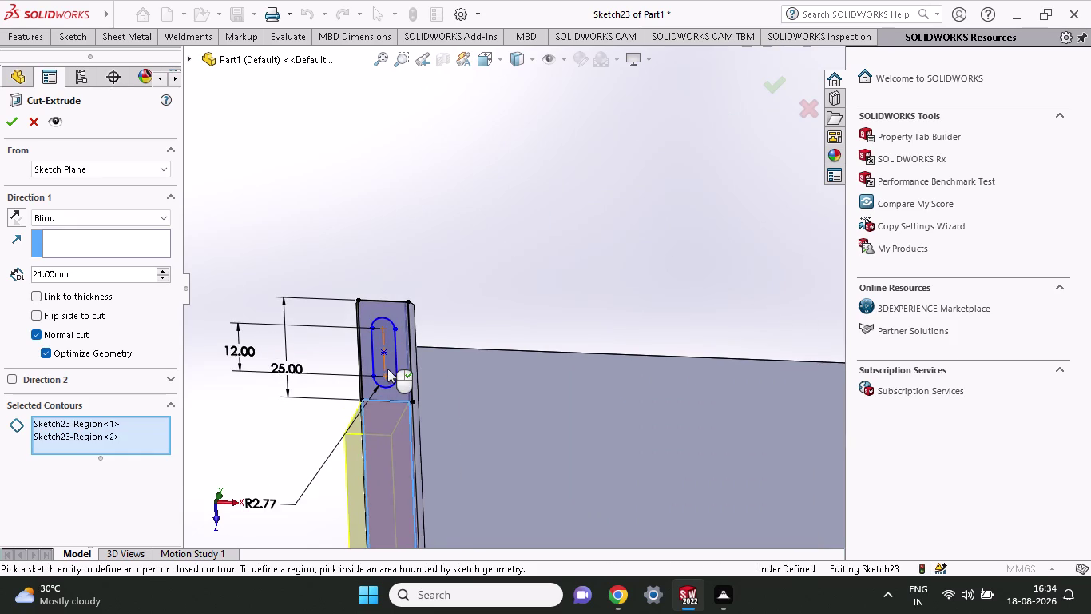
click(388, 363)
click(390, 360)
scroll(up, 3)
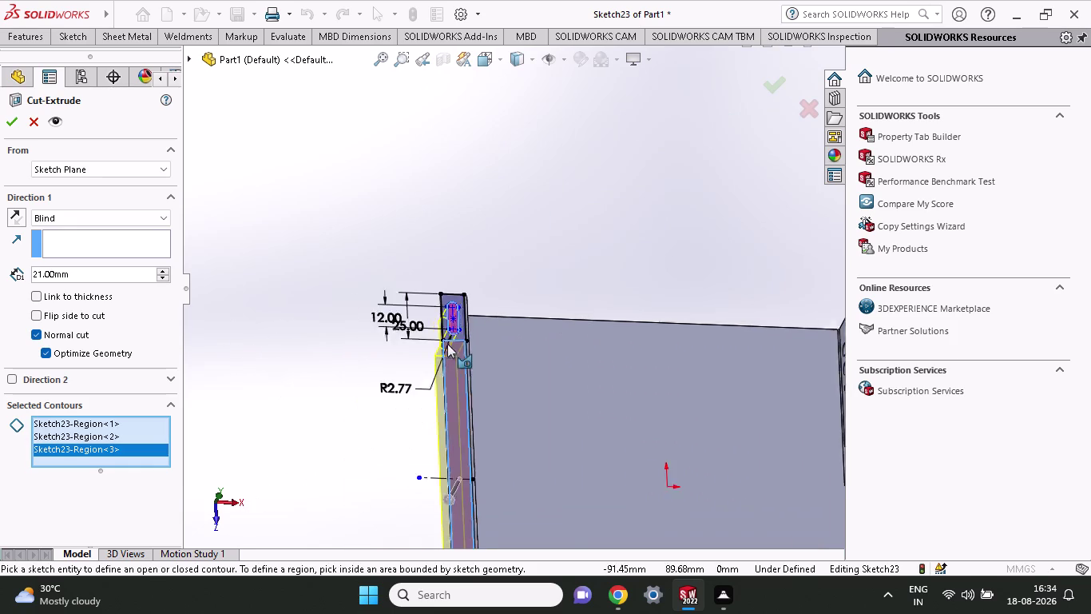
scroll(up, 3)
middle_drag(550, 465, 605, 372)
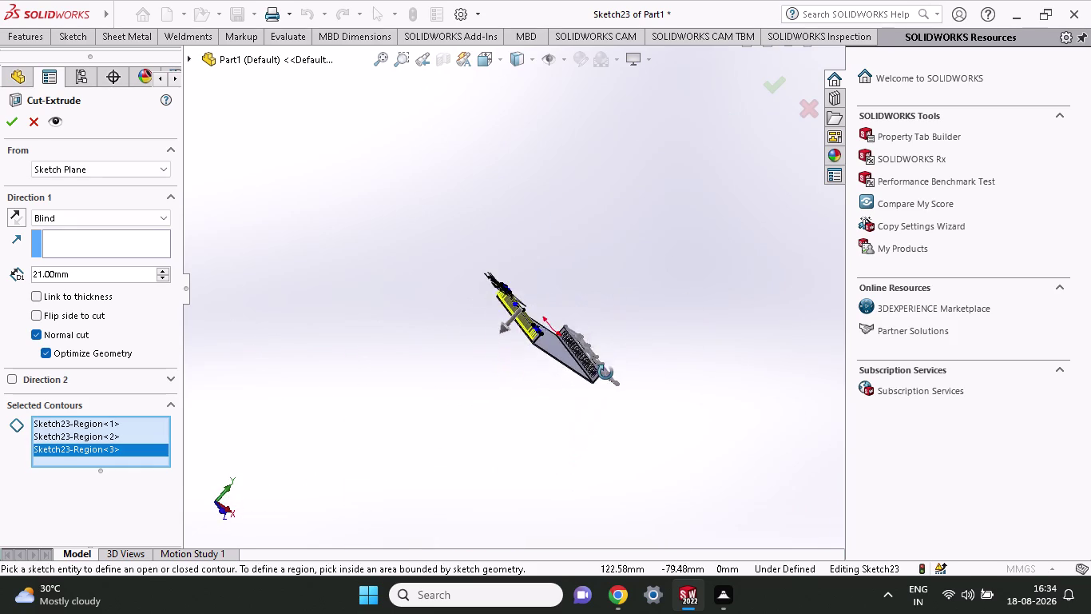
middle_drag(605, 373, 653, 371)
scroll(up, 3)
scroll(down, 3)
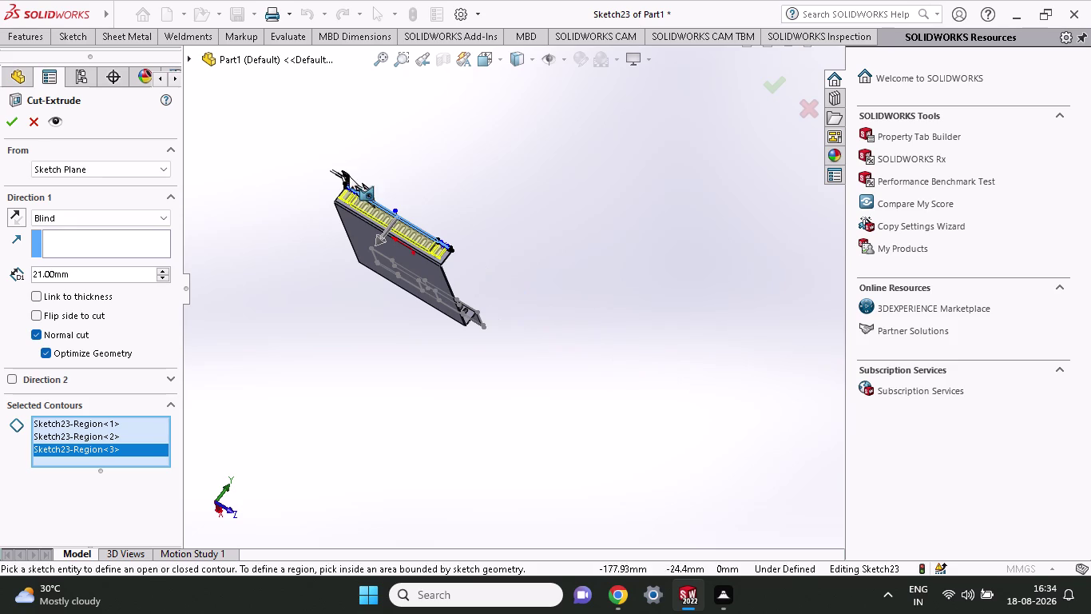
scroll(down, 3)
scroll(down, 3)
middle_drag(492, 270, 349, 318)
scroll(up, 3)
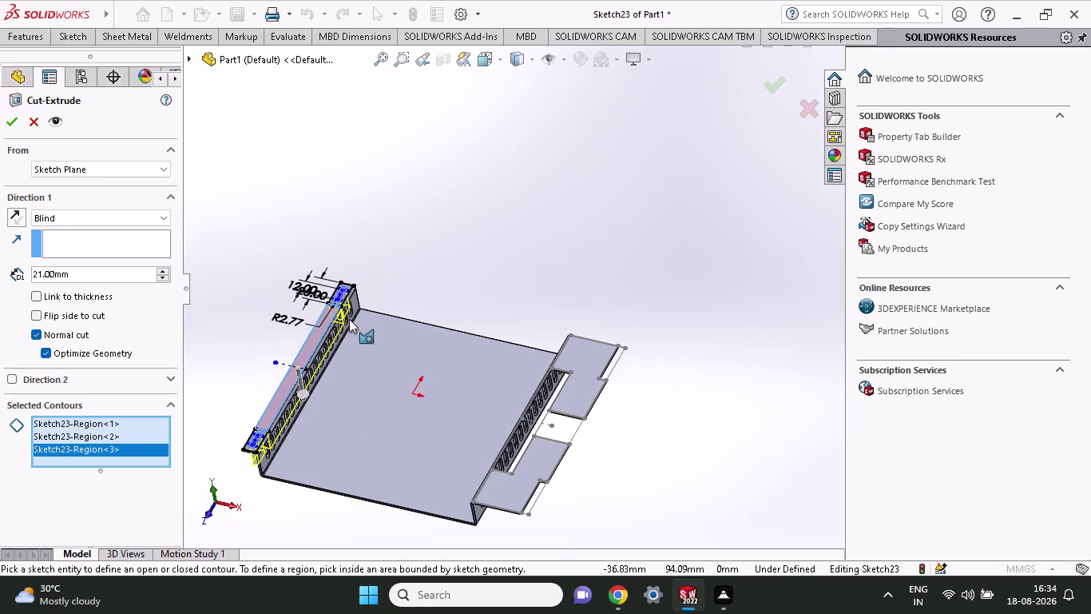
click(11, 116)
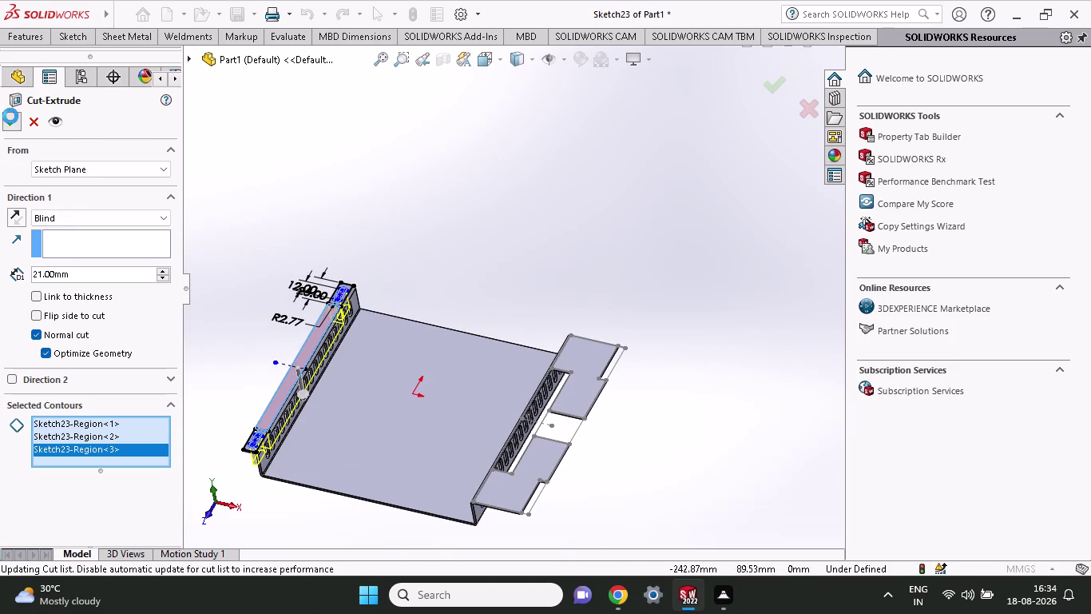
click(400, 278)
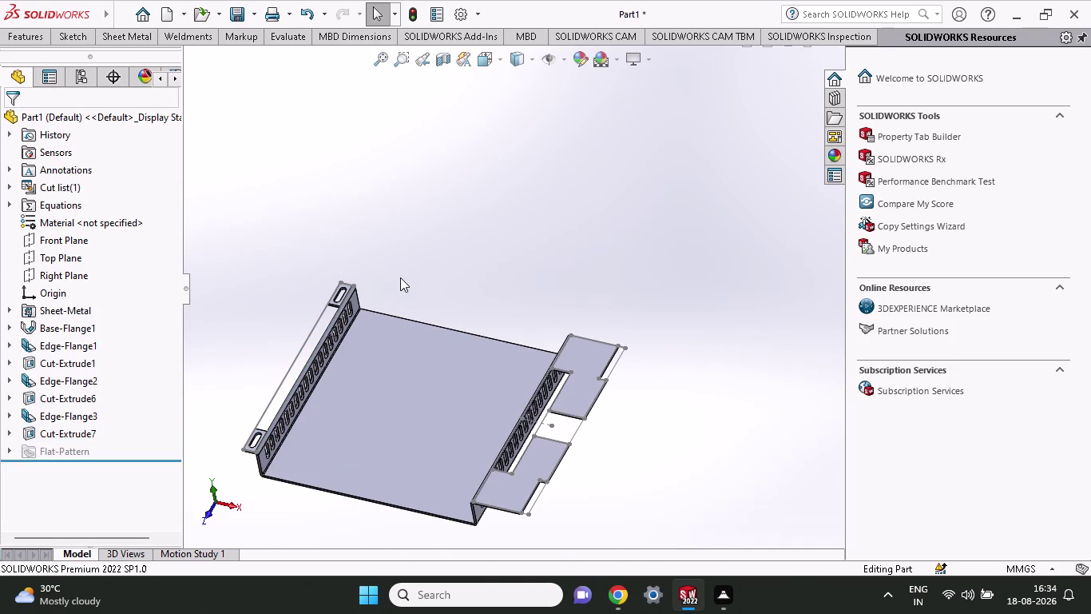
click(400, 277)
scroll(up, 3)
middle_drag(400, 277, 423, 275)
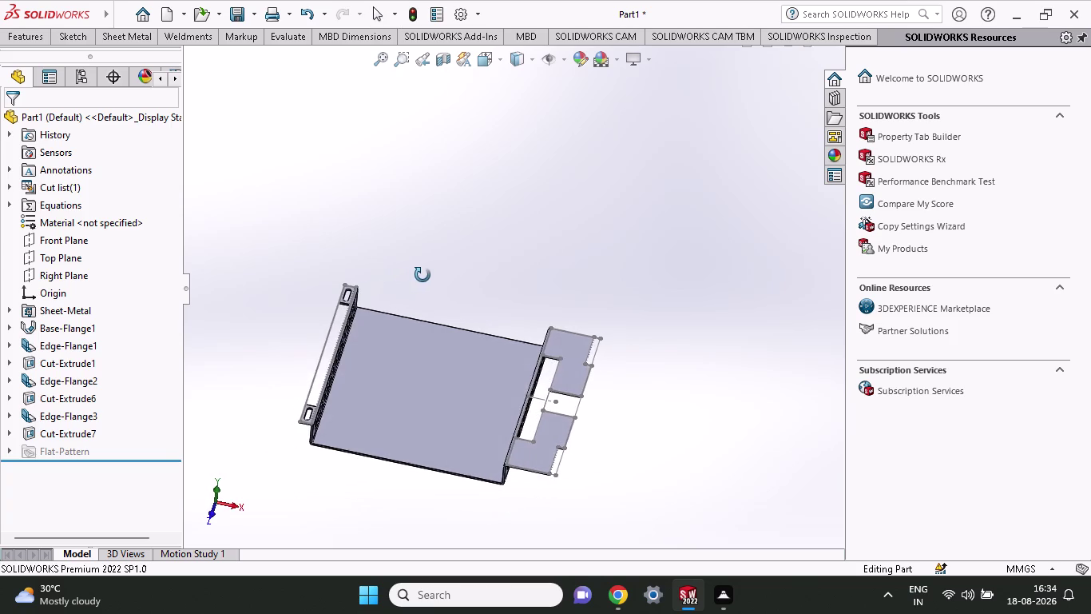
middle_drag(423, 275, 436, 276)
click(324, 358)
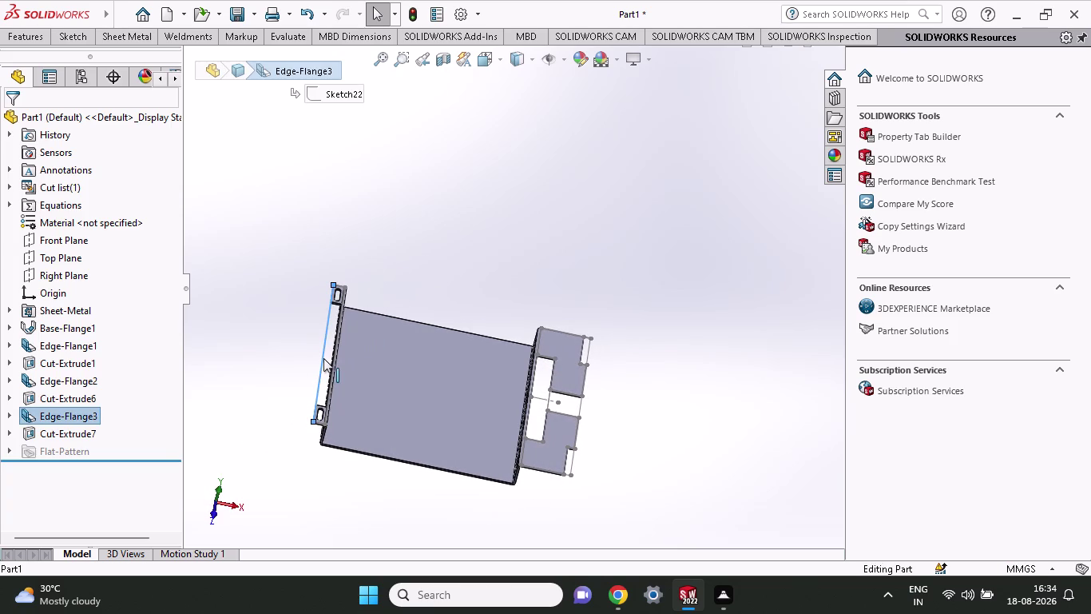
right_click(324, 358)
click(354, 234)
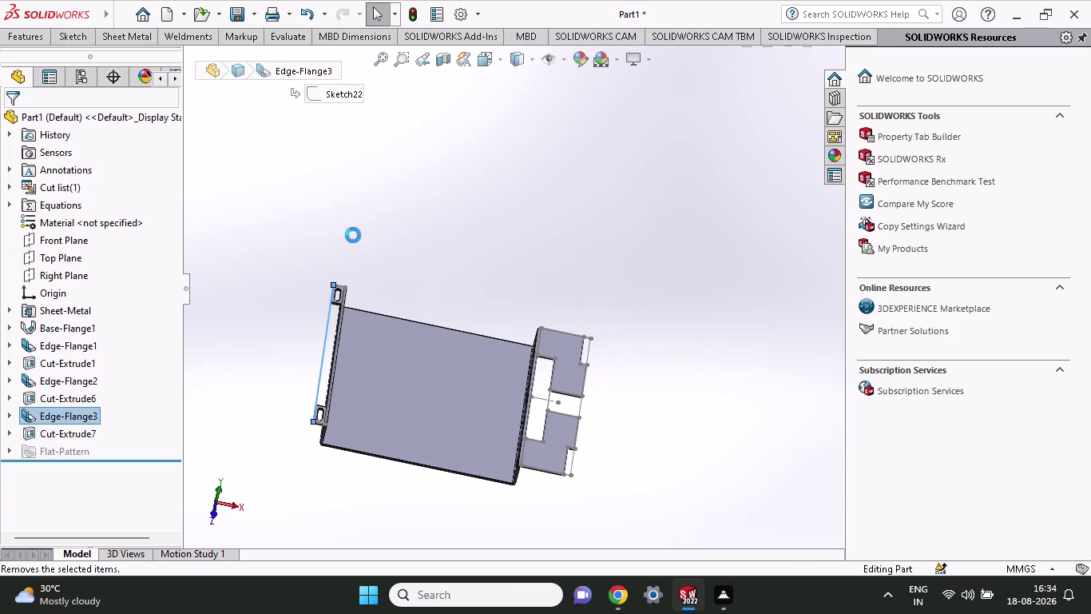
click(641, 296)
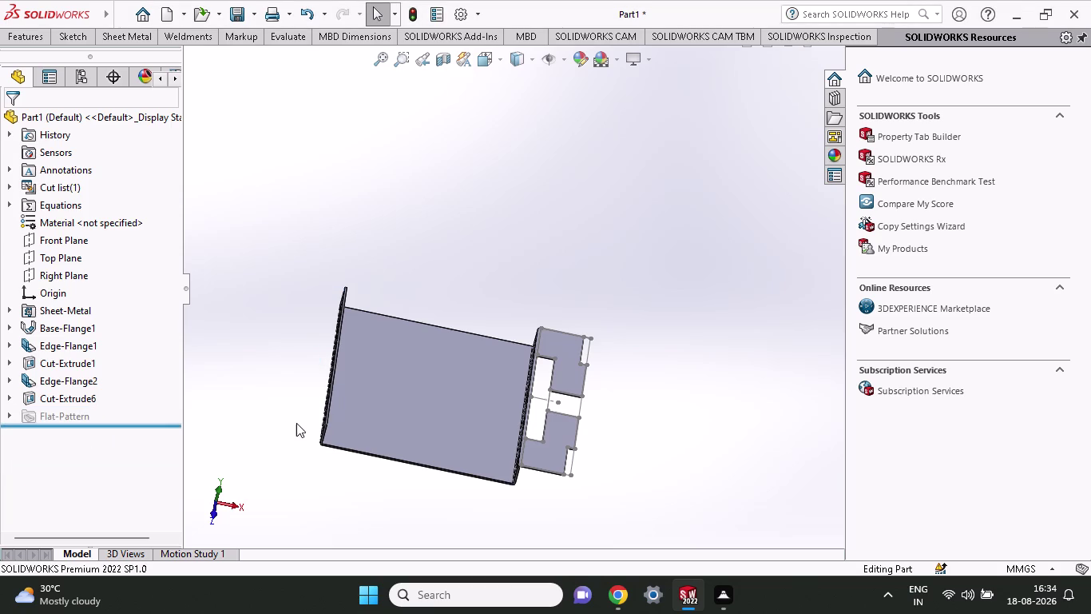
middle_drag(295, 422, 245, 433)
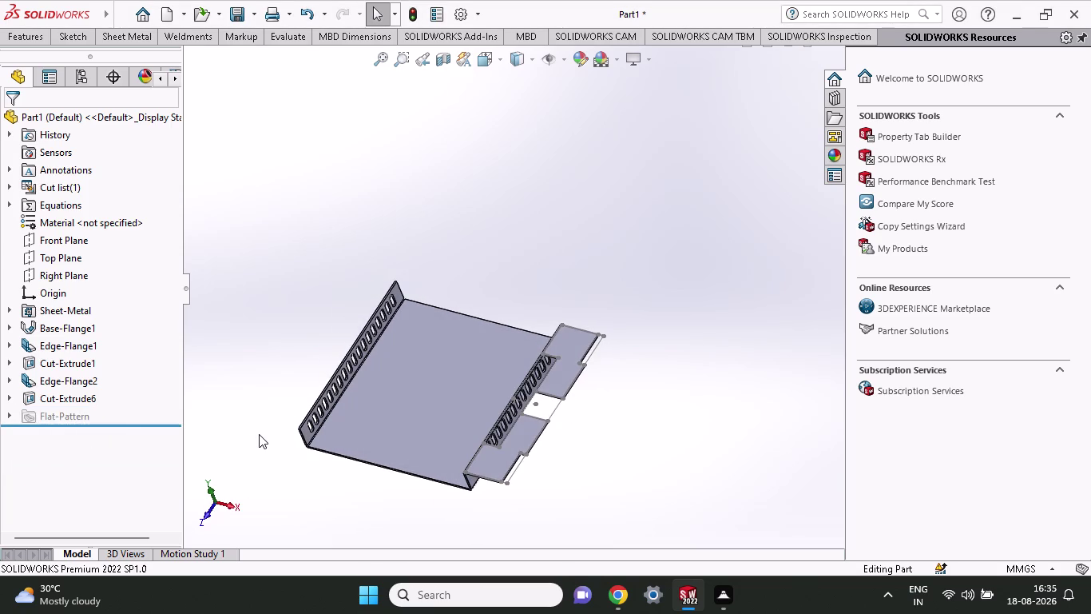
key(ctrl+z)
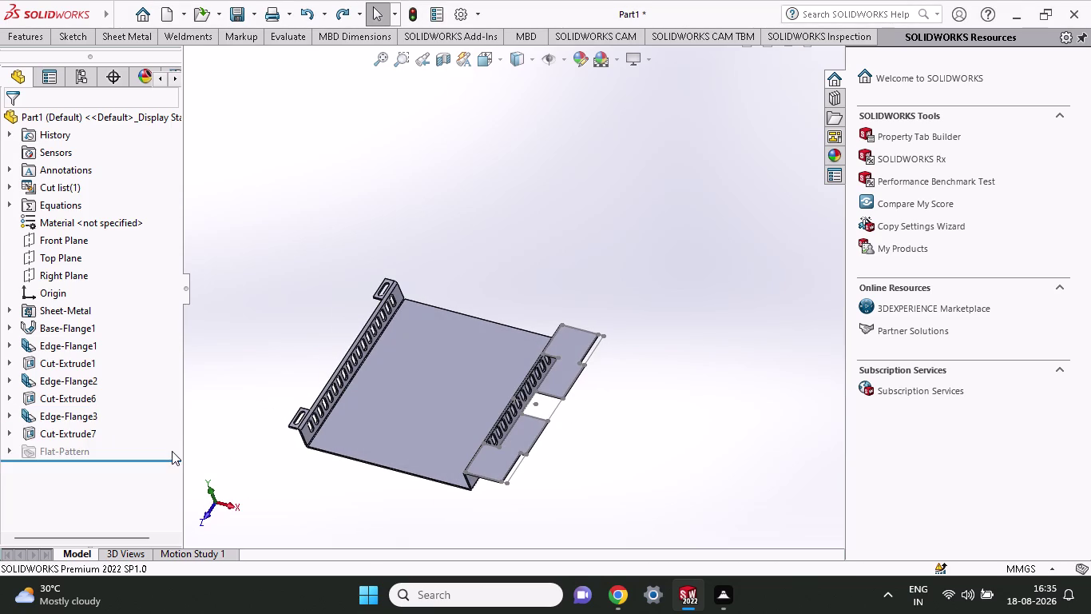
click(552, 409)
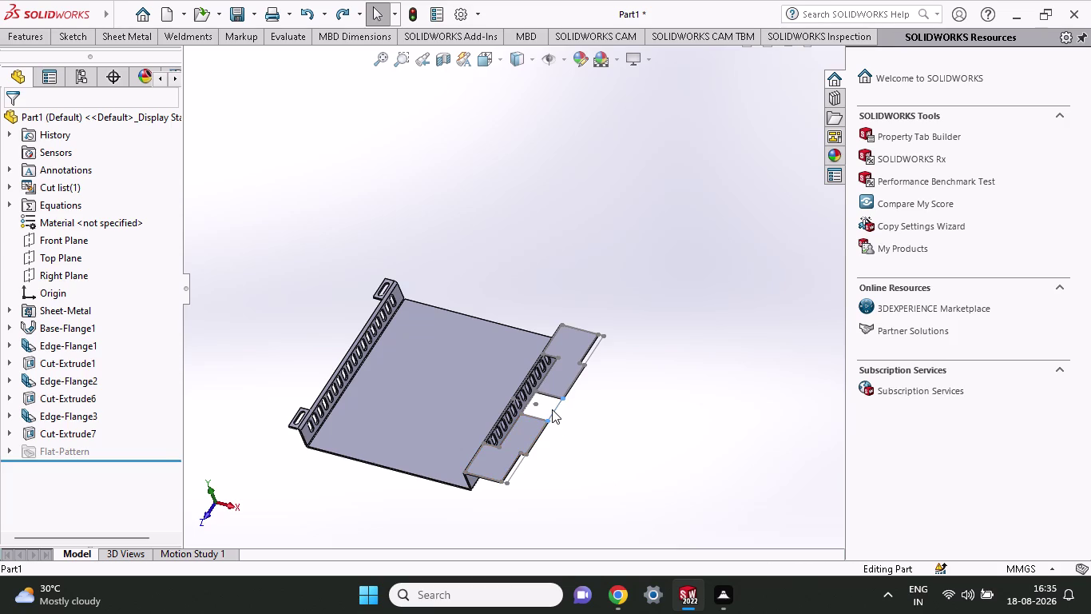
right_click(552, 409)
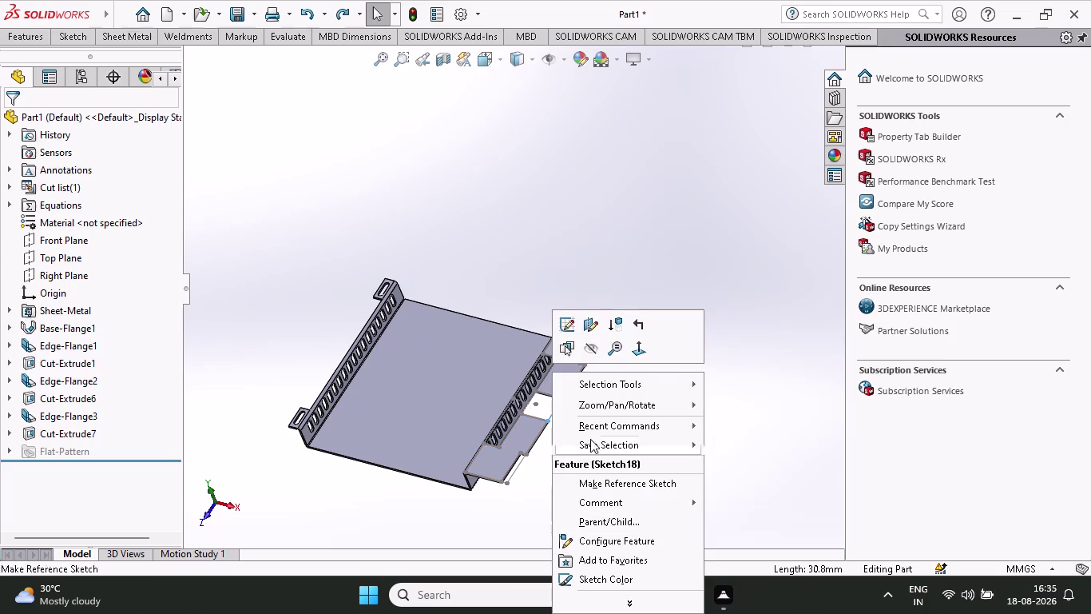
key(Escape)
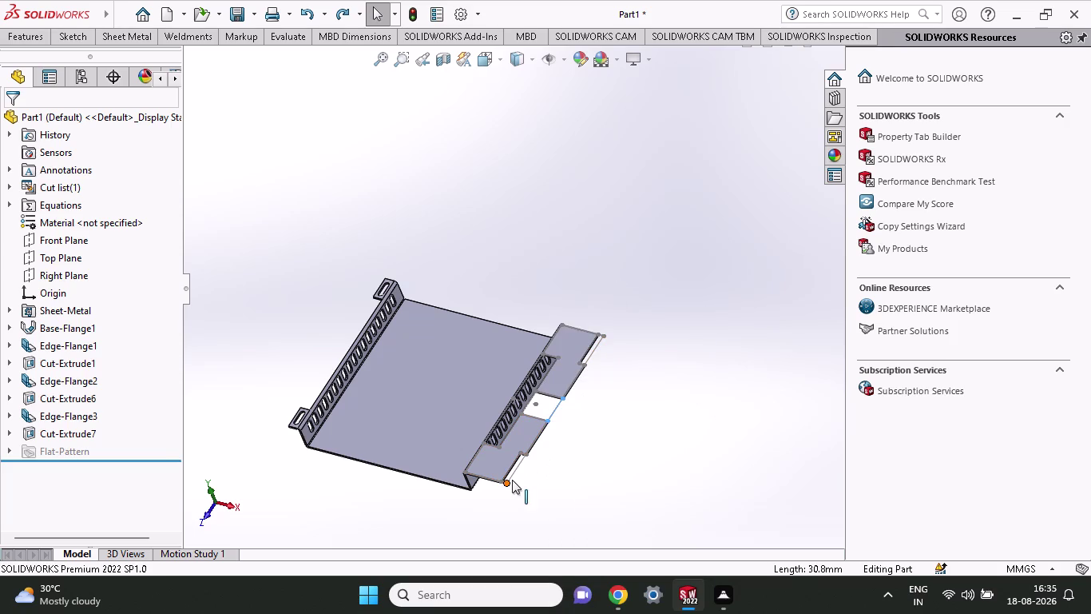
click(512, 475)
key(Escape)
key(Escape)
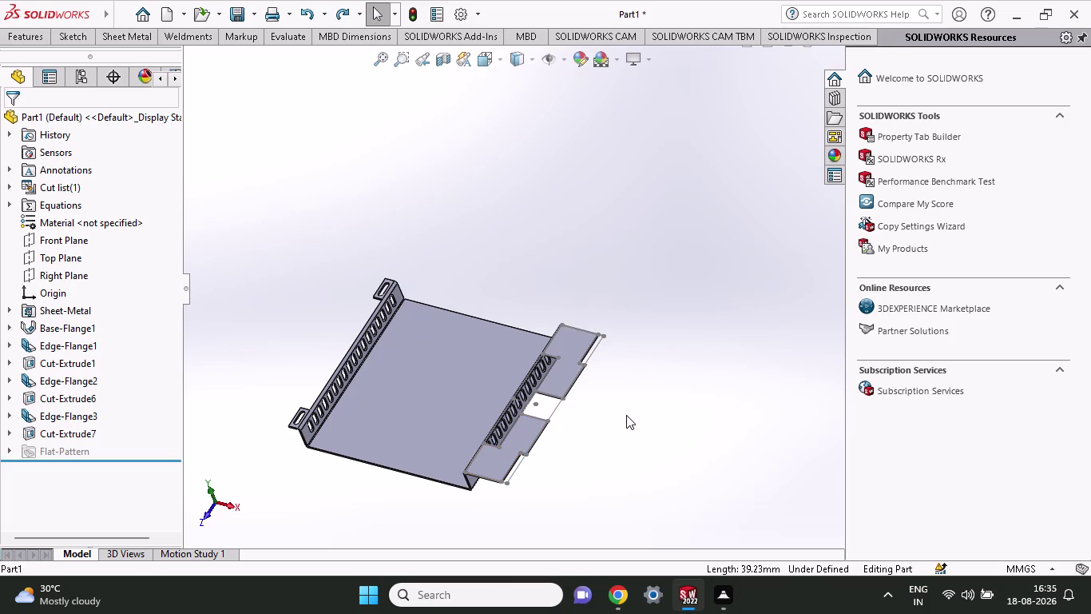
middle_drag(382, 377, 407, 383)
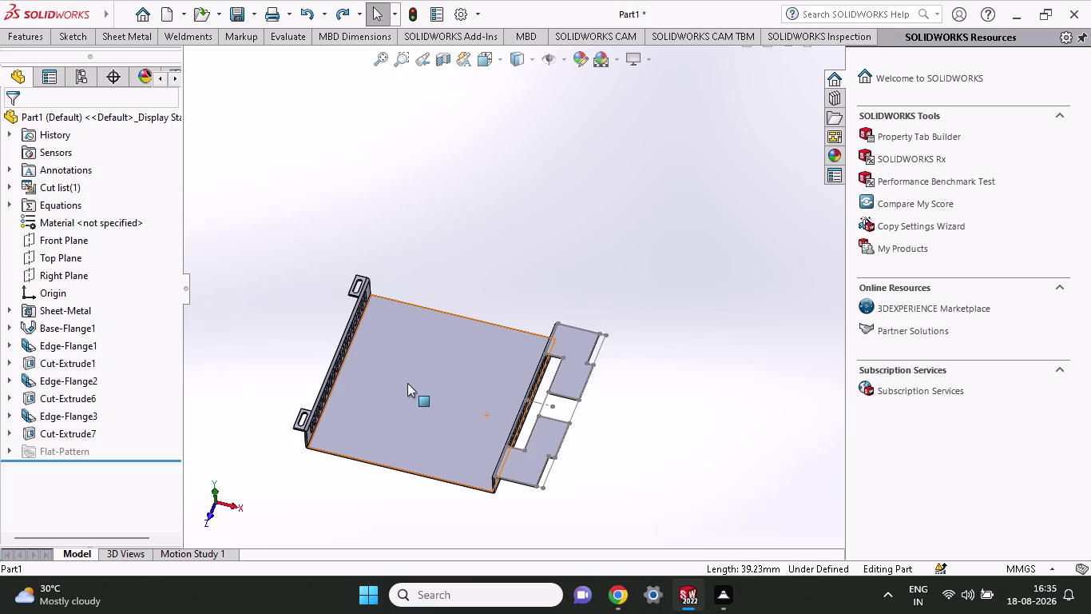
click(82, 61)
Start an Edge Flange on both end edges of the slotted flange.
click(113, 36)
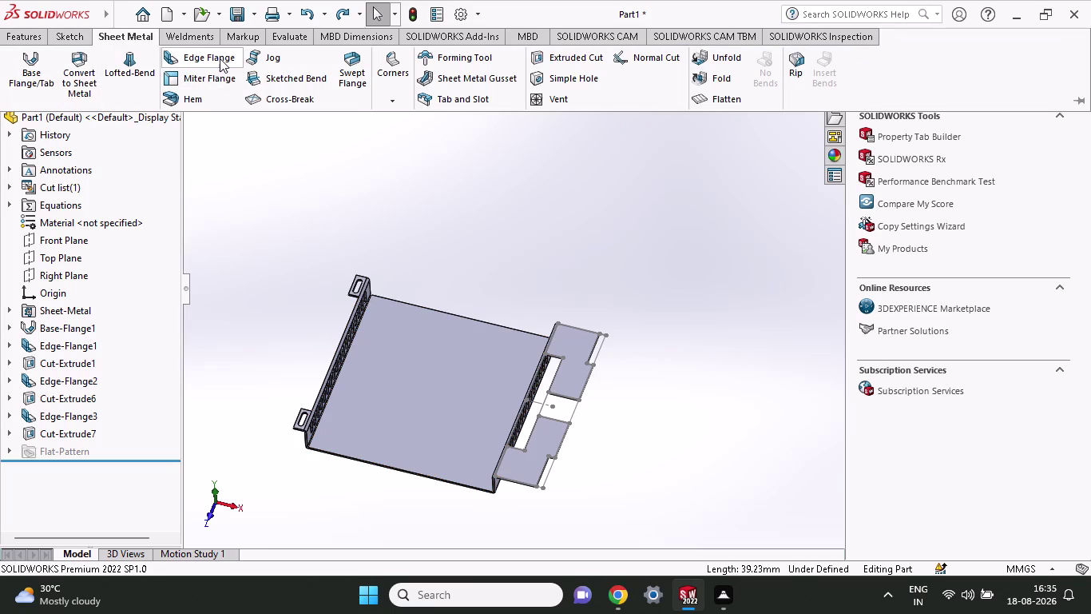
click(219, 58)
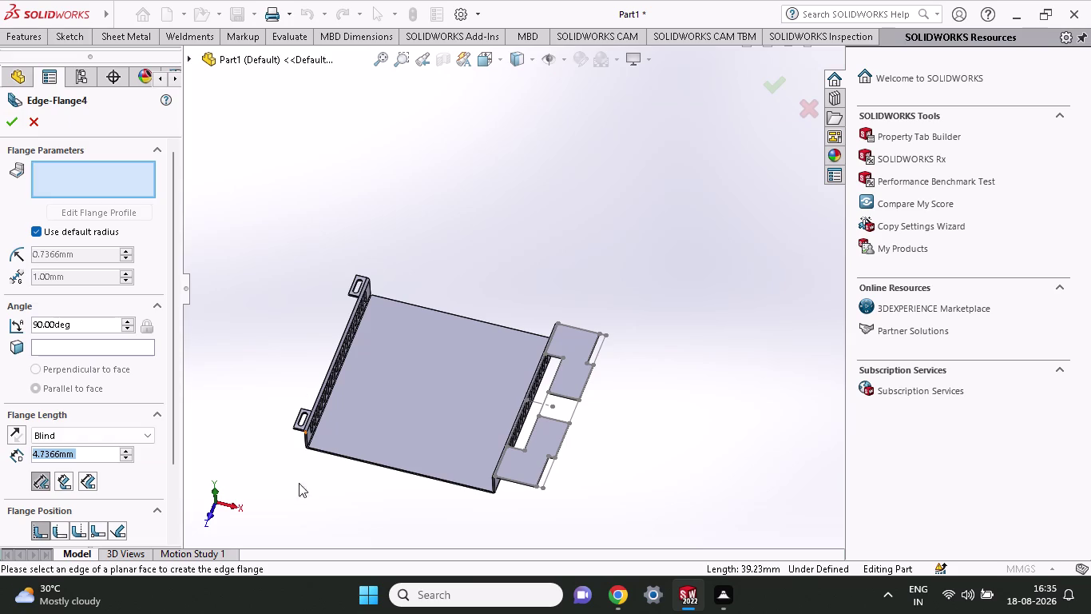
middle_drag(292, 460, 419, 530)
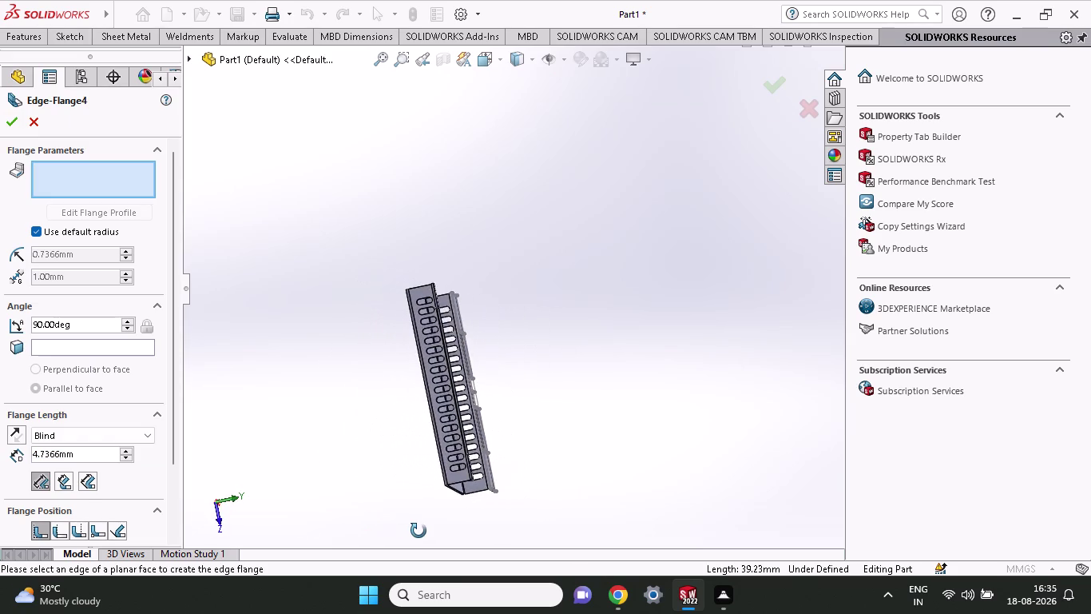
middle_drag(419, 530, 367, 521)
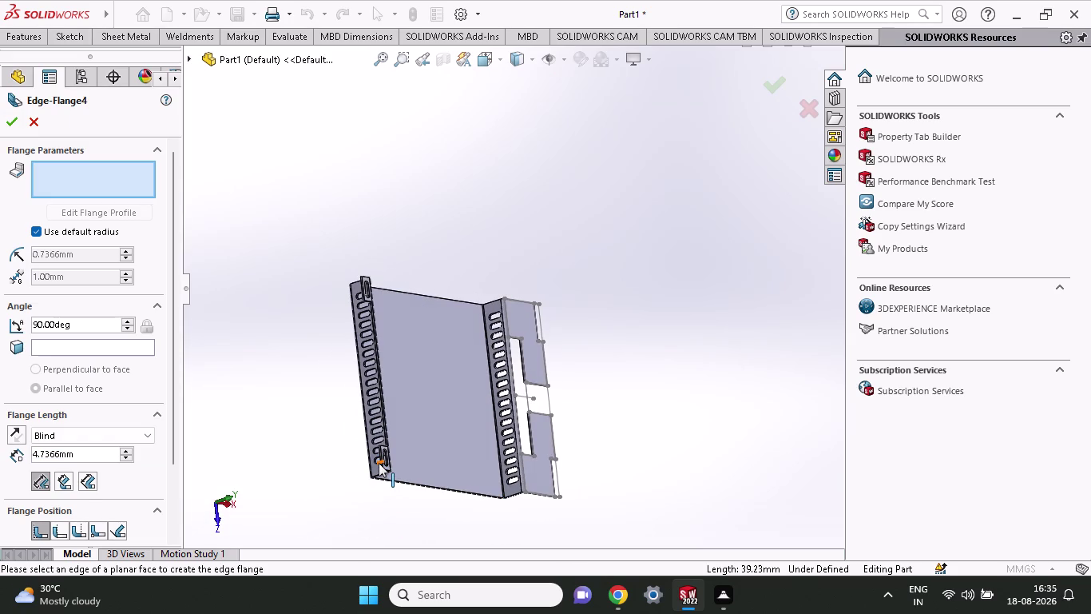
click(381, 460)
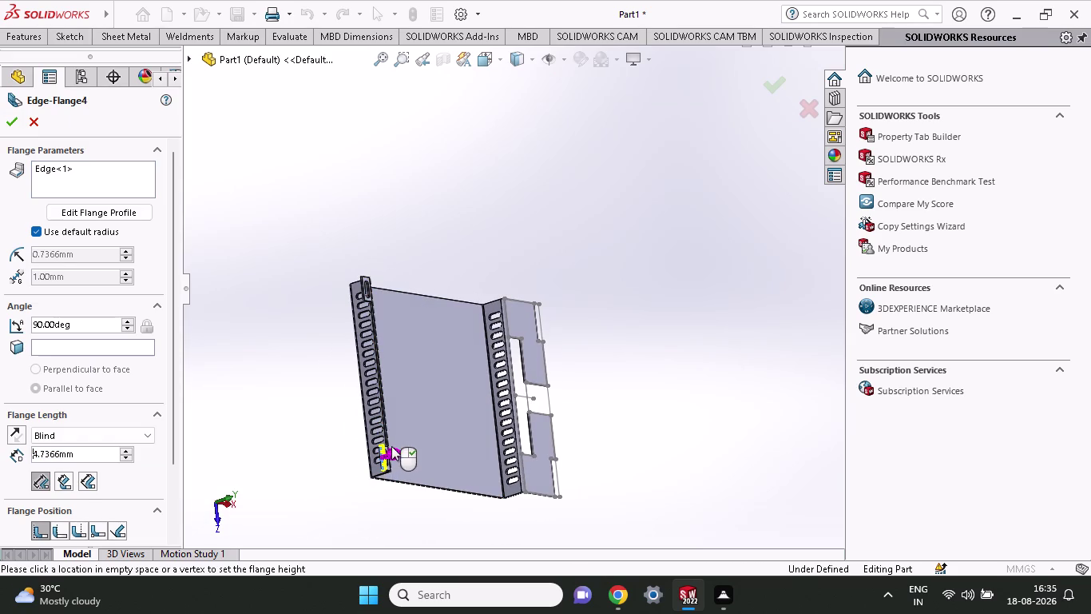
click(421, 426)
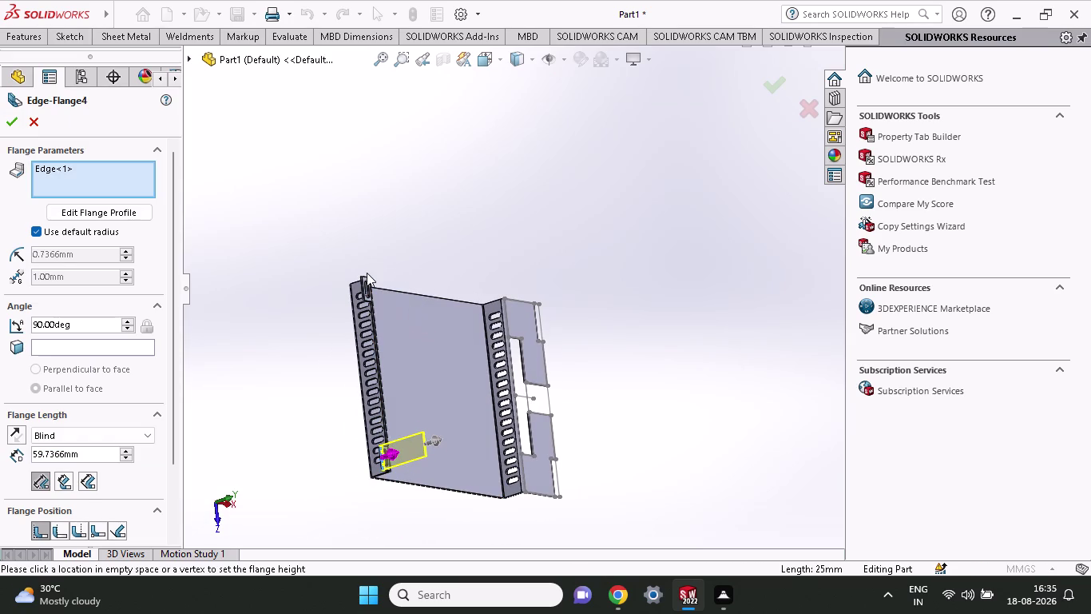
click(365, 292)
click(403, 278)
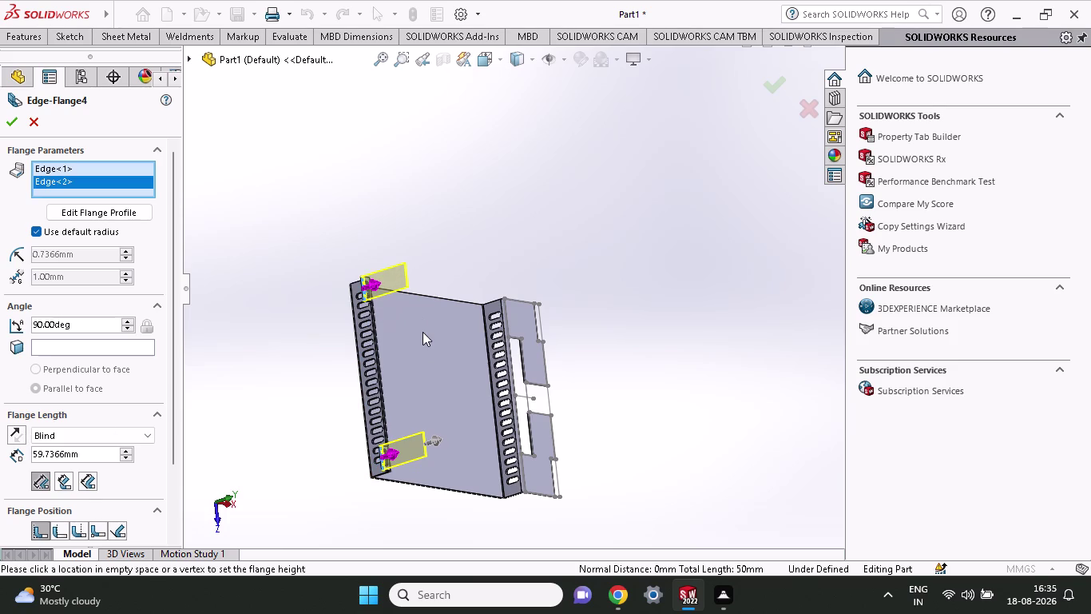
middle_drag(494, 300, 456, 258)
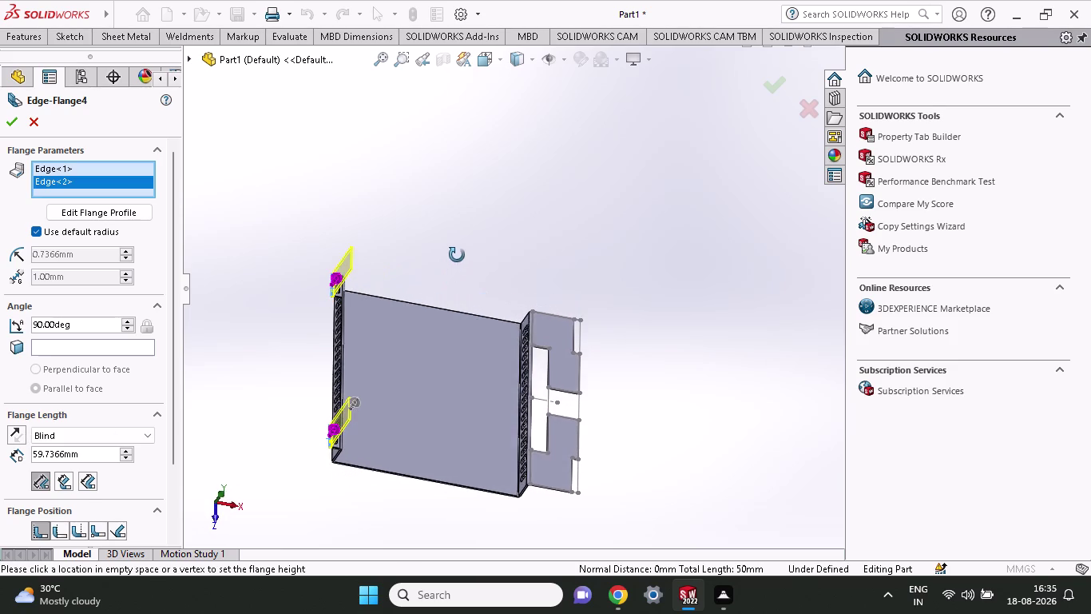
middle_drag(456, 258, 457, 253)
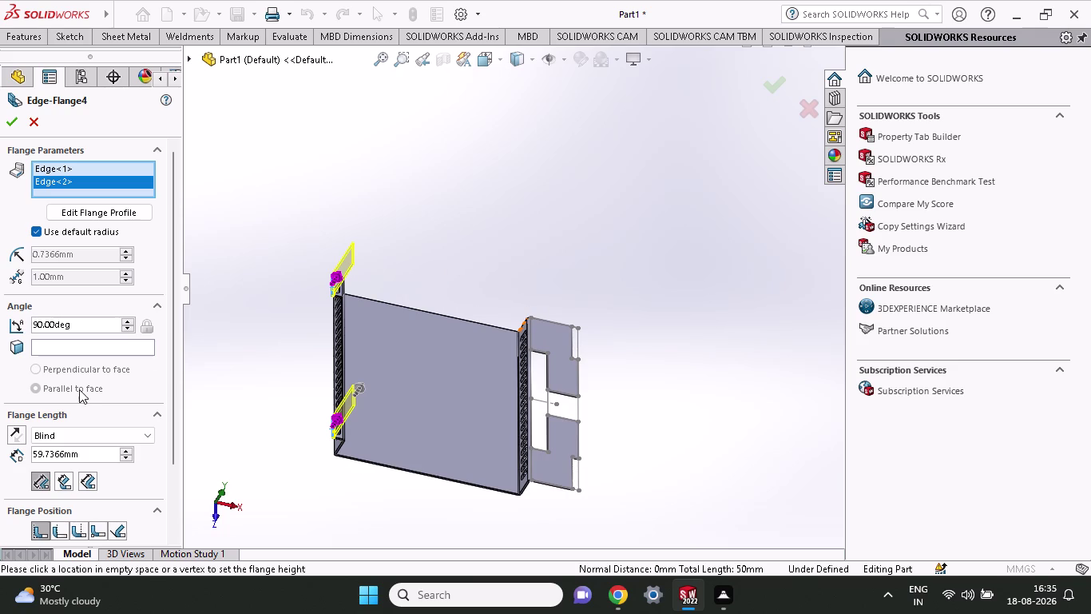
Set the flange length to 13.86 mm Blind and confirm Edge-Flange4.
drag(86, 455, 0, 459)
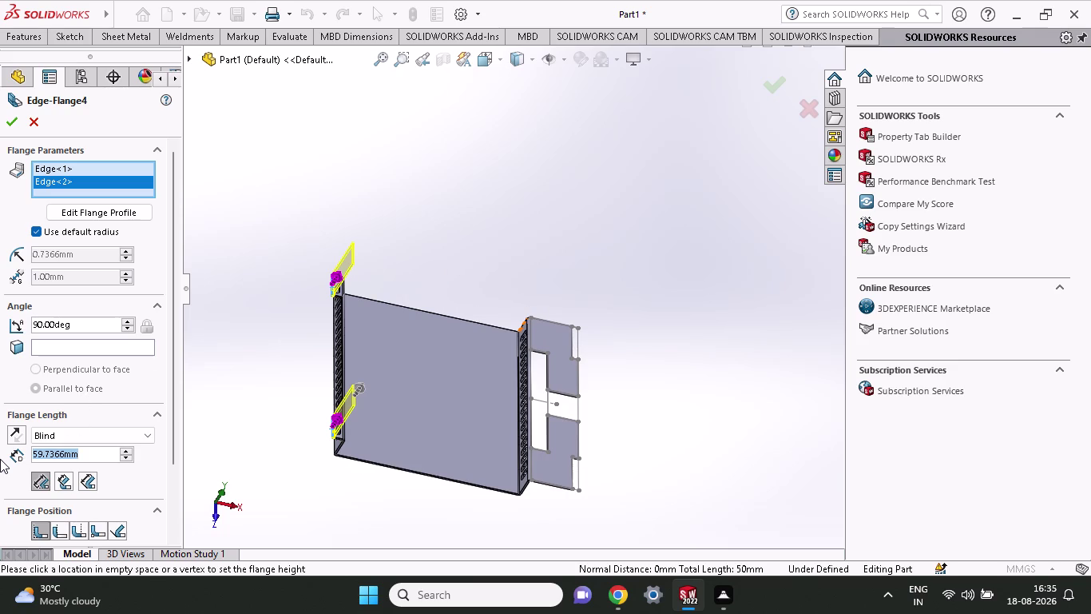
text(13.86)
key(Return)
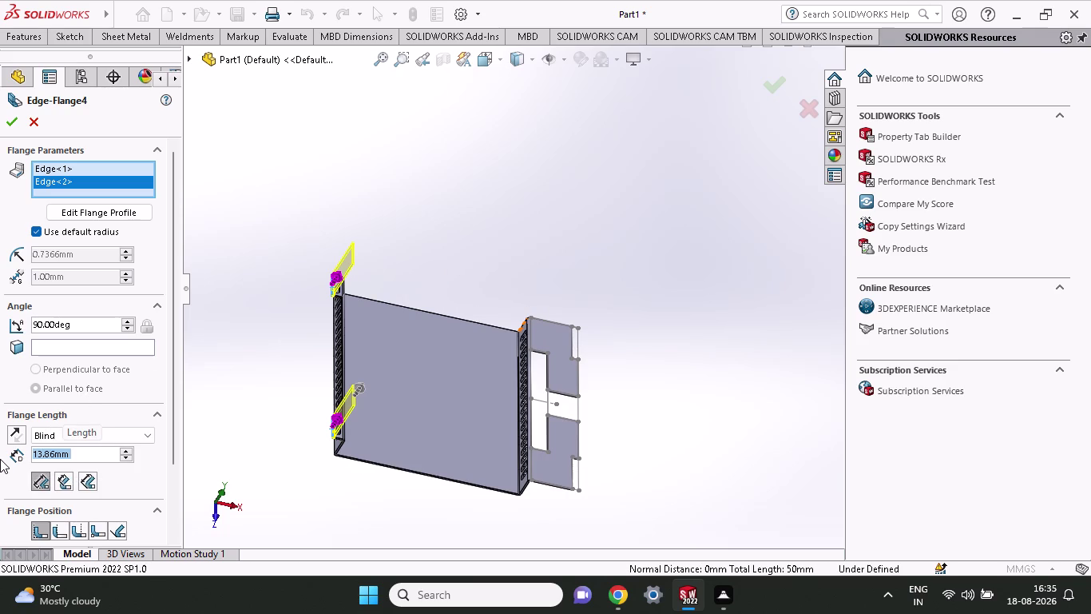
middle_drag(277, 401, 268, 385)
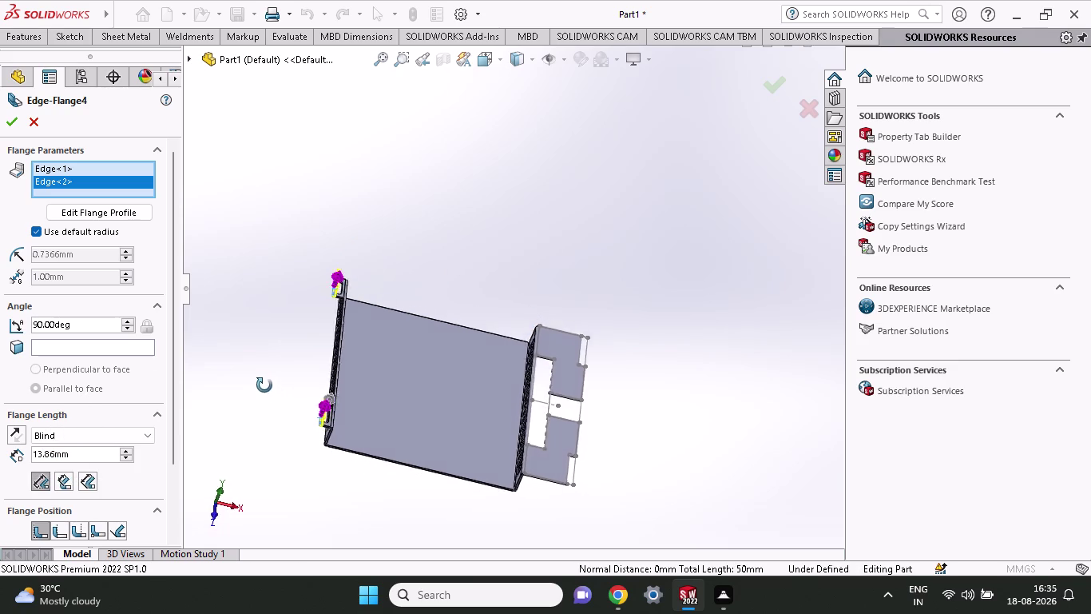
middle_drag(268, 386, 190, 335)
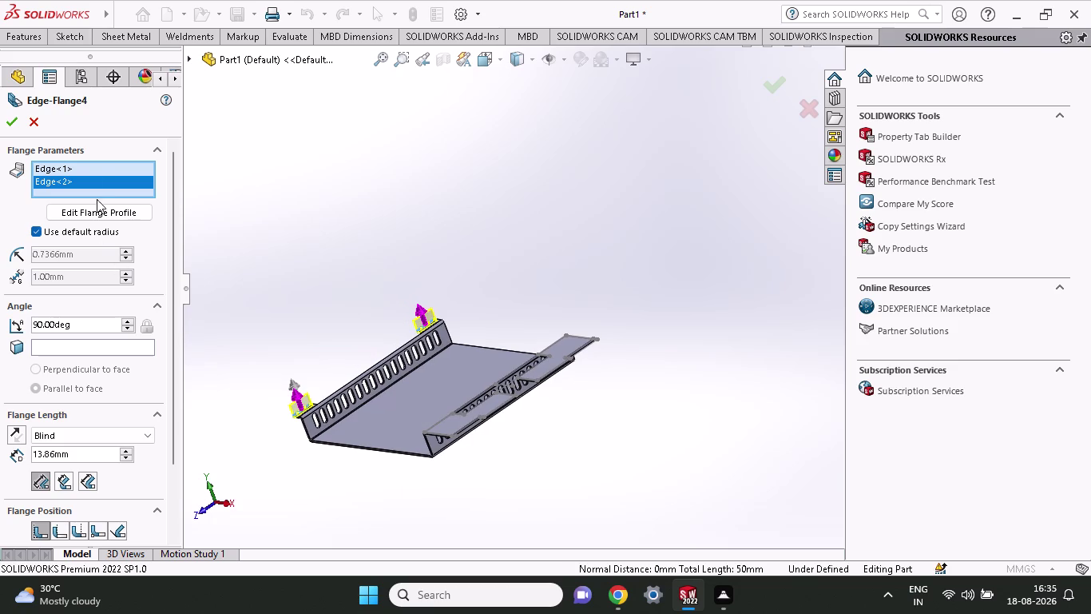
click(2, 128)
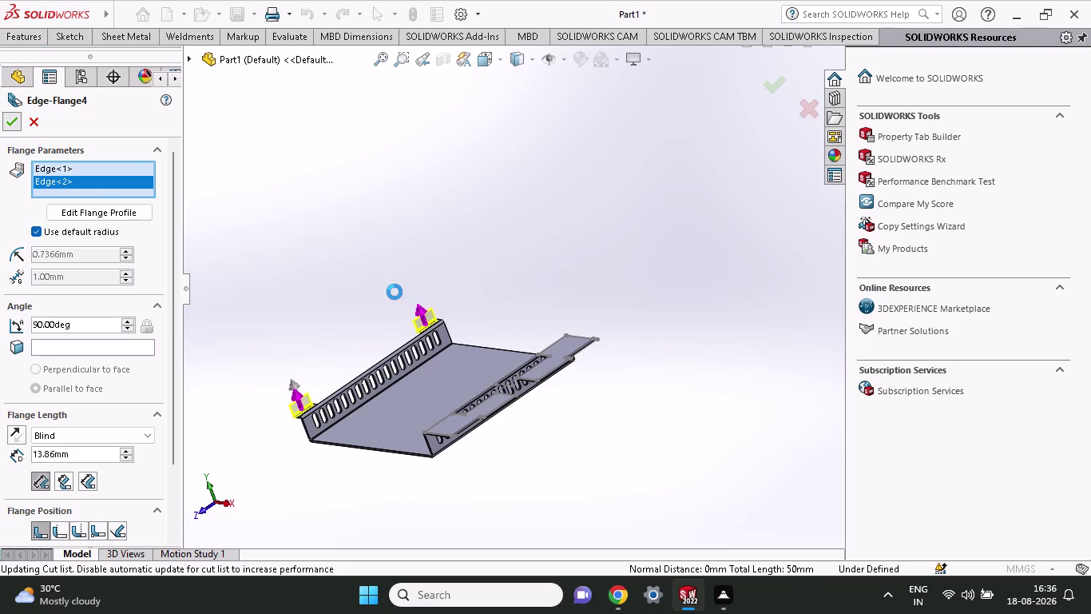
middle_drag(338, 309, 331, 304)
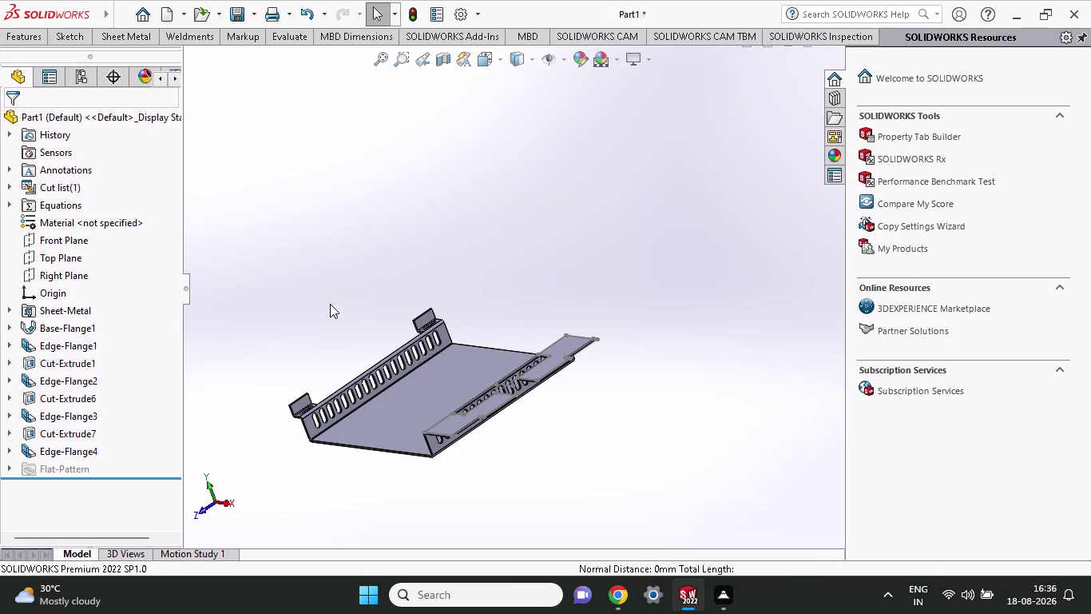
Open new sketch Sketch30 on the Edge-Flange4 tab face.
middle_drag(330, 305, 329, 303)
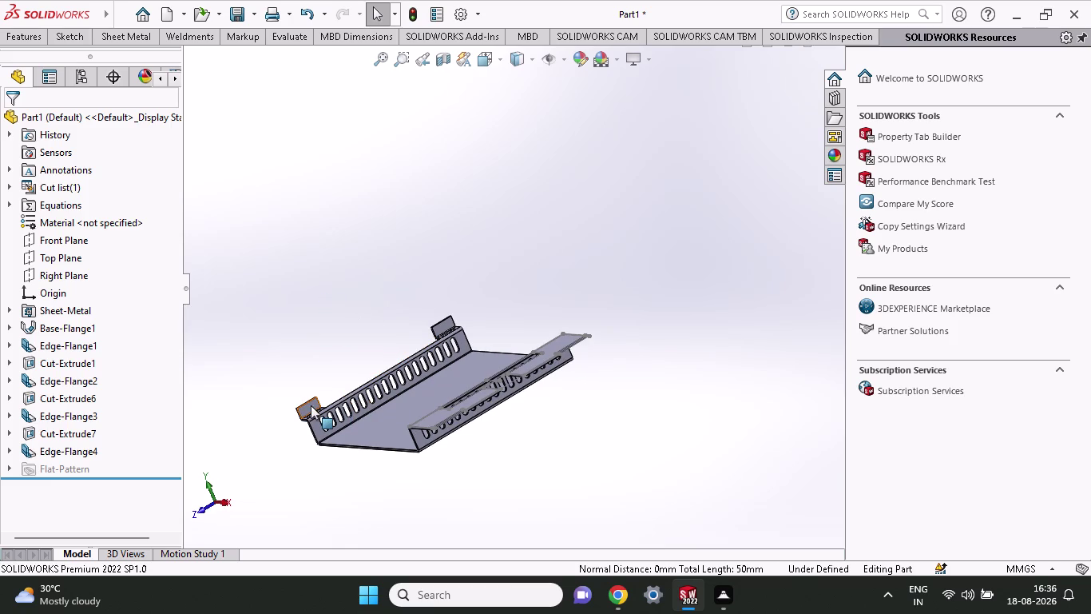
click(311, 405)
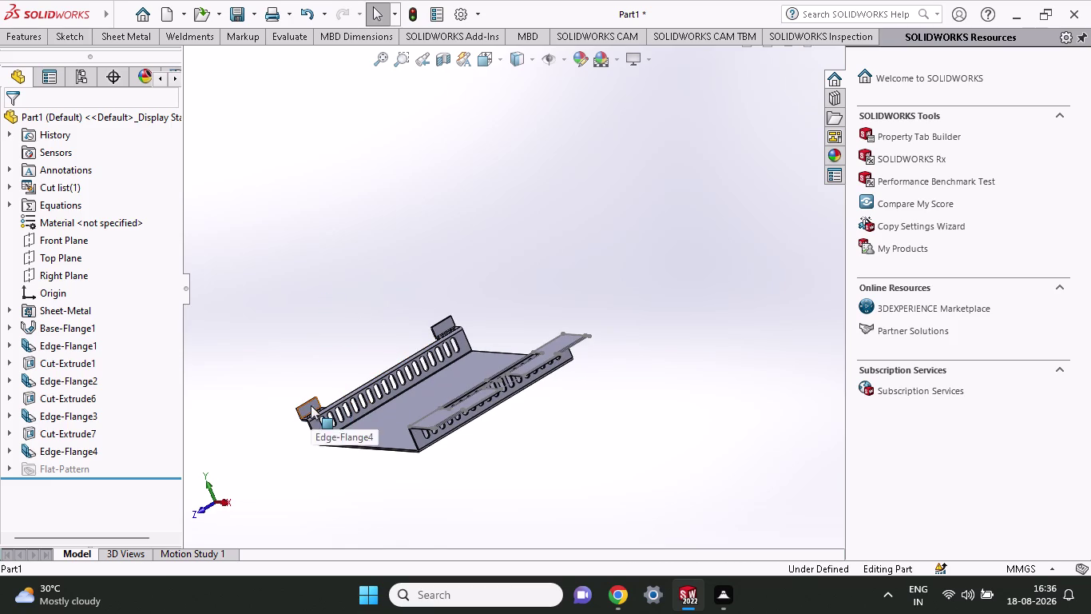
click(384, 361)
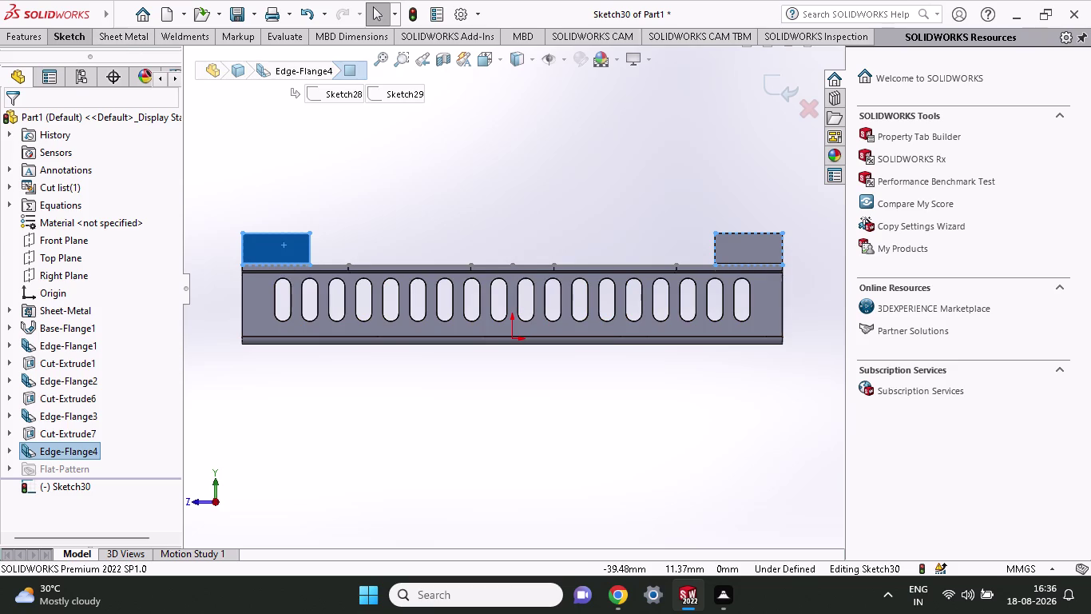
click(66, 40)
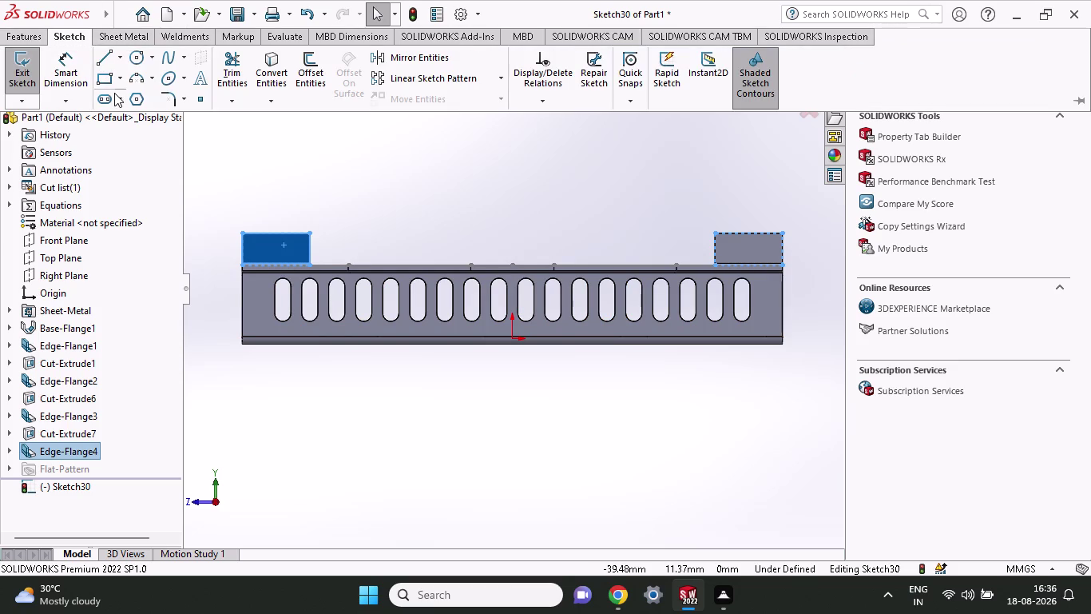
Sketch a horizontal straight slot inside the left tab, setting its length and width.
click(106, 97)
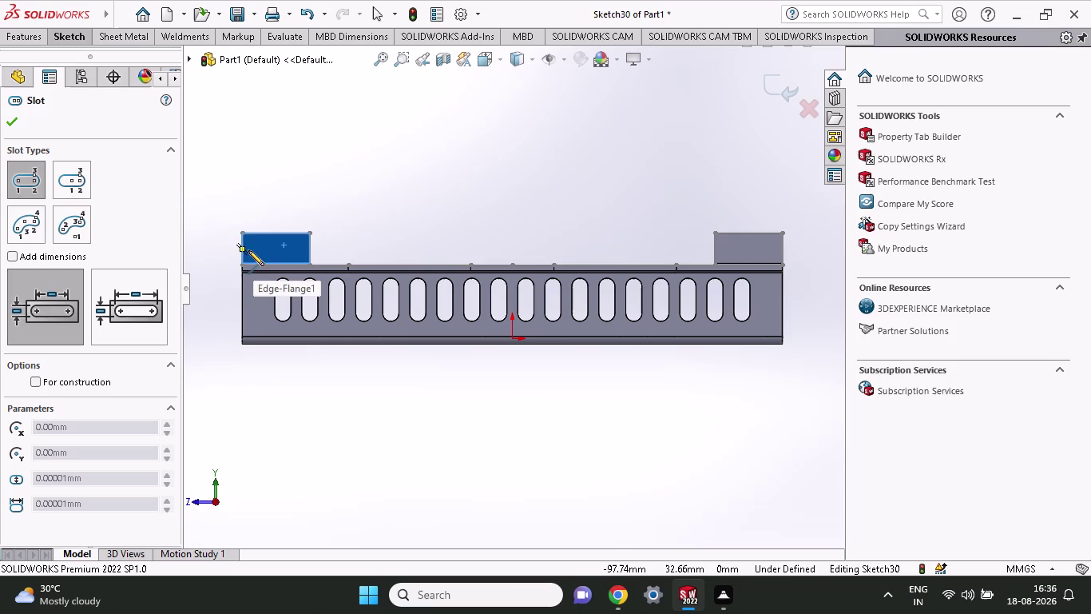
click(259, 246)
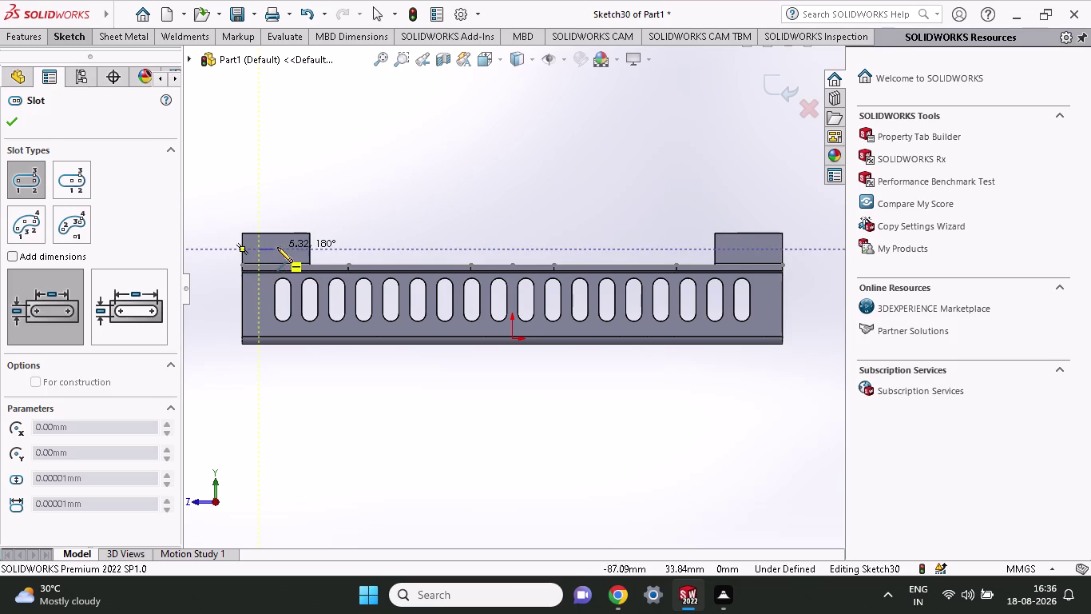
click(293, 247)
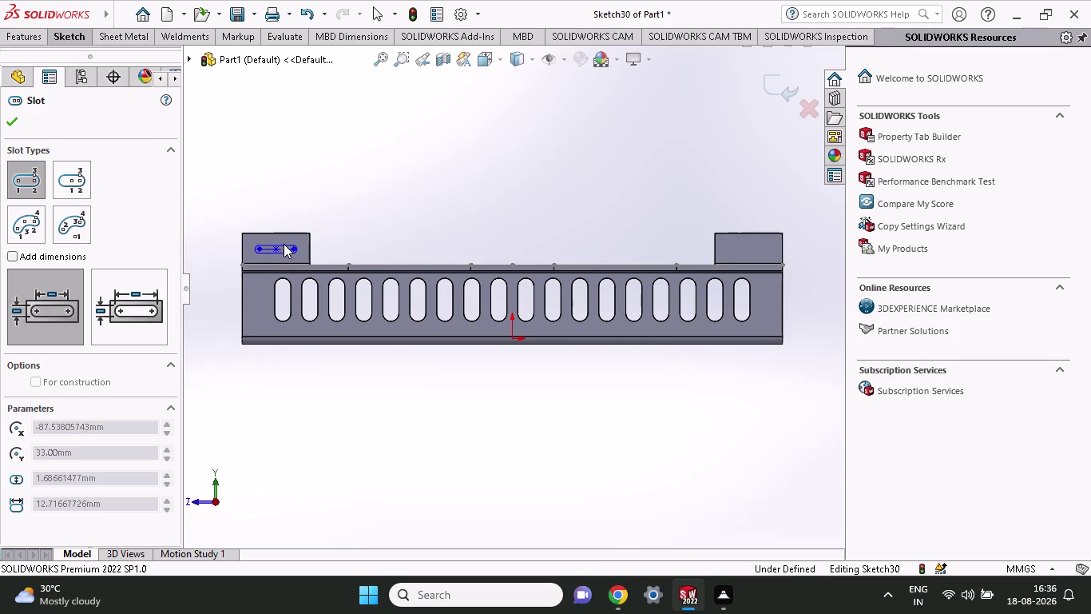
click(263, 241)
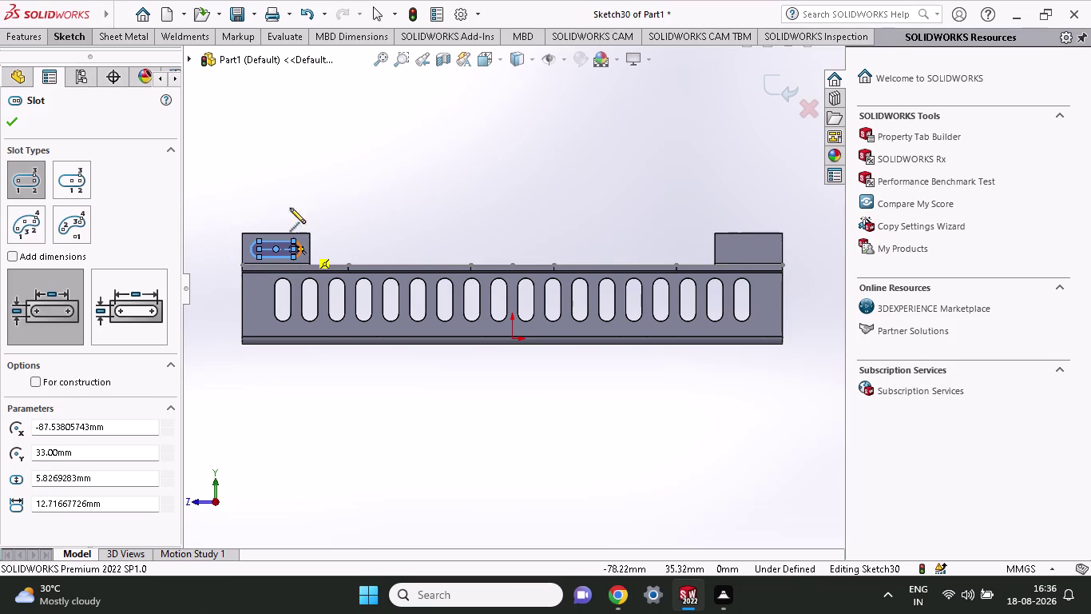
click(64, 38)
click(58, 71)
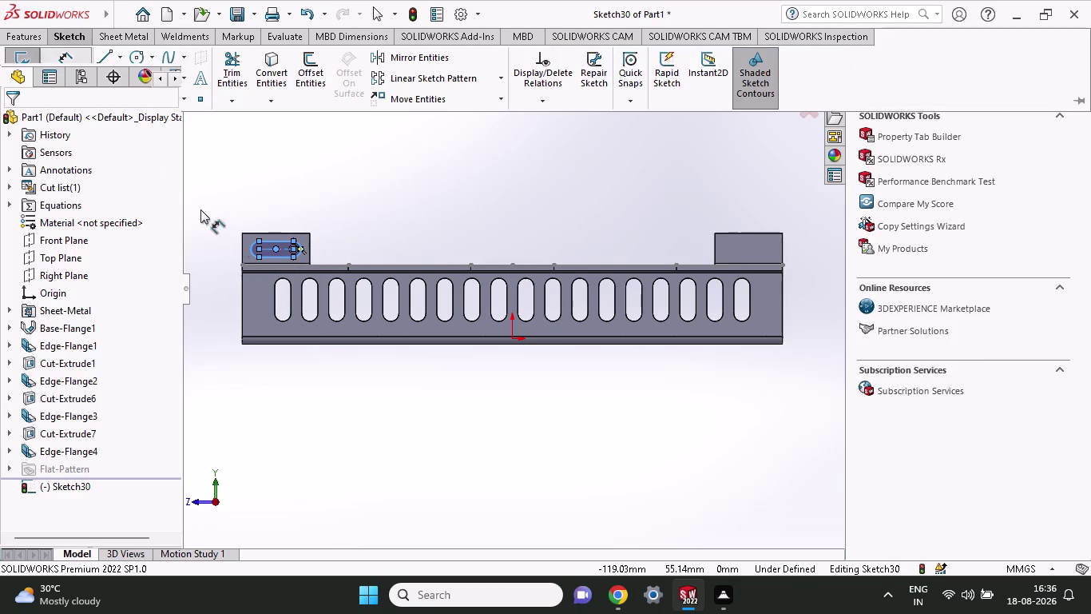
click(247, 245)
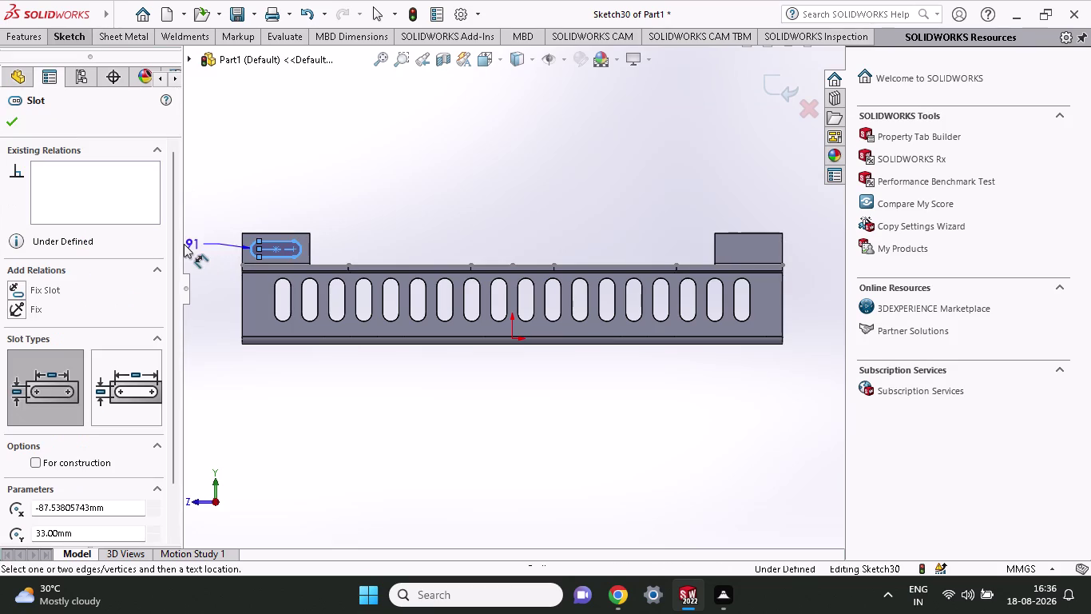
Dimension the slot with a 2.5 end radius and a 12 mm length.
click(205, 252)
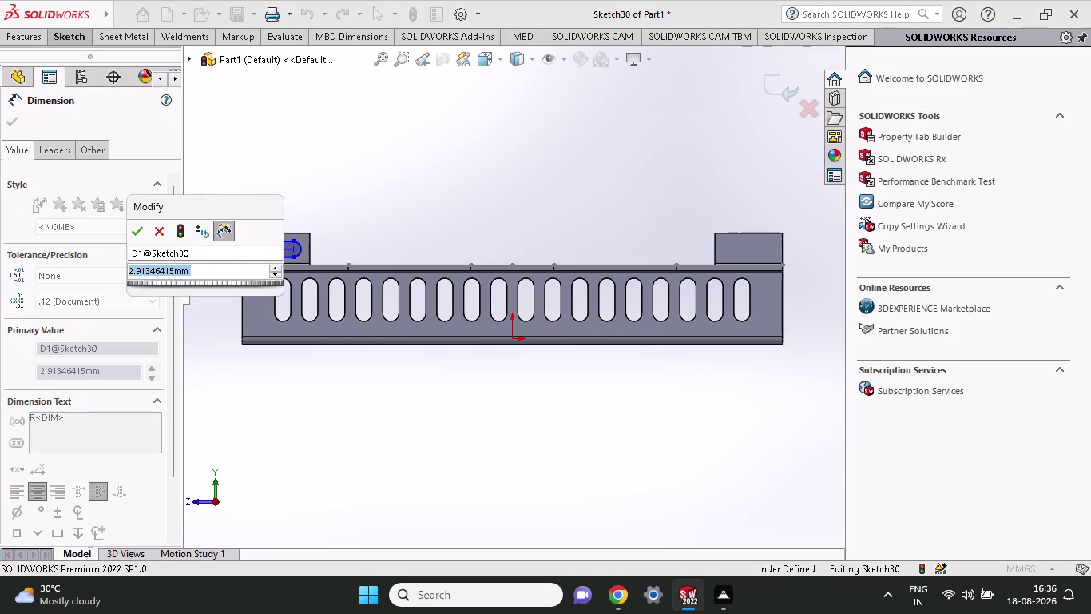
text(2.5)
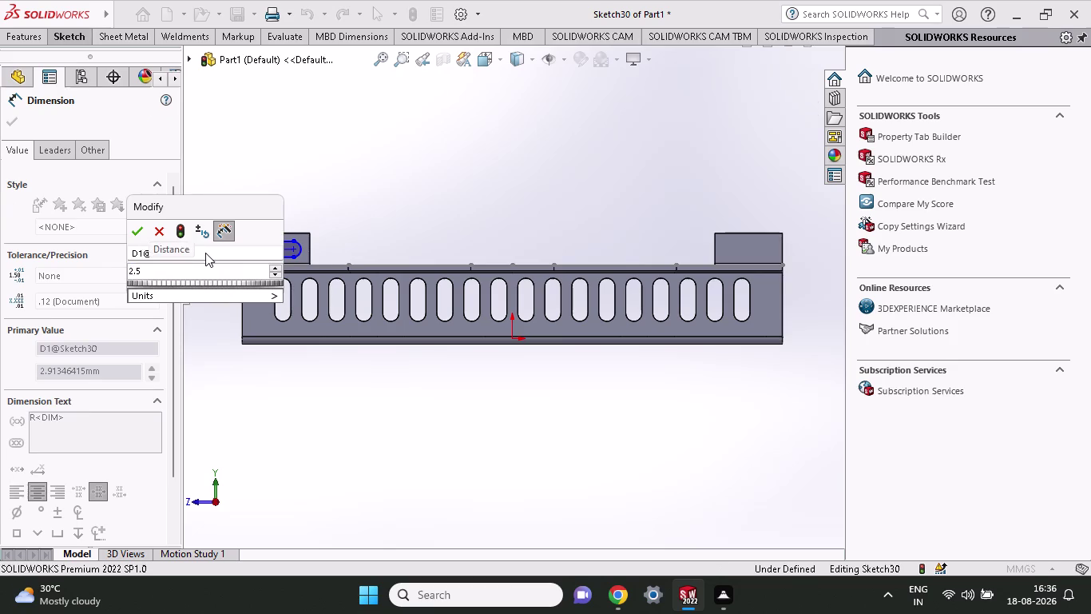
key(Return)
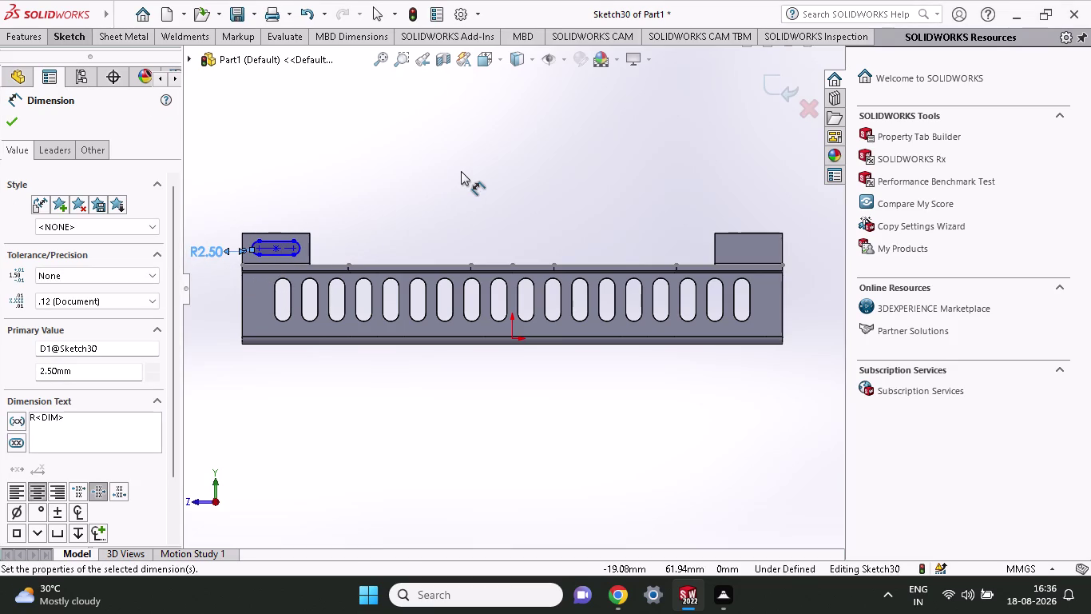
click(260, 245)
click(293, 248)
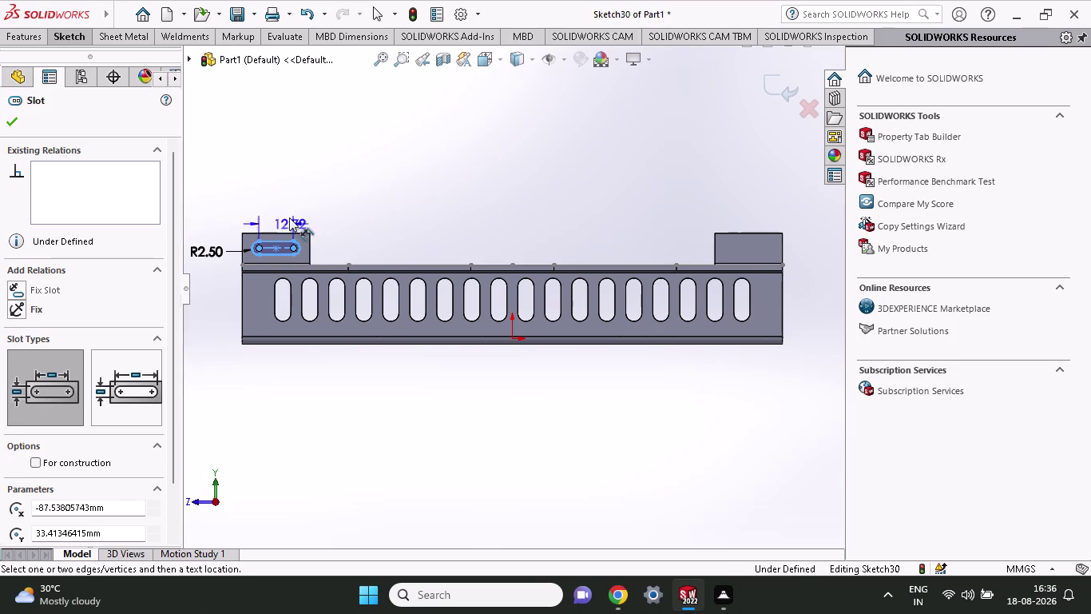
click(290, 204)
text(12)
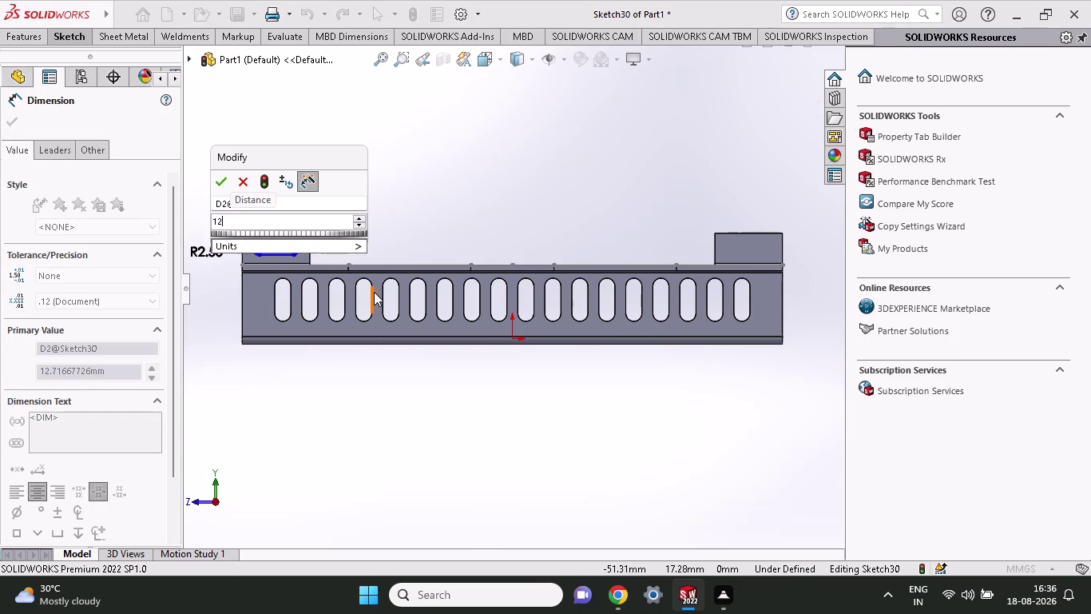
key(Return)
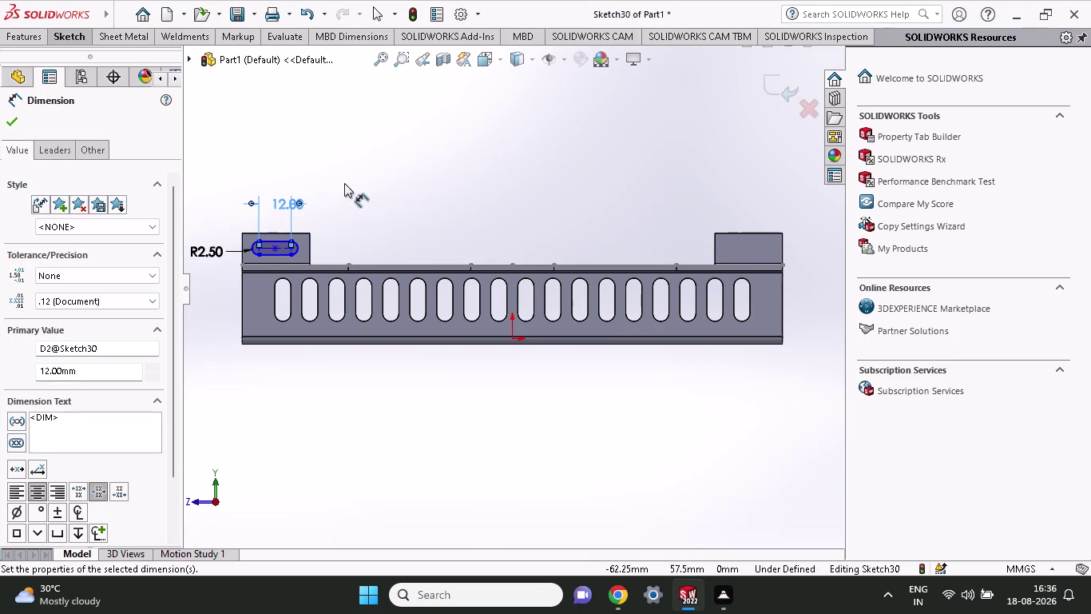
scroll(down, 3)
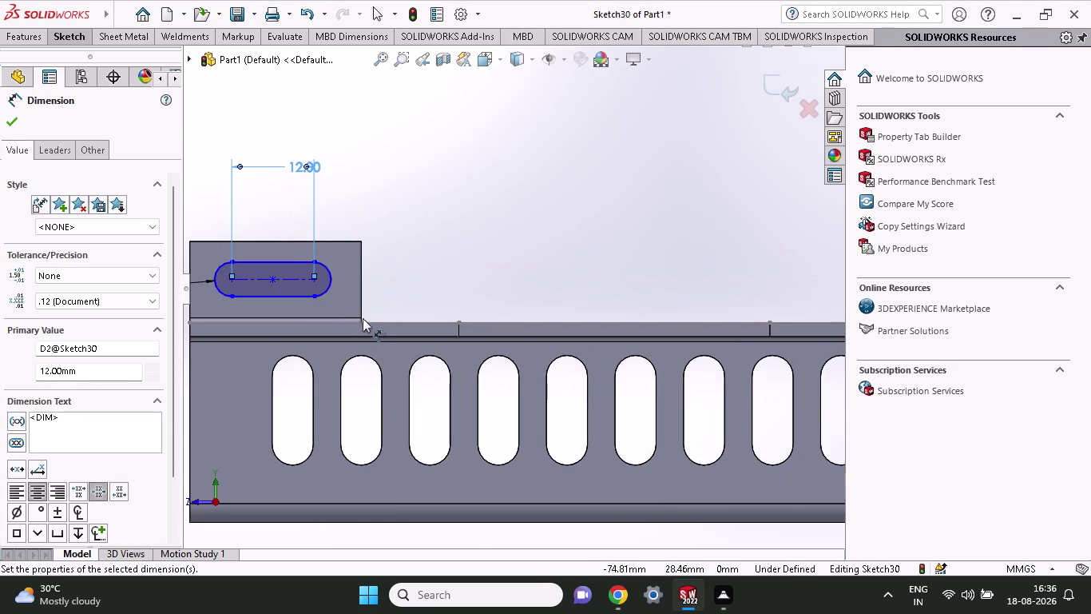
scroll(up, 3)
scroll(down, 3)
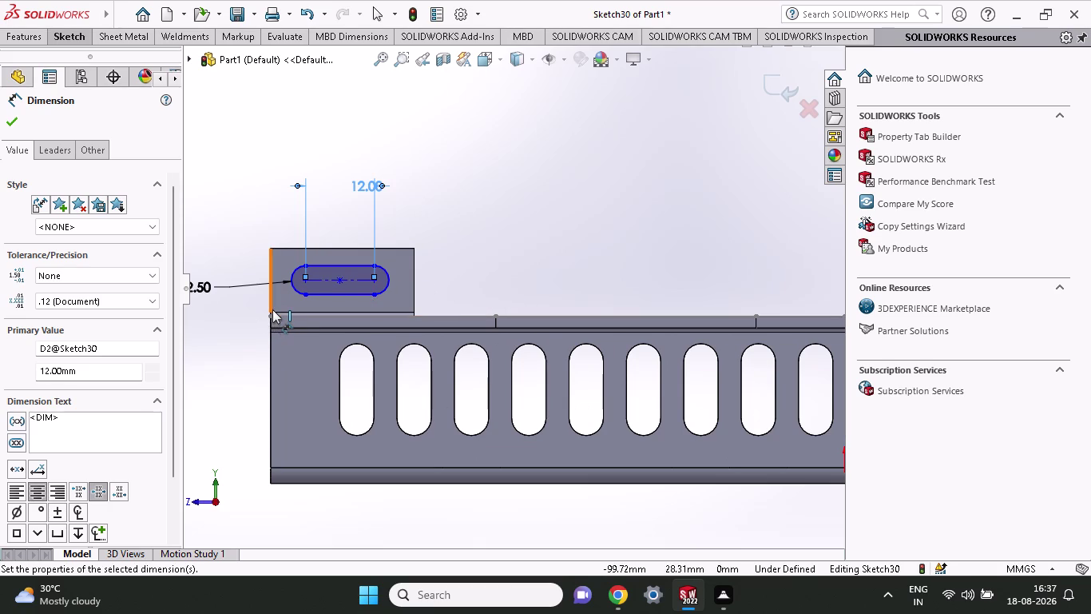
Set the slot's offset from the tab's left edge to 25/2 (12.50).
click(272, 248)
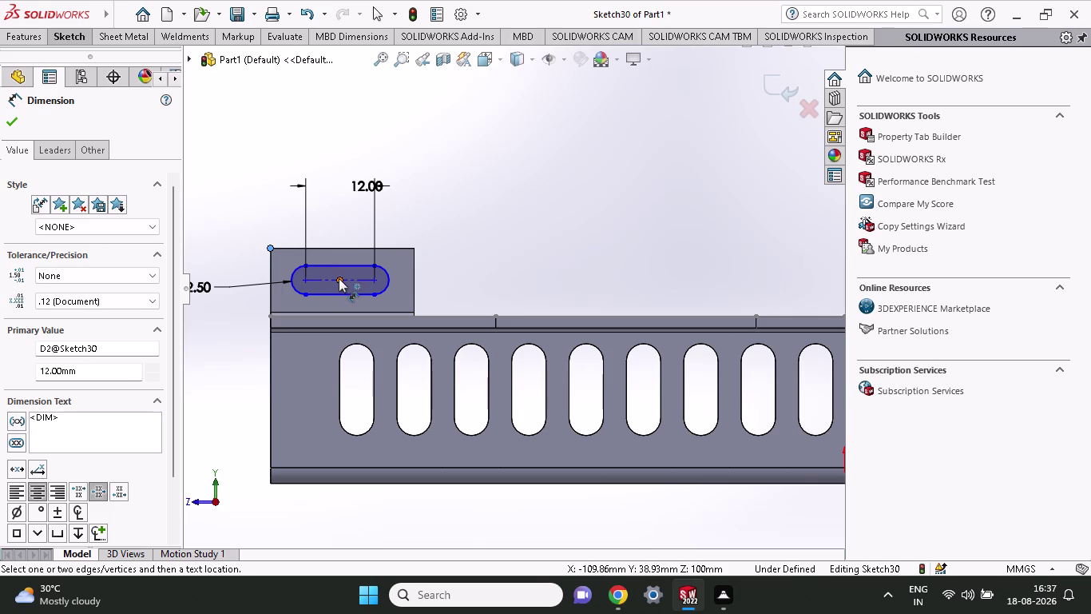
click(339, 278)
click(337, 204)
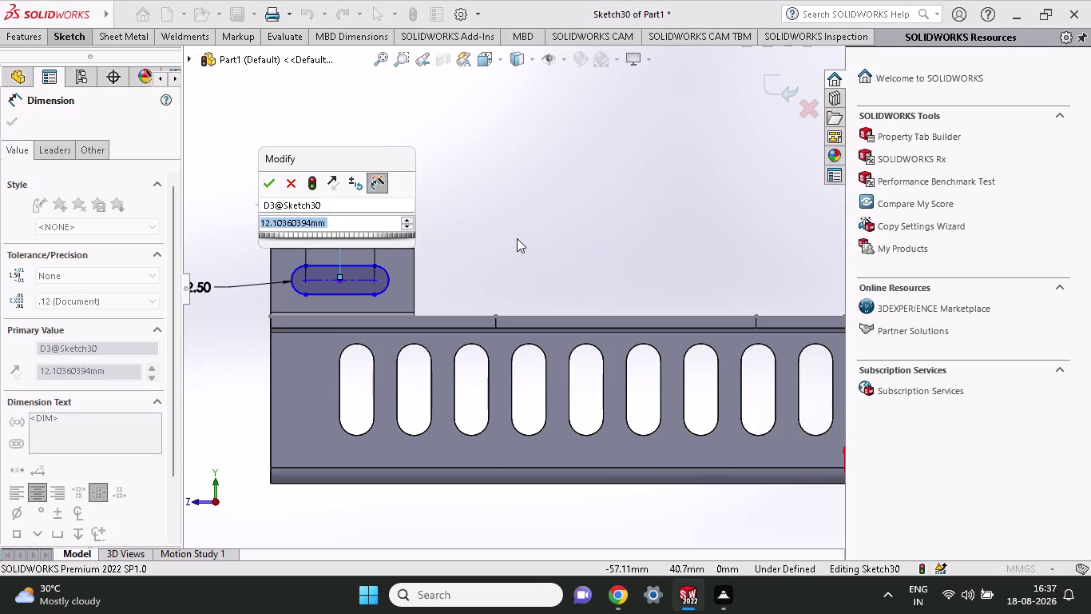
text(25)
text(/)
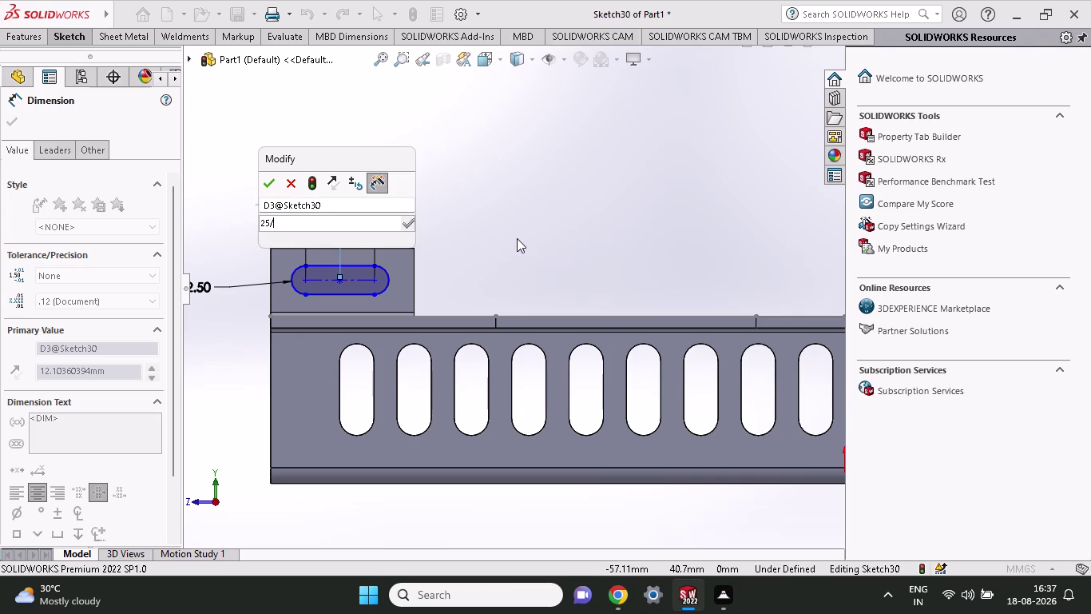
text(2)
key(Return)
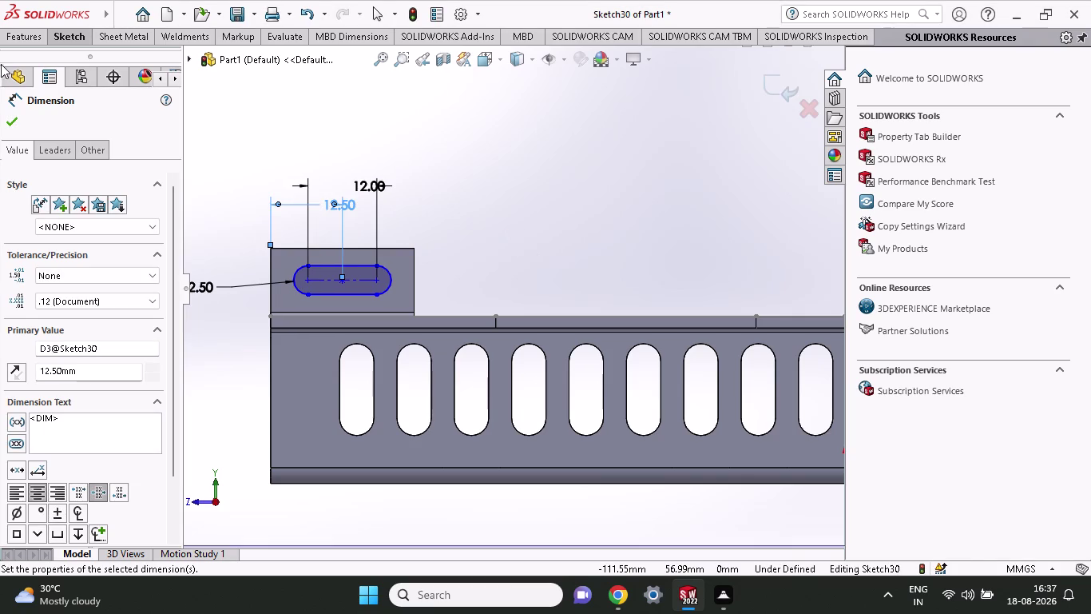
click(12, 127)
scroll(up, 3)
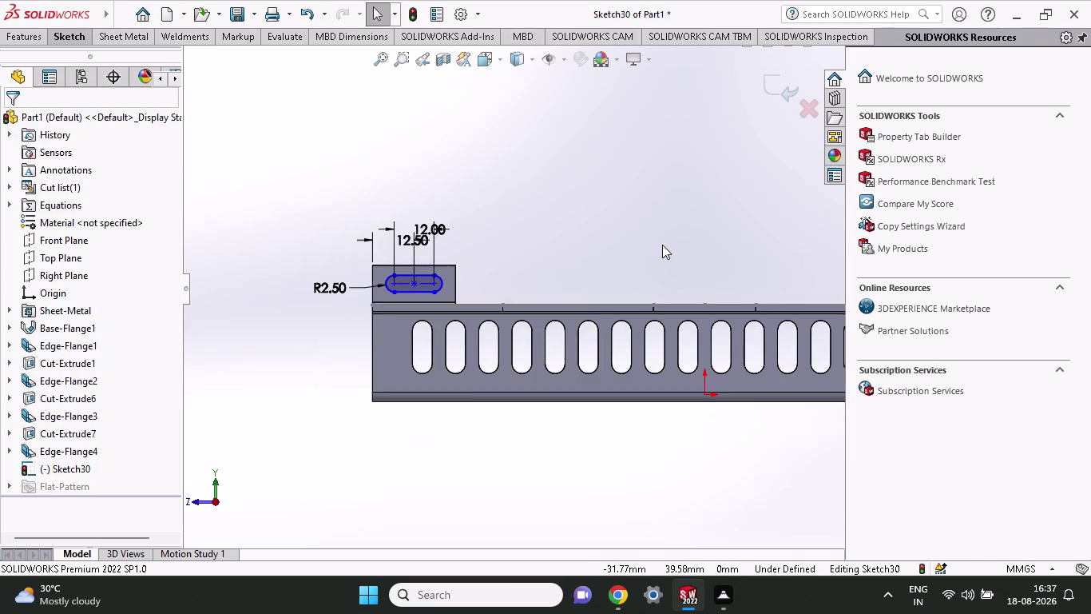
scroll(up, 3)
scroll(down, 3)
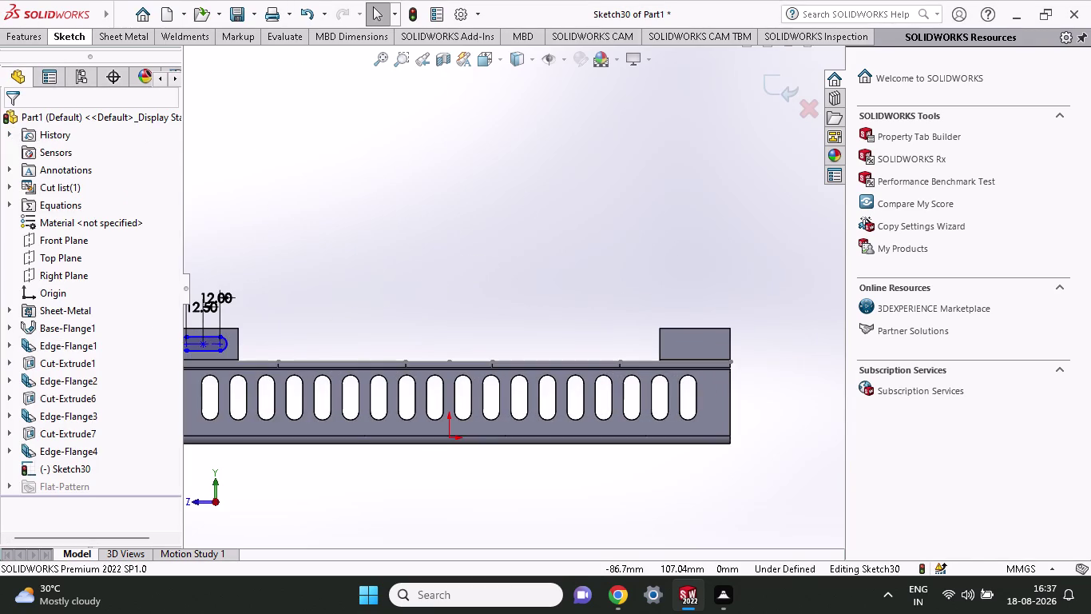
click(58, 42)
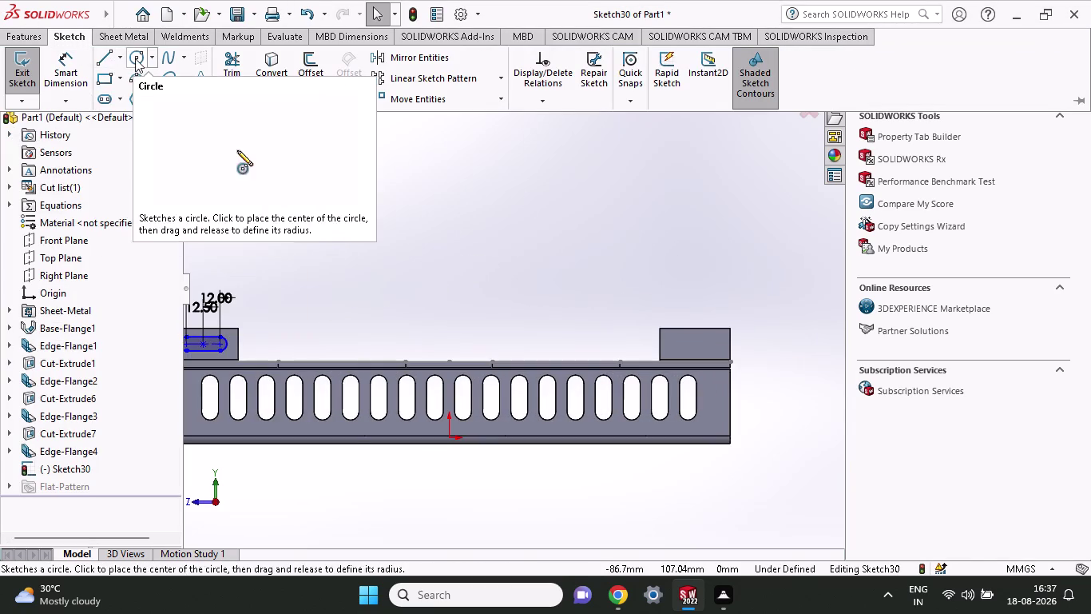
Draw a vertical centerline running up from the origin.
click(118, 58)
click(114, 100)
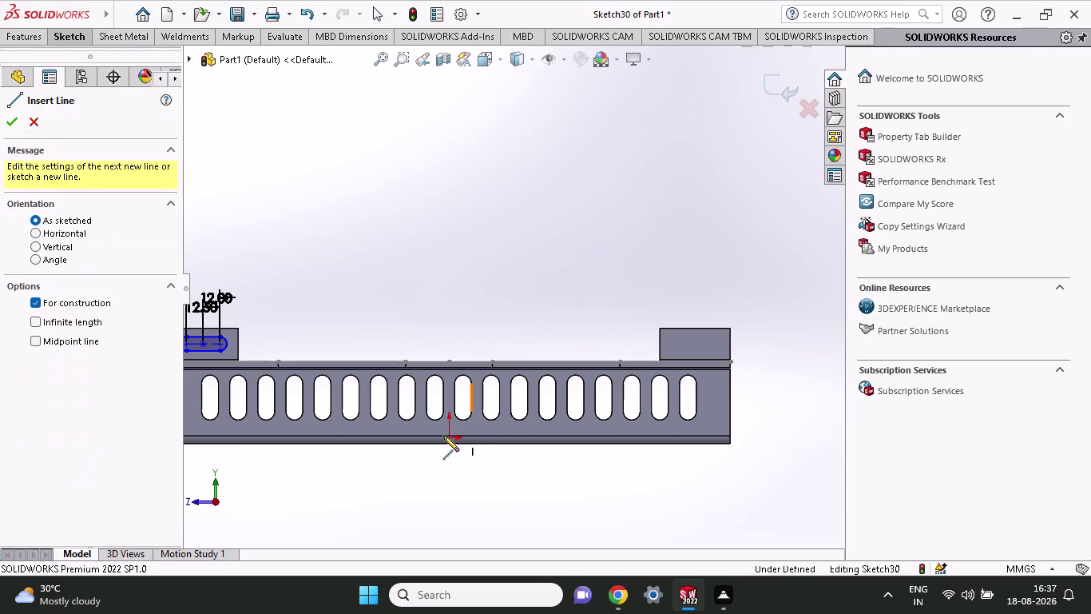
click(449, 436)
click(451, 278)
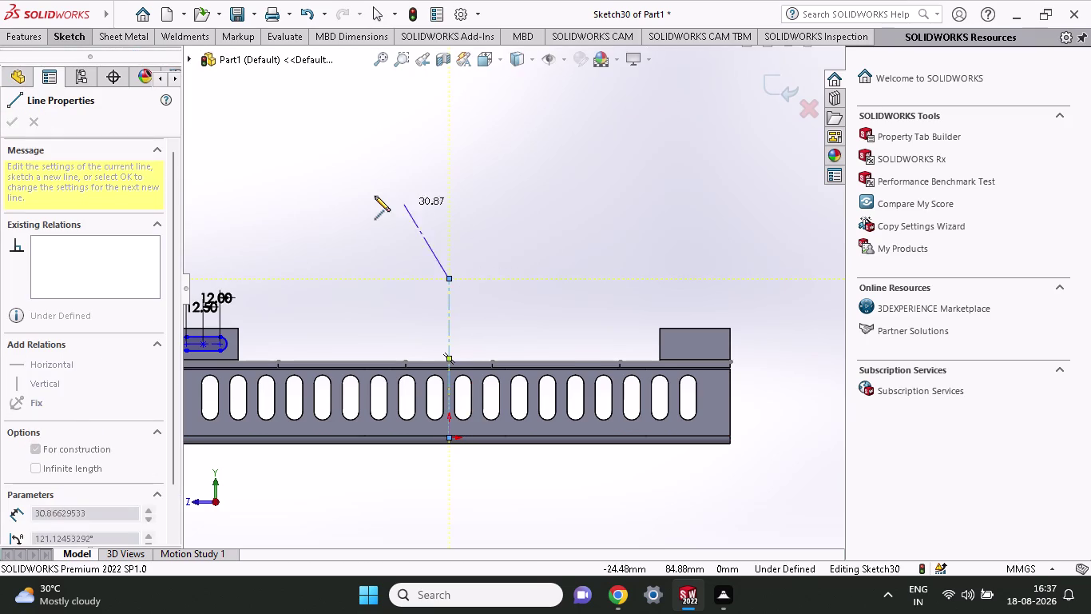
right_click(375, 195)
click(410, 217)
click(27, 40)
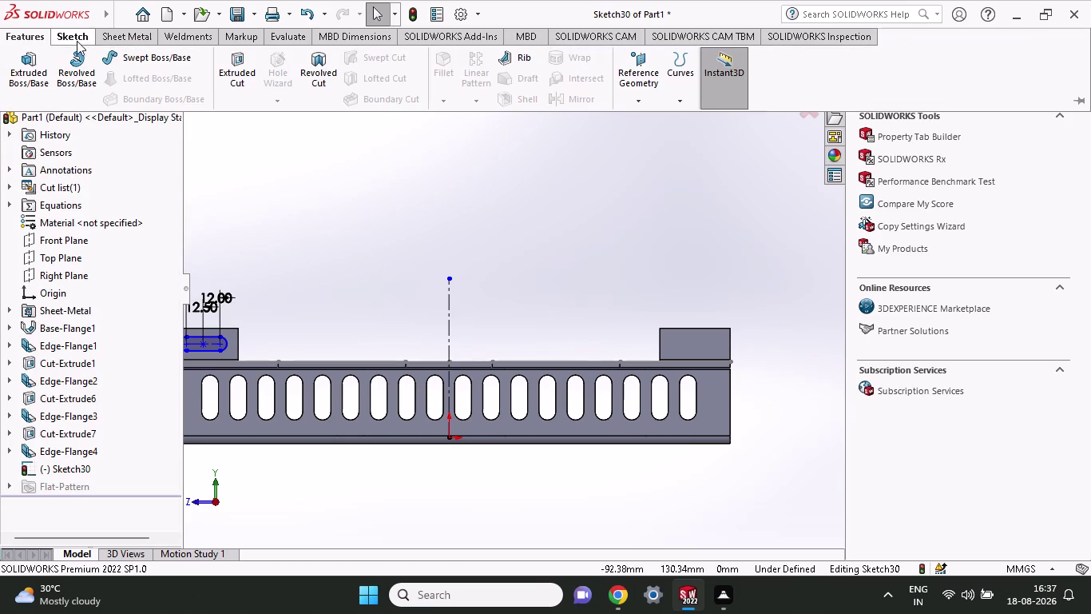
click(73, 37)
Mirror Slot1 about centerline Line4 into the right end tab.
click(394, 52)
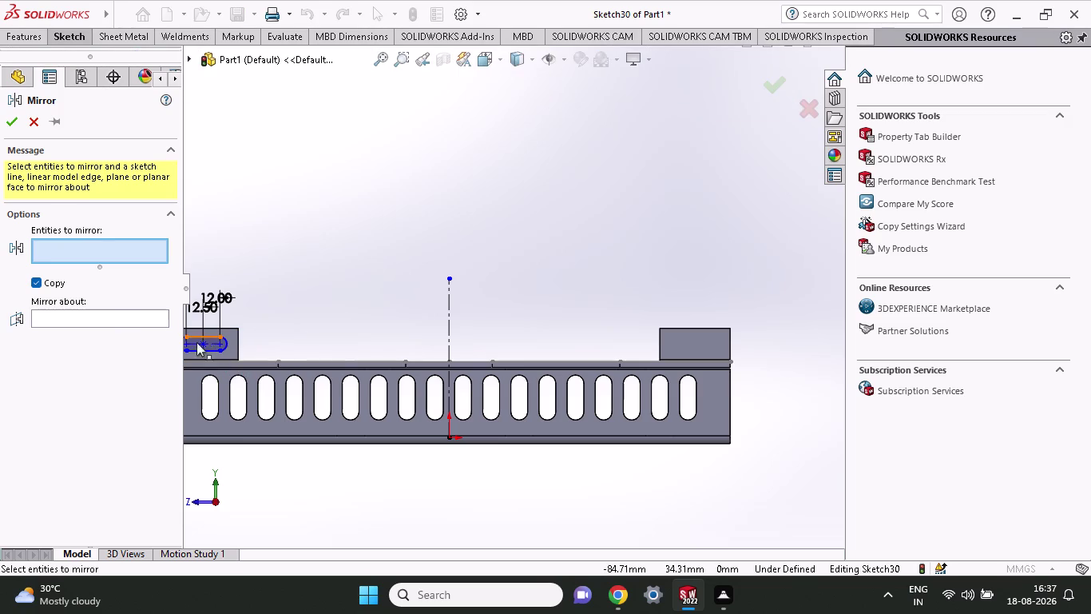
click(112, 312)
click(449, 334)
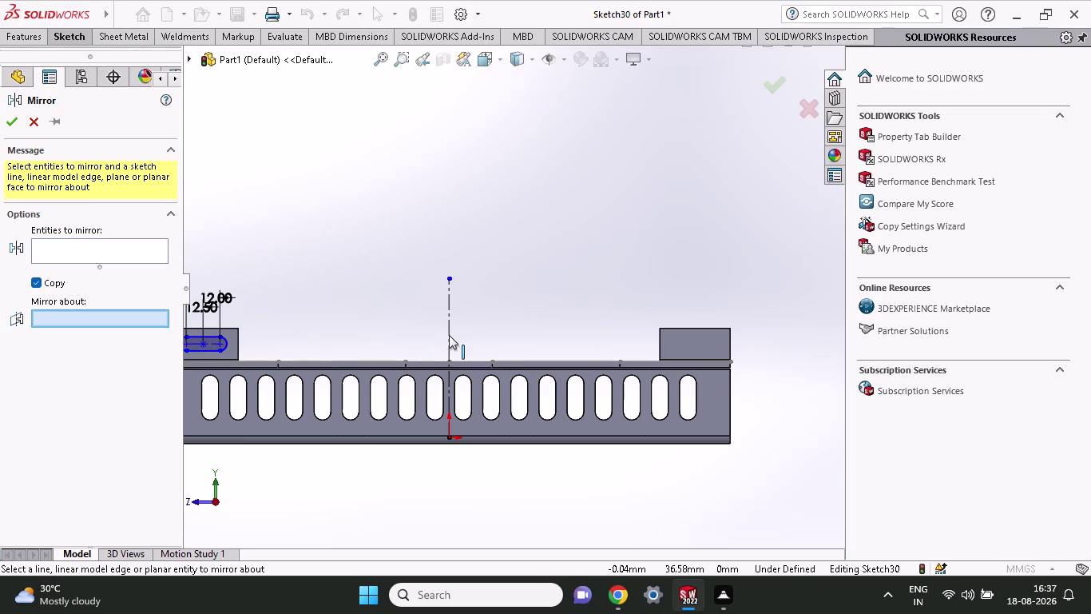
click(91, 248)
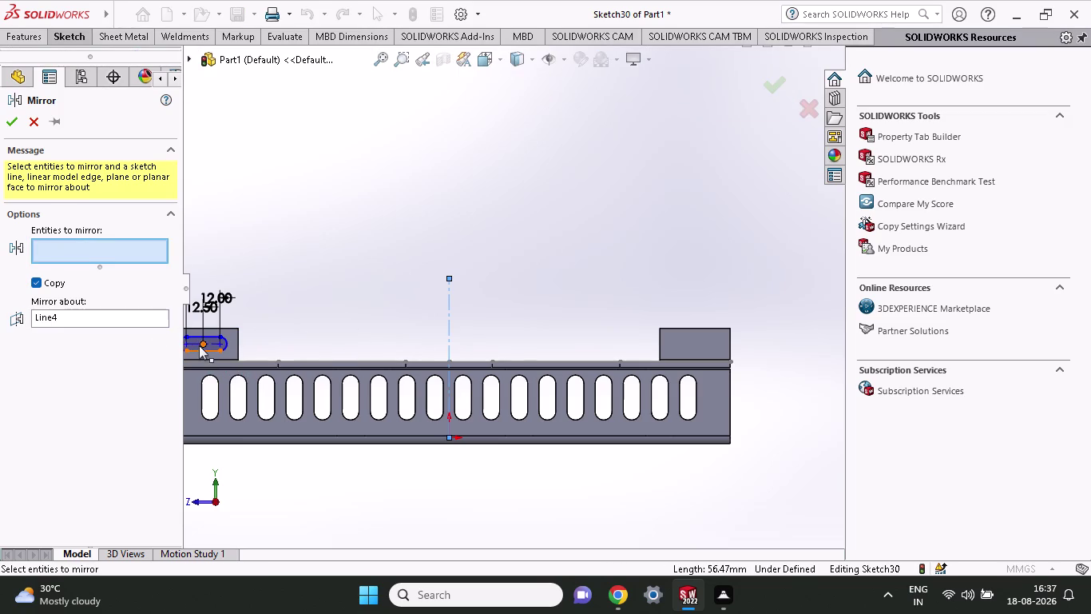
click(200, 345)
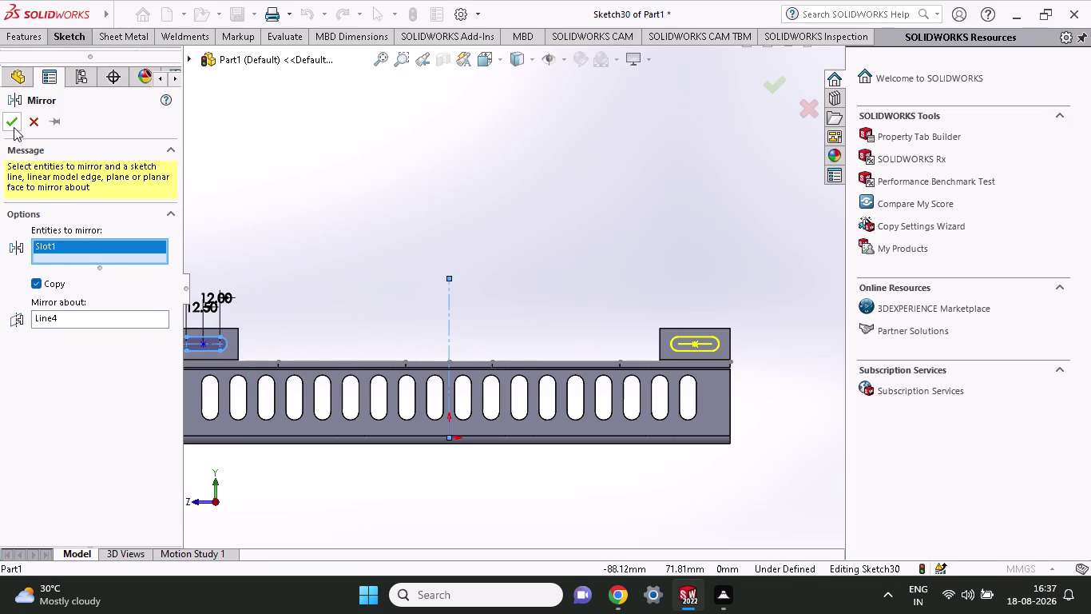
click(13, 127)
click(70, 38)
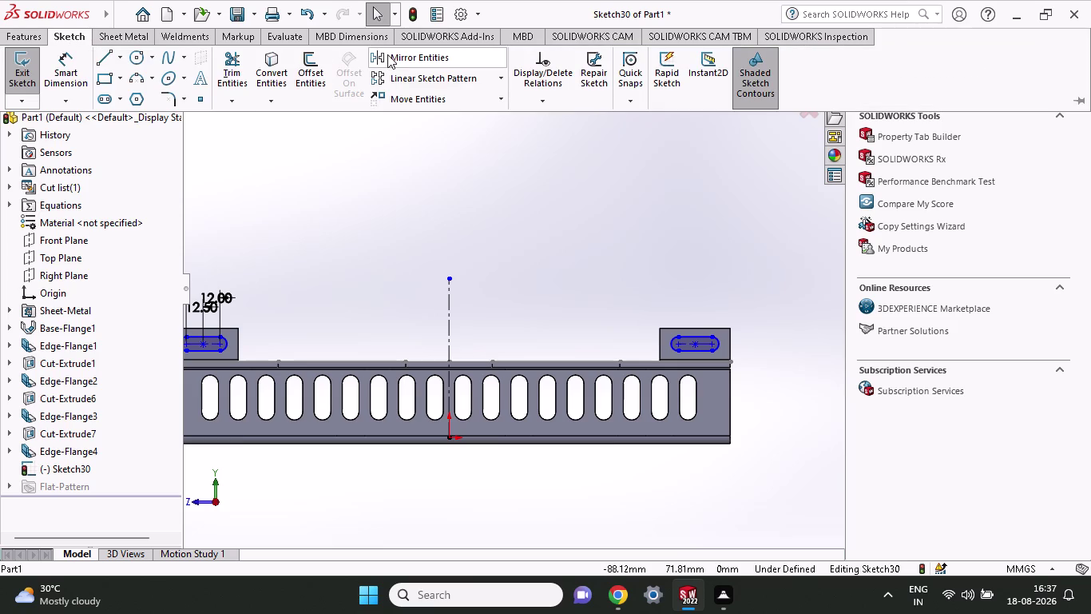
click(36, 33)
Confirm Cut-Extrude8 slotting both end tabs and check it in the feature tree.
click(249, 73)
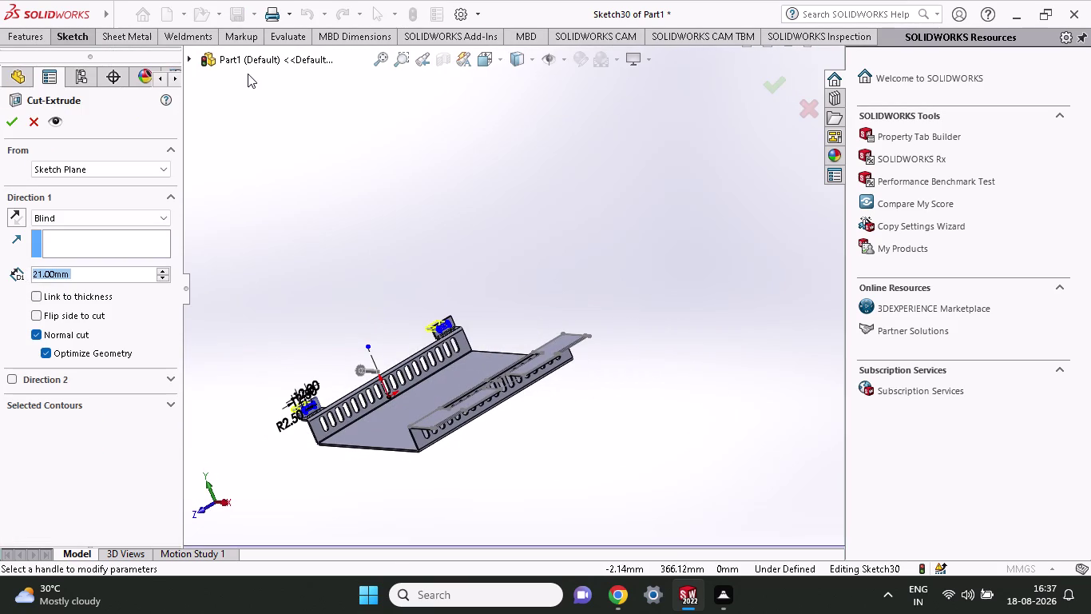
scroll(down, 3)
scroll(up, 3)
scroll(down, 3)
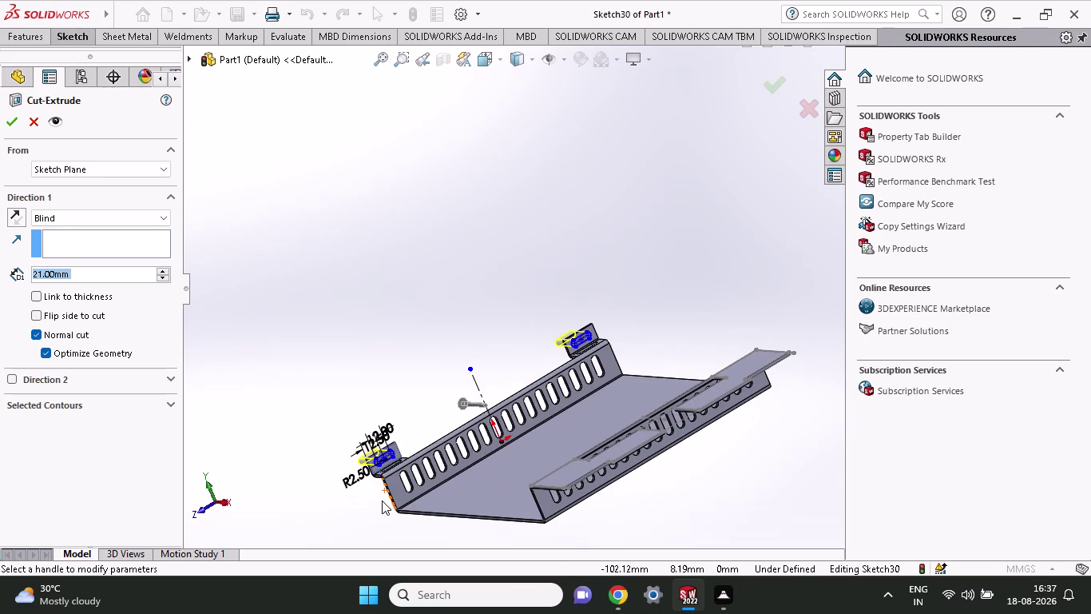
click(12, 125)
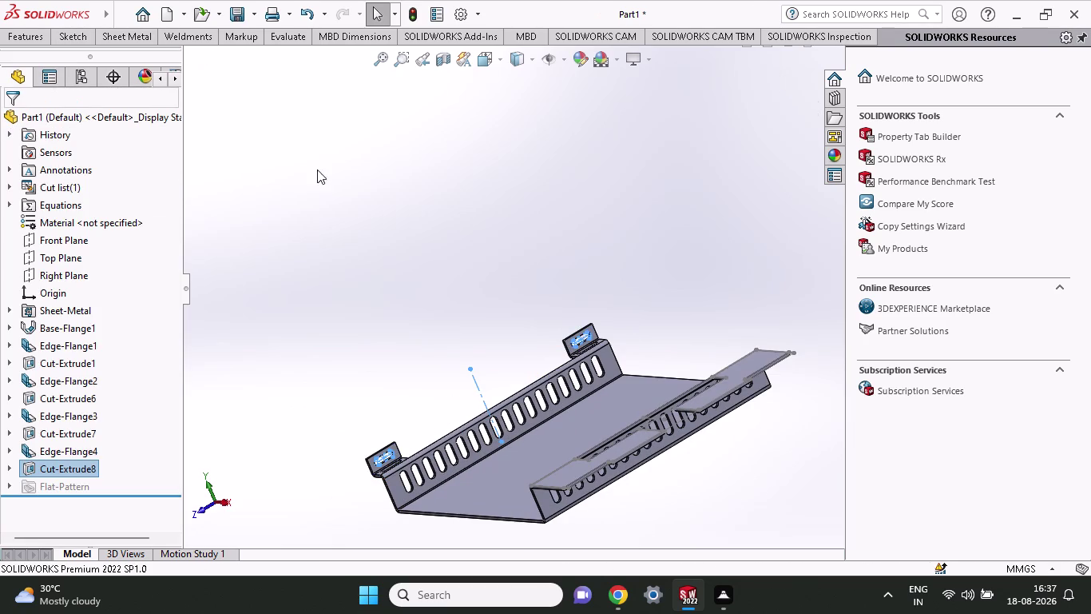
click(399, 256)
scroll(up, 3)
middle_drag(443, 321, 450, 372)
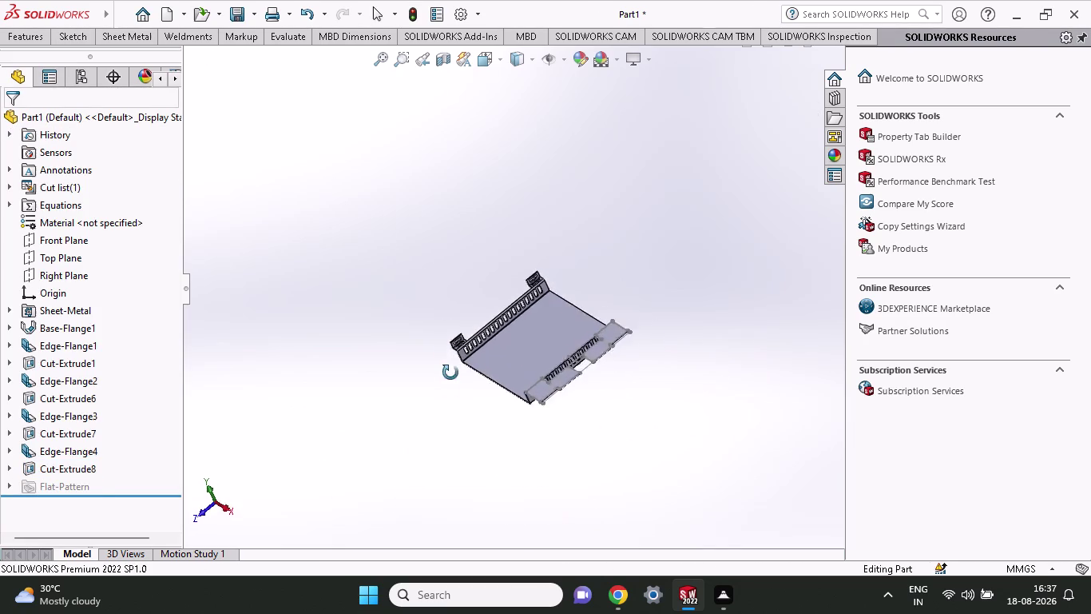
middle_drag(451, 372, 457, 321)
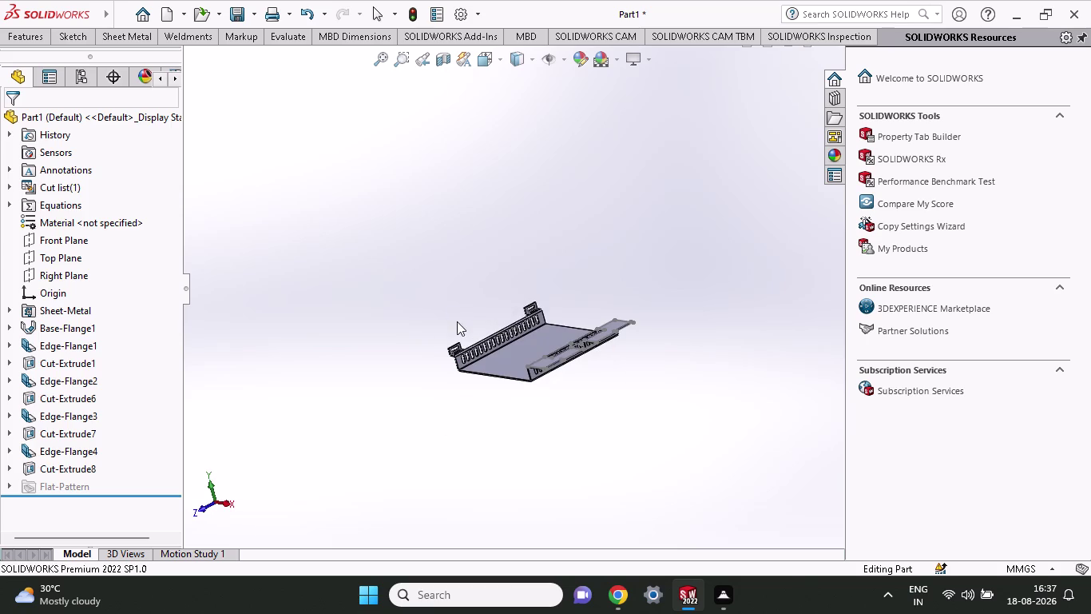
scroll(up, 3)
scroll(down, 3)
scroll(down, 3)
scroll(down, 3)
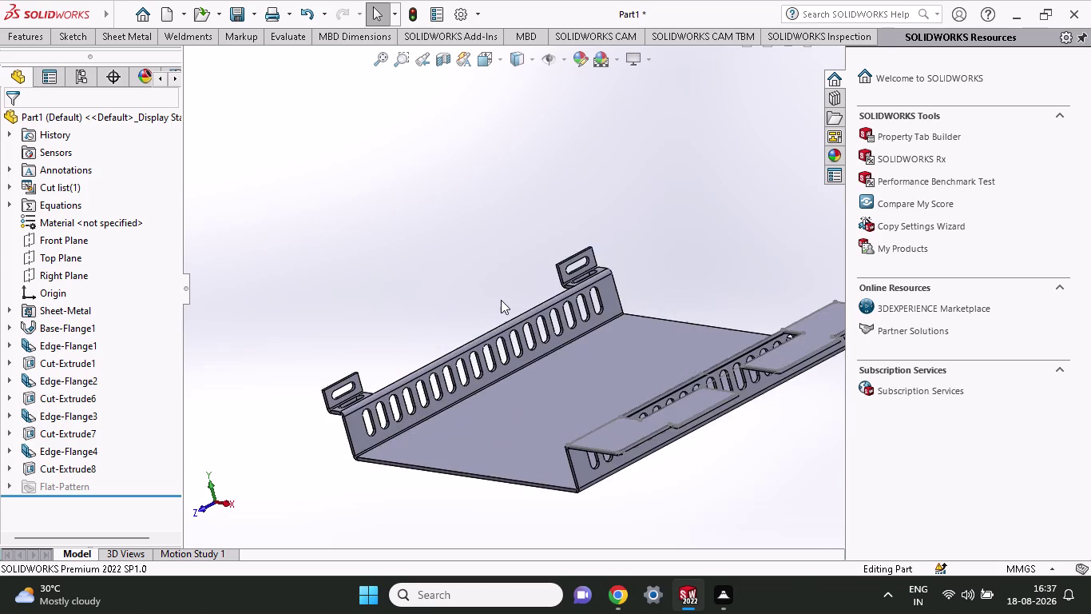
scroll(down, 3)
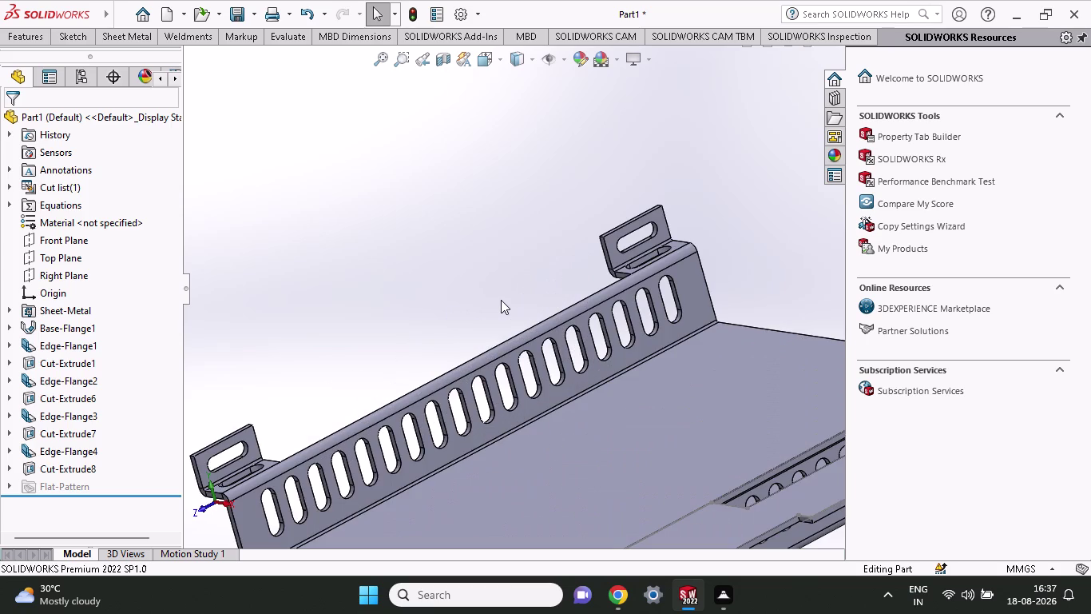
scroll(up, 3)
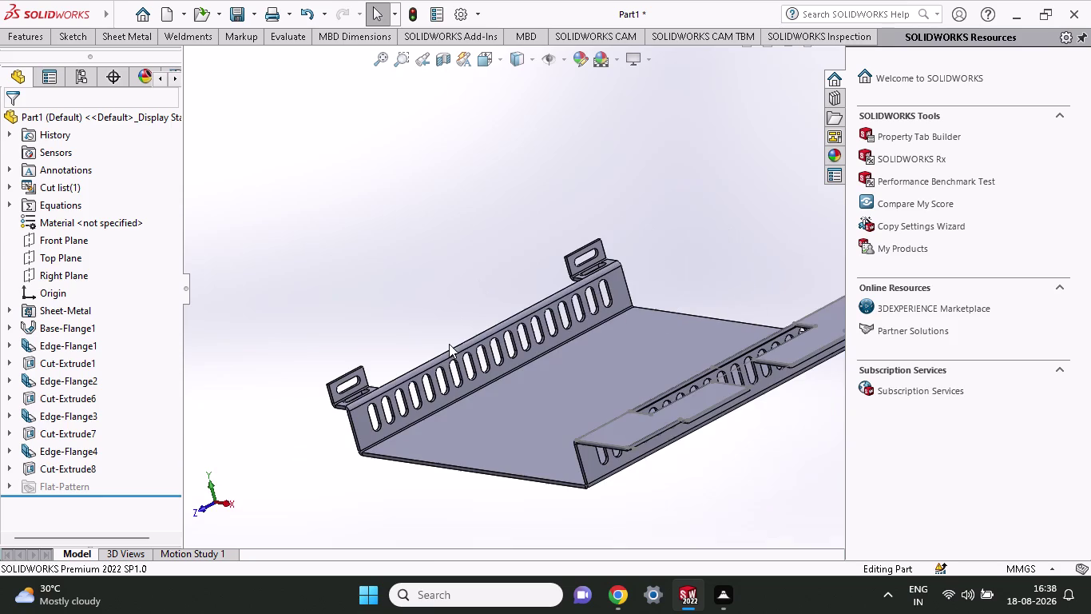
scroll(down, 3)
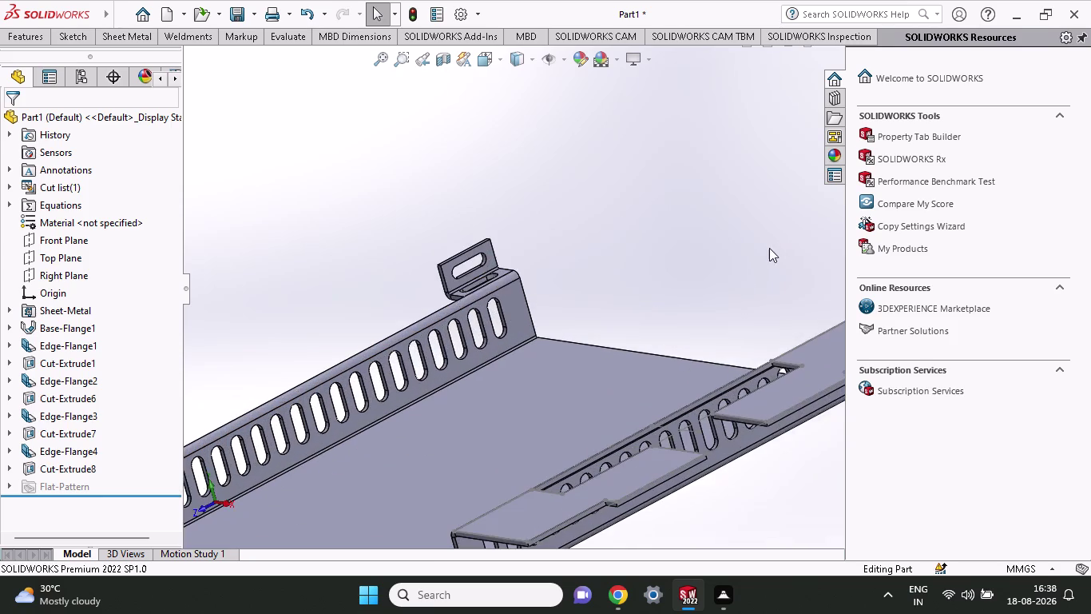
scroll(up, 3)
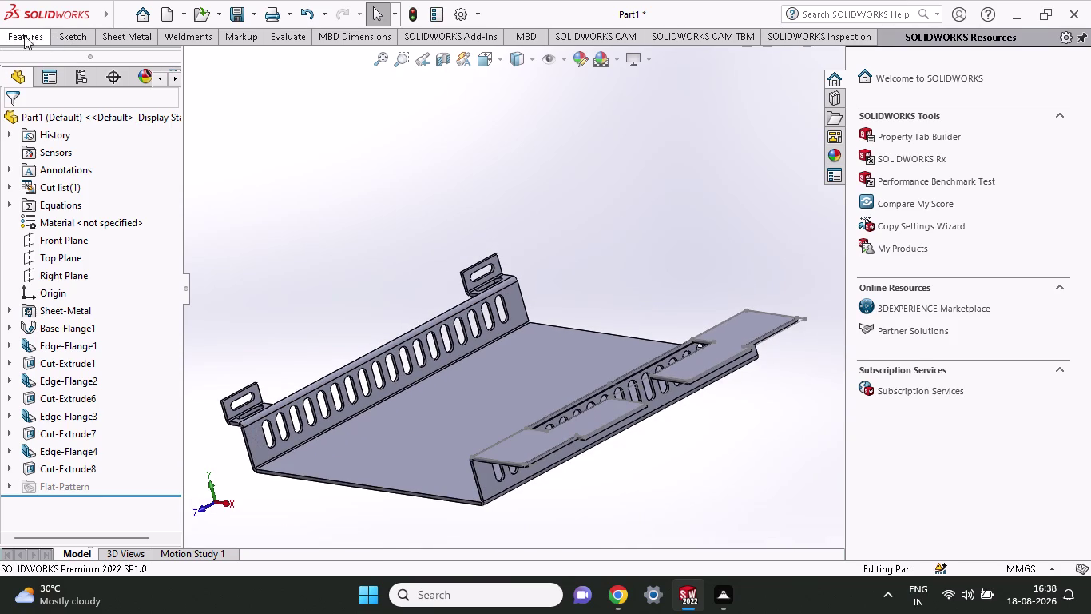
Start a new Edge Flange and try selecting edges along the side flange bend.
click(34, 31)
click(122, 39)
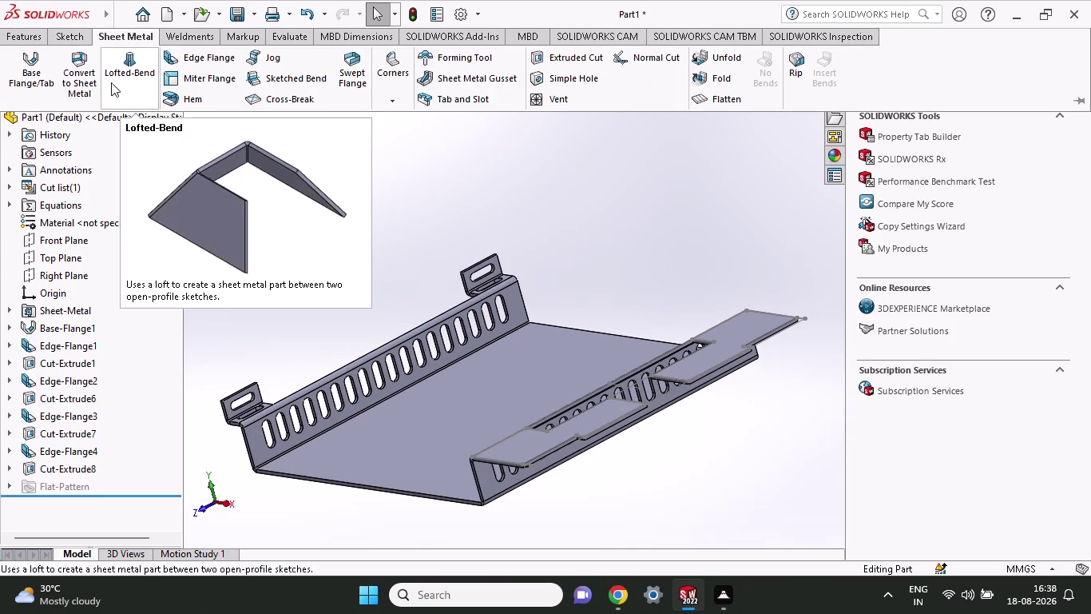
click(185, 58)
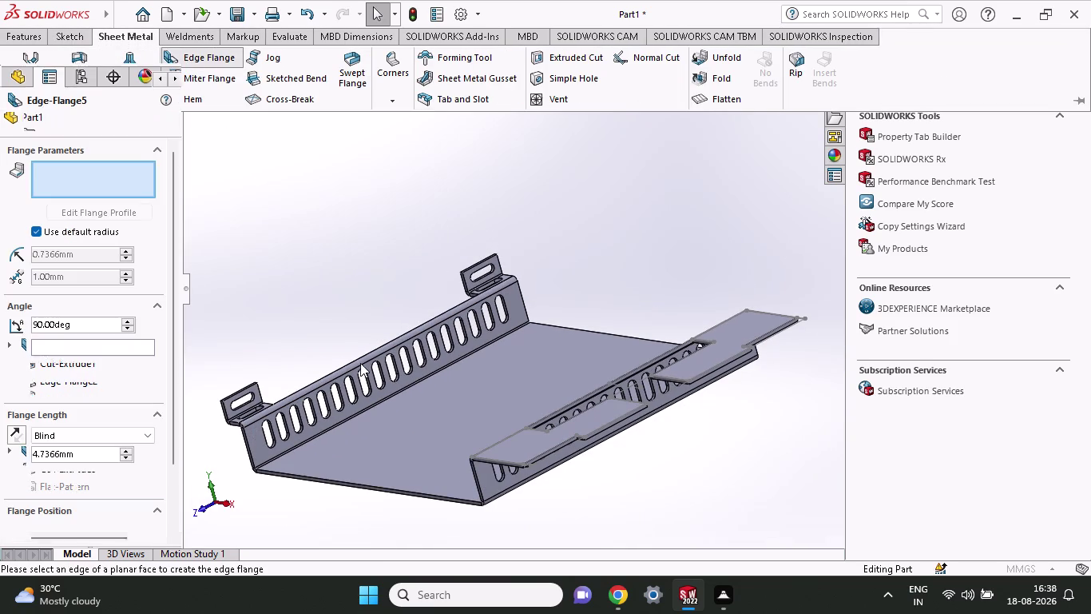
click(362, 362)
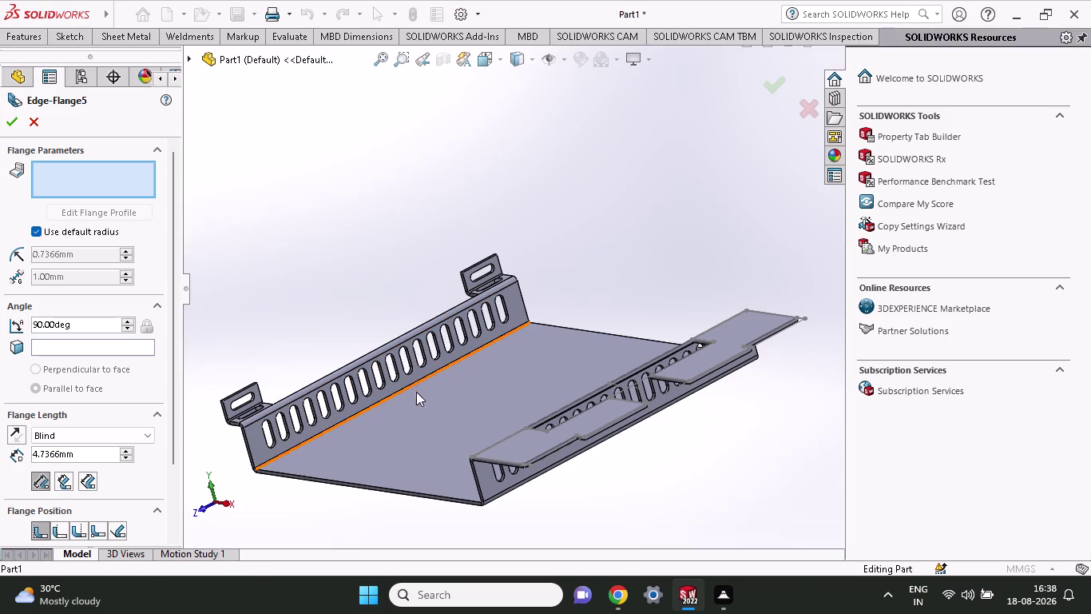
click(368, 355)
middle_drag(344, 312, 395, 359)
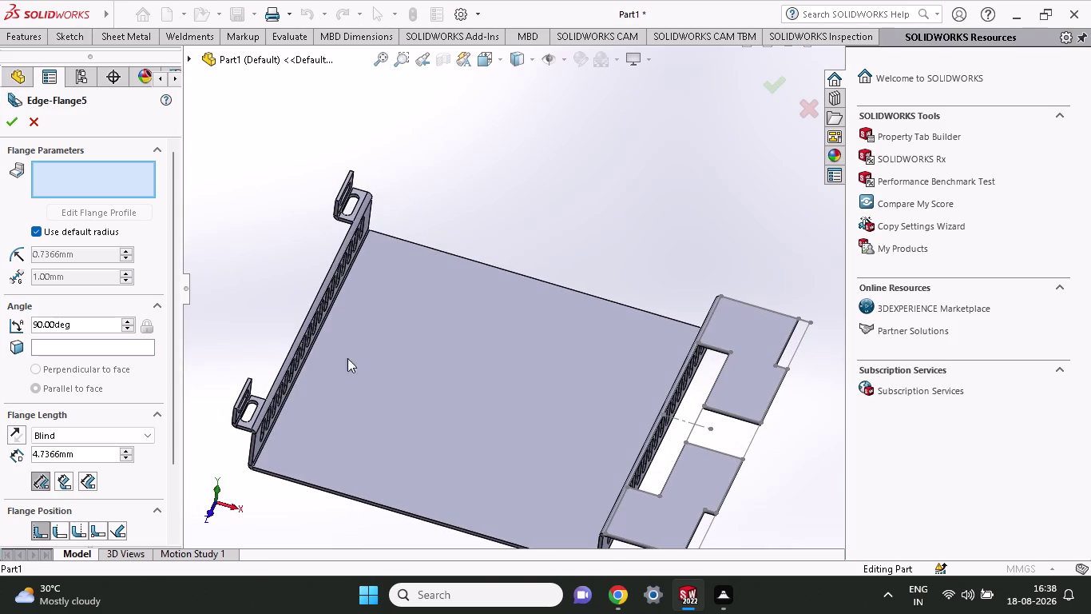
click(302, 330)
scroll(down, 3)
drag(275, 322, 318, 338)
middle_drag(276, 321, 354, 349)
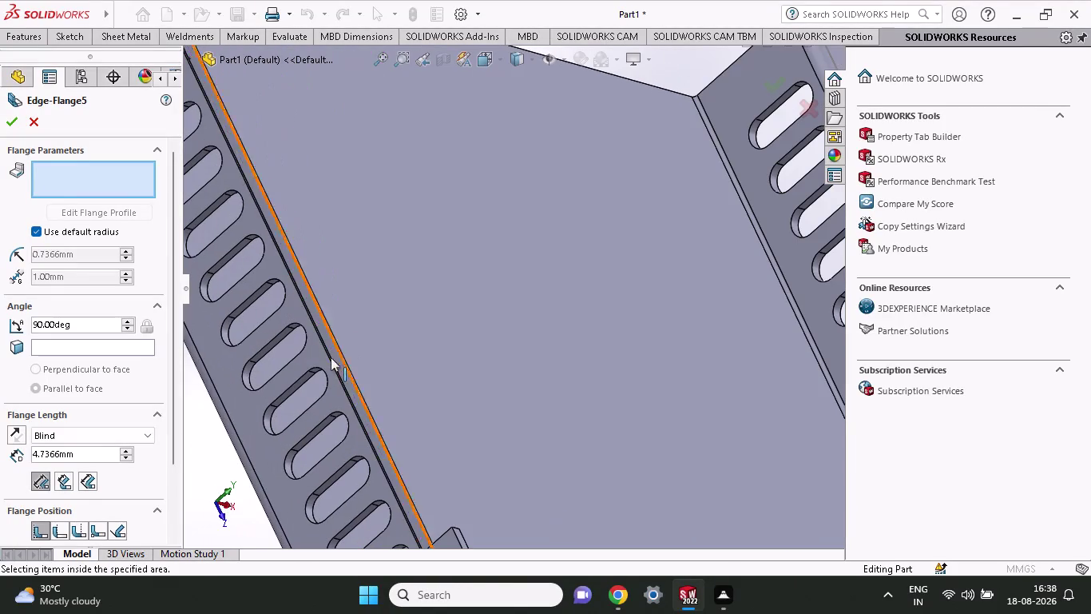
click(342, 358)
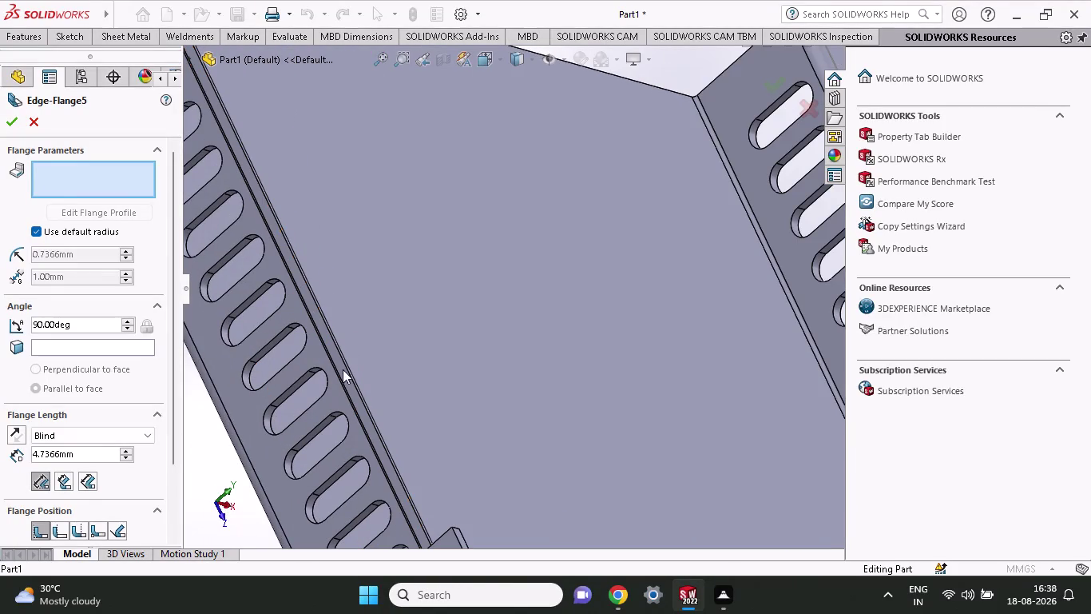
click(347, 367)
click(93, 343)
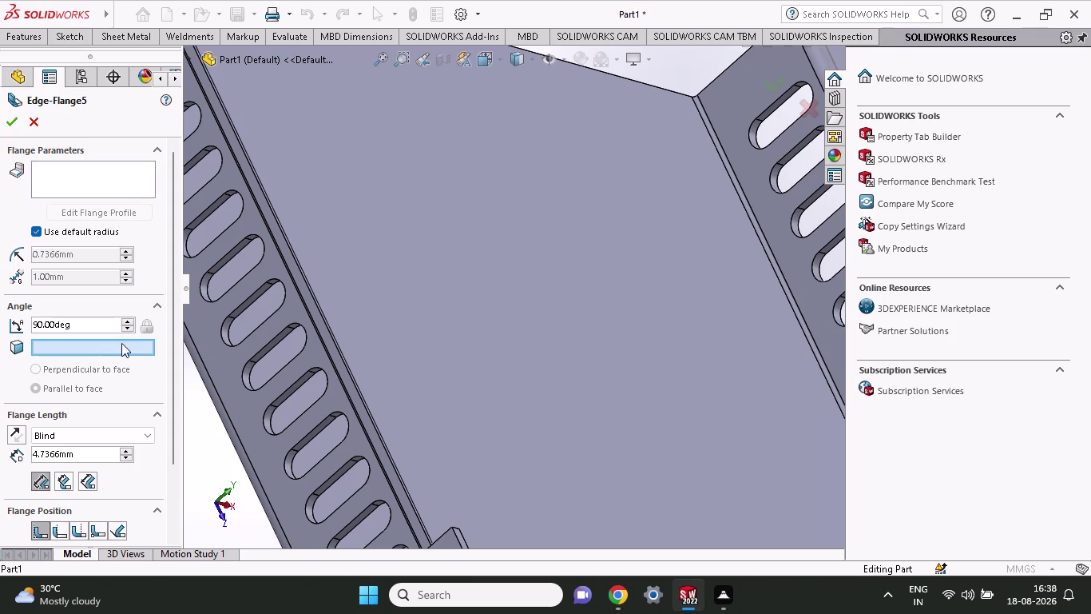
drag(335, 342, 326, 346)
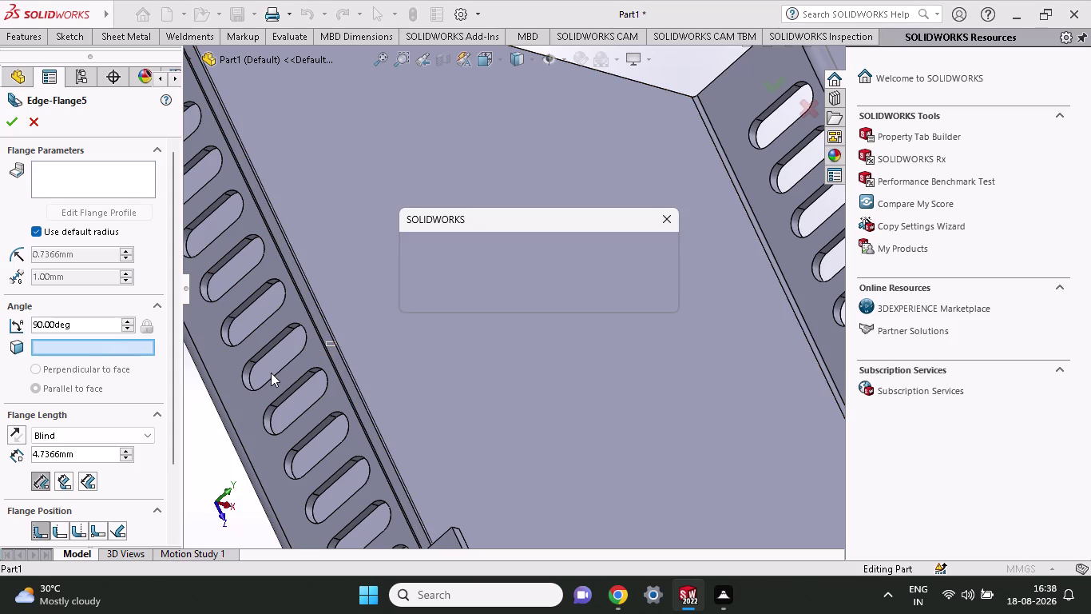
click(666, 224)
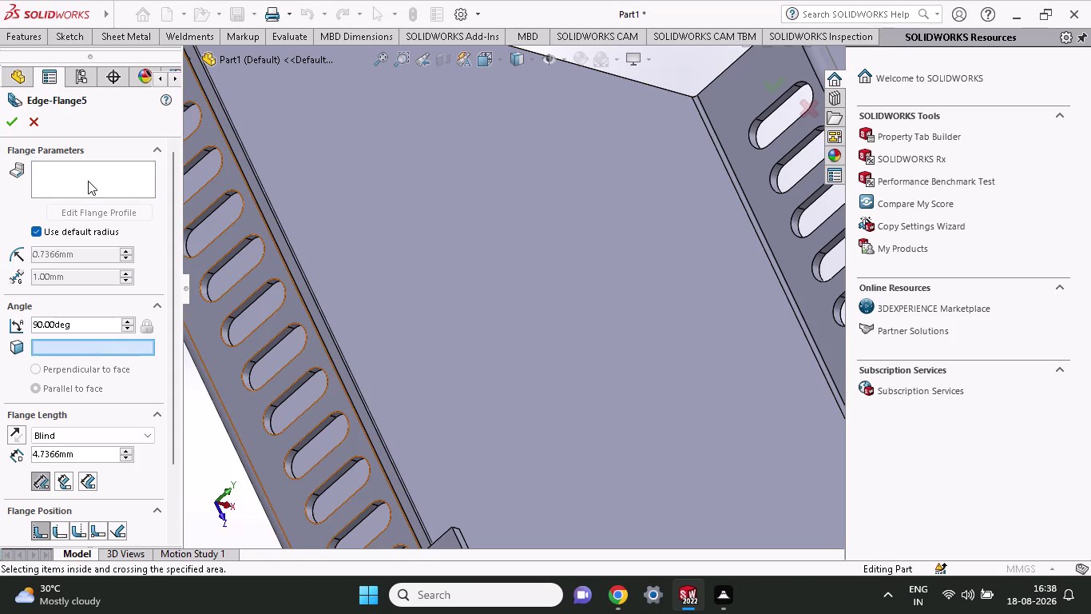
click(88, 180)
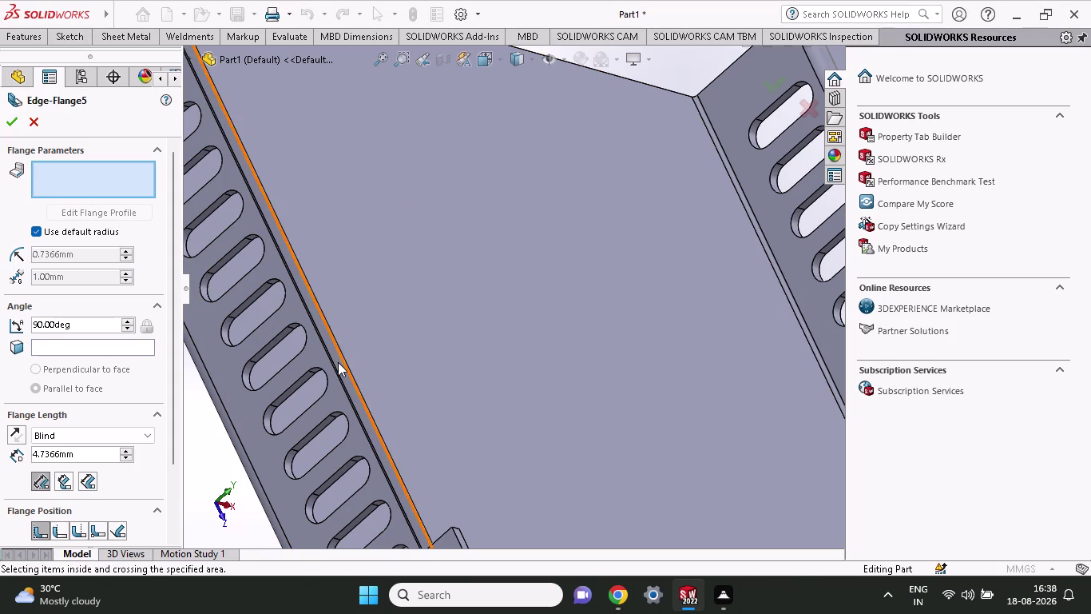
click(344, 364)
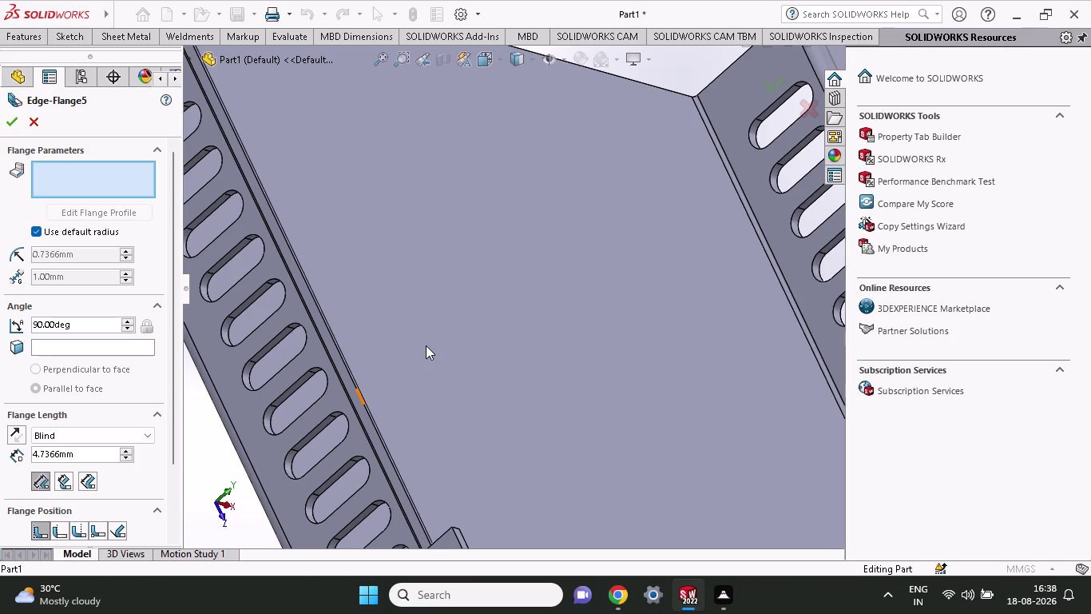
Cancel the edge flange and start Sketch31 on the Edge-Flange2 end flange face.
middle_drag(426, 345, 322, 367)
scroll(up, 3)
scroll(down, 3)
scroll(down, 3)
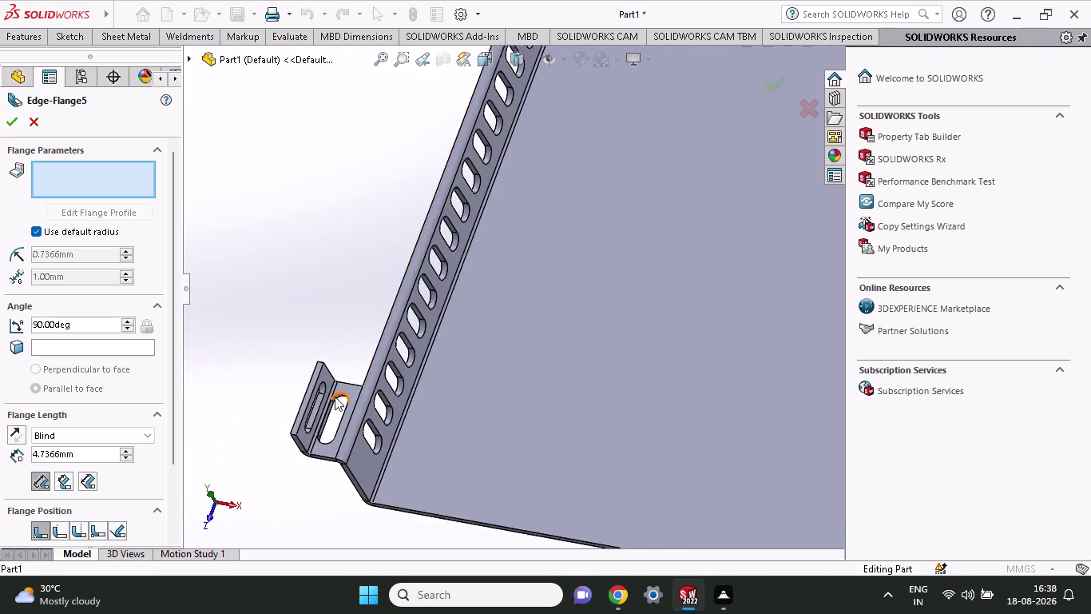
click(361, 422)
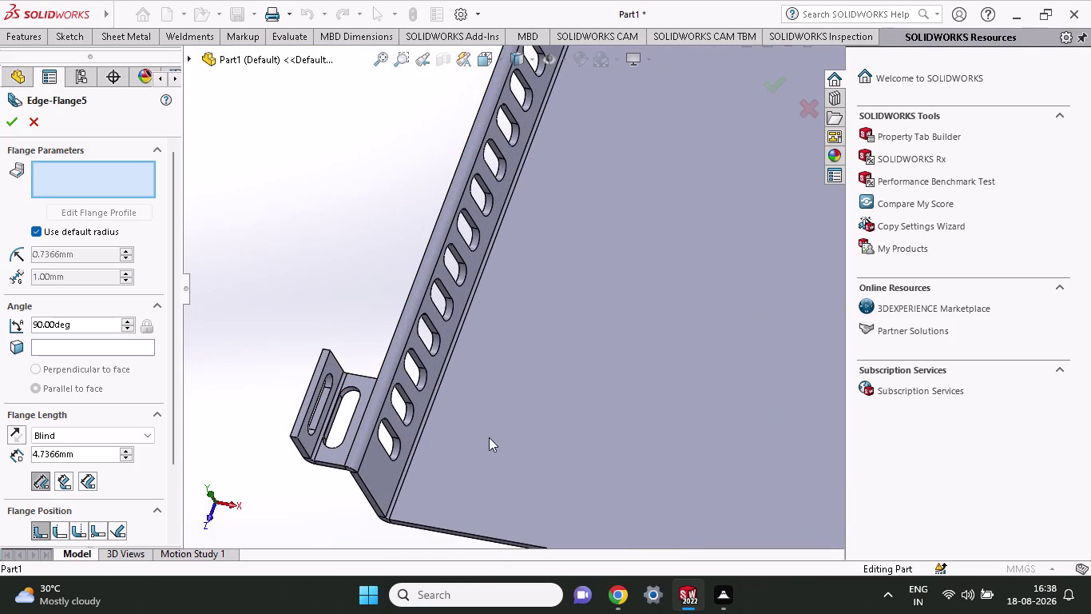
click(370, 441)
middle_drag(533, 453, 542, 356)
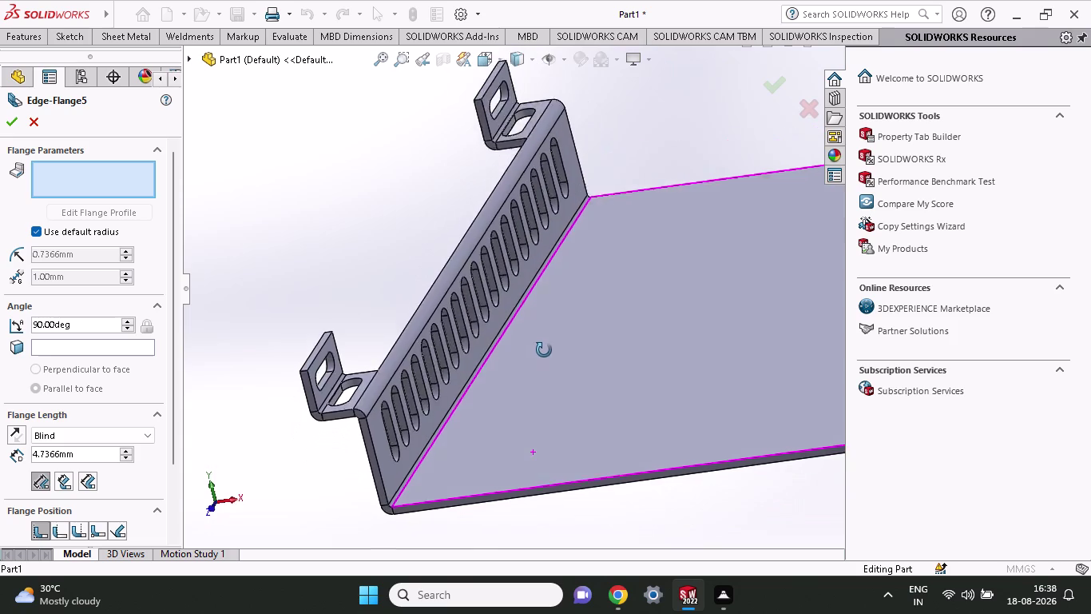
middle_drag(542, 357, 539, 380)
scroll(up, 3)
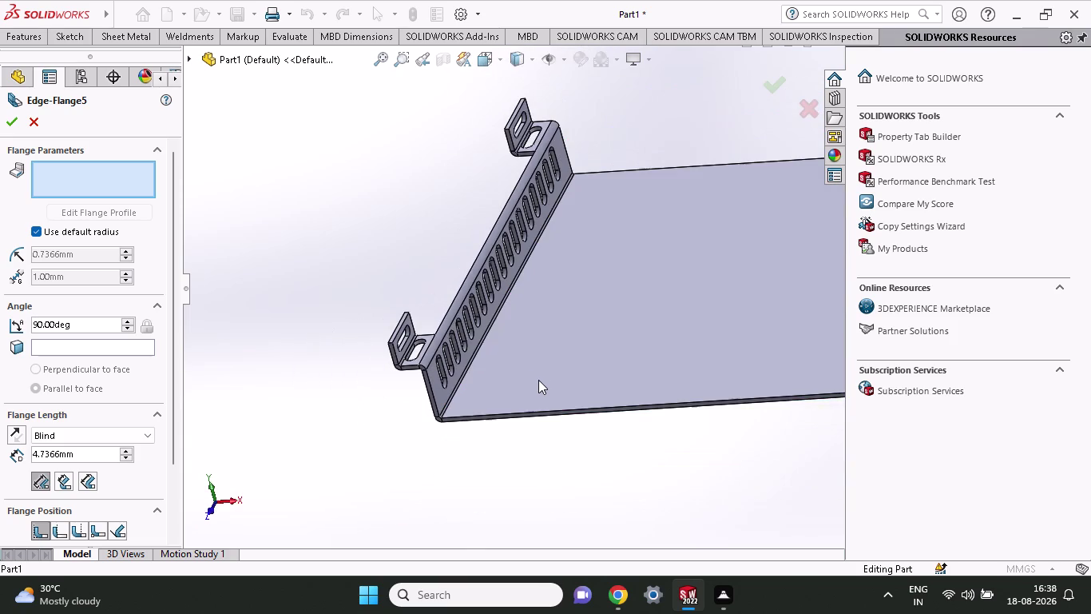
scroll(up, 3)
scroll(up, 3)
scroll(down, 3)
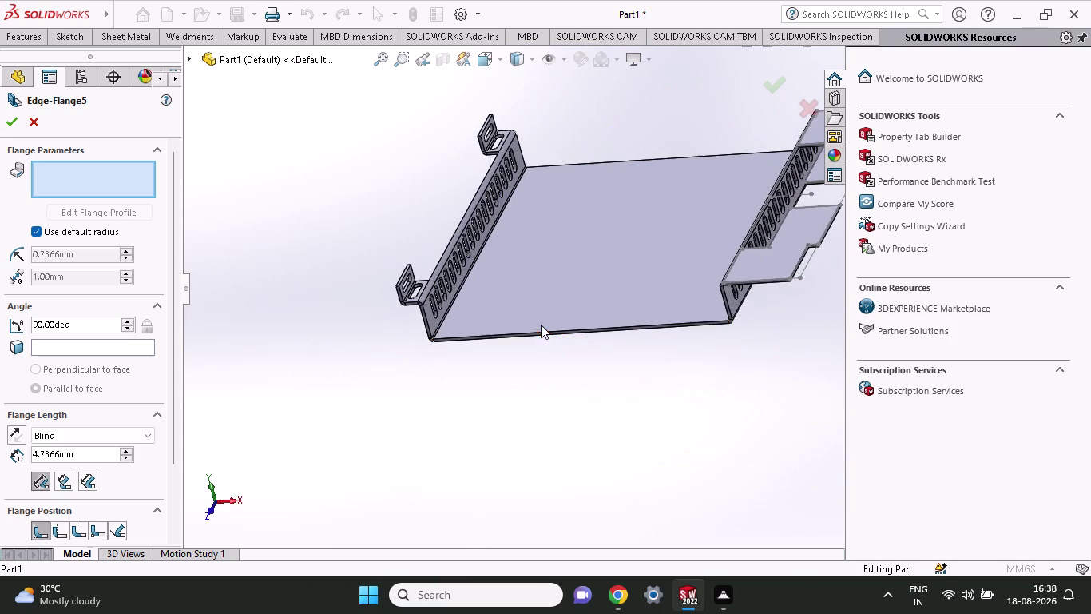
middle_drag(539, 315, 460, 369)
scroll(up, 3)
middle_drag(568, 290, 584, 237)
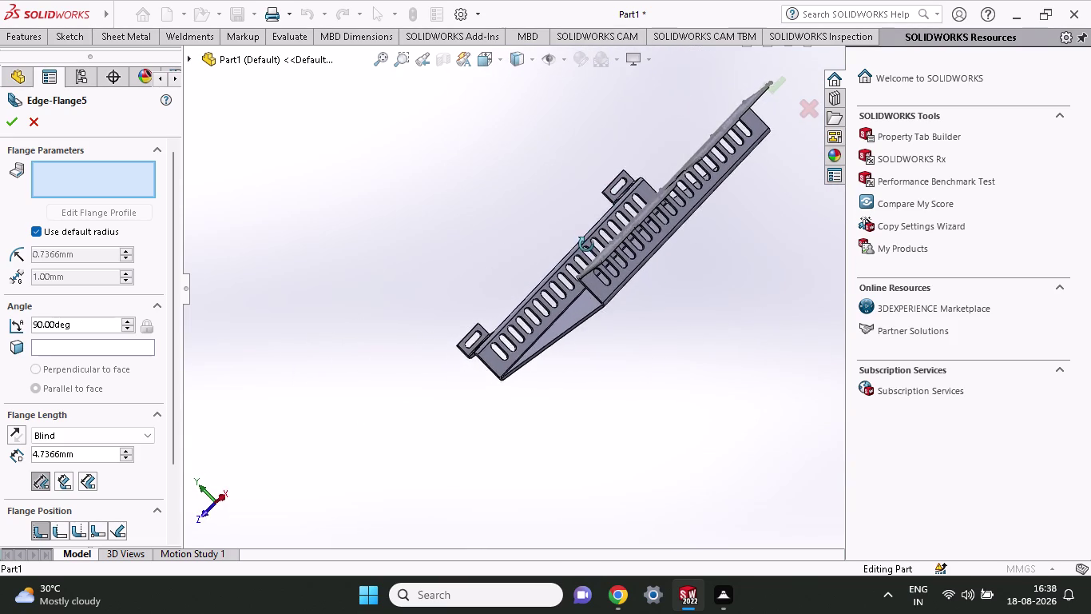
middle_drag(583, 237, 584, 391)
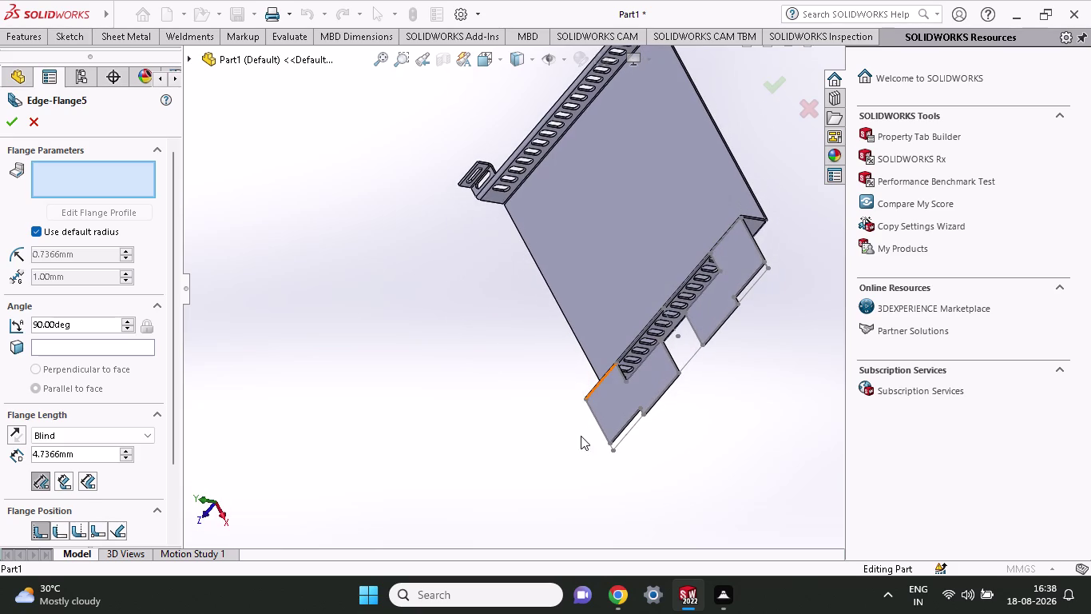
click(35, 117)
click(605, 401)
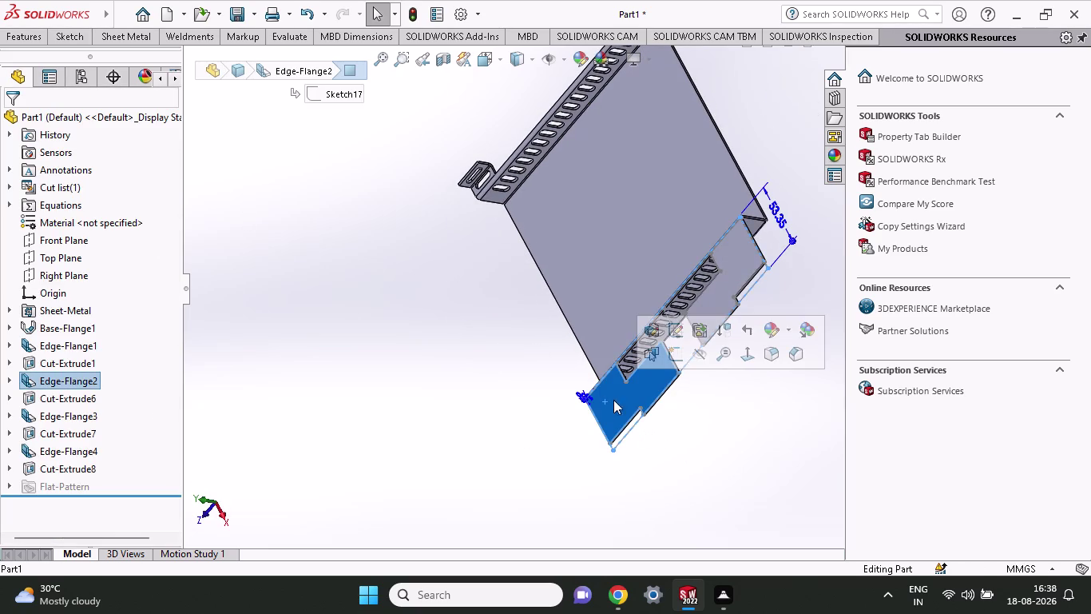
click(683, 355)
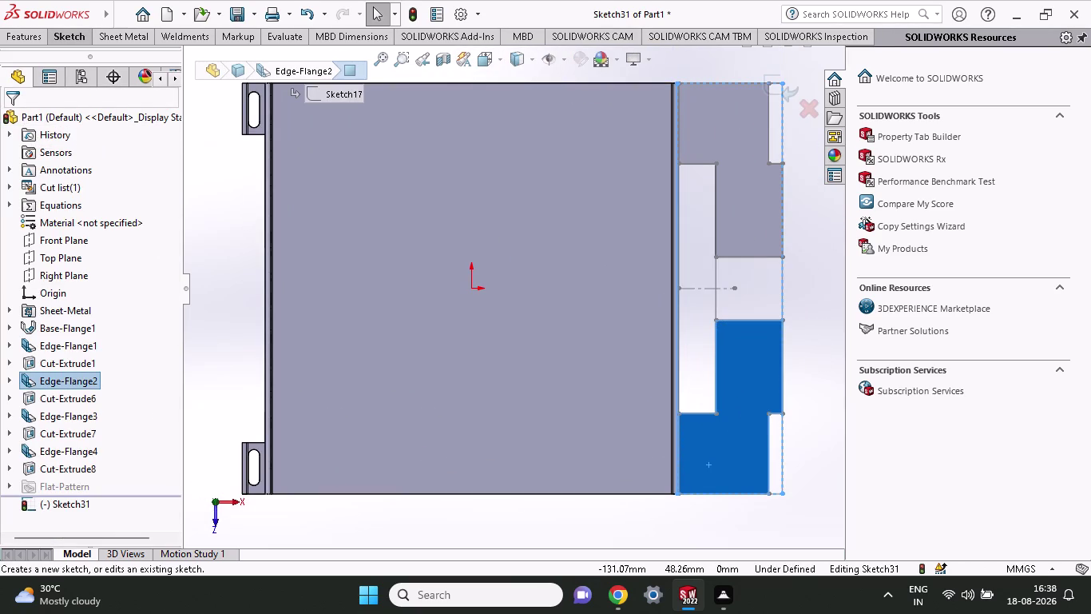
Draw a small circle, about 6.48 mm radius, near the end flange's lower corner.
click(64, 40)
click(136, 64)
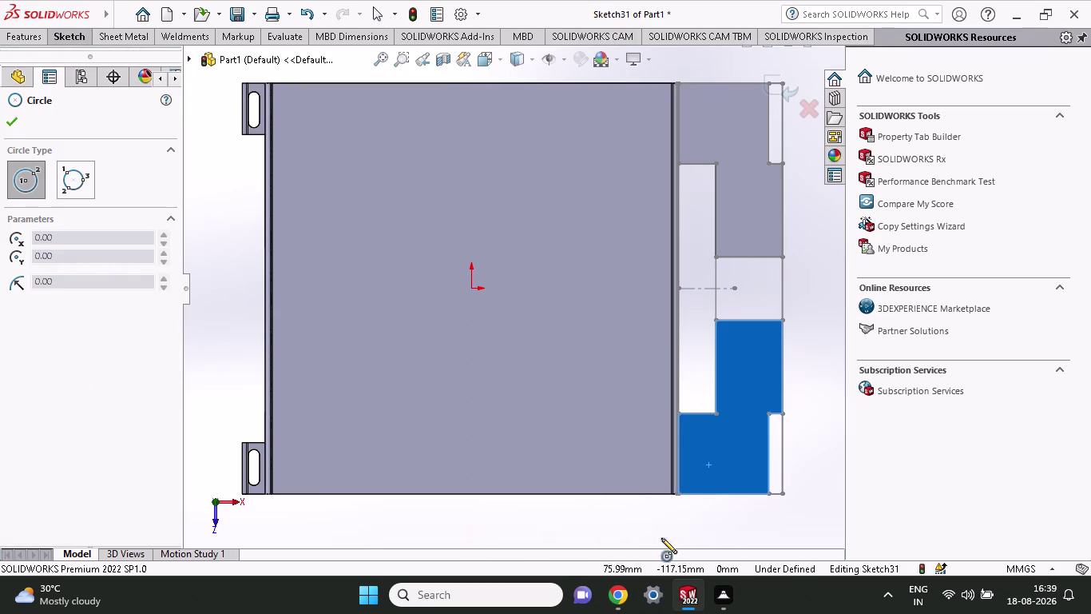
click(735, 454)
click(746, 461)
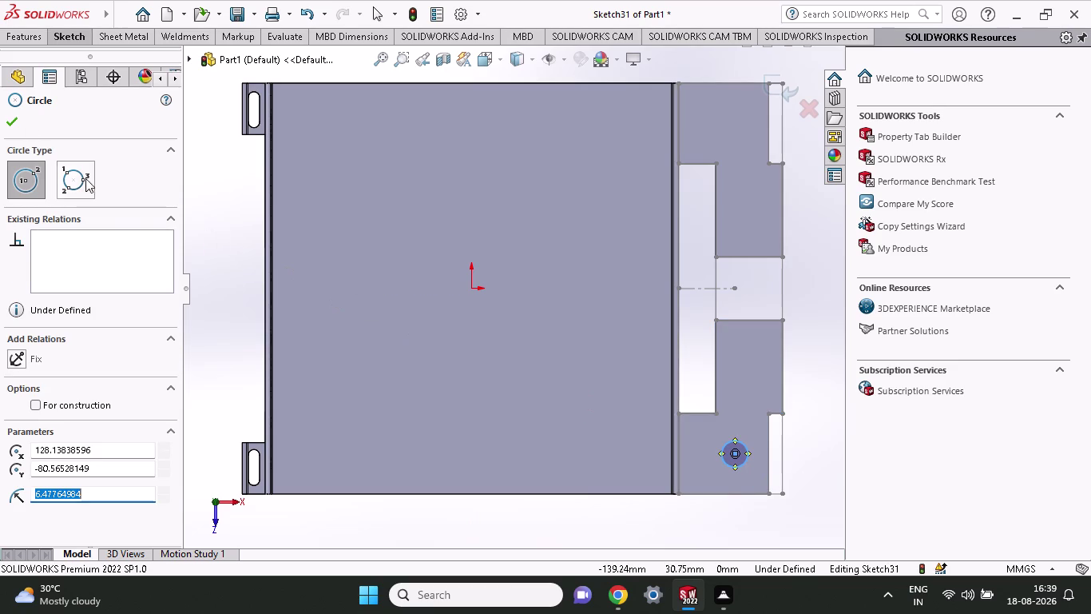
click(54, 45)
click(55, 64)
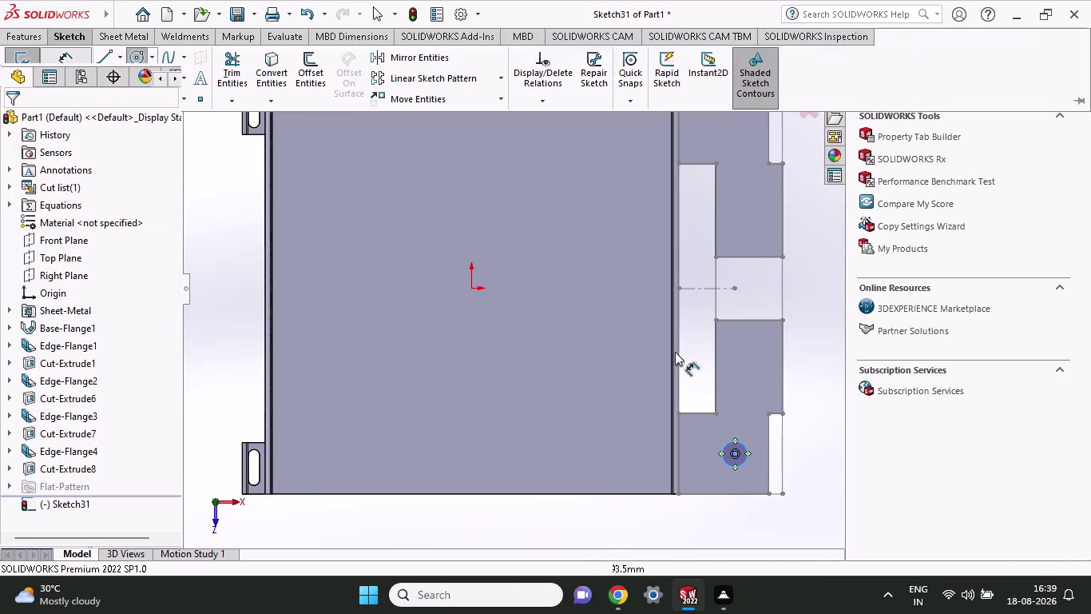
click(772, 493)
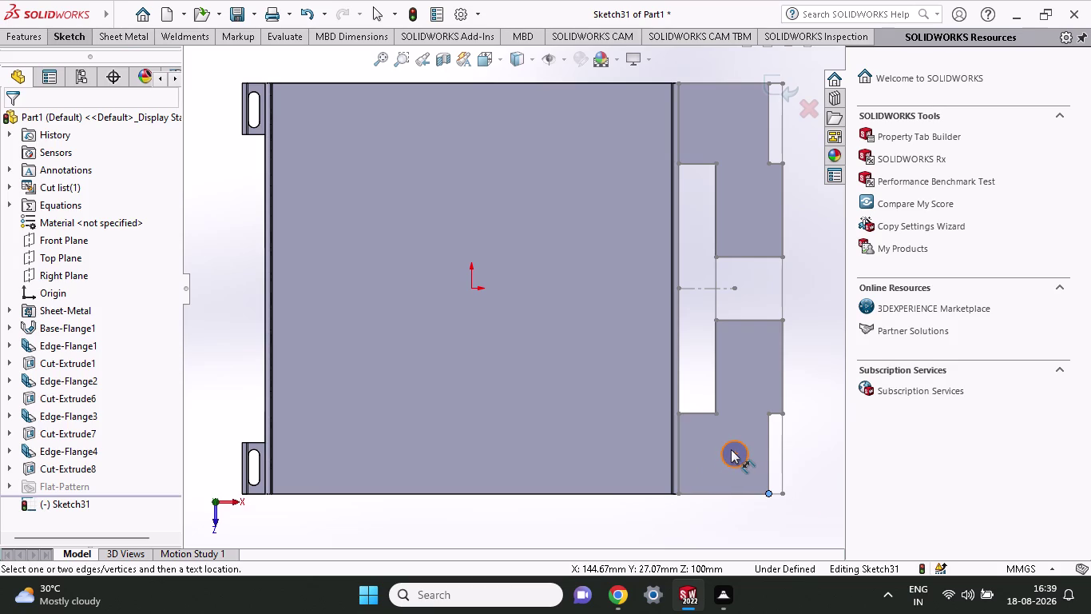
Dimension the circle centre 17 mm horizontally and 17 mm vertically from the flange edges.
click(736, 455)
click(741, 514)
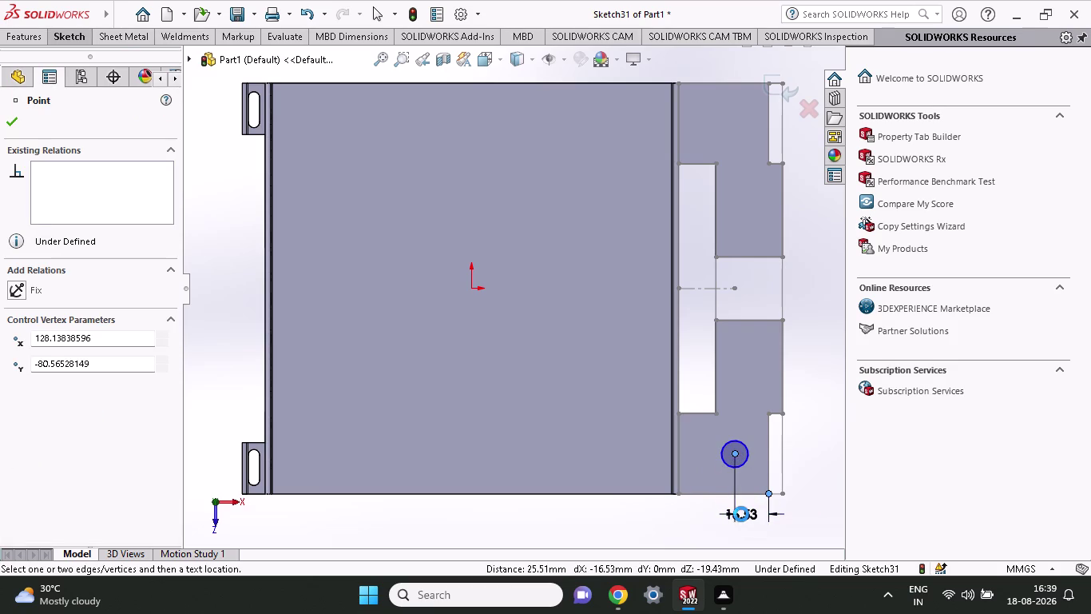
text(17)
key(Return)
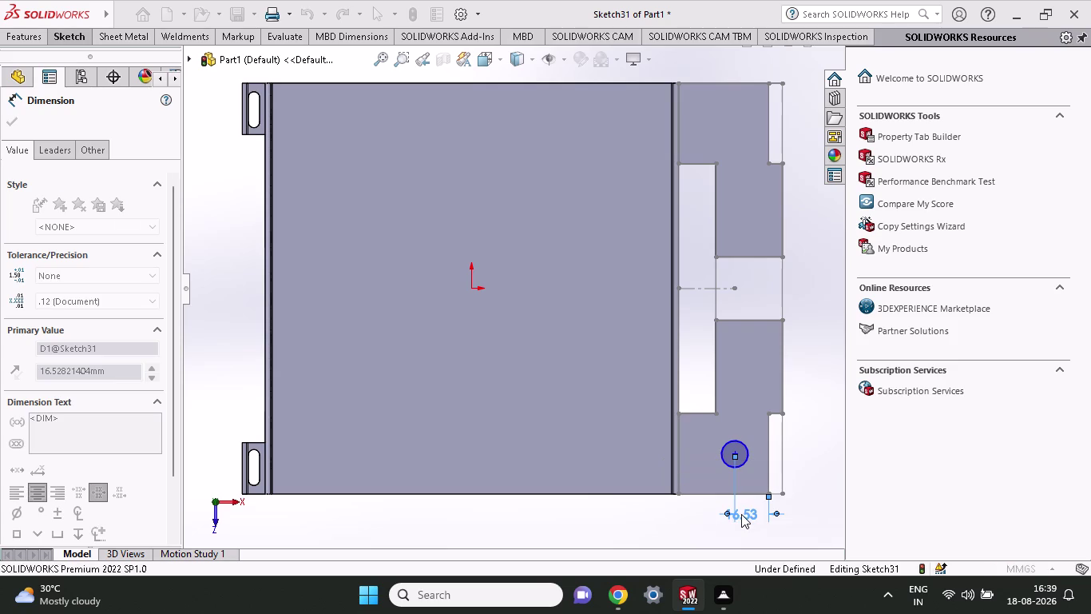
click(772, 493)
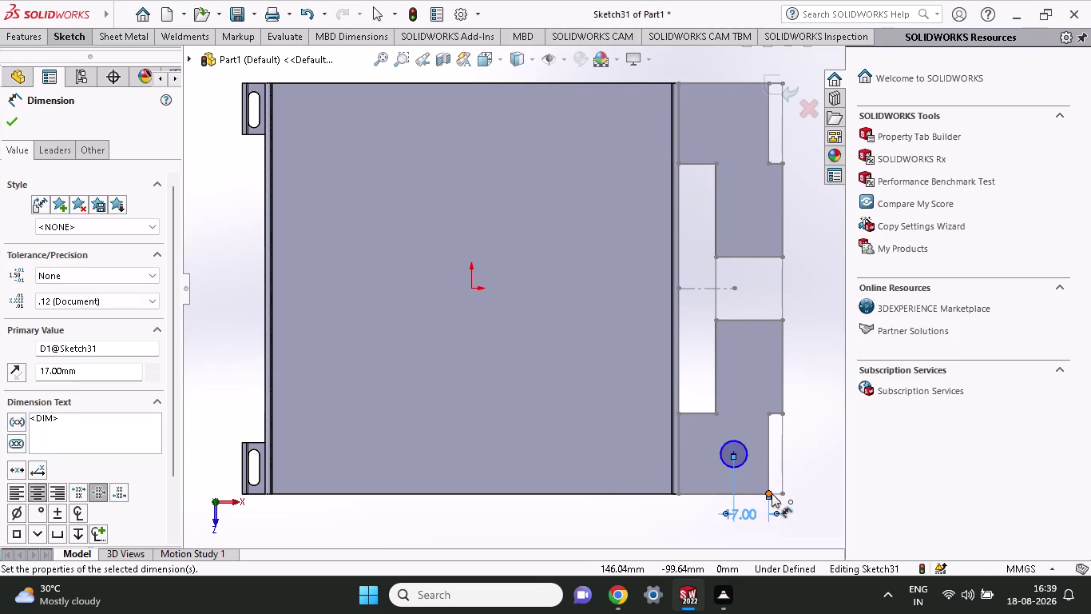
click(730, 450)
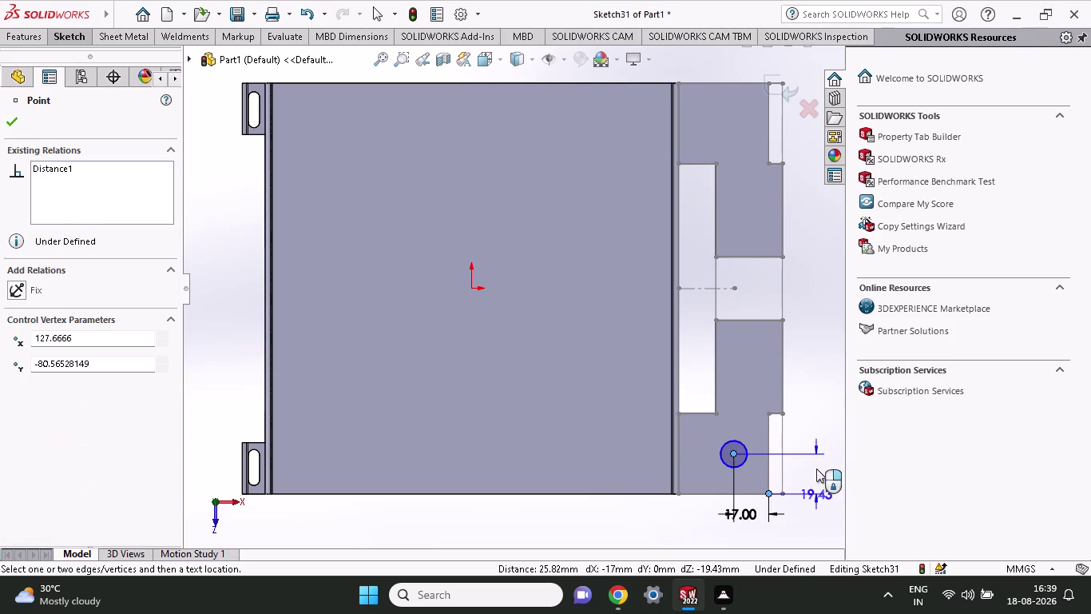
click(817, 468)
text(17)
key(Return)
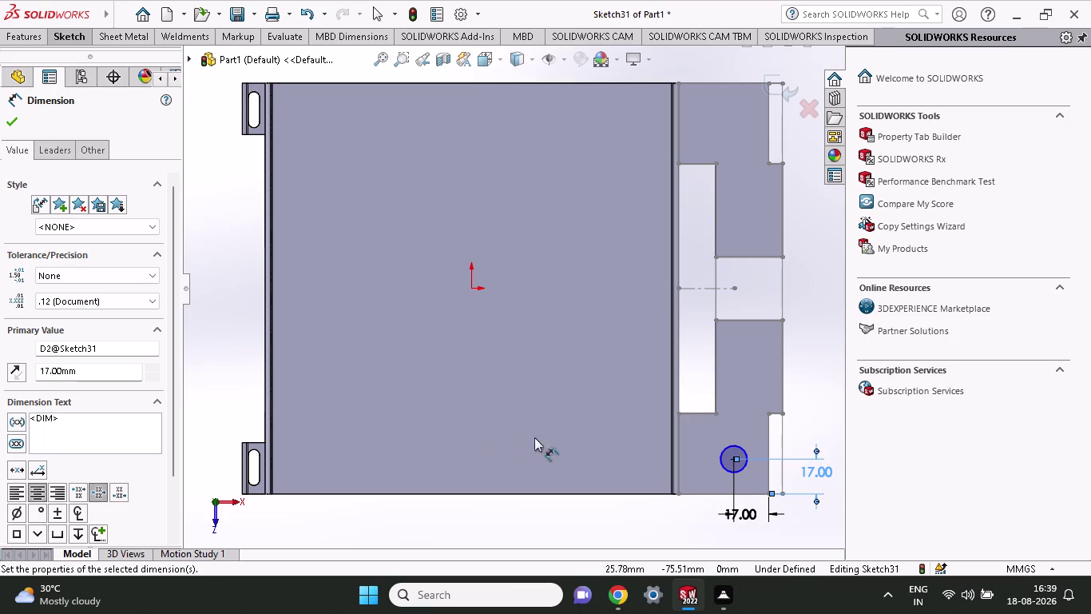
Set the circle's diameter to 4 mm.
click(725, 469)
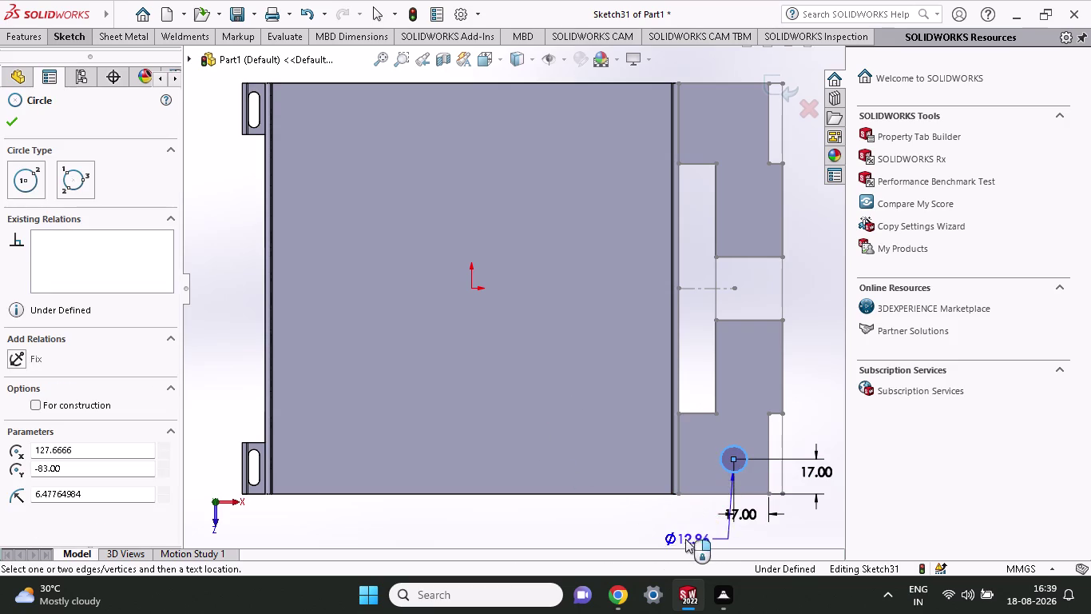
click(629, 533)
key(2)
key(Return)
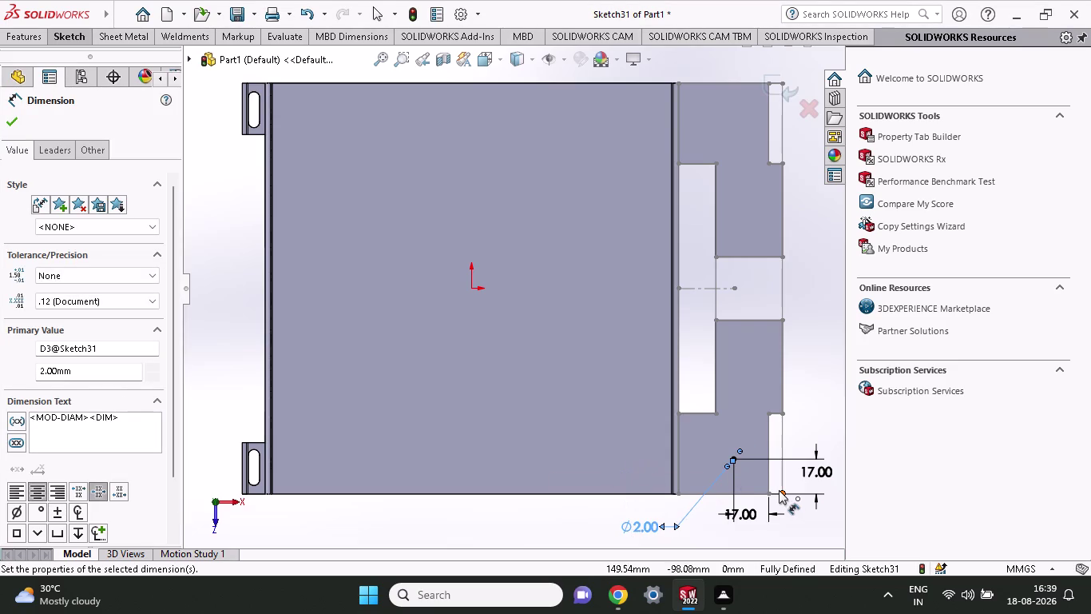
double_click(638, 527)
key(4)
key(Return)
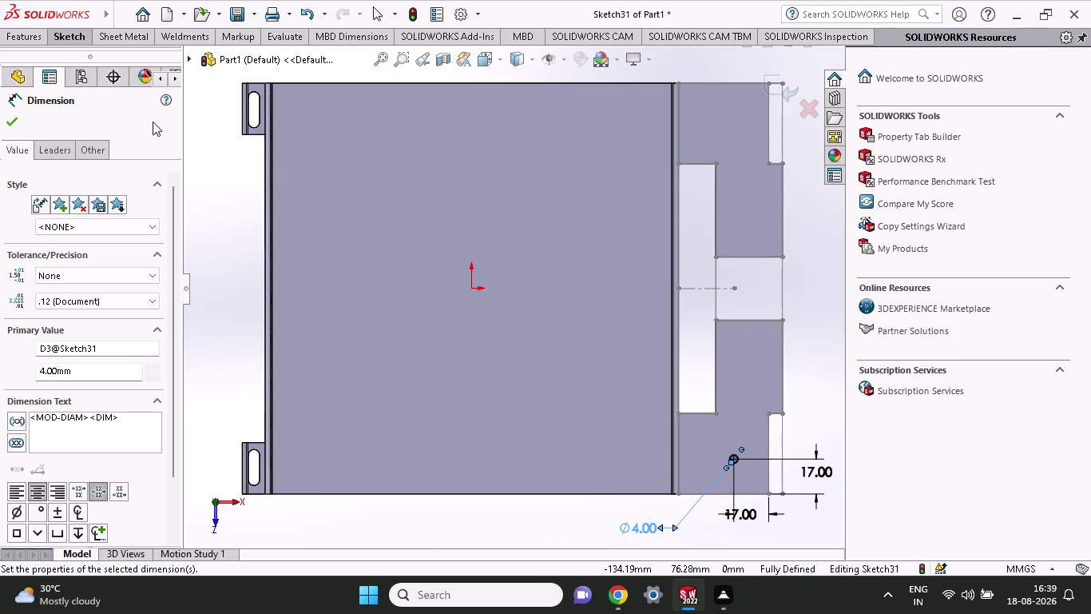
click(56, 39)
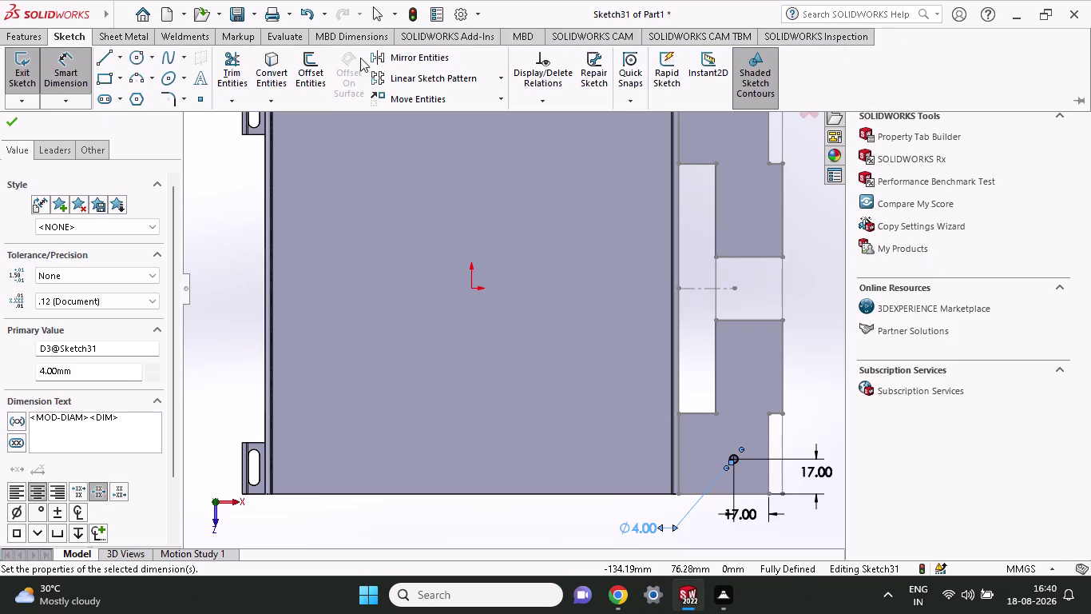
Attempt Mirror Entities on the circle, then cancel it for lack of a mirror line.
click(377, 58)
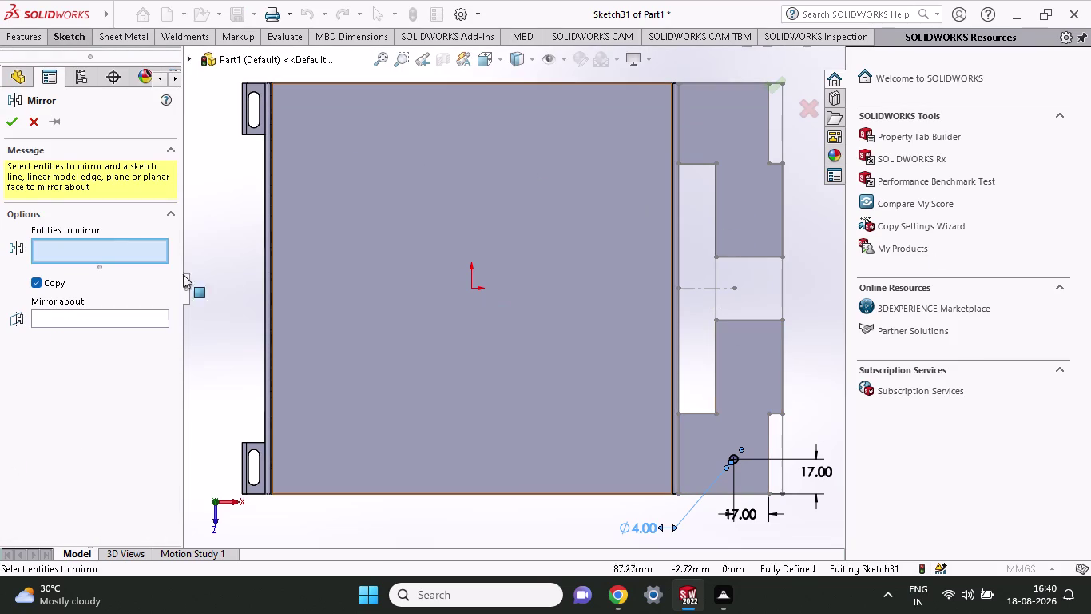
click(98, 323)
click(116, 316)
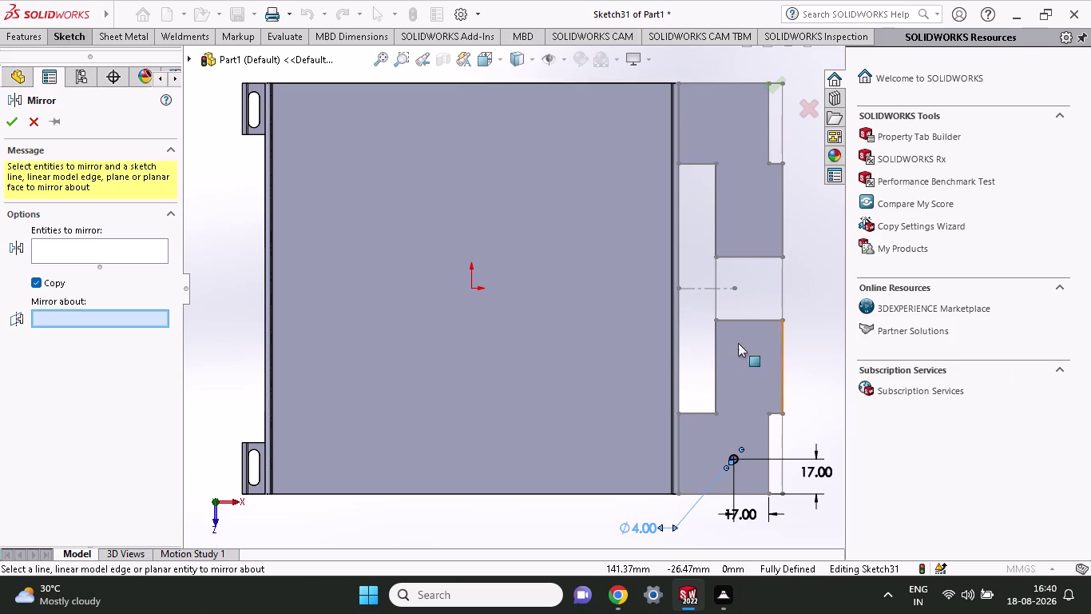
click(721, 287)
click(700, 291)
click(699, 285)
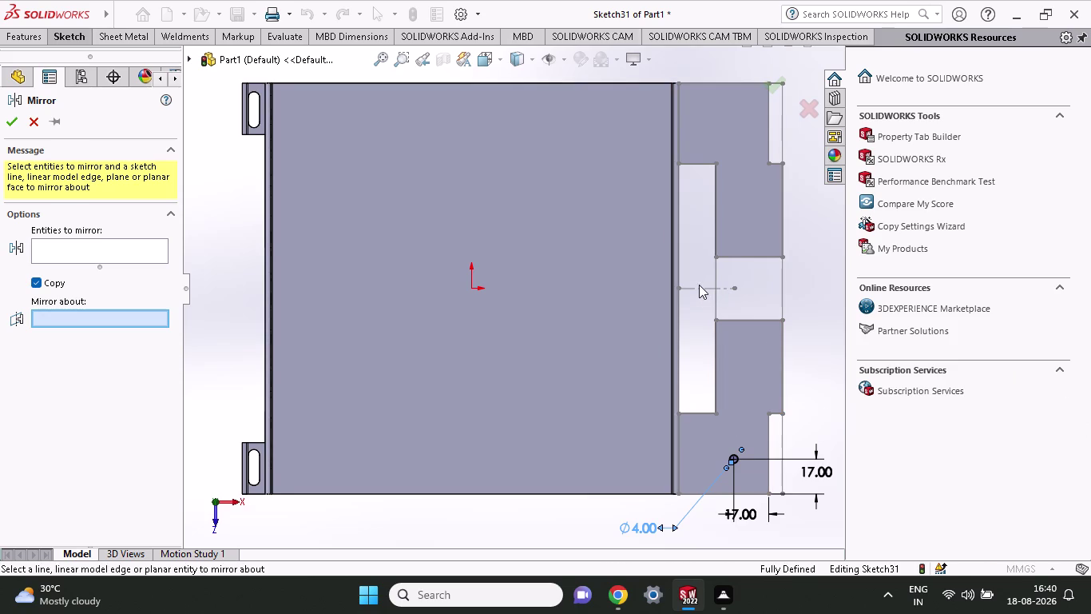
click(723, 287)
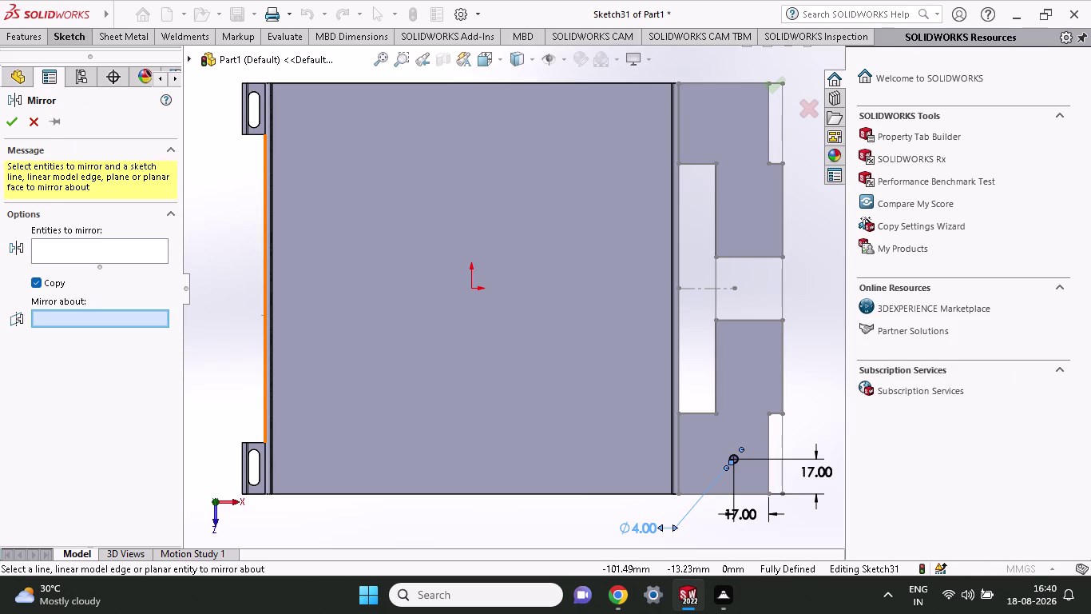
scroll(down, 3)
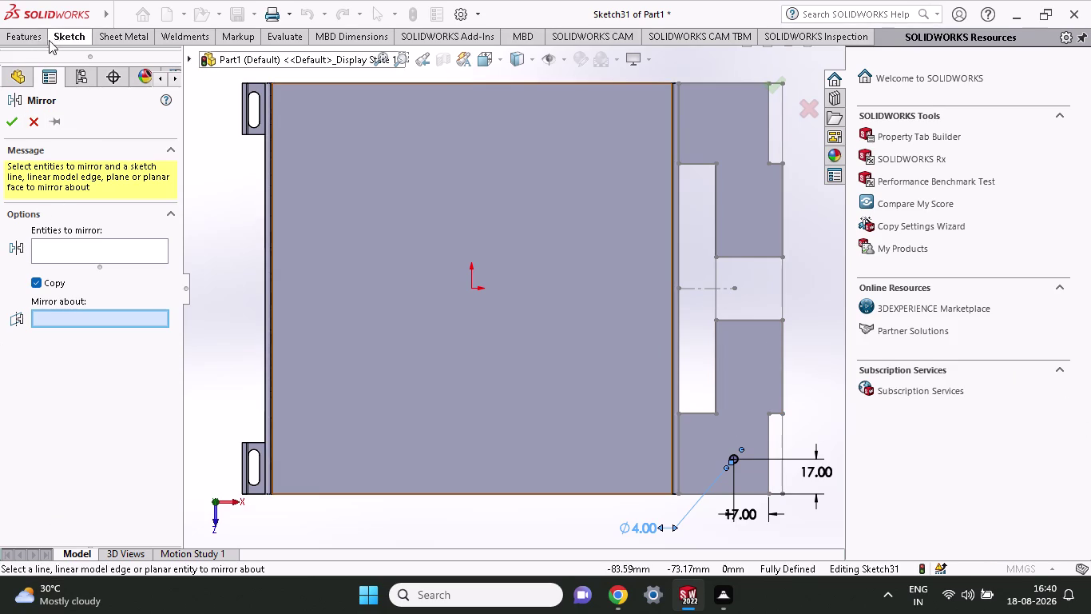
click(60, 36)
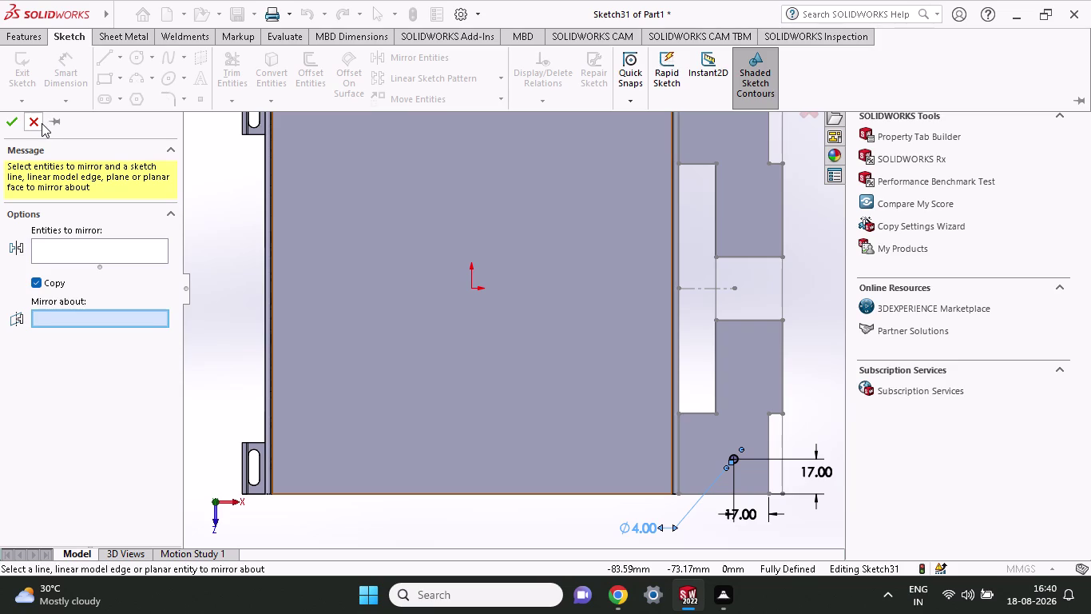
click(42, 123)
Draw a horizontal construction centreline across the middle of the end flange.
click(69, 32)
click(120, 60)
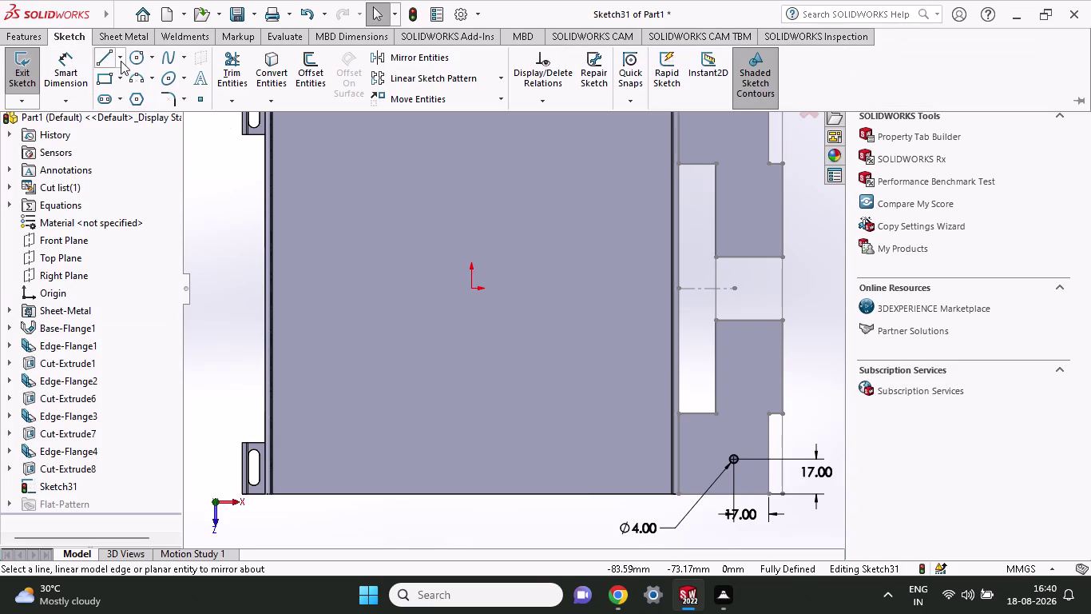
click(121, 95)
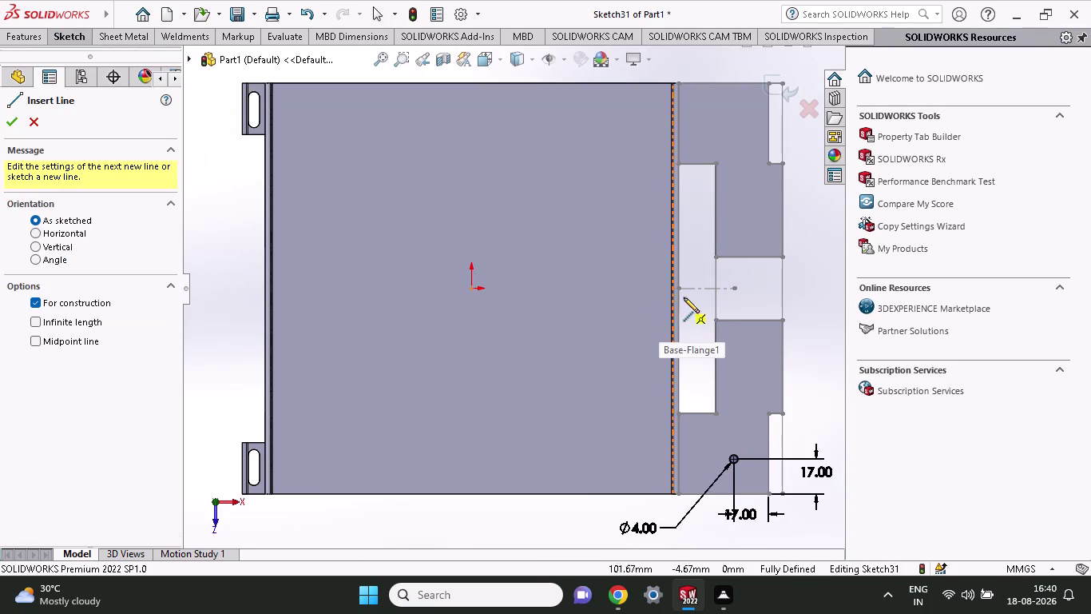
click(680, 291)
click(758, 288)
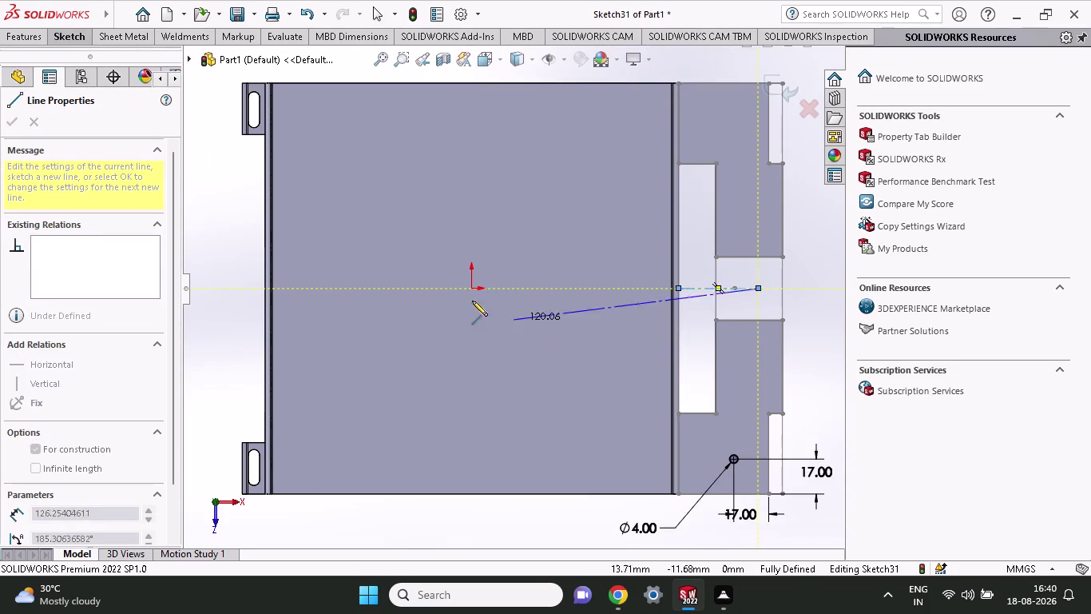
right_click(240, 241)
click(258, 254)
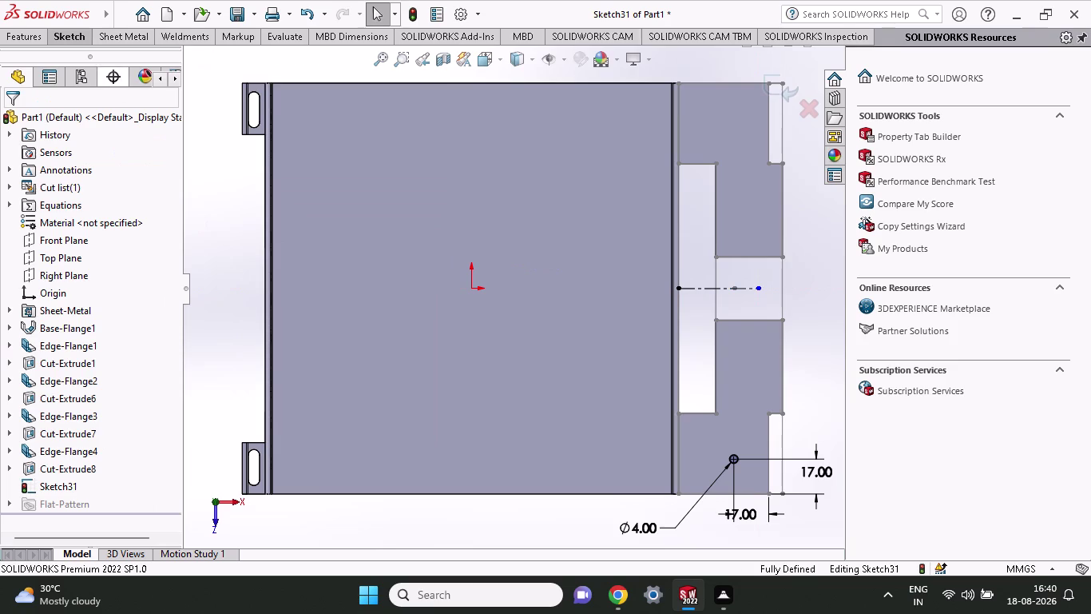
Mirror the 4 mm circle across the centreline to the flange's upper end.
click(83, 38)
click(373, 56)
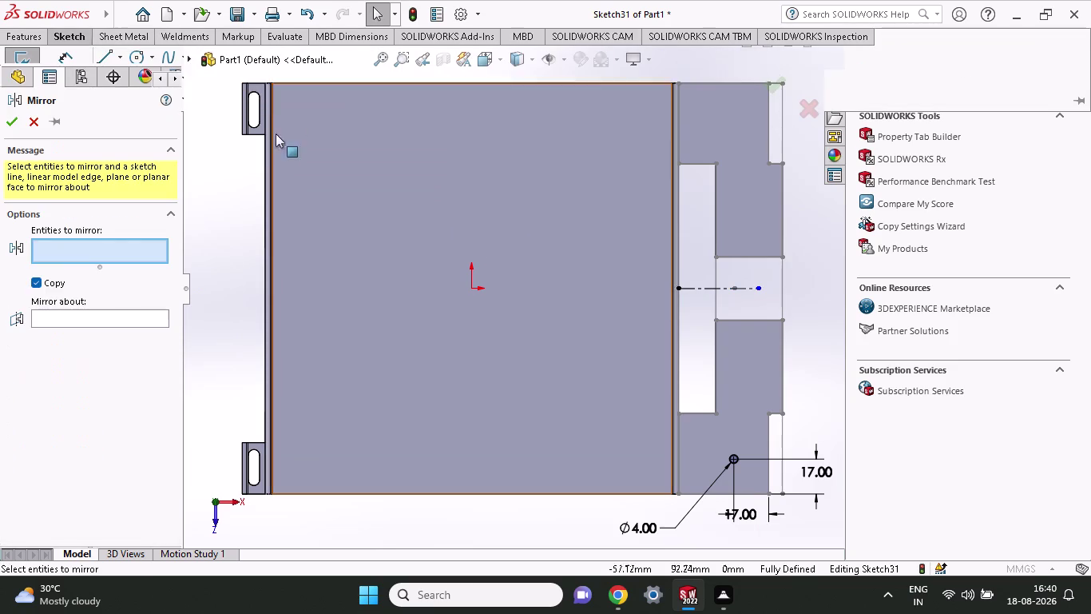
click(50, 326)
click(58, 320)
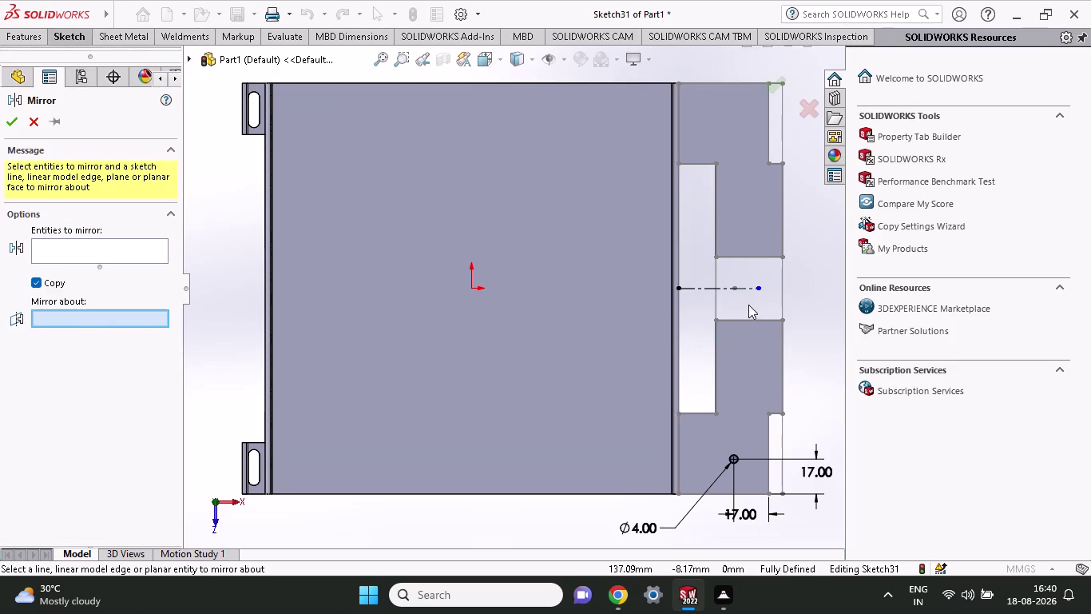
click(709, 291)
click(47, 248)
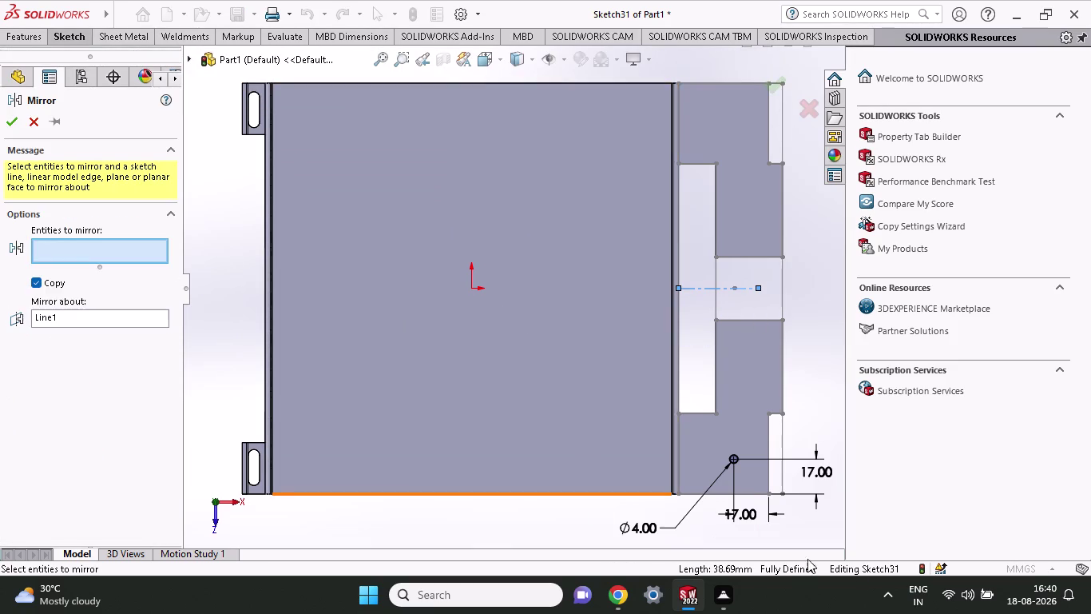
click(740, 461)
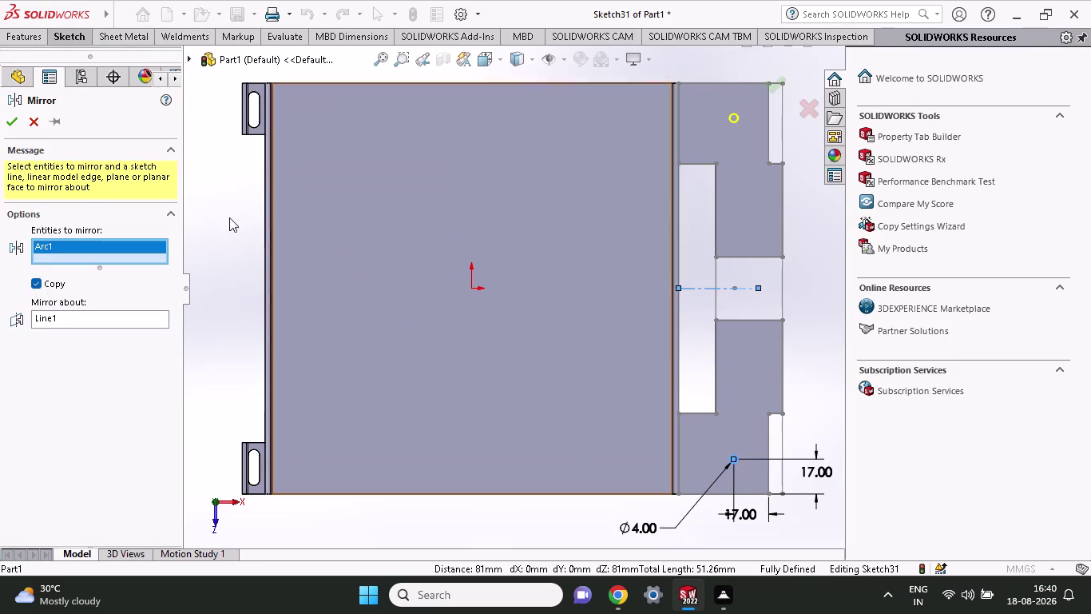
click(9, 122)
click(61, 36)
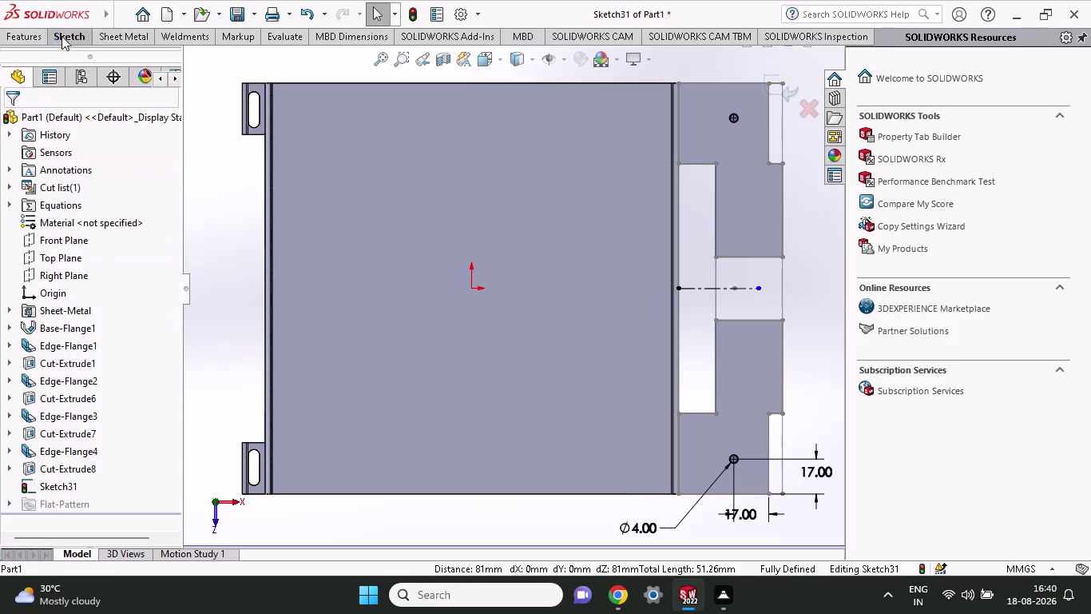
Cut both 4 mm circles through the end flange with a blind Extruded Cut, then inspect the holes.
click(5, 41)
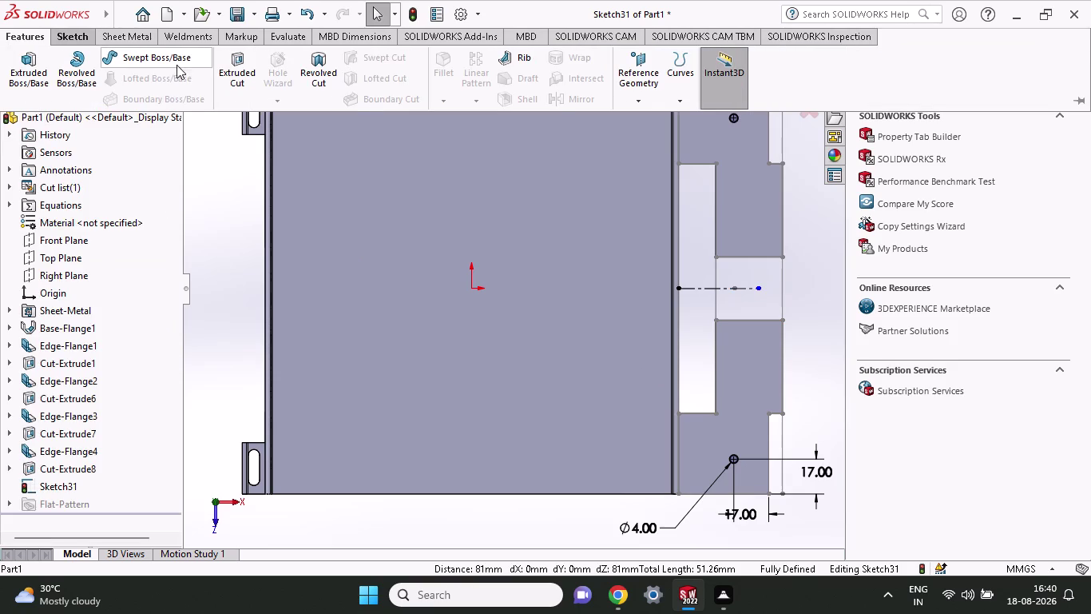
click(238, 73)
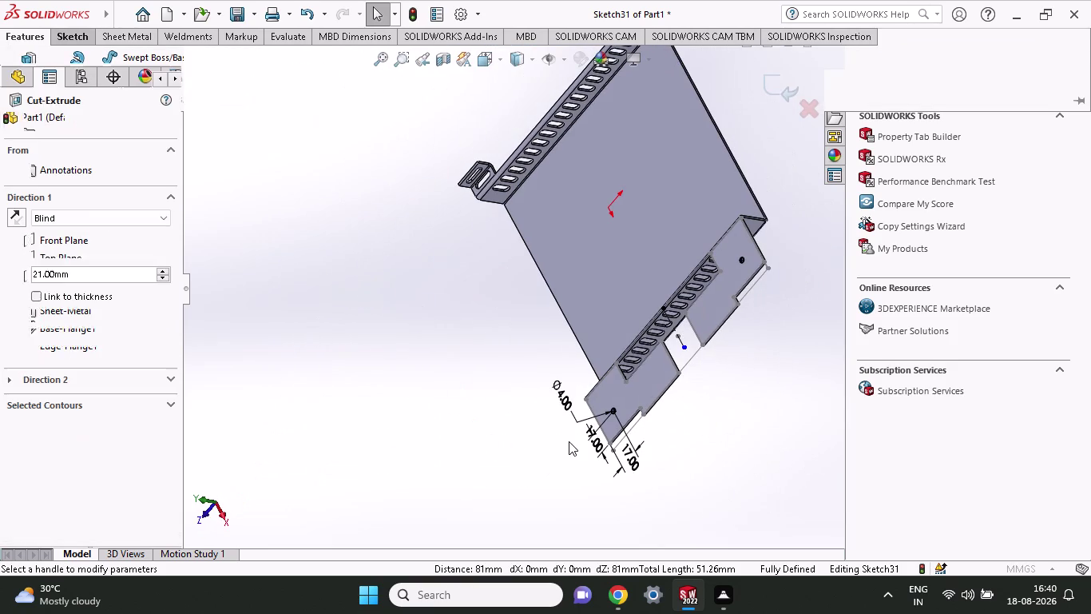
click(12, 114)
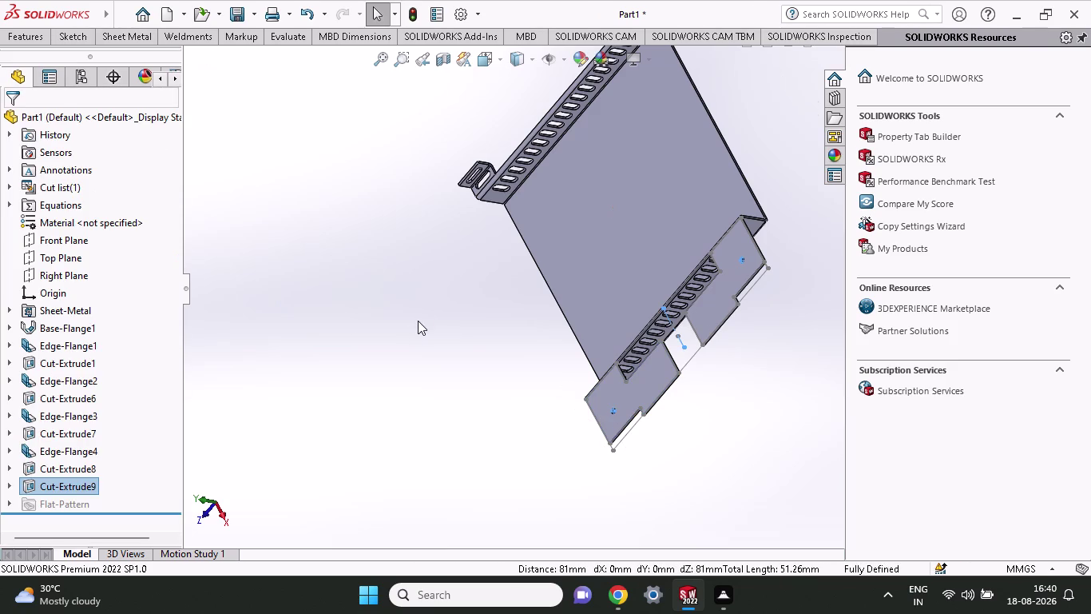
middle_drag(418, 321, 466, 352)
click(466, 352)
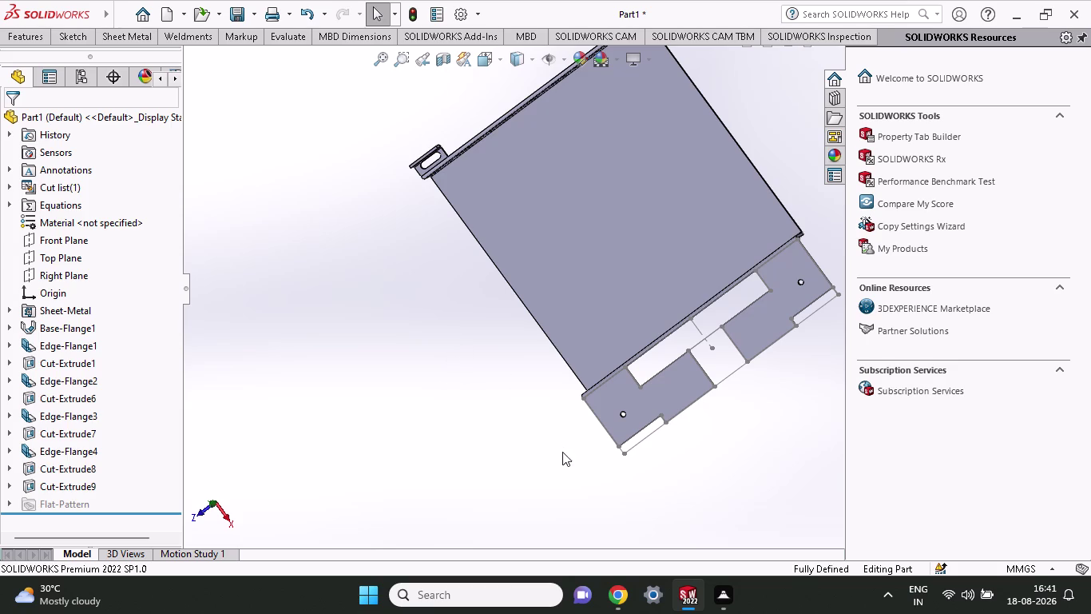
middle_drag(560, 454, 609, 291)
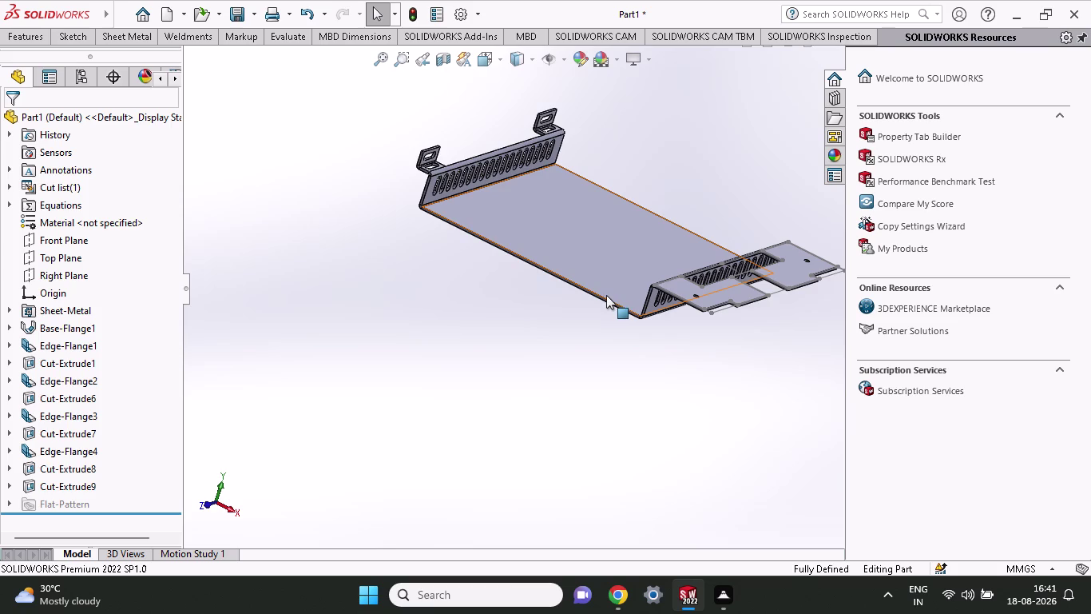